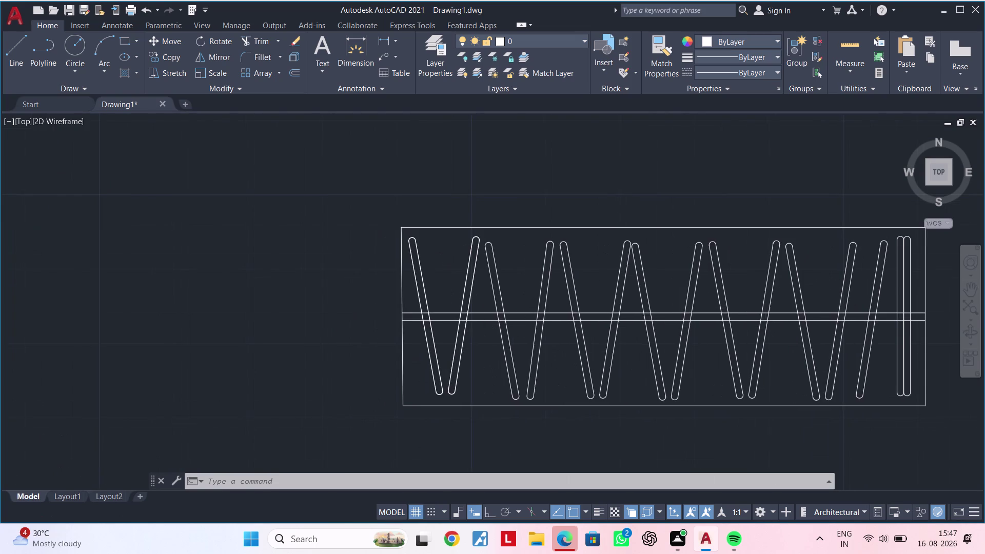
Select the second slanted slat of the zigzag panel, cancelling an accidental stretch.
scroll(up, 3)
scroll(down, 3)
middle_drag(439, 344, 433, 365)
key(Escape)
key(Escape)
click(430, 356)
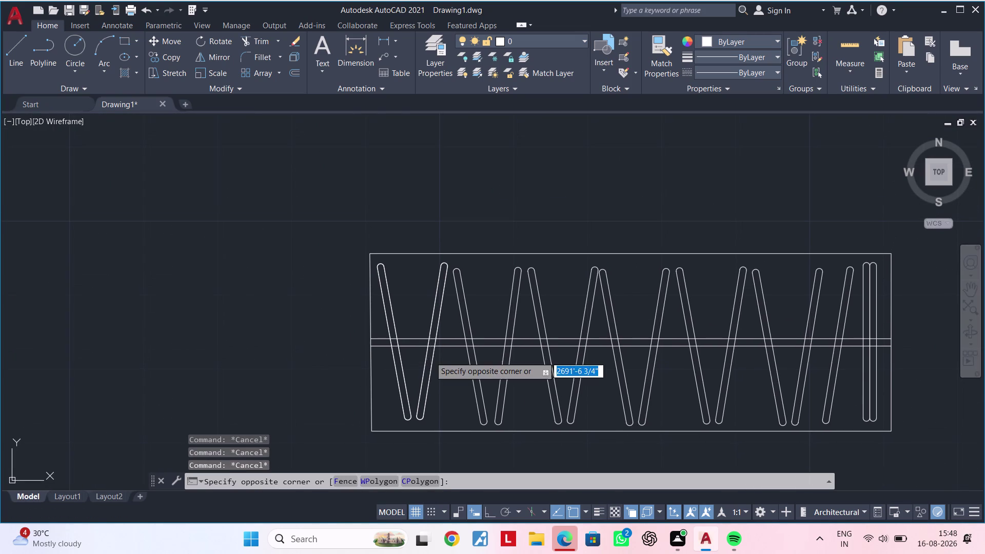
key(Escape)
click(435, 357)
click(439, 361)
drag(438, 364, 432, 365)
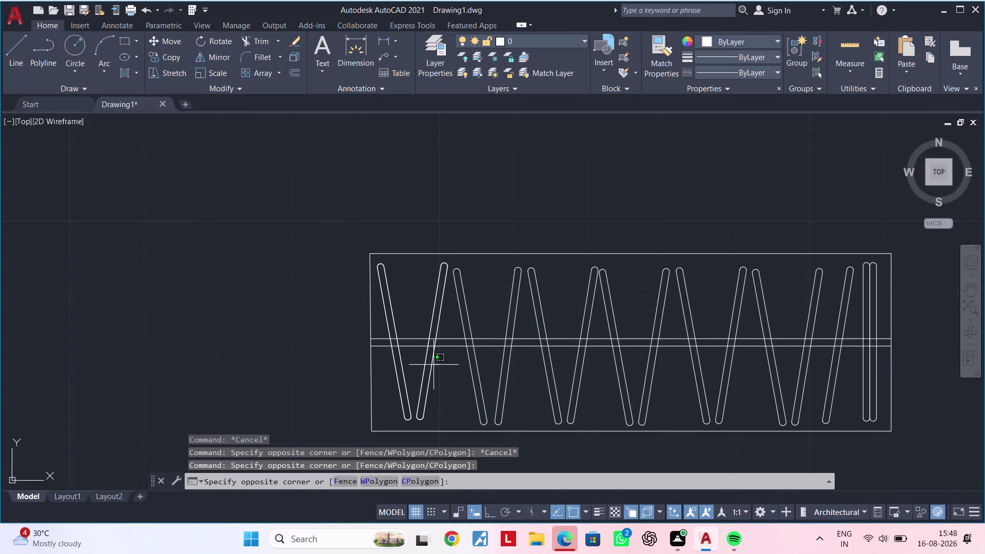
drag(432, 364, 423, 365)
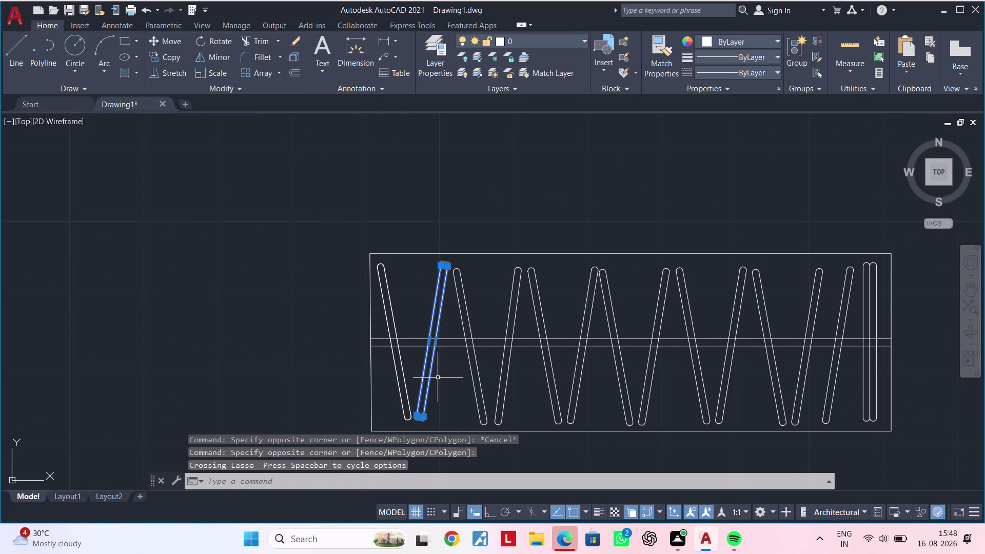
click(431, 341)
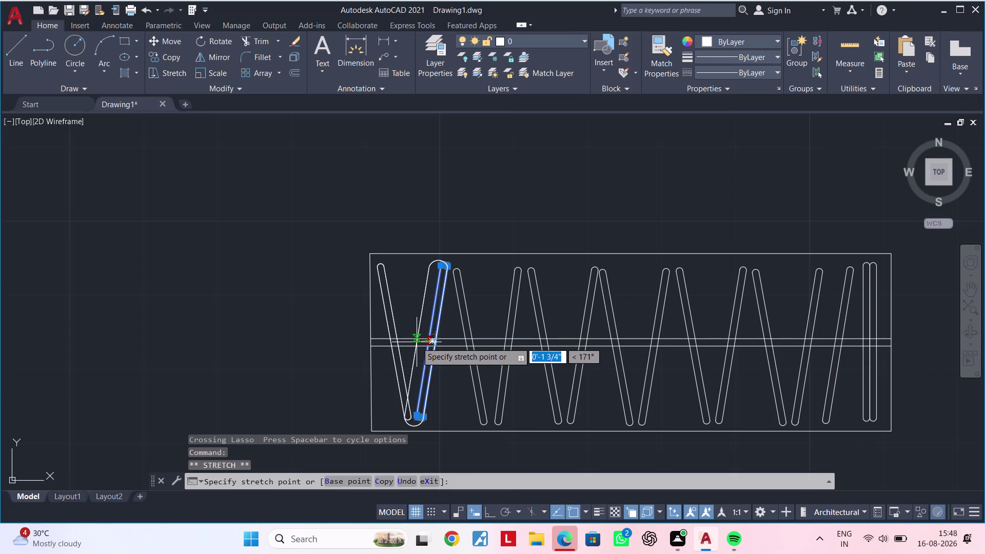
key(Escape)
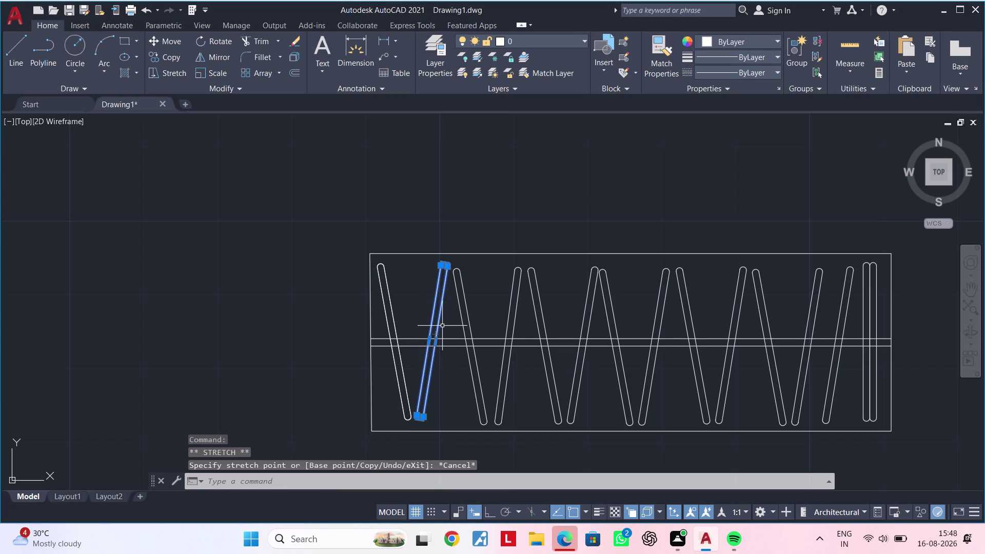
Move the slanted slat so its lower end meets the first slat, closing the V.
text(m)
key(space)
click(436, 325)
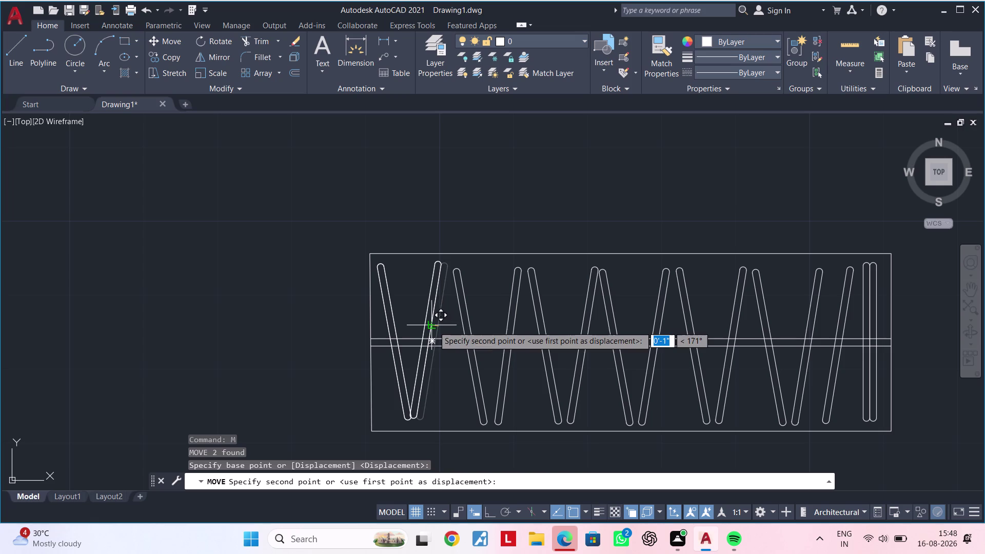
click(434, 326)
key(Escape)
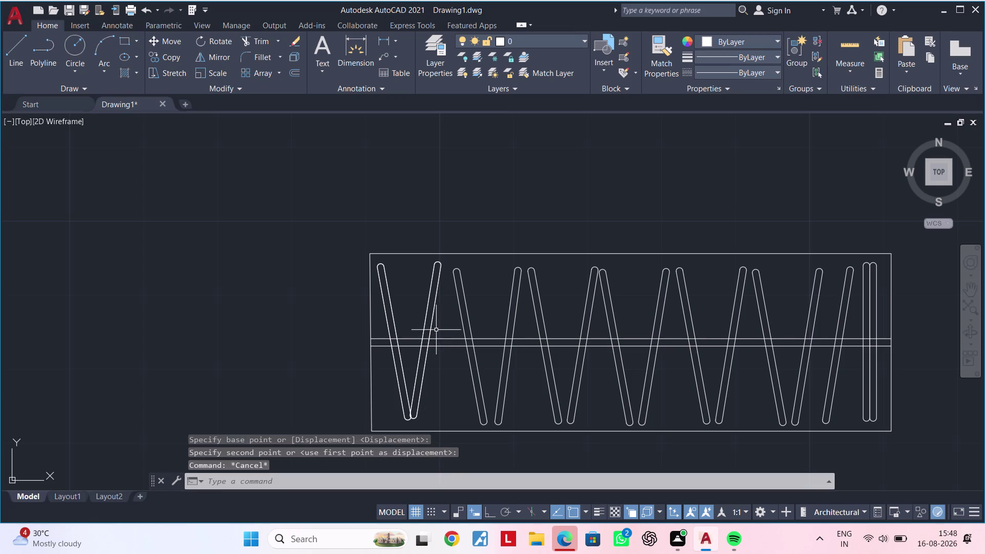
key(Escape)
Select the rightmost vertical slat, backing out of an unintended move.
middle_drag(447, 353, 426, 366)
key(Escape)
key(Escape)
key(Escape)
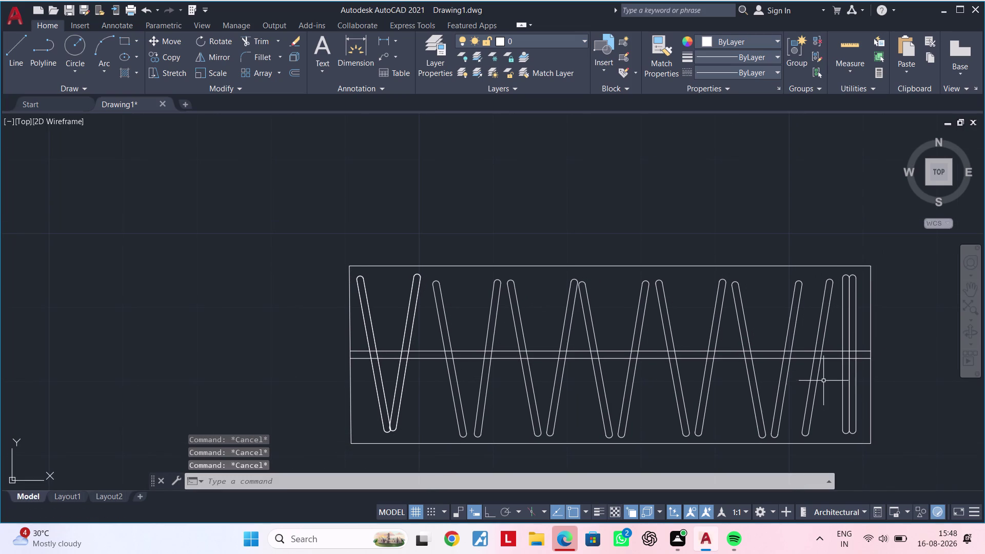
click(841, 380)
key(m)
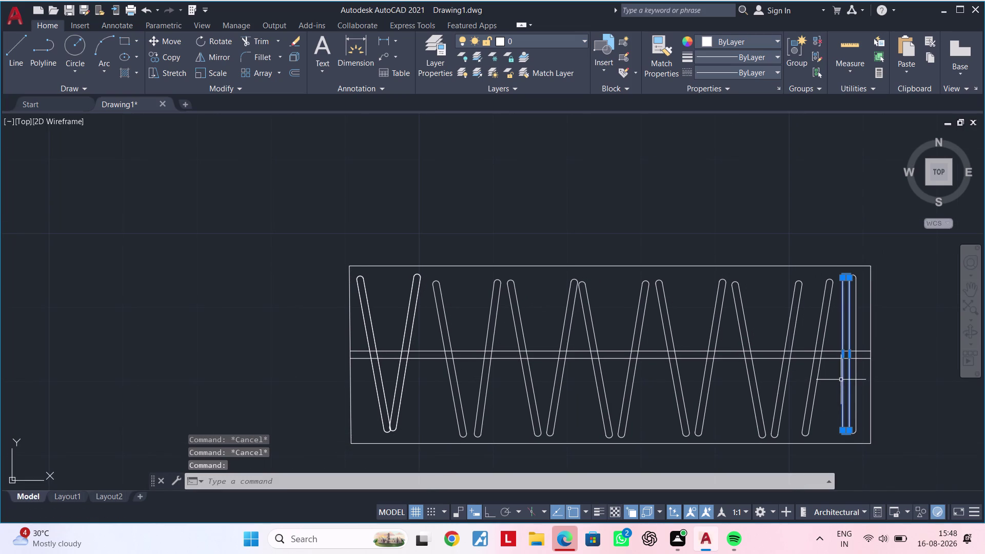
key(space)
click(844, 378)
key(Escape)
key(Escape)
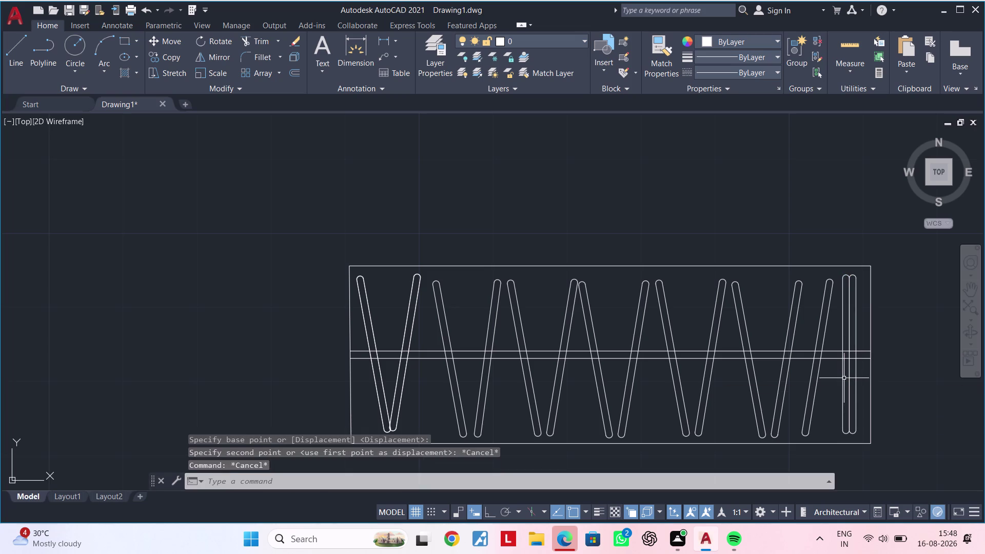
click(844, 378)
Copy the rightmost vertical slat to eight spots between the slanted slats, from the first V to the right end.
text(co)
key(space)
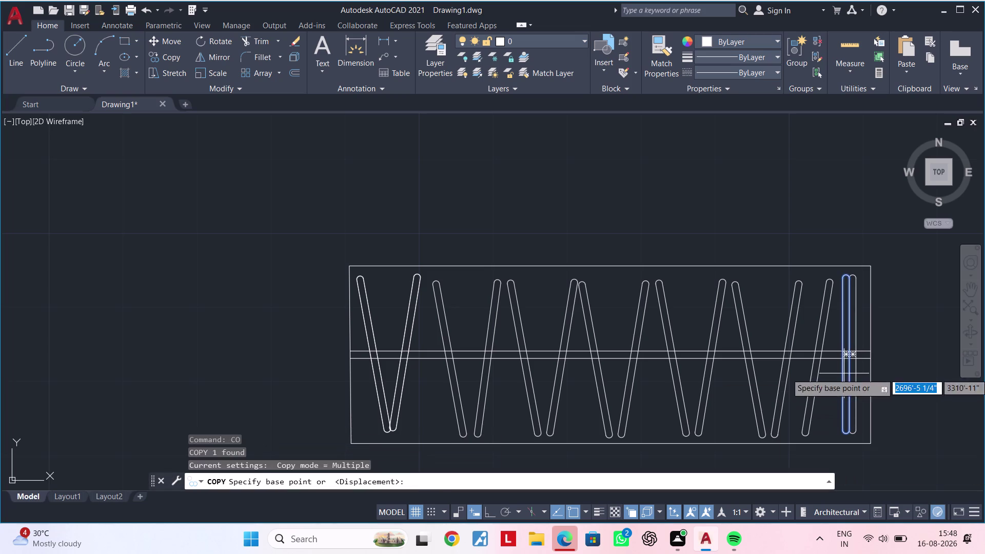
click(843, 373)
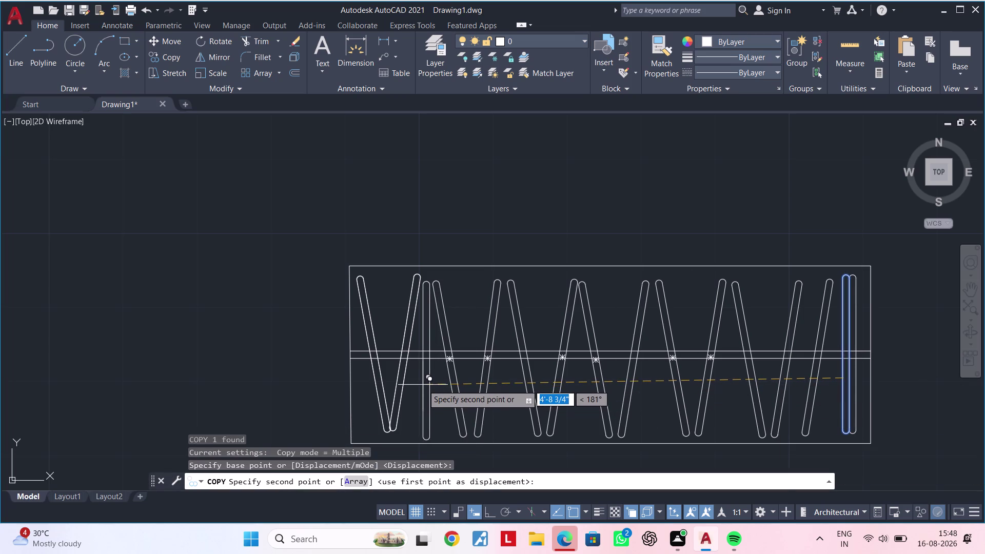
click(423, 383)
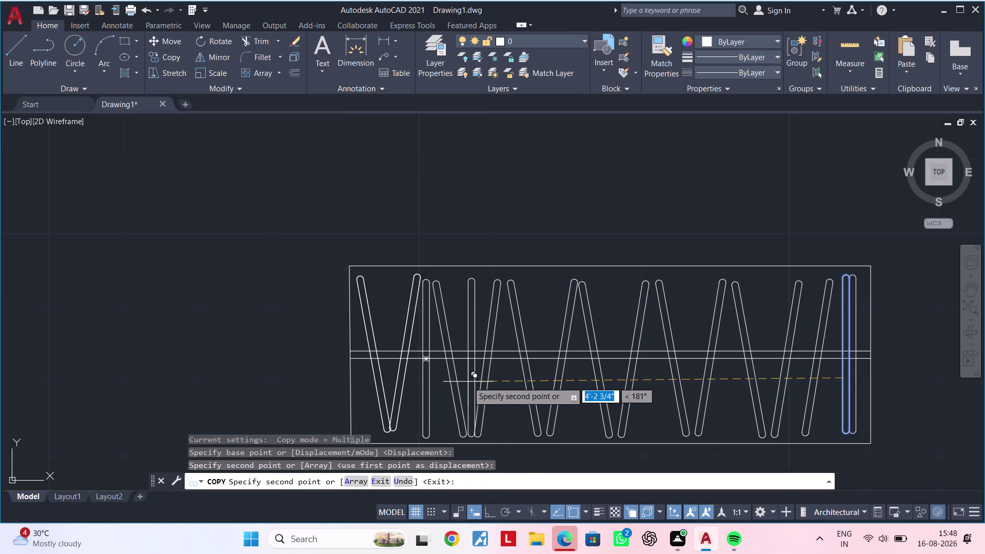
click(468, 382)
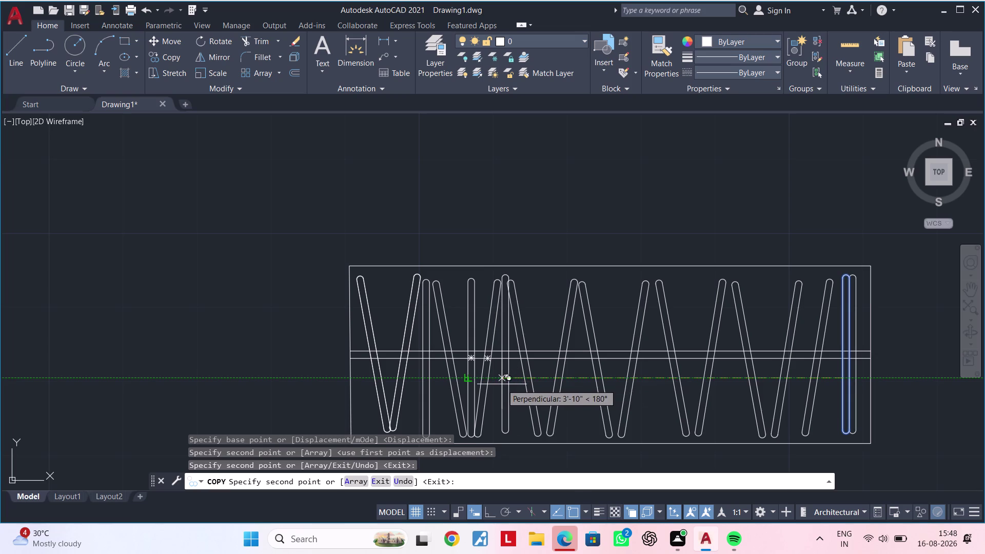
click(503, 385)
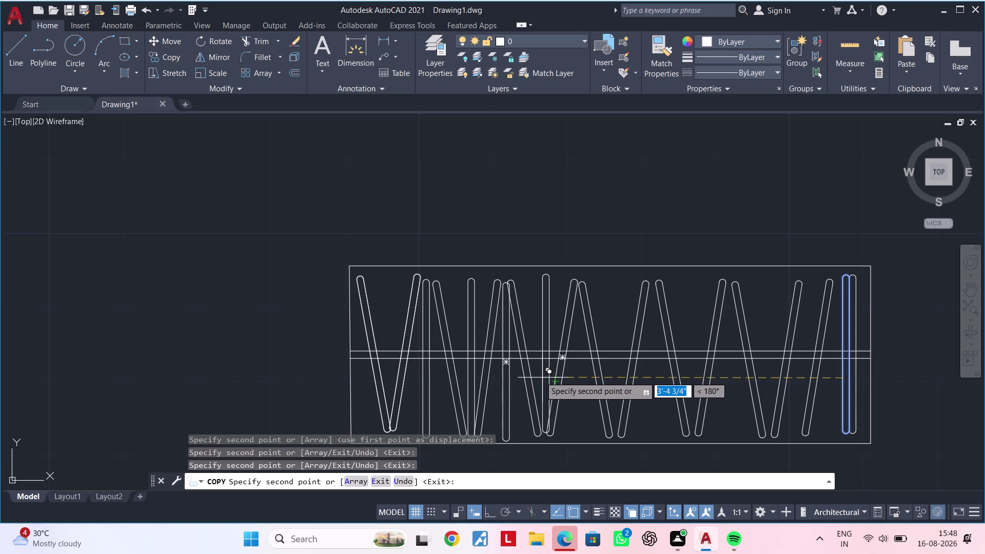
click(540, 376)
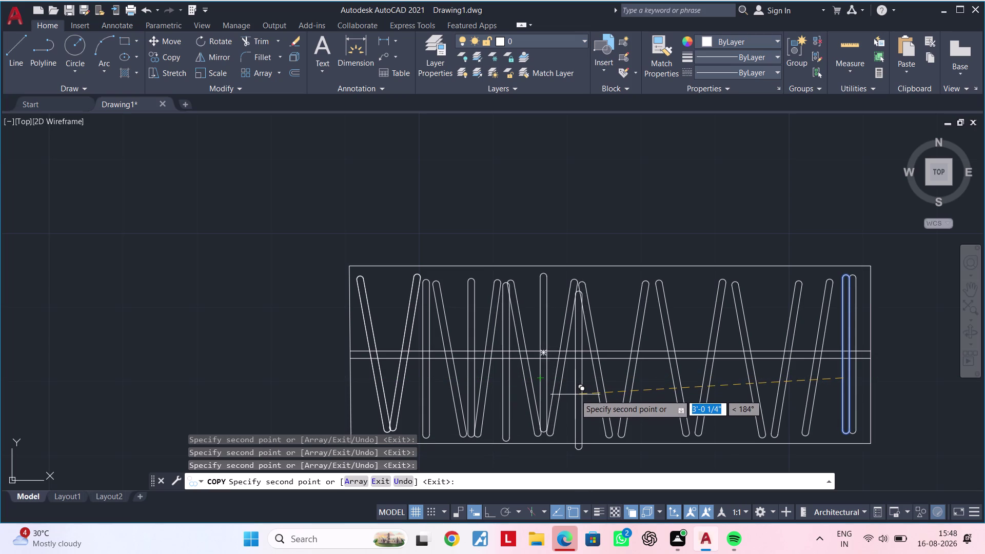
click(575, 391)
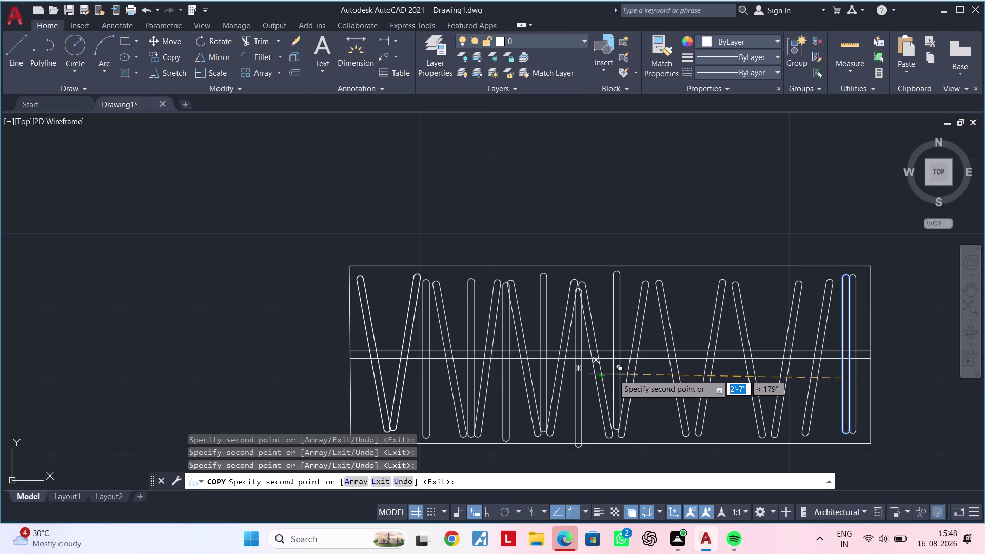
click(613, 374)
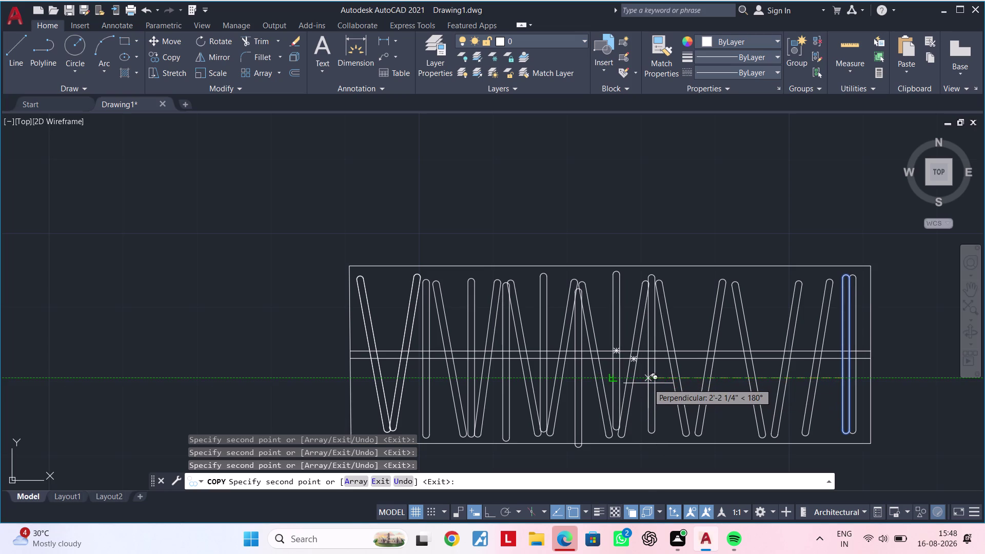
click(648, 383)
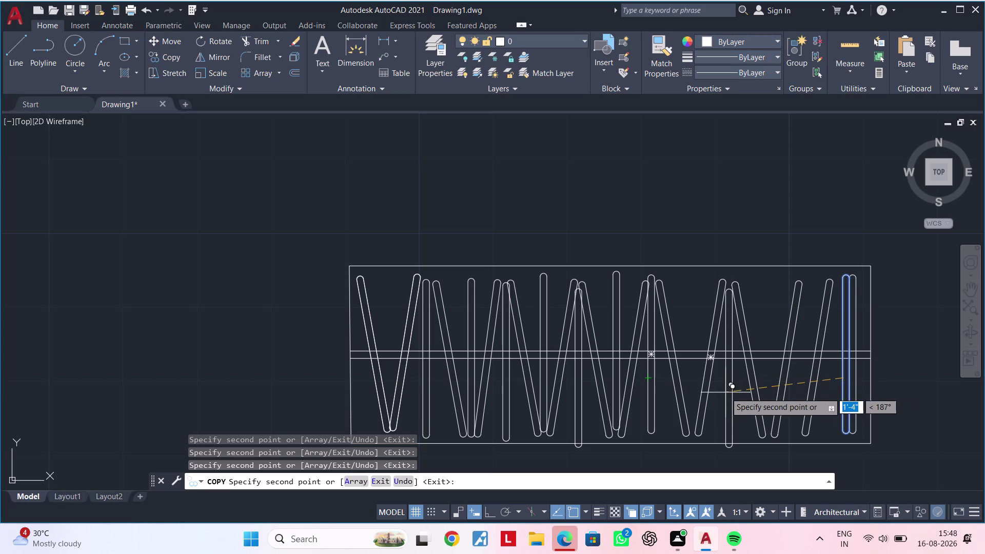
click(725, 386)
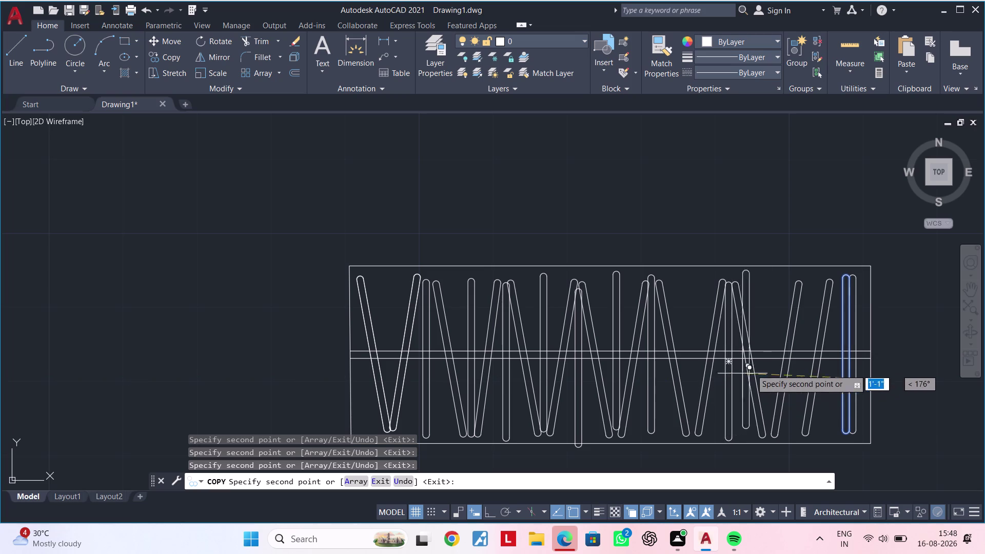
key(Escape)
scroll(down, 3)
middle_drag(660, 415, 630, 391)
scroll(up, 3)
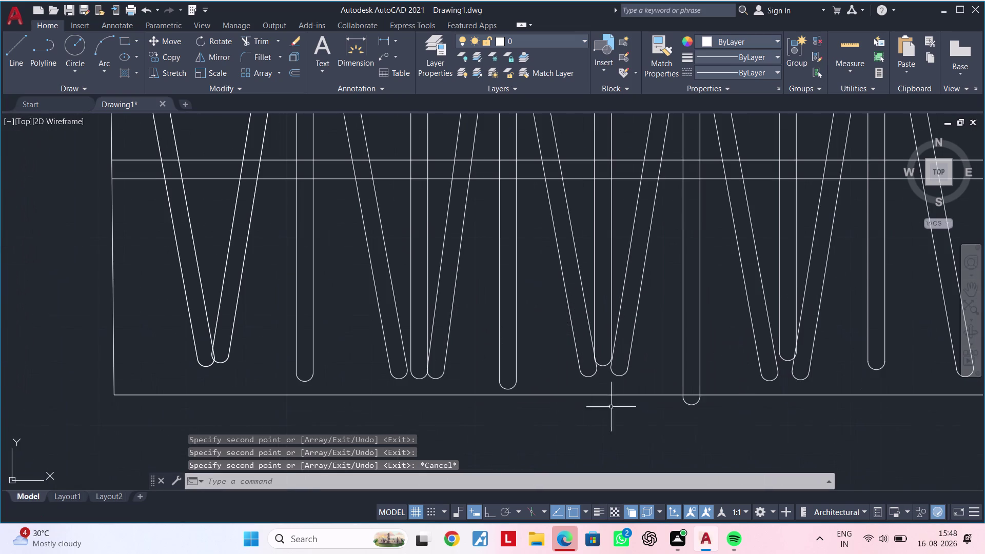
Move the slat protruding below the panel upward into line.
click(697, 380)
click(703, 380)
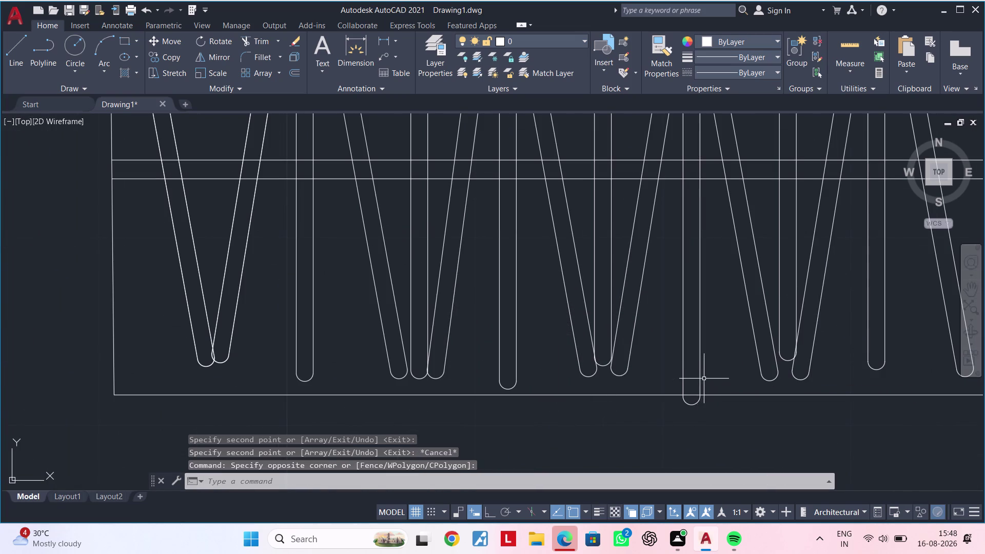
click(699, 379)
text(m)
key(space)
click(699, 378)
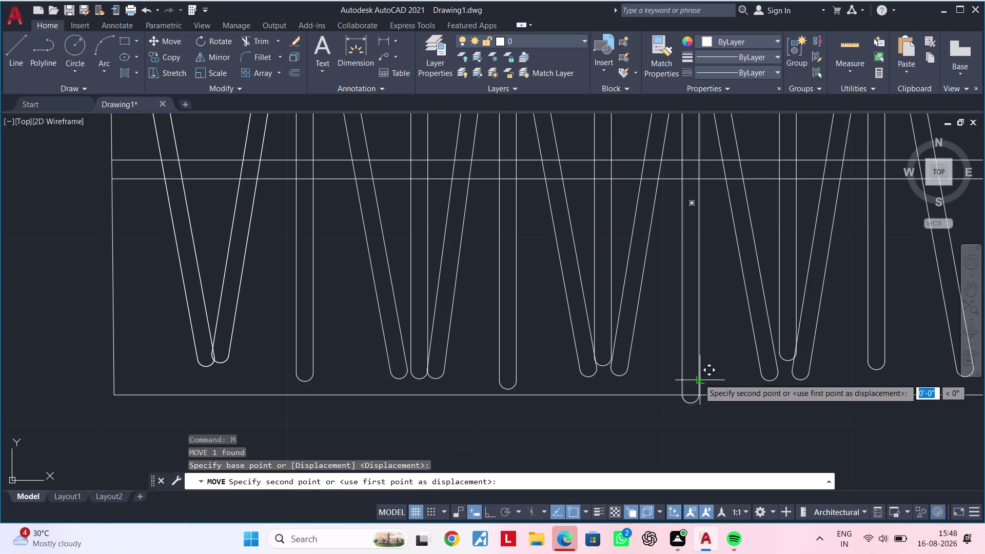
click(698, 367)
scroll(down, 3)
middle_drag(705, 378, 613, 382)
key(Escape)
key(Escape)
Recenter on the bed and panel, and select the whole zigzag panel.
scroll(down, 3)
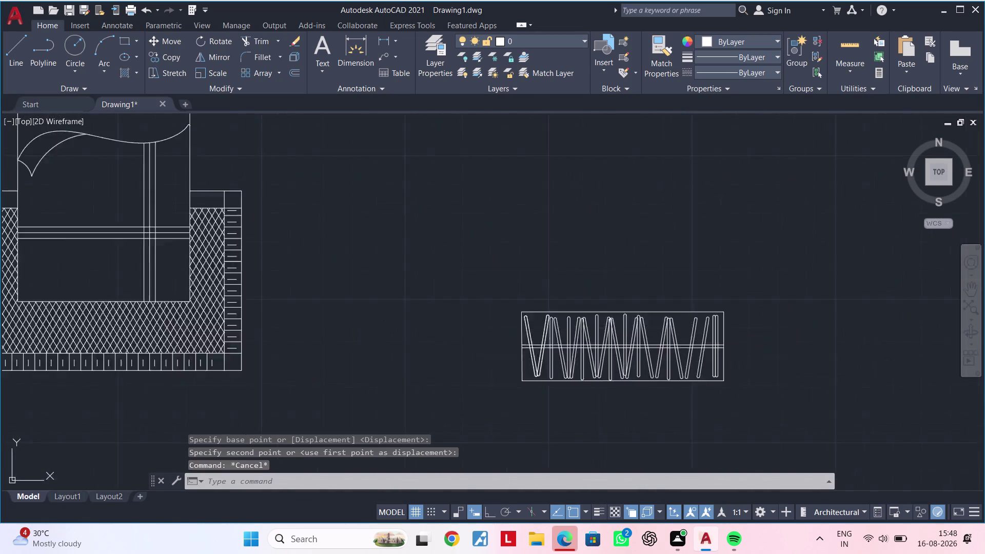
scroll(down, 3)
middle_drag(624, 396, 548, 390)
key(Escape)
key(Escape)
key(Escape)
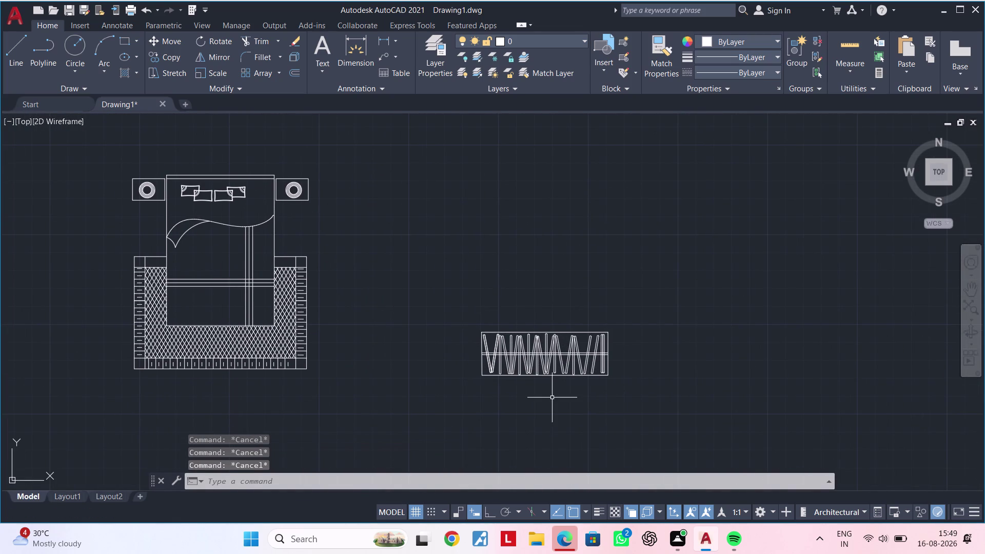
key(Escape)
key(Escape)
key(Escape)
click(648, 289)
click(467, 400)
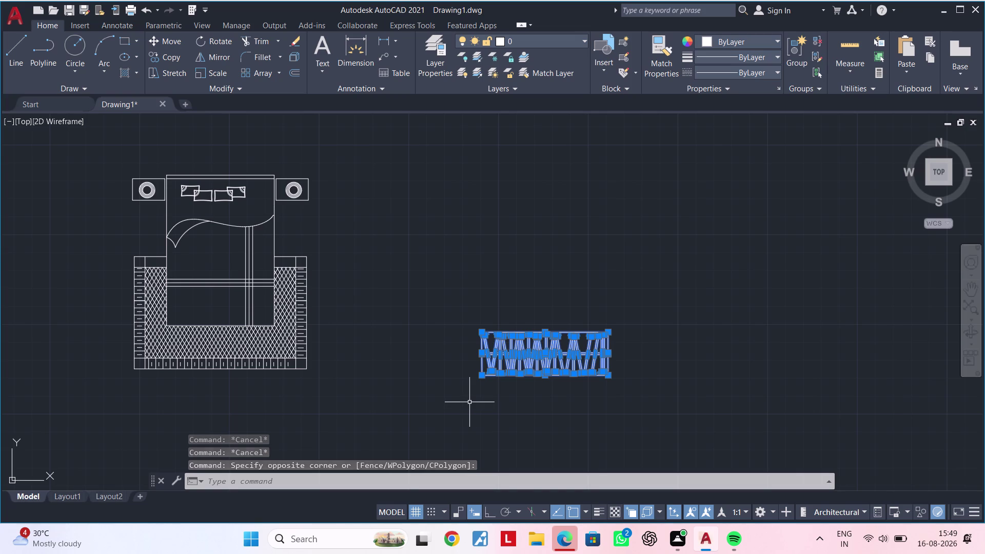
Rotate the panel toward upright, then undo that rotation.
key(r)
key(o)
key(space)
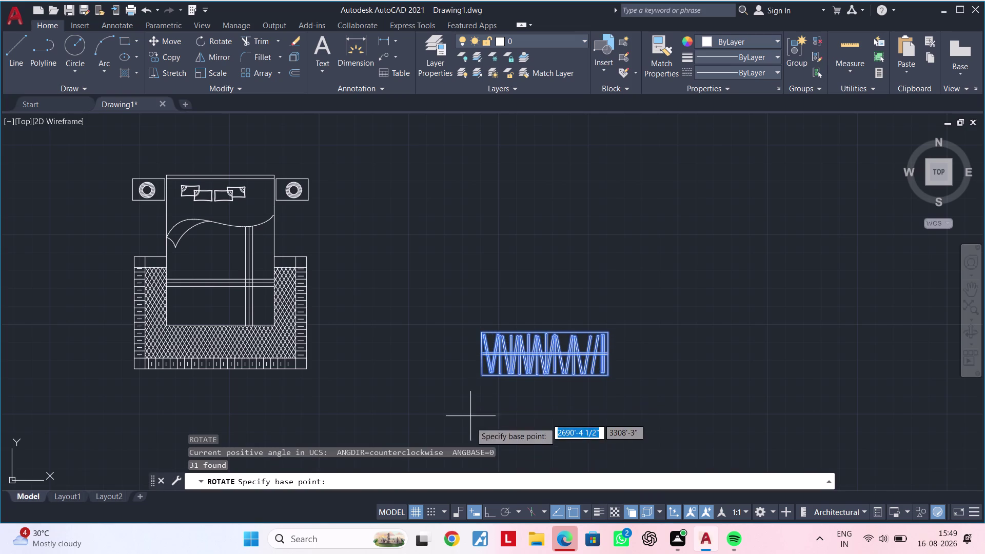
click(485, 511)
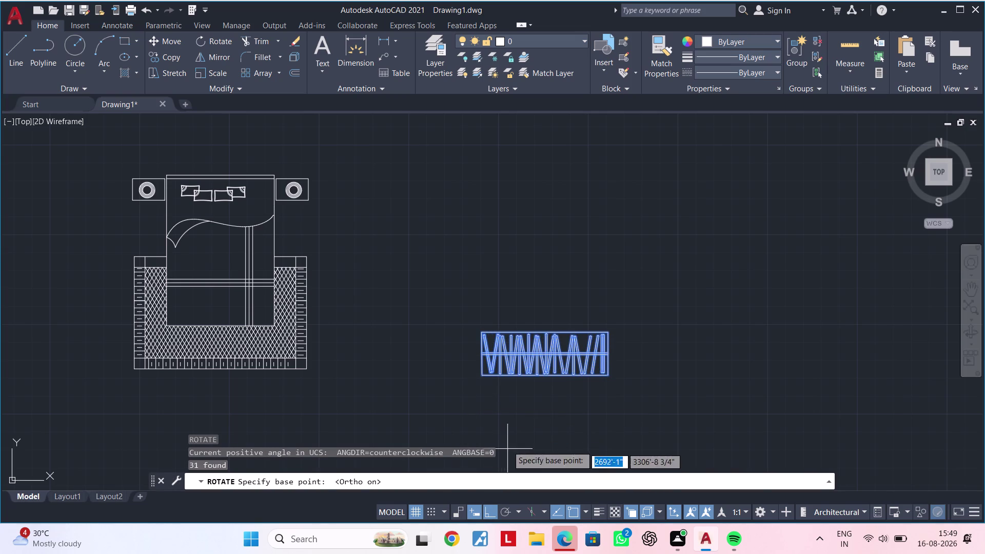
click(509, 443)
click(504, 375)
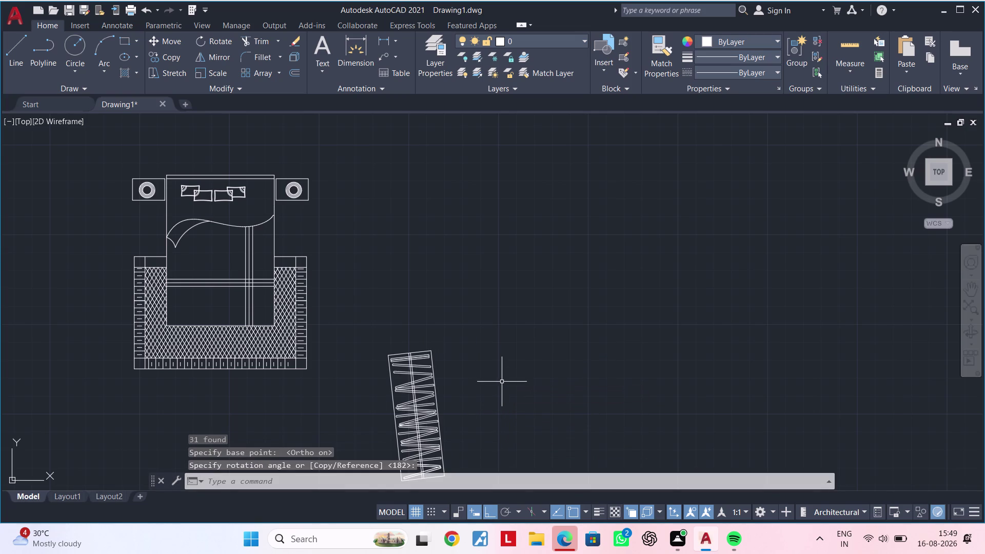
middle_drag(504, 374, 507, 216)
scroll(down, 3)
key(Escape)
key(ctrl+z)
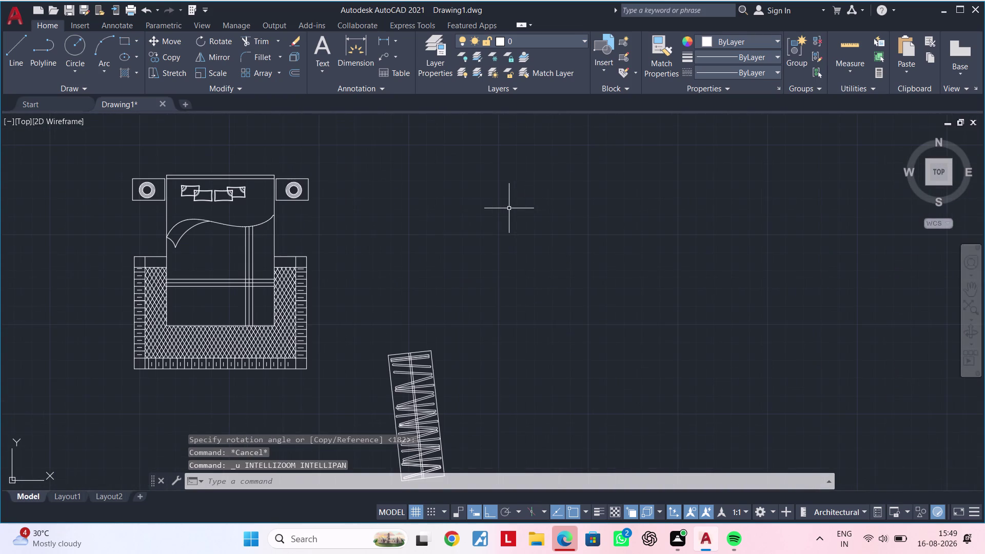
key(ctrl+z)
Rotate the wardrobe block 90° with Ortho on so it stands upright.
click(637, 255)
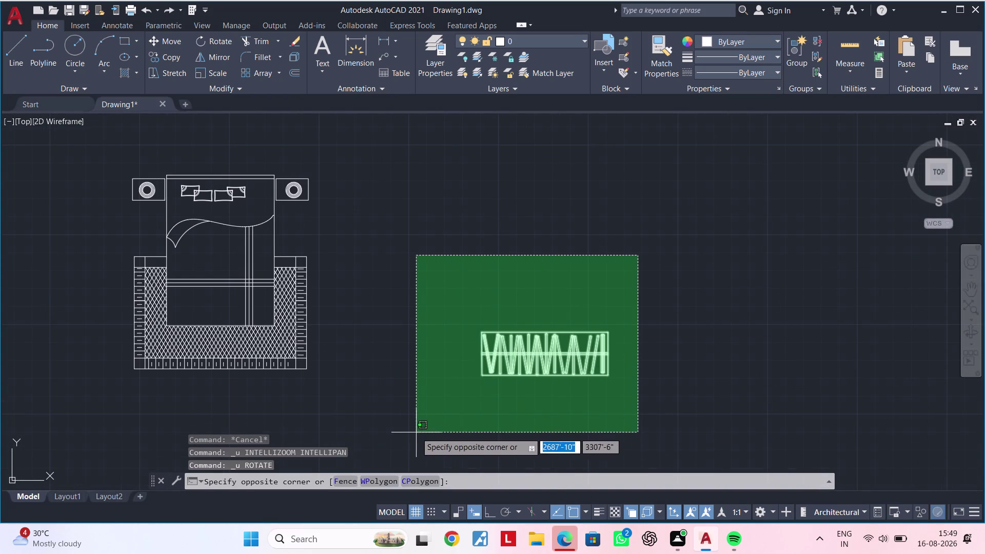
click(415, 432)
text(ro)
key(space)
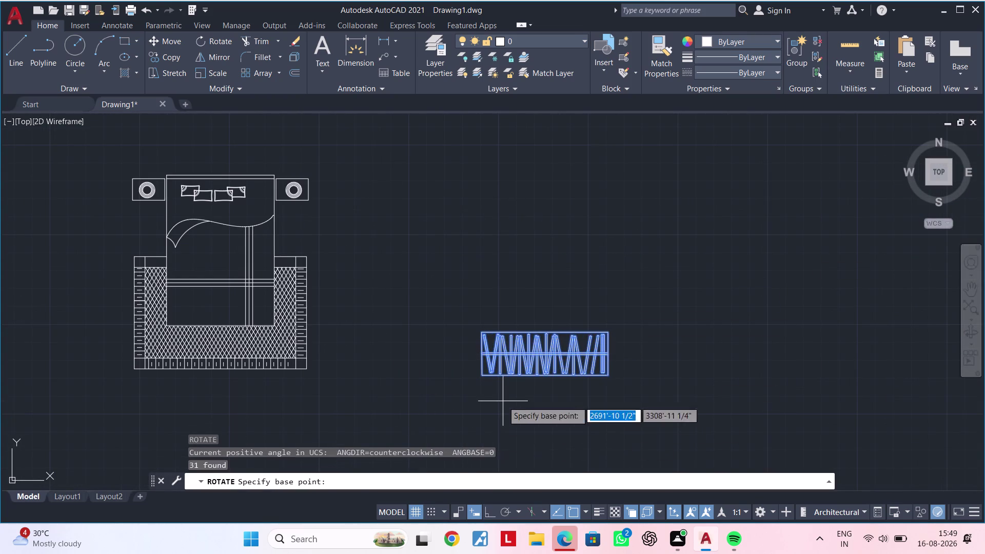
click(503, 401)
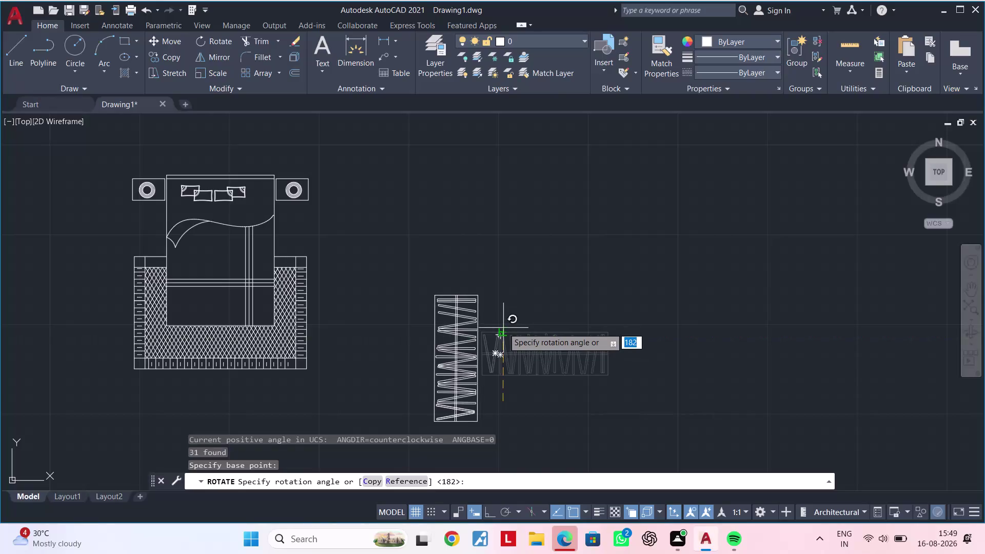
key(F8)
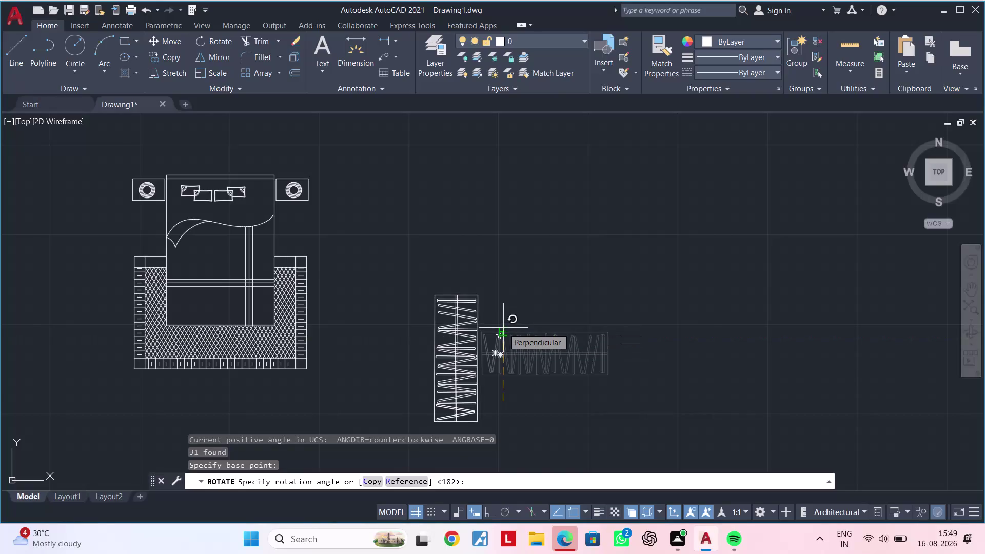
click(503, 328)
key(Escape)
scroll(down, 3)
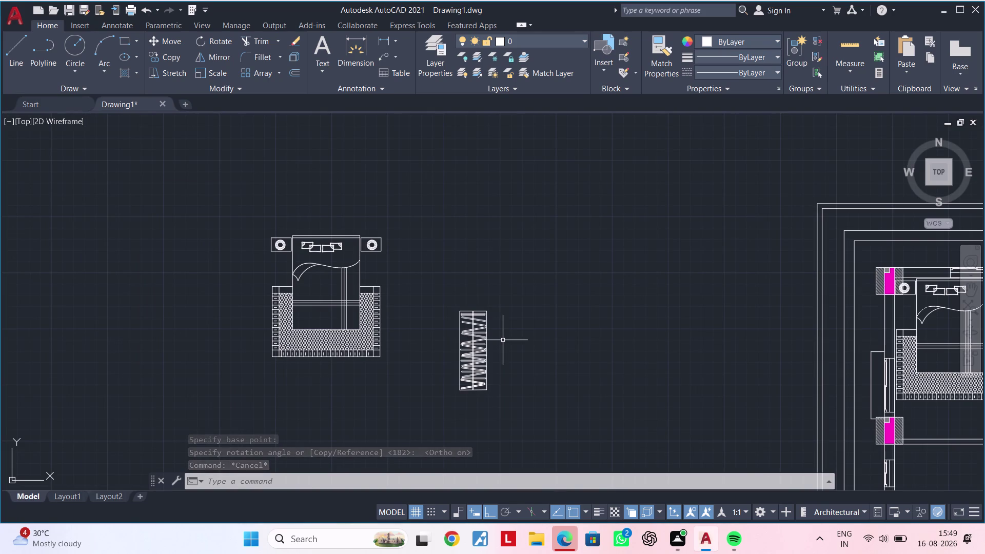
Adjust the wardrobe block's rotation again and reselect the upright block.
click(523, 288)
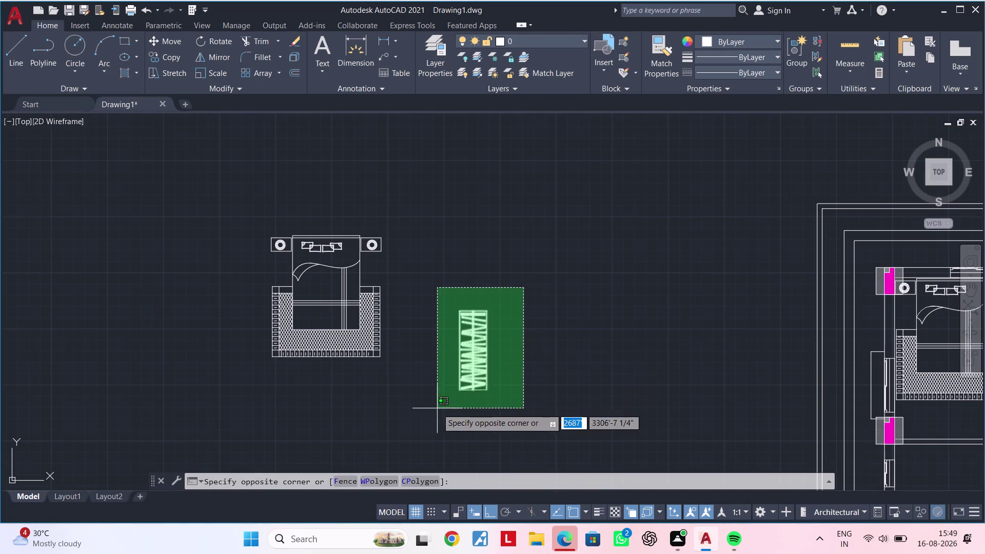
click(437, 409)
text(ro)
key(space)
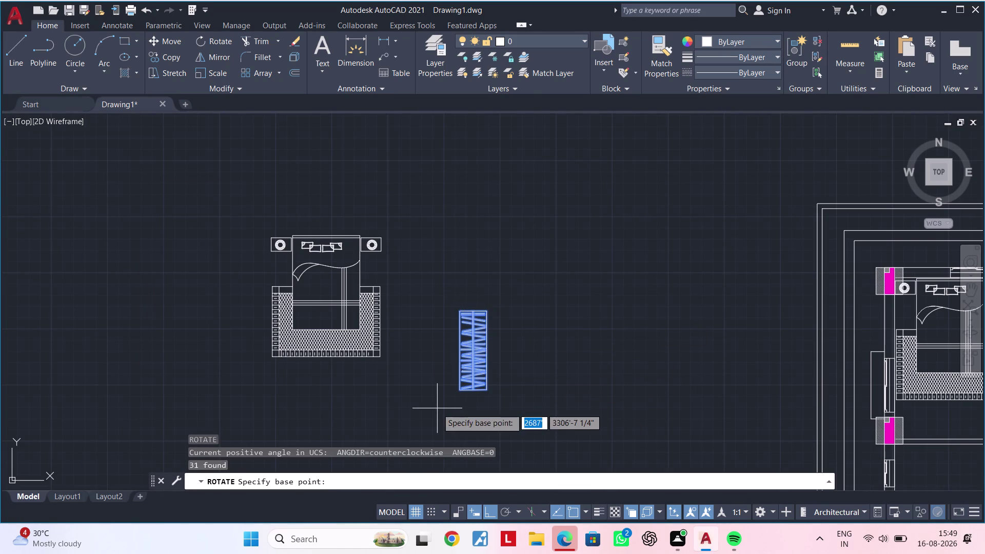
drag(437, 408, 480, 408)
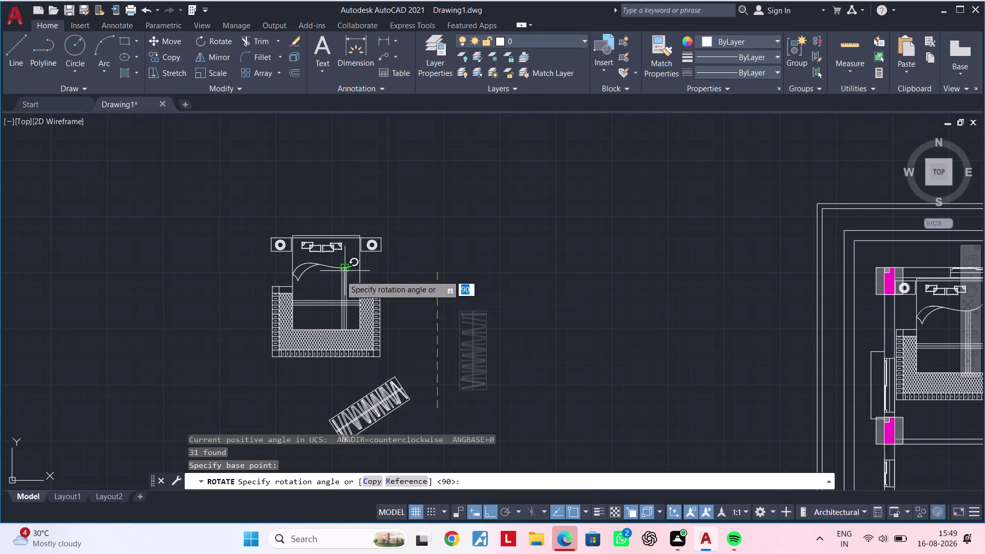
click(398, 414)
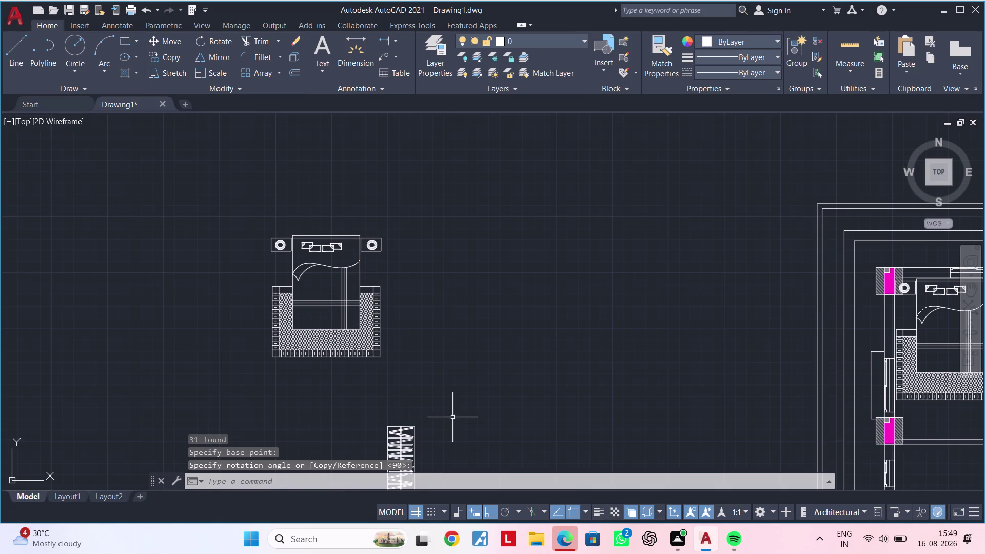
middle_drag(454, 403, 469, 297)
key(Escape)
key(Escape)
key(Escape)
click(468, 297)
click(367, 433)
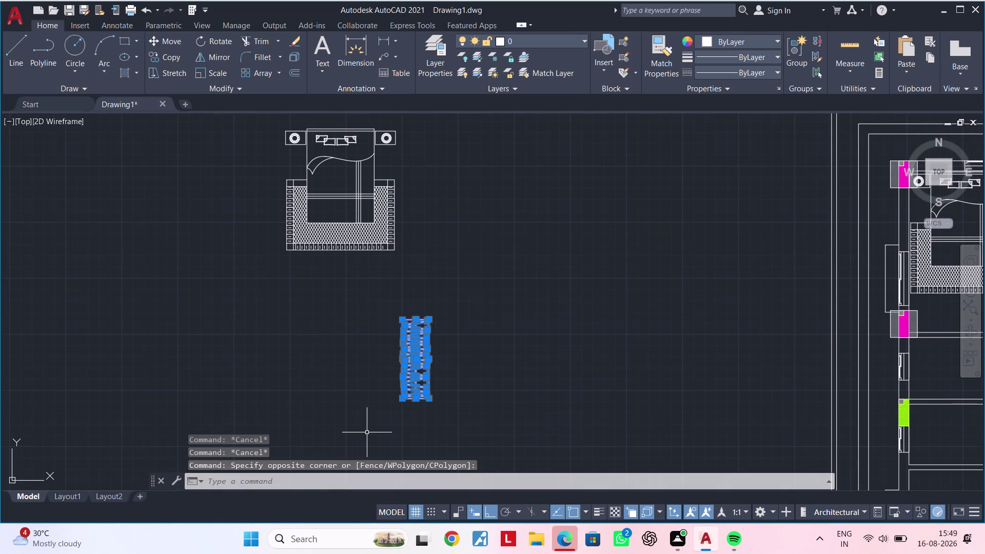
text(m)
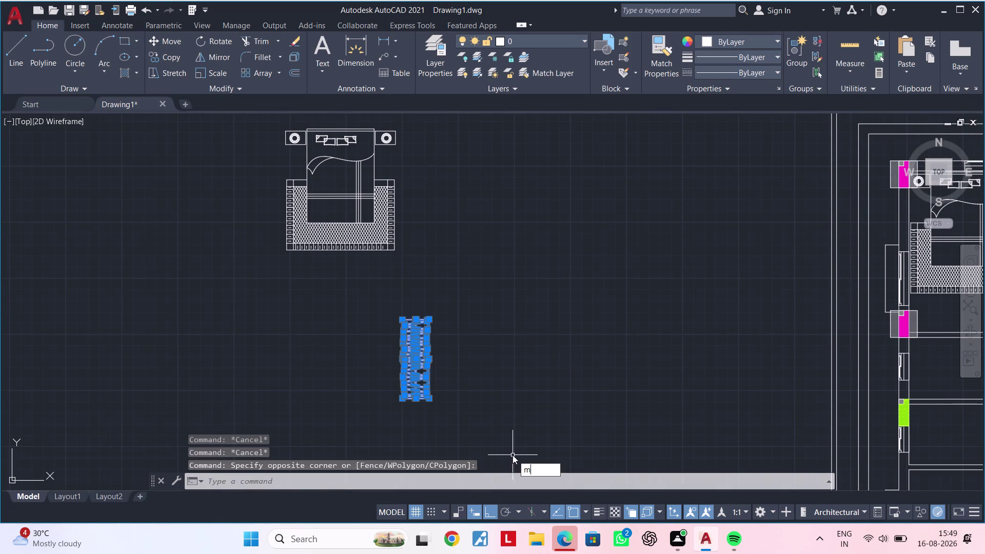
key(space)
scroll(up, 3)
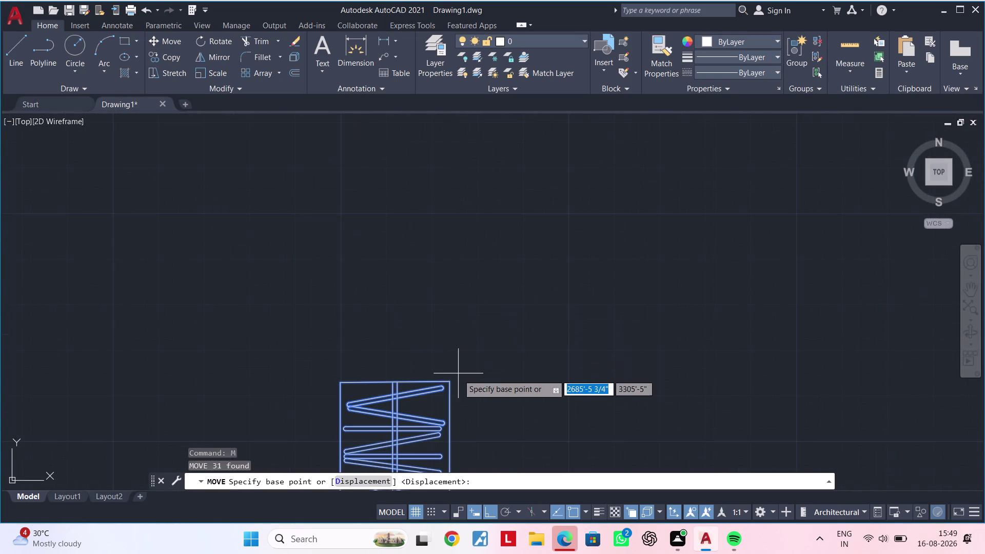
click(451, 382)
scroll(down, 3)
middle_drag(683, 359, 105, 353)
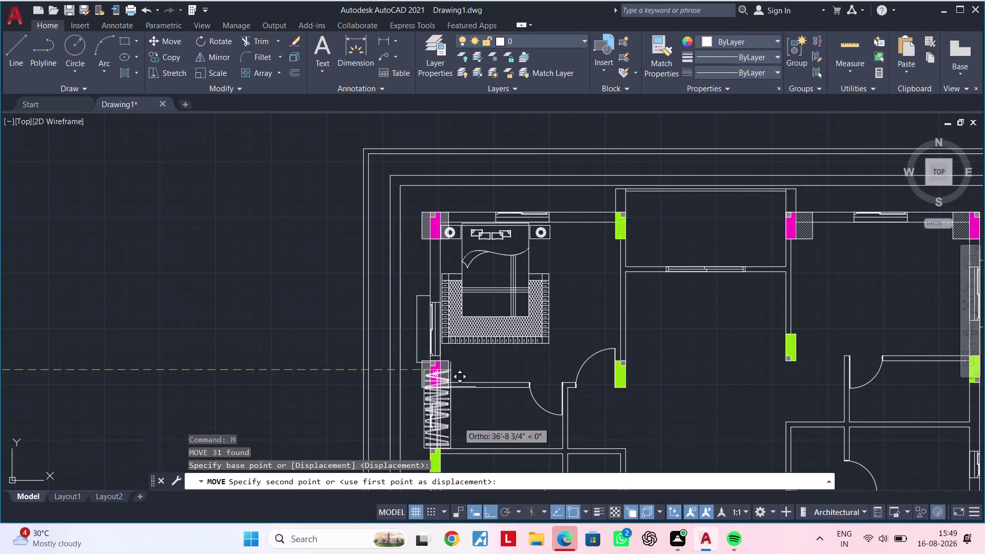
click(491, 516)
middle_drag(588, 273, 543, 365)
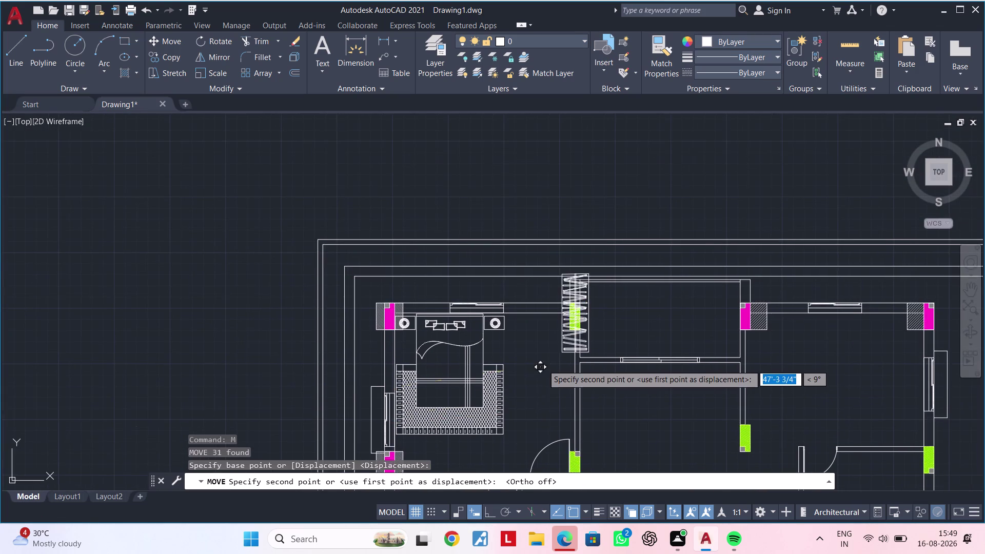
scroll(down, 3)
middle_drag(334, 384, 404, 320)
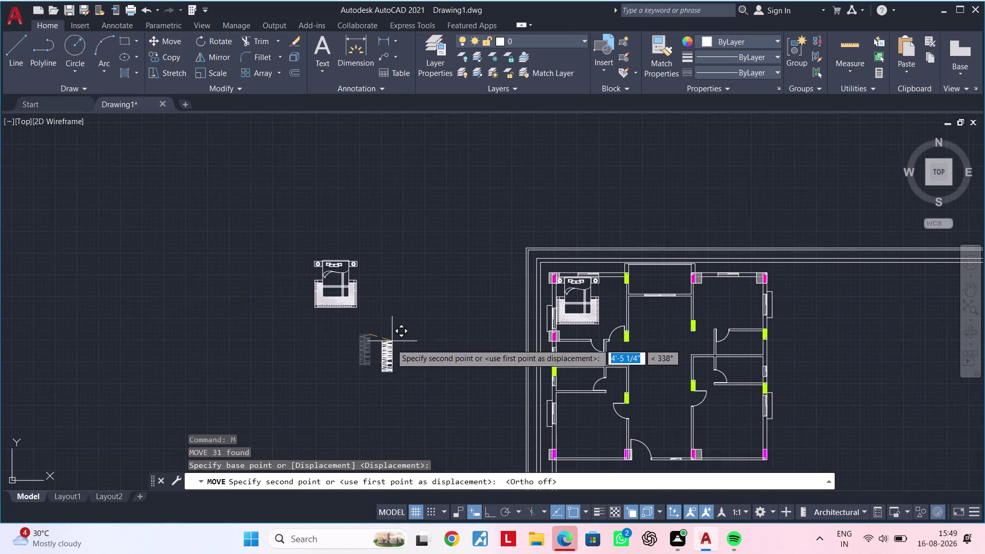
click(388, 349)
key(Escape)
click(405, 339)
click(343, 401)
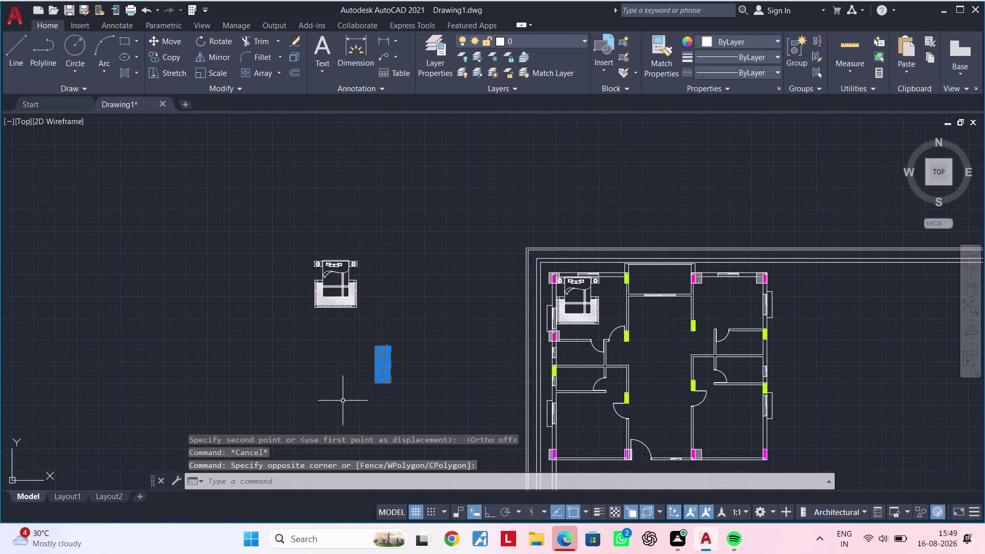
text(co)
key(space)
Place the wardrobe copy by its top corner against the green column beside the bedroom.
scroll(up, 3)
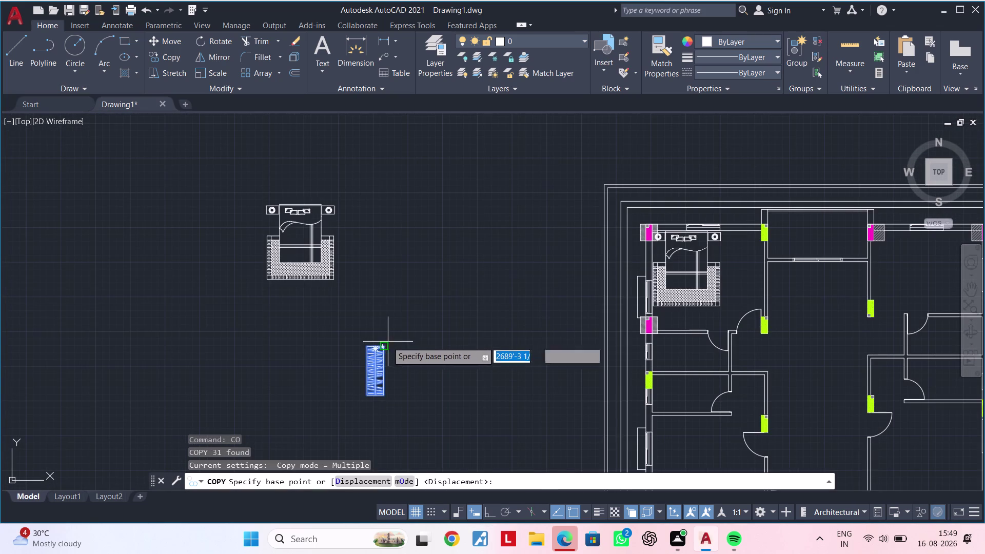
click(384, 343)
scroll(down, 3)
middle_drag(467, 329, 269, 335)
scroll(up, 3)
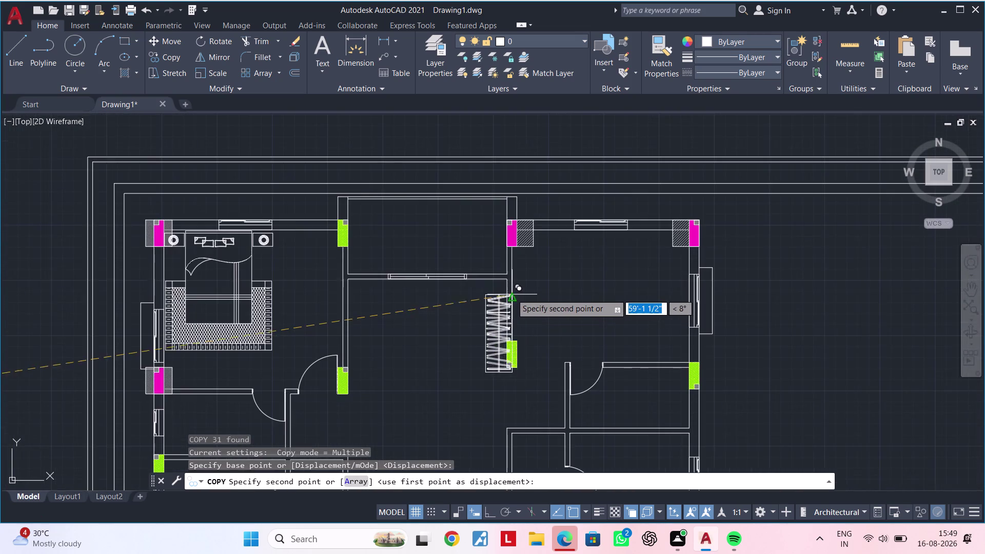
scroll(up, 3)
scroll(down, 3)
middle_drag(439, 304, 563, 377)
scroll(up, 3)
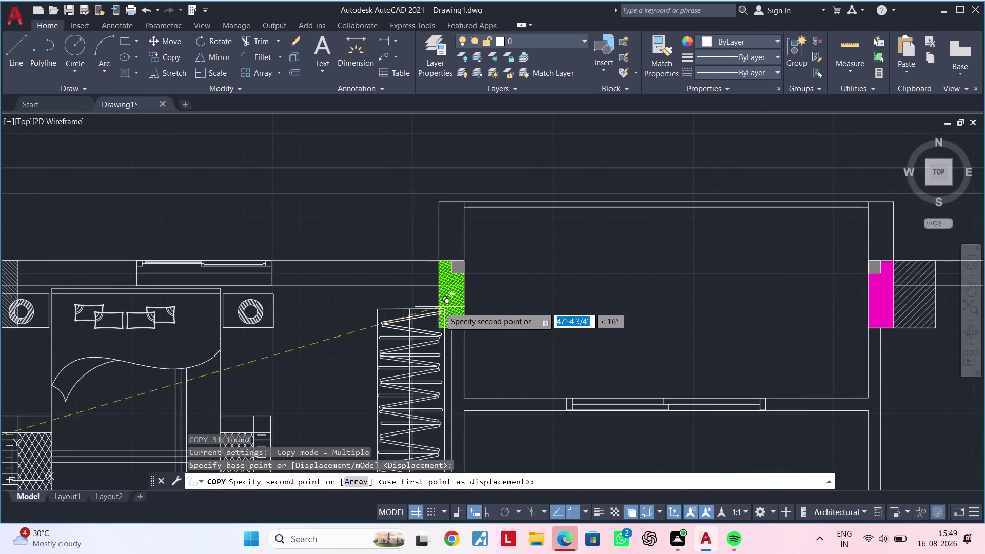
middle_drag(427, 300, 415, 344)
scroll(up, 3)
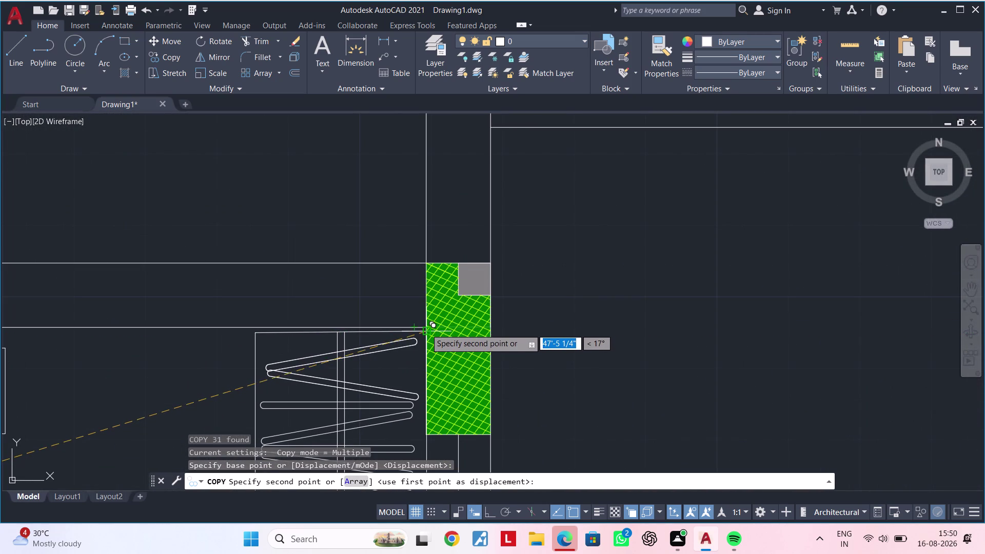
scroll(up, 3)
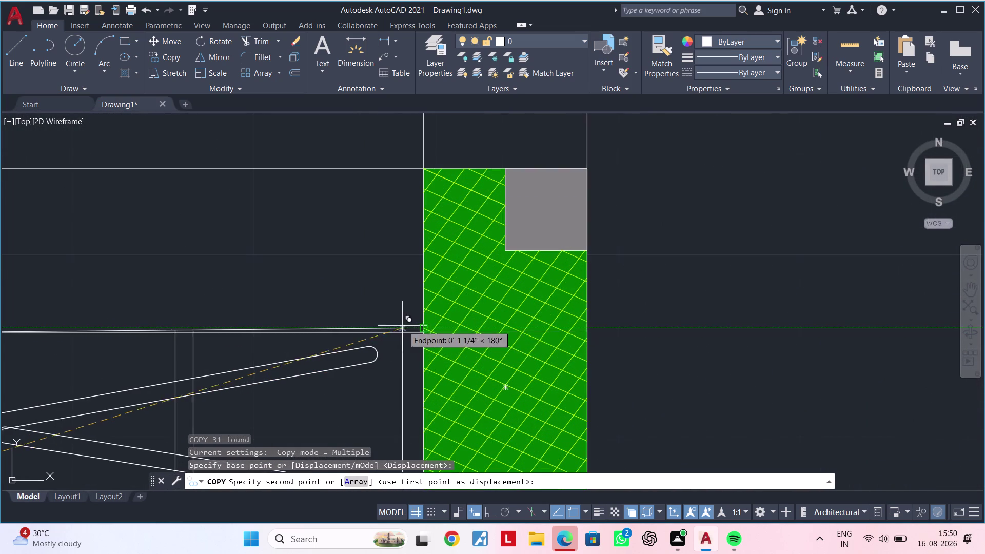
scroll(down, 3)
middle_click(422, 324)
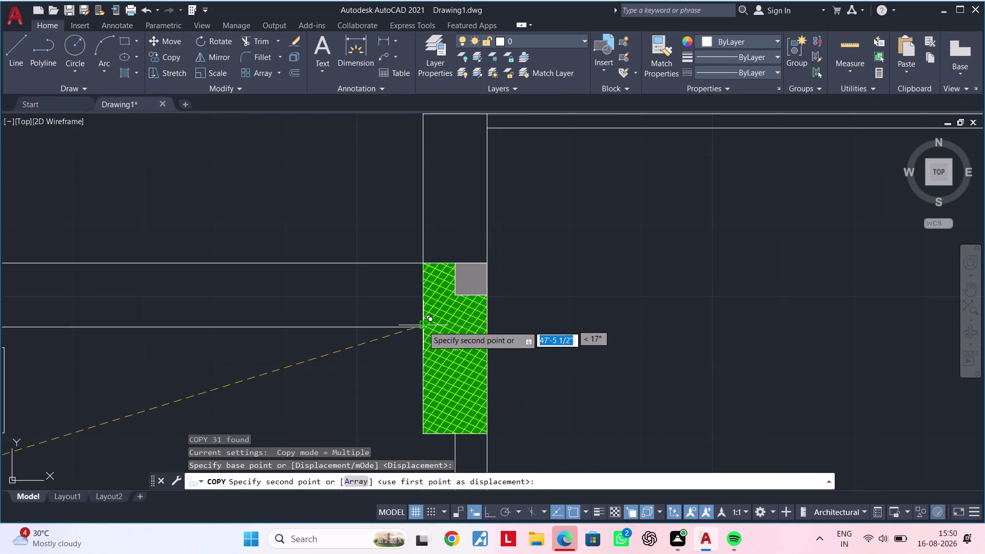
click(424, 326)
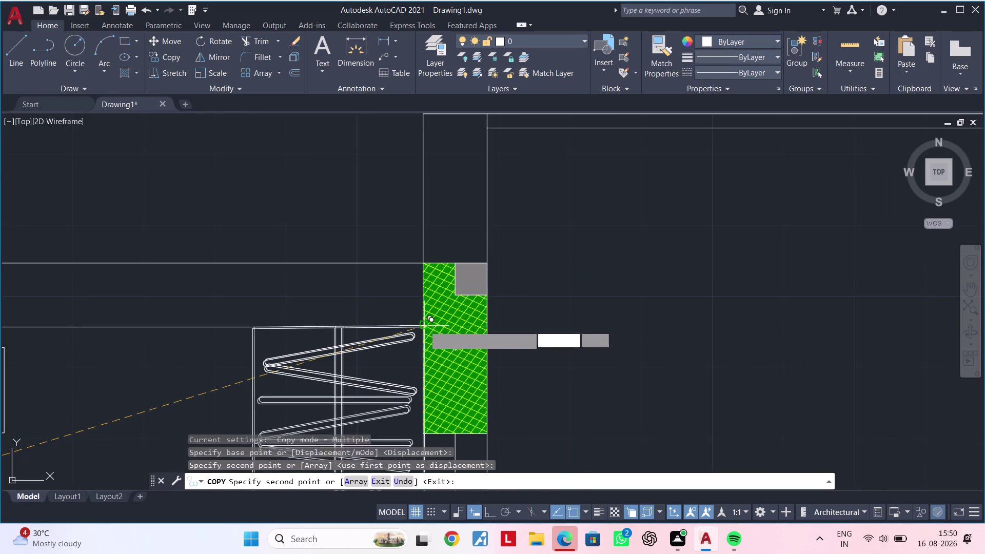
Pan across the floor plan and end copying without placing another wardrobe.
scroll(down, 3)
middle_drag(433, 351, 457, 254)
middle_drag(460, 310, 462, 236)
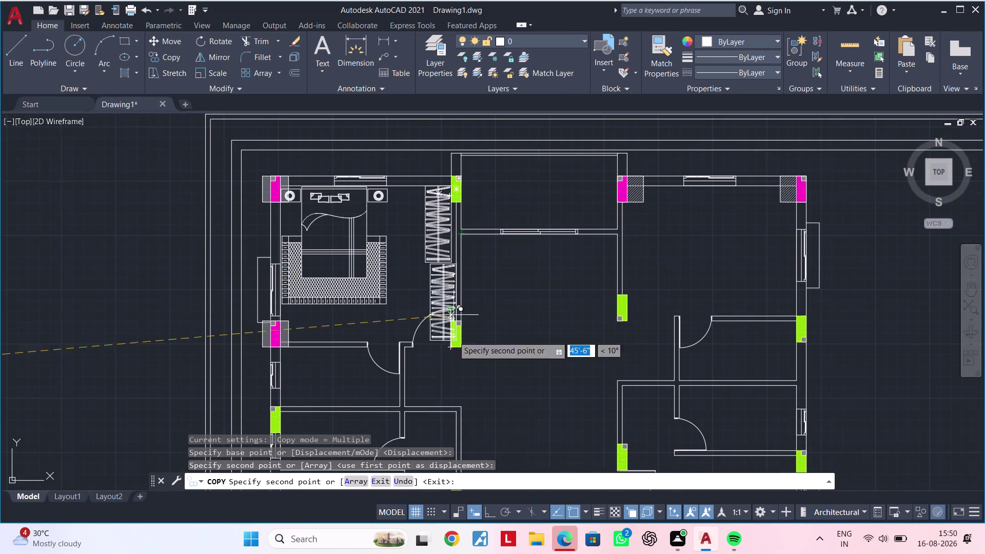
middle_drag(445, 366, 452, 237)
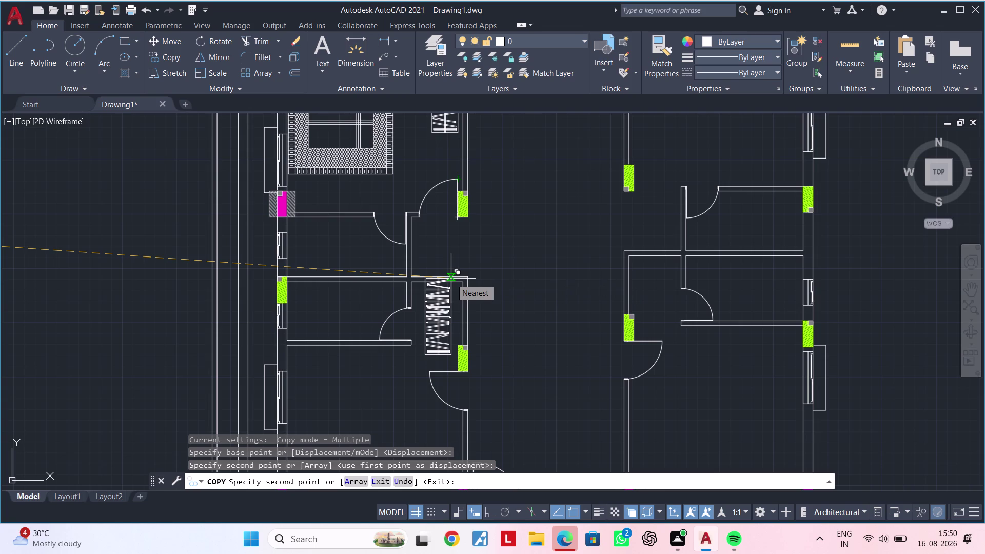
scroll(down, 3)
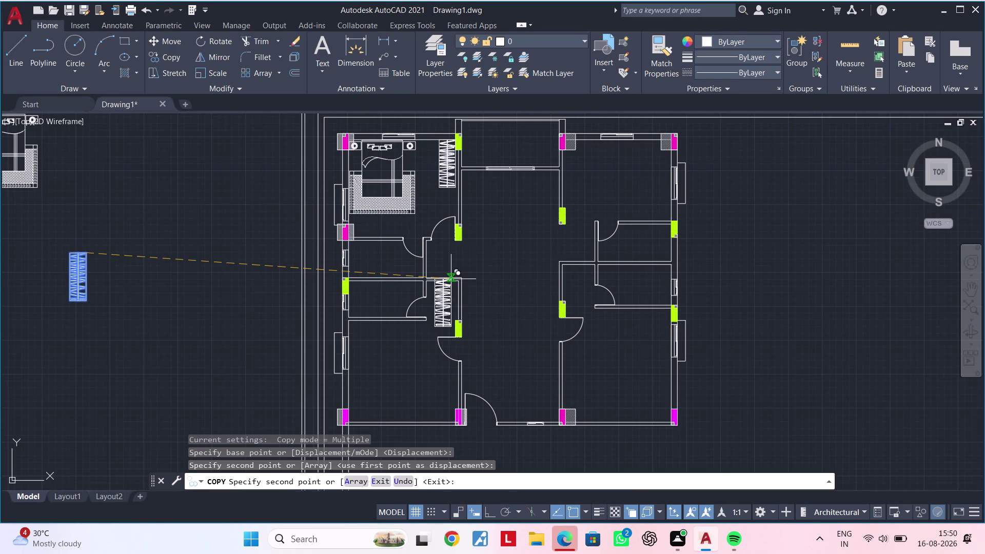
scroll(up, 3)
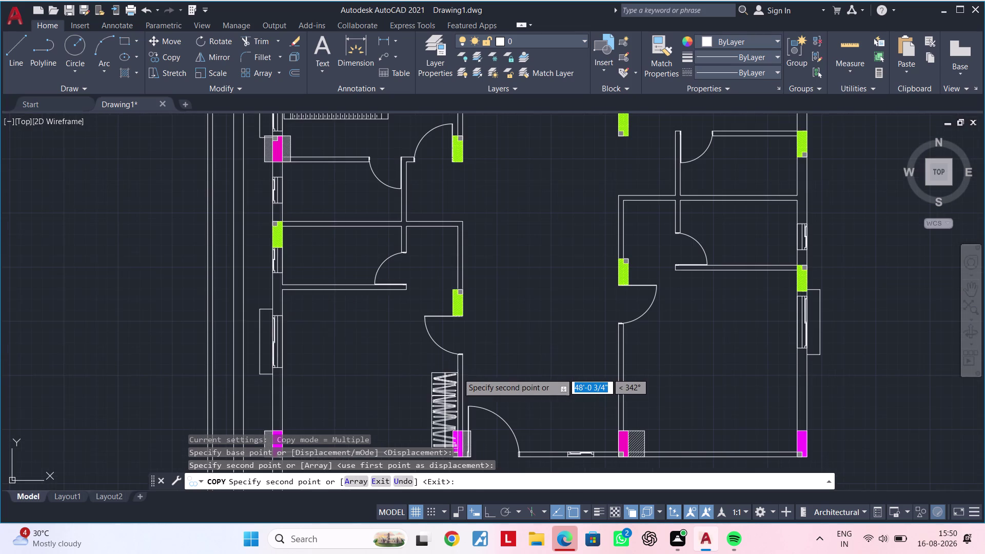
key(Escape)
key(Escape)
scroll(down, 3)
middle_drag(420, 391, 397, 419)
key(Escape)
key(Escape)
middle_drag(442, 290, 438, 310)
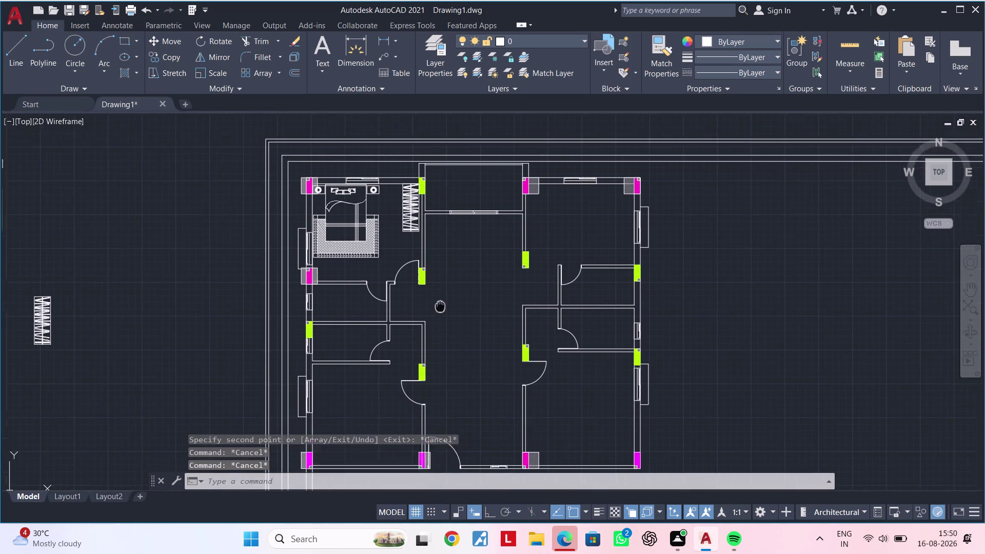
Cancel all pending commands while panning the floor plan into view.
middle_drag(437, 310, 425, 330)
key(Escape)
key(Escape)
key(Escape)
key(Escape)
key(Escape)
key(Escape)
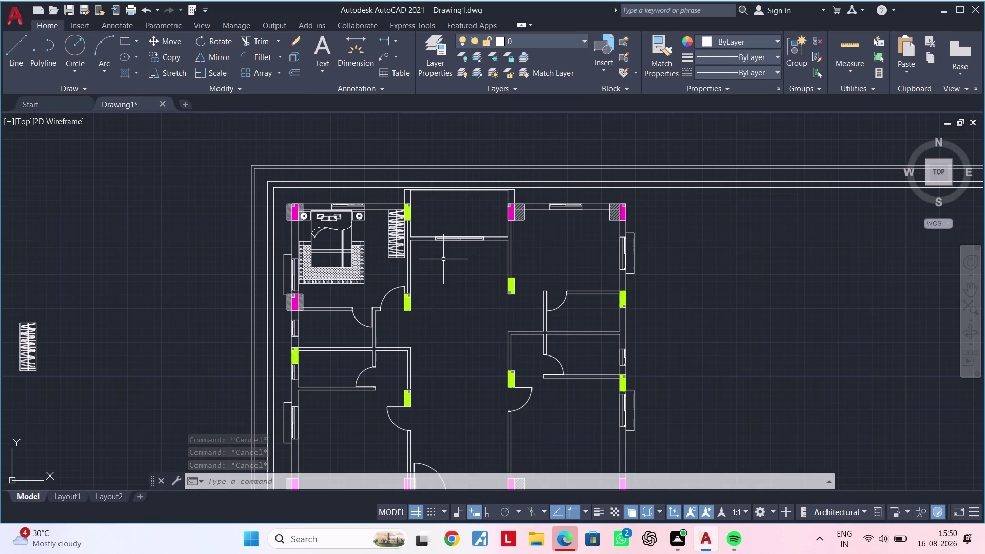
key(Escape)
key(Escape)
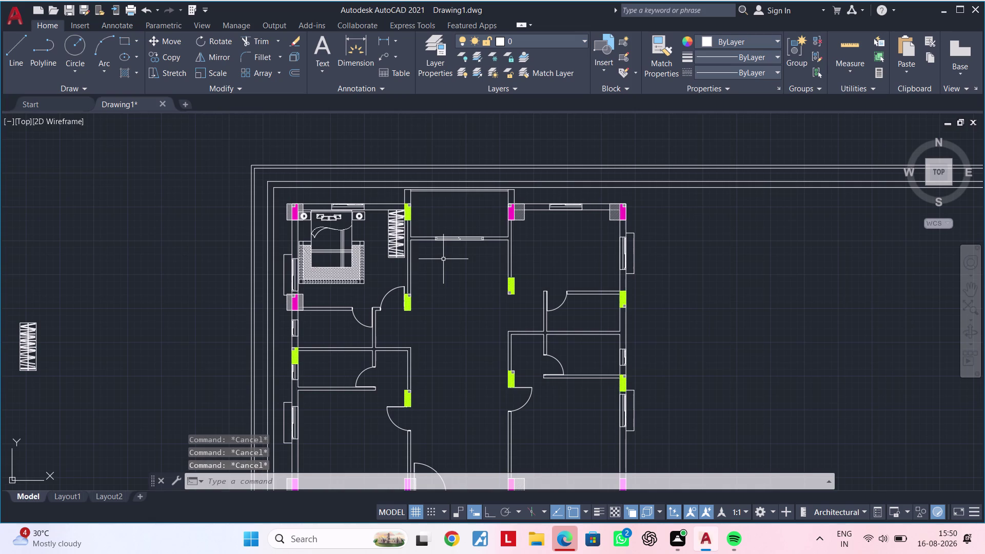
key(Escape)
key(Escape)
key(Escape)
key(Escape)
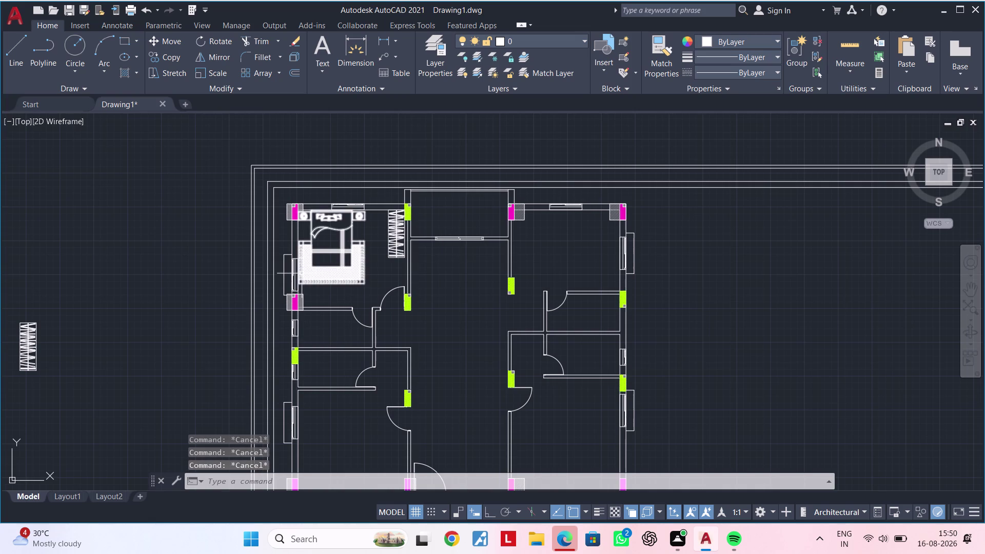
scroll(up, 3)
scroll(down, 3)
middle_drag(338, 303, 280, 307)
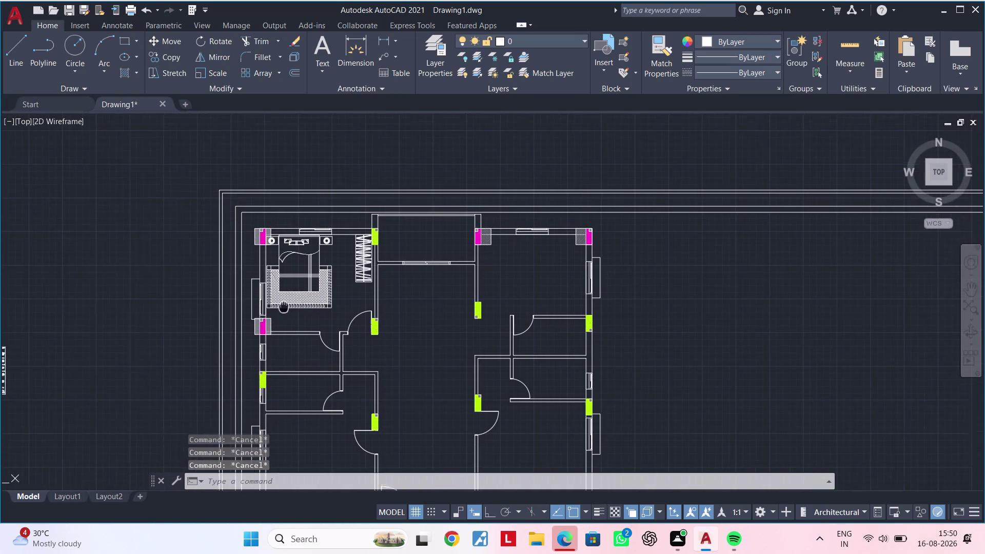
middle_drag(279, 307, 272, 309)
key(Escape)
key(Escape)
middle_drag(393, 310, 397, 276)
key(Escape)
key(Escape)
key(Escape)
key(Escape)
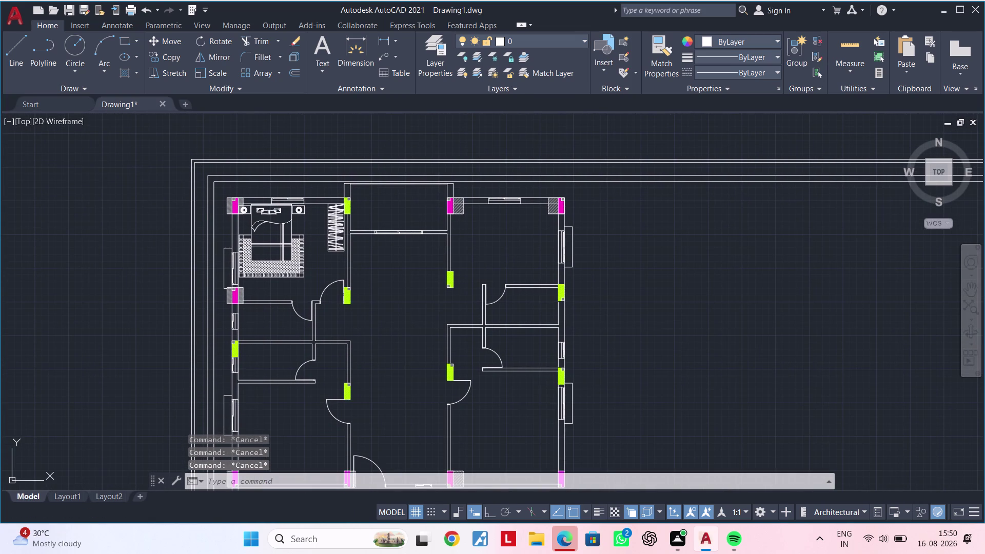
key(Escape)
middle_drag(393, 291, 393, 266)
Start the INSERT command (IN) to bring up the Blocks palette.
key(Escape)
key(Escape)
key(Escape)
key(Escape)
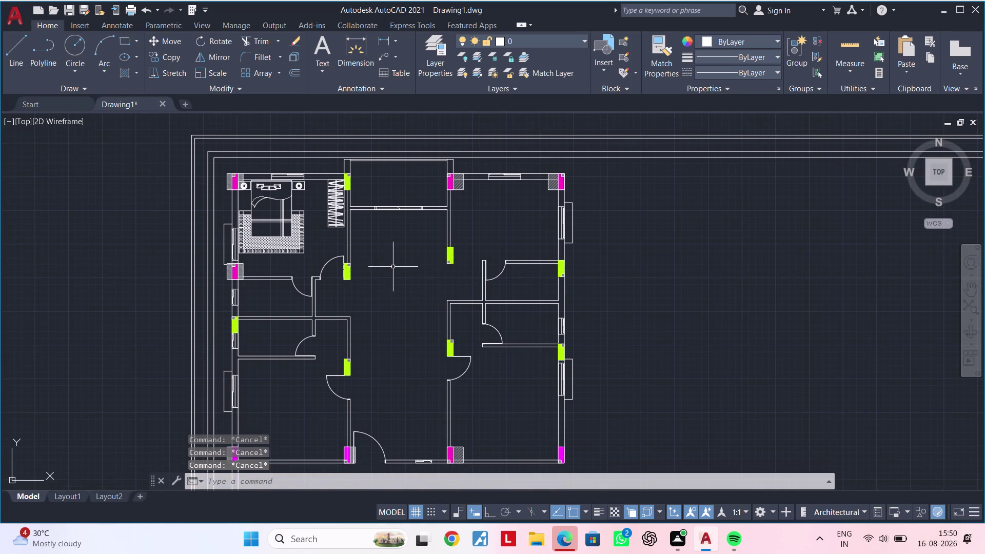
key(Escape)
text(in)
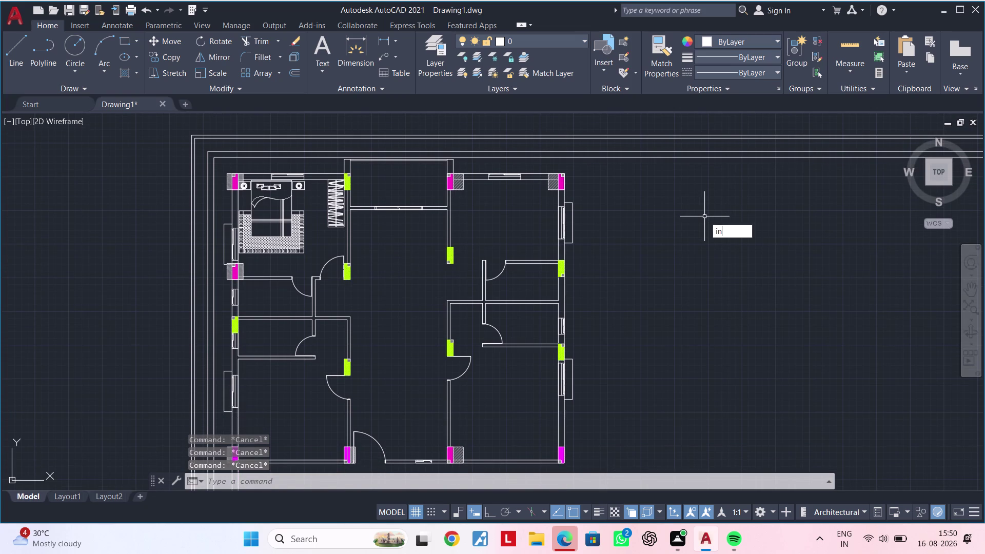
click(741, 257)
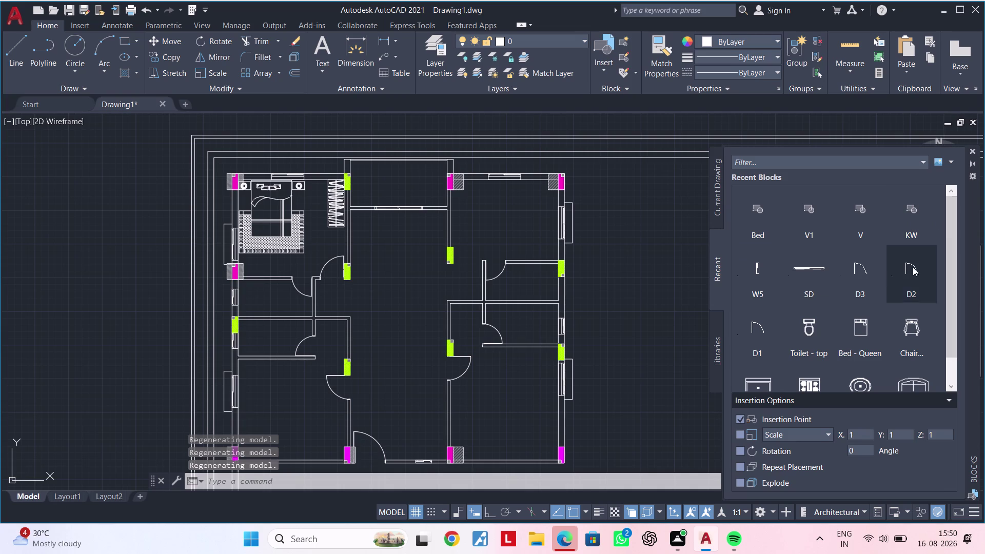
Place the Range-Oven block from the Recent blocks into the drawing beside the plan.
scroll(down, 3)
scroll(down, 3)
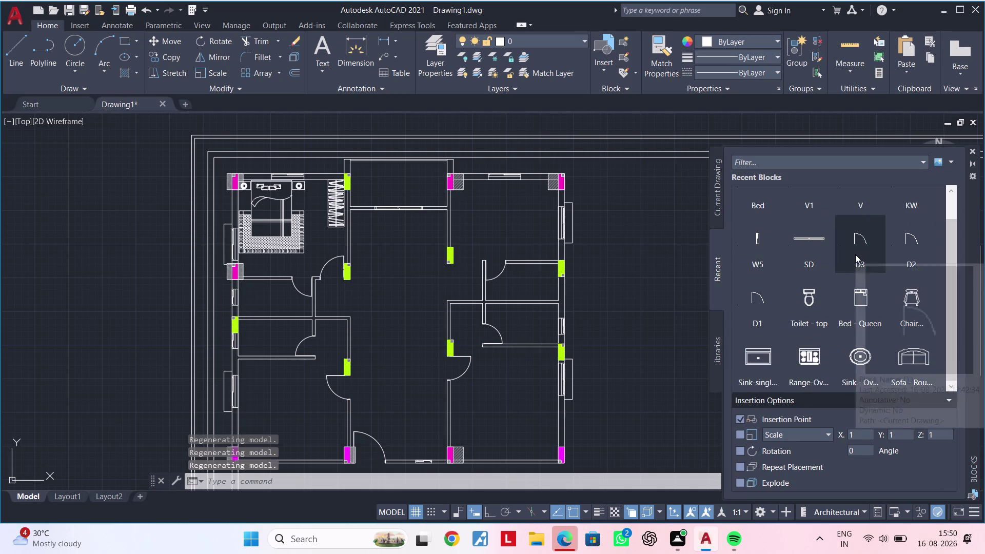
scroll(down, 3)
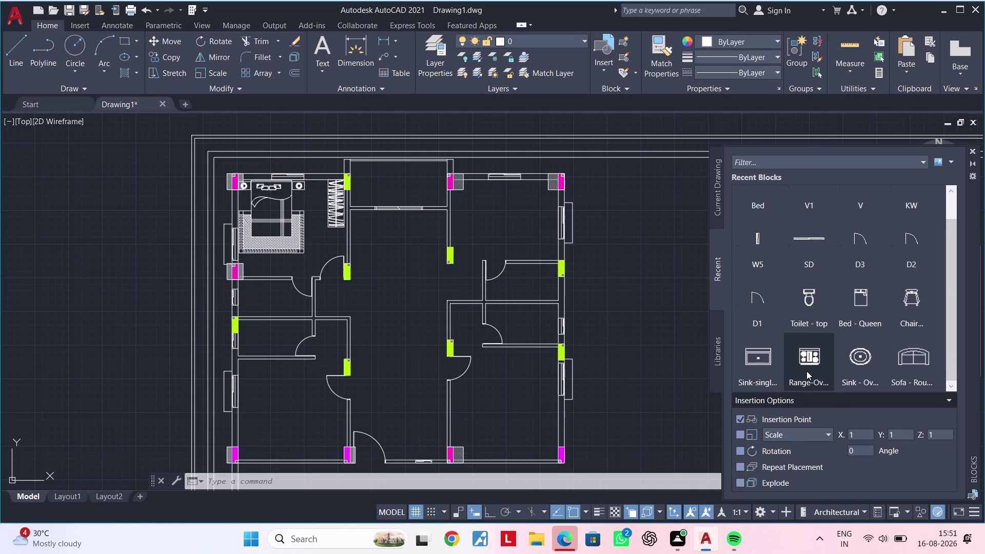
scroll(down, 3)
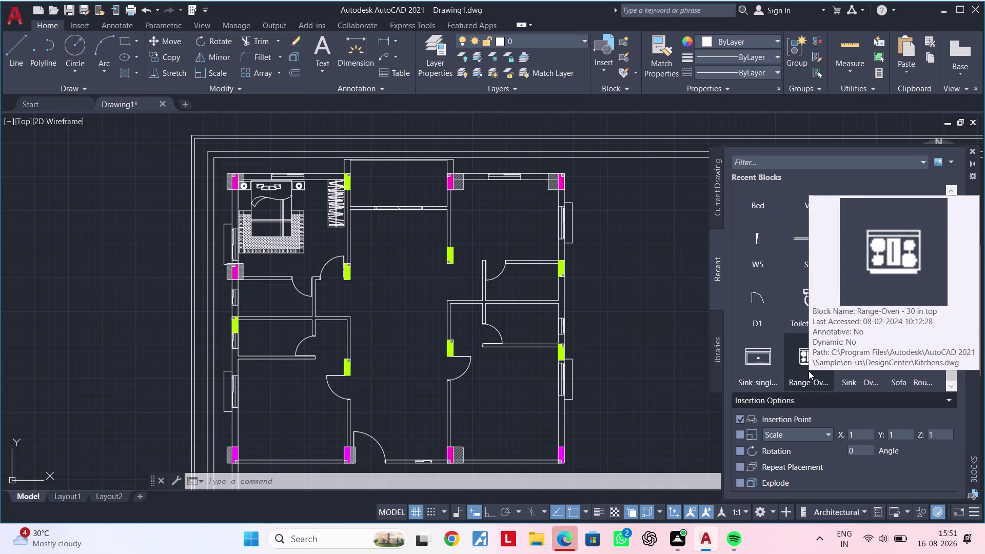
drag(808, 369, 686, 348)
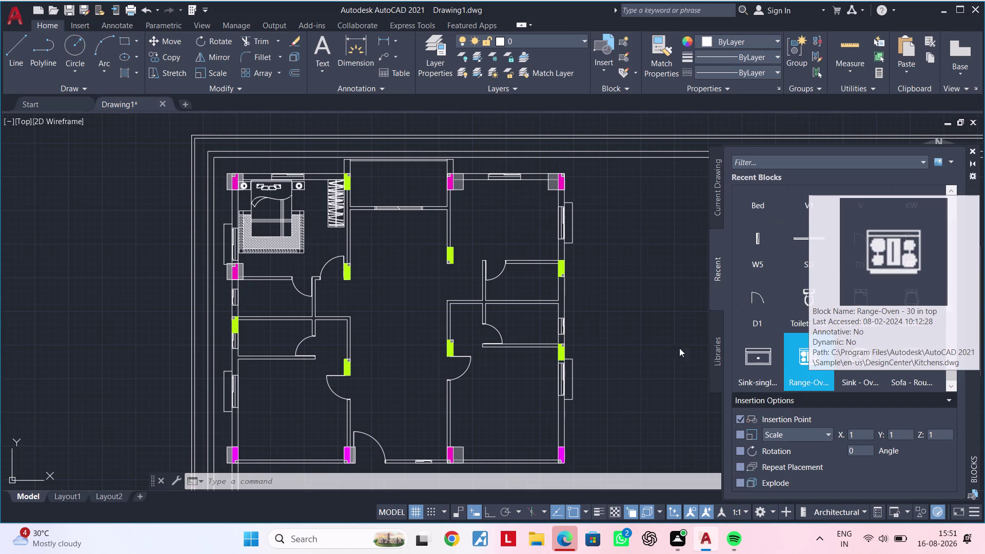
drag(686, 348, 633, 332)
drag(584, 283, 493, 202)
key(Escape)
key(Escape)
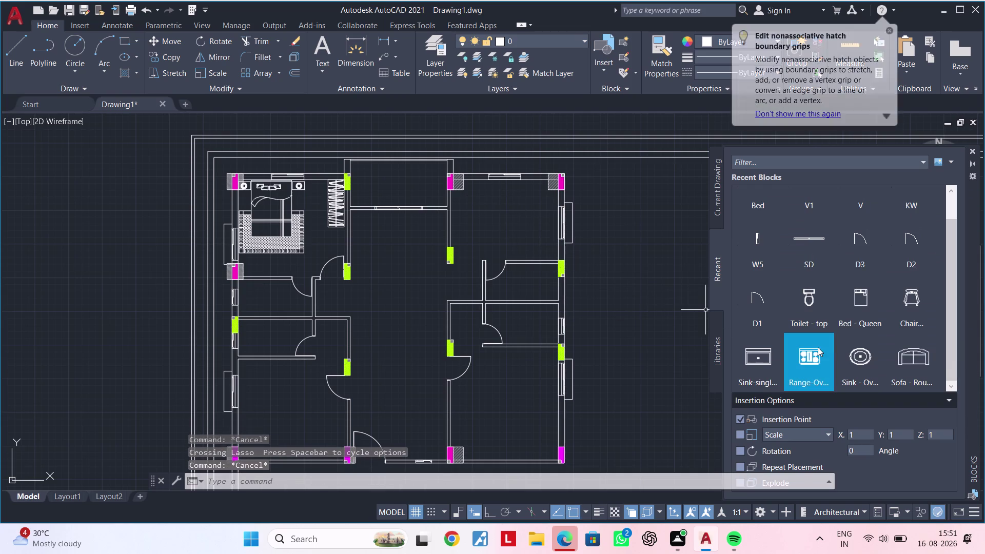
drag(813, 354, 636, 273)
drag(611, 263, 604, 261)
drag(574, 252, 540, 239)
scroll(down, 3)
middle_drag(679, 287, 661, 280)
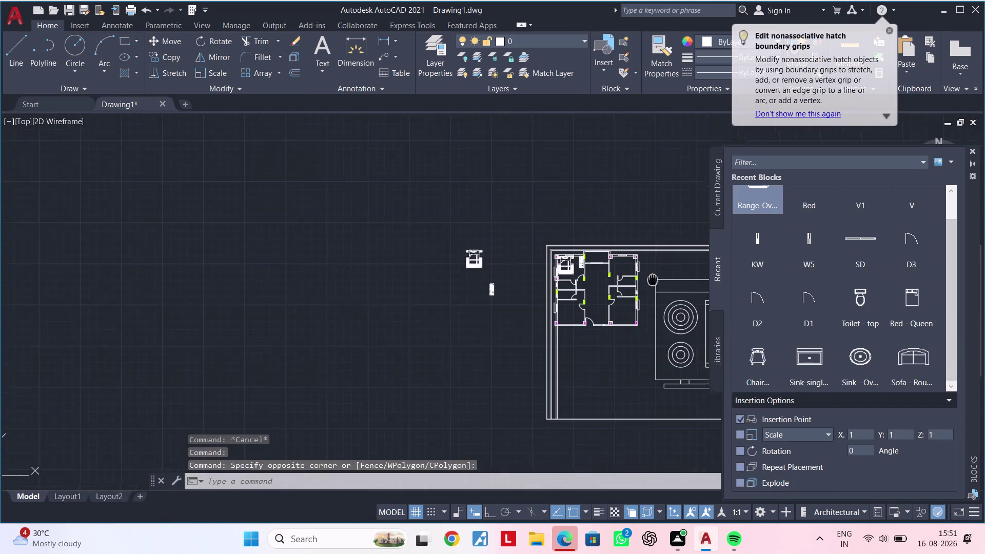
middle_drag(660, 281, 505, 261)
key(Escape)
Shrink the oversized range oven with SCALE about a base point at its bottom.
click(534, 294)
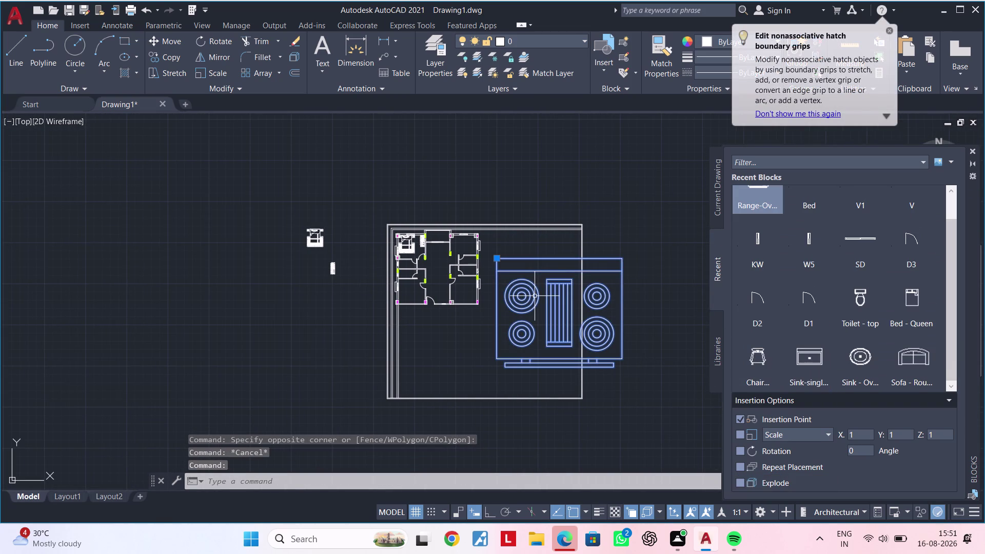
text(sc)
key(space)
click(498, 355)
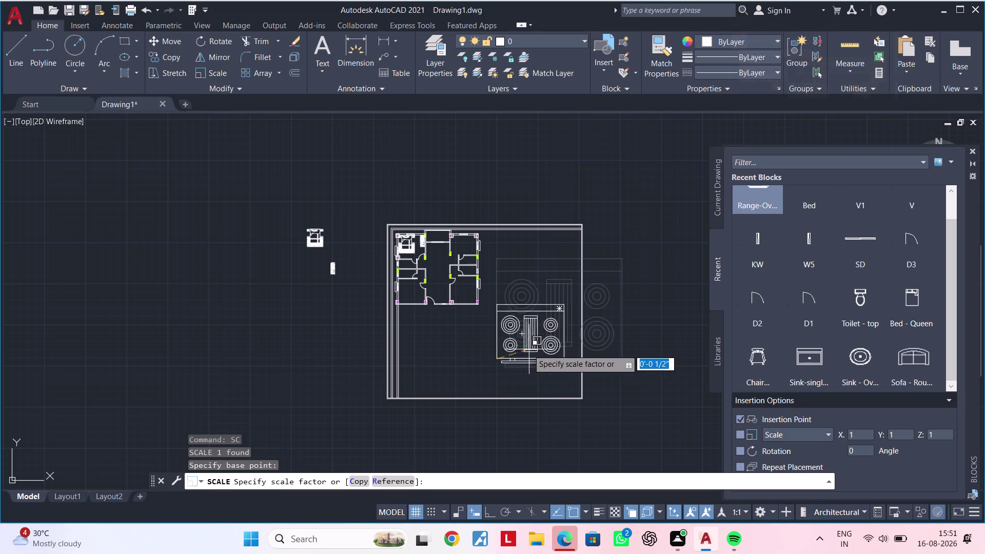
click(498, 349)
scroll(up, 3)
middle_drag(498, 358, 552, 361)
key(Escape)
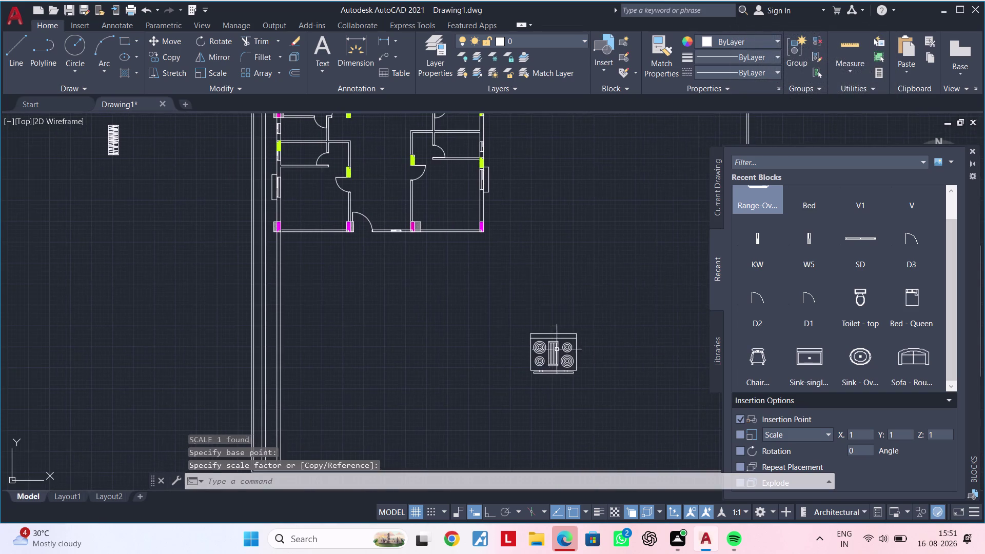
drag(596, 313, 588, 329)
click(518, 391)
key(Escape)
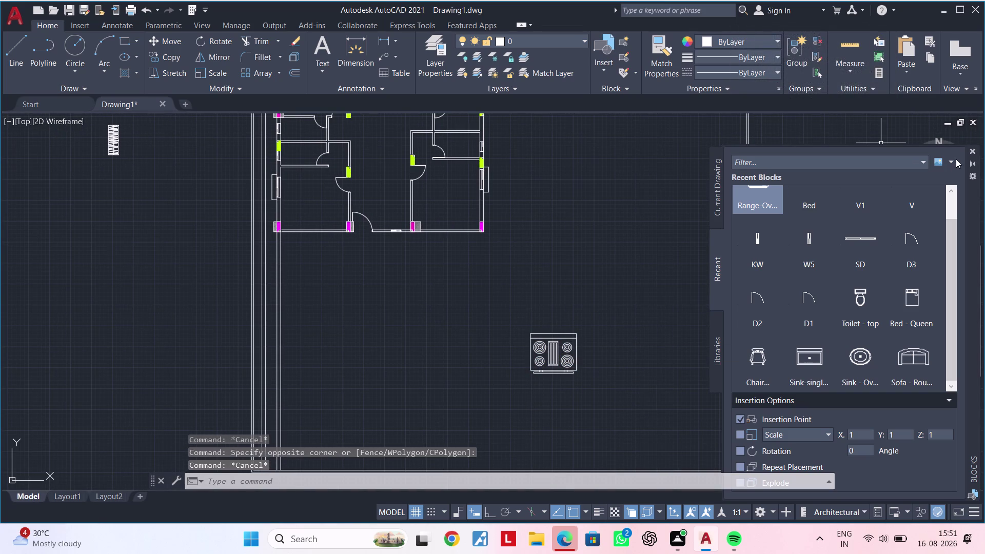
Browse the Current Drawing blocks, then return to the Recent blocks.
scroll(down, 3)
scroll(down, 3)
scroll(up, 3)
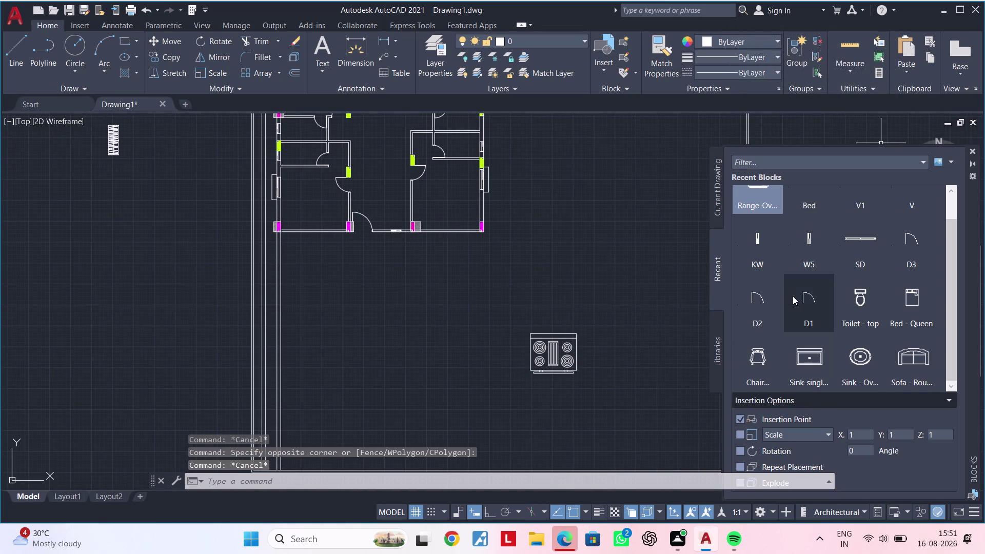
click(717, 351)
double_click(721, 205)
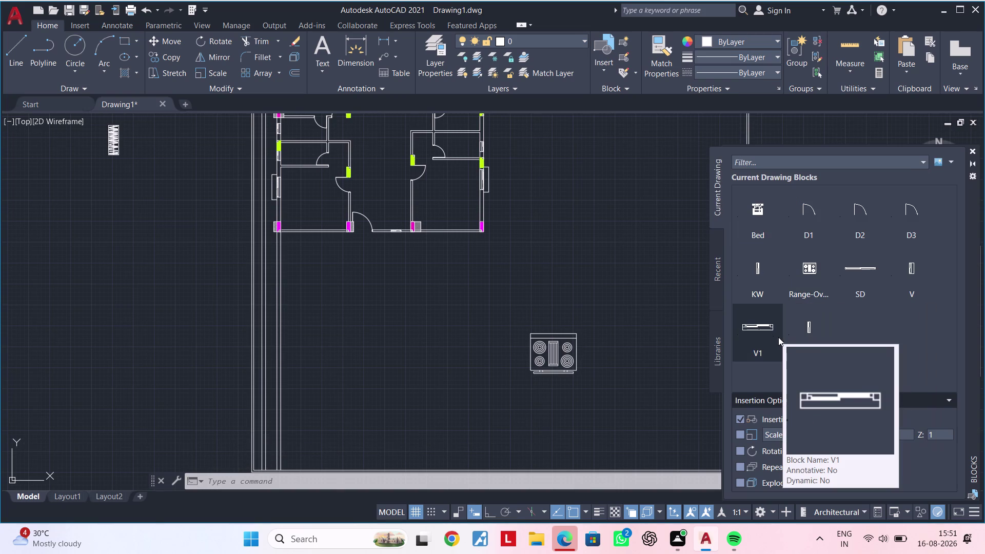
scroll(down, 3)
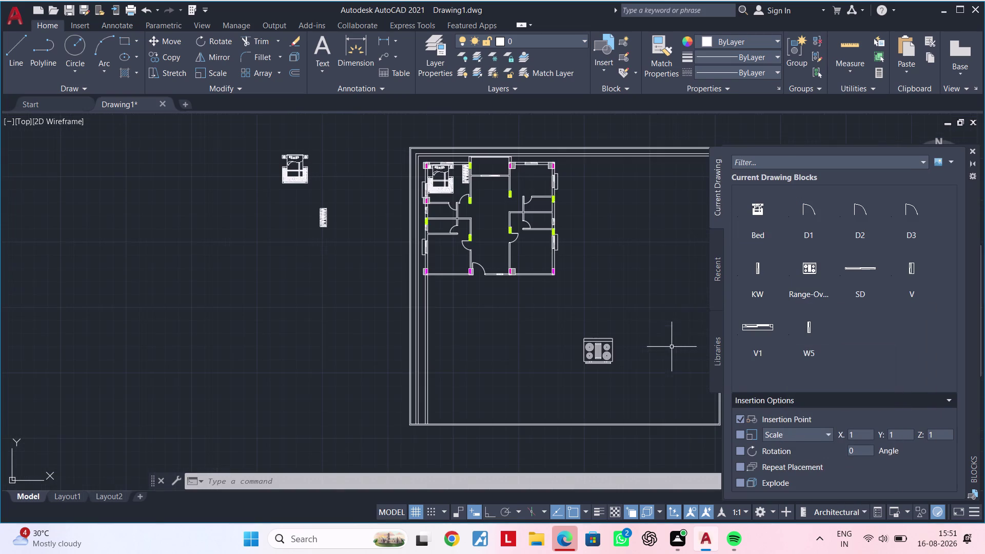
double_click(718, 284)
scroll(down, 3)
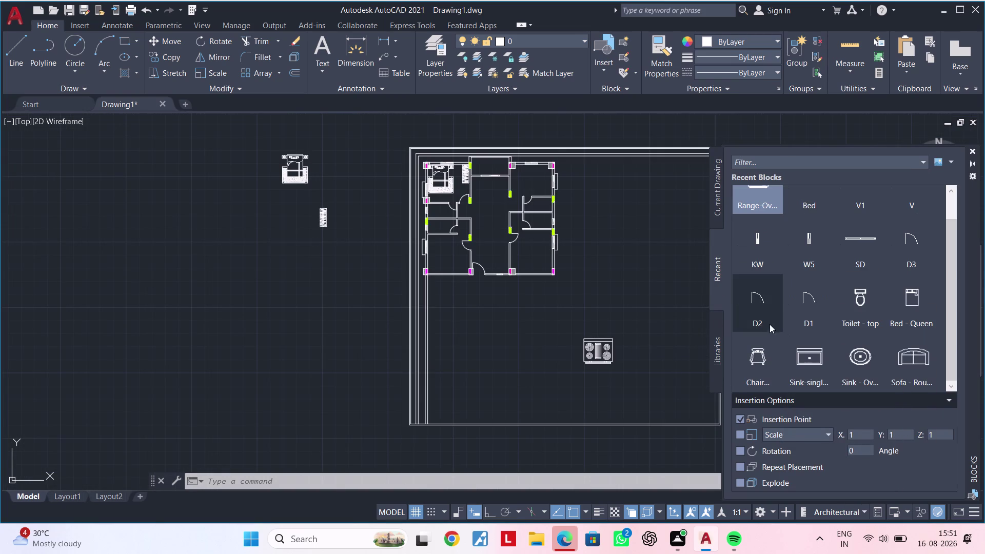
scroll(down, 3)
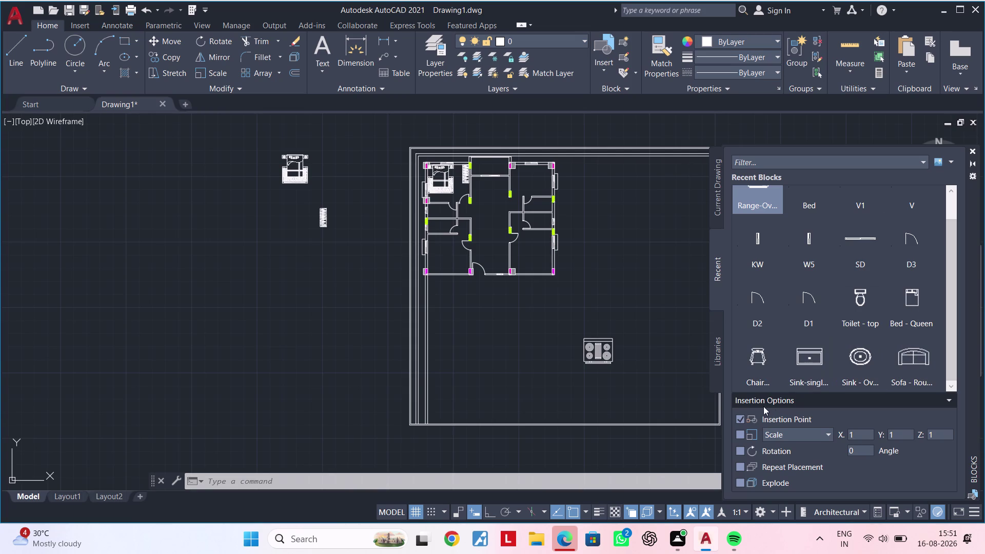
Load Drawing1_recover.dwg from the block Libraries, then close the Blocks palette.
double_click(723, 360)
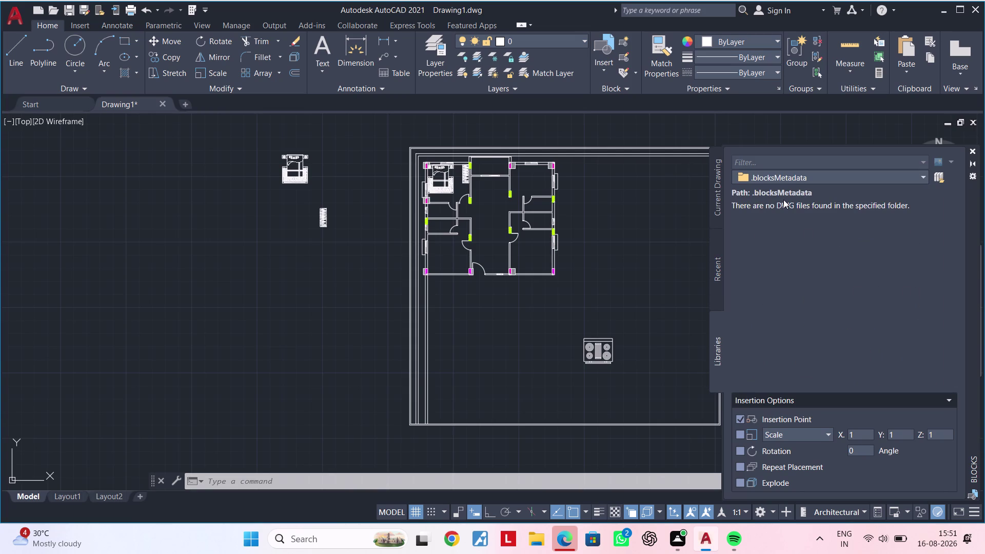
double_click(782, 204)
click(864, 176)
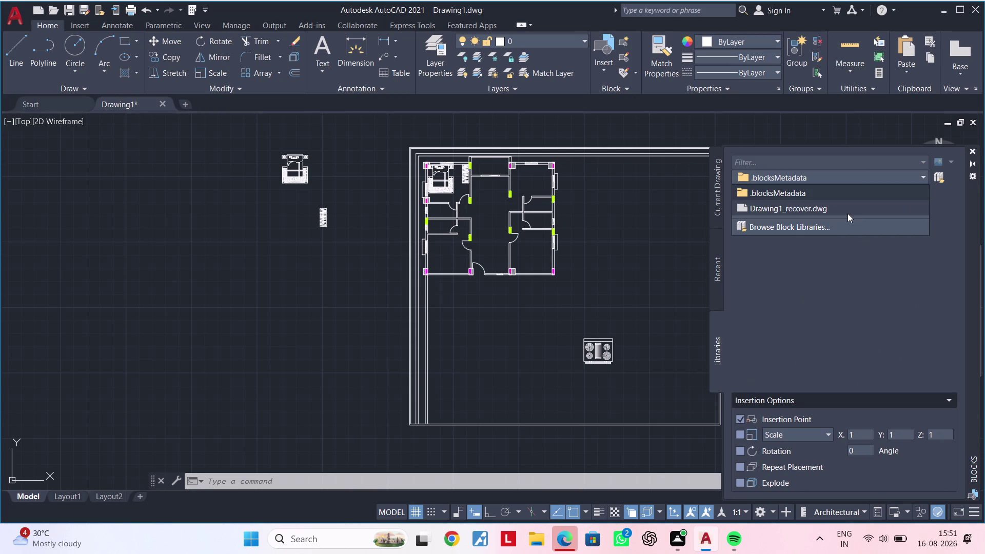
double_click(847, 214)
key(Escape)
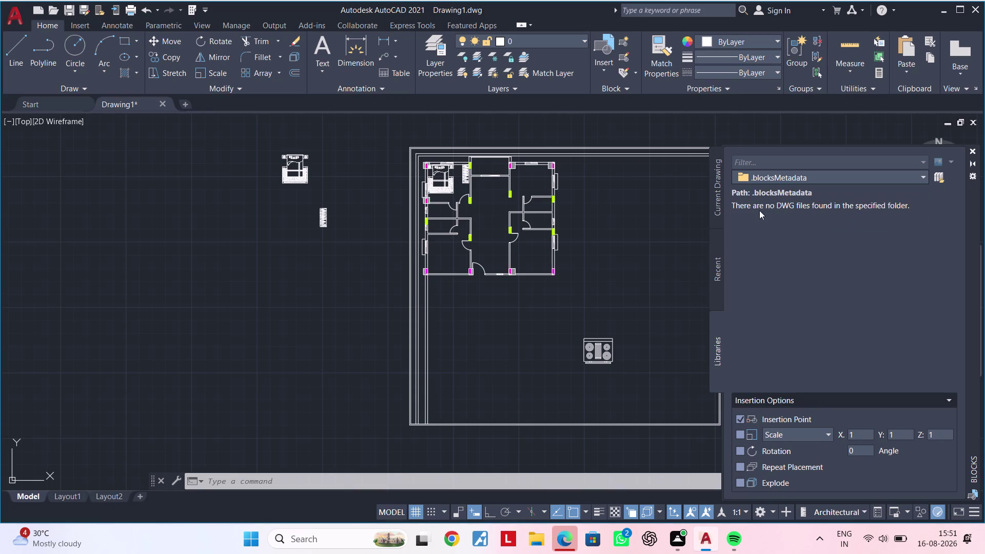
key(Escape)
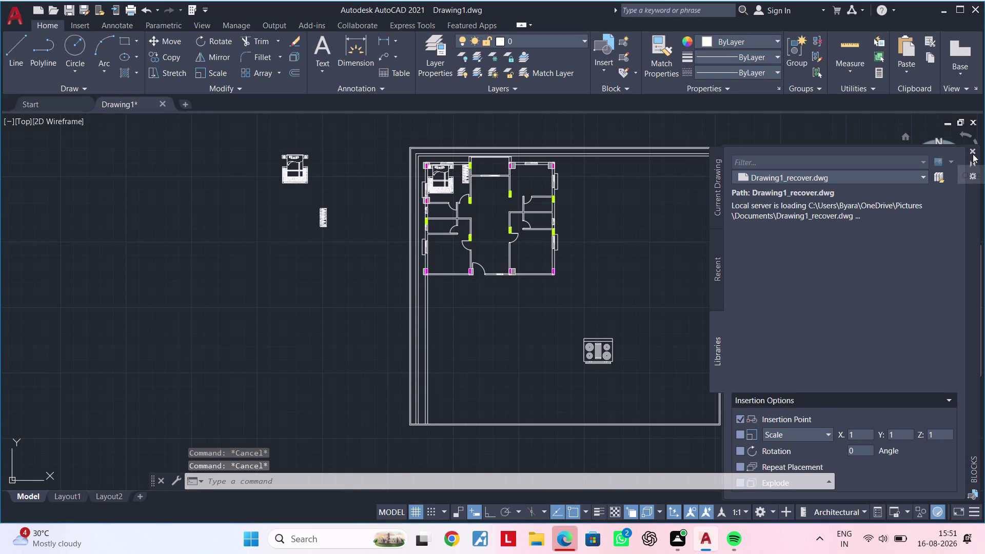
click(973, 152)
scroll(down, 3)
Offset the top-right room's top and right wall lines 2 feet inward.
middle_drag(611, 327, 658, 290)
scroll(up, 3)
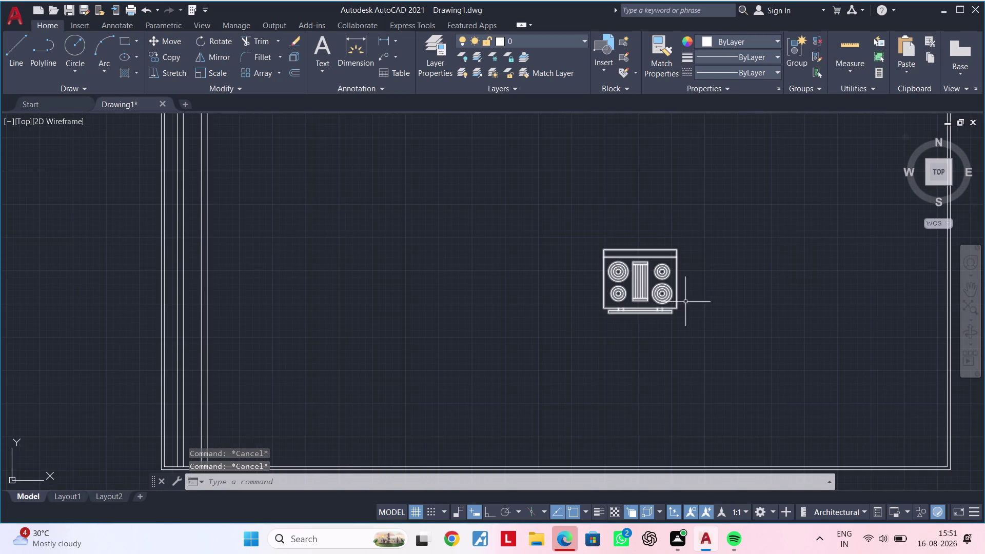
drag(717, 226, 690, 250)
click(529, 352)
key(Escape)
key(Escape)
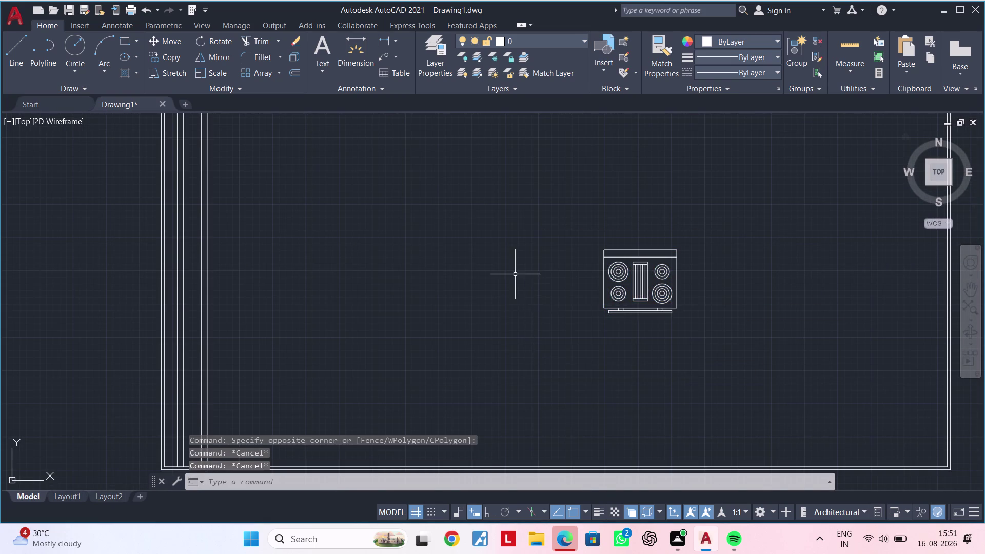
middle_drag(517, 287, 543, 465)
scroll(down, 3)
scroll(up, 3)
middle_drag(497, 248, 532, 229)
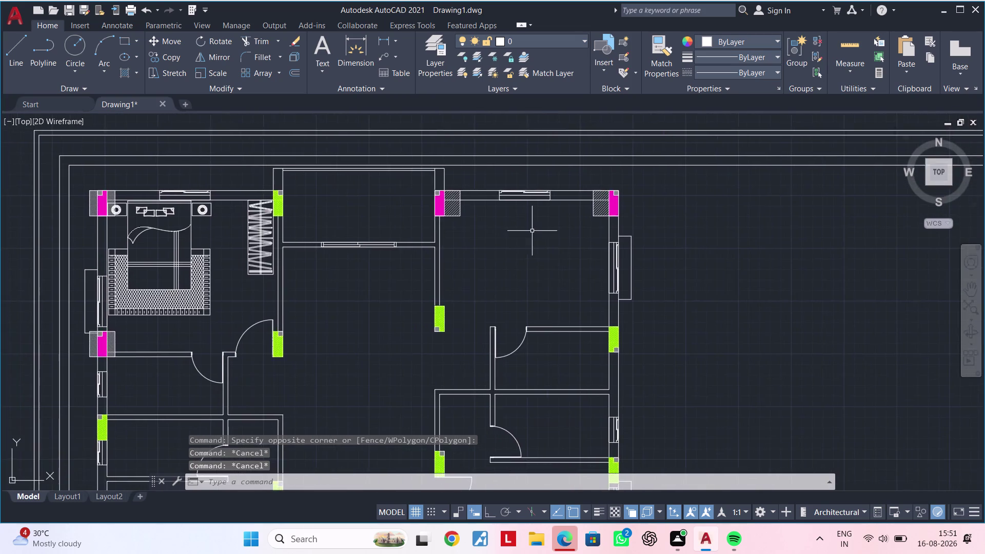
scroll(up, 3)
middle_drag(523, 253, 543, 271)
key(Escape)
key(Escape)
text(o)
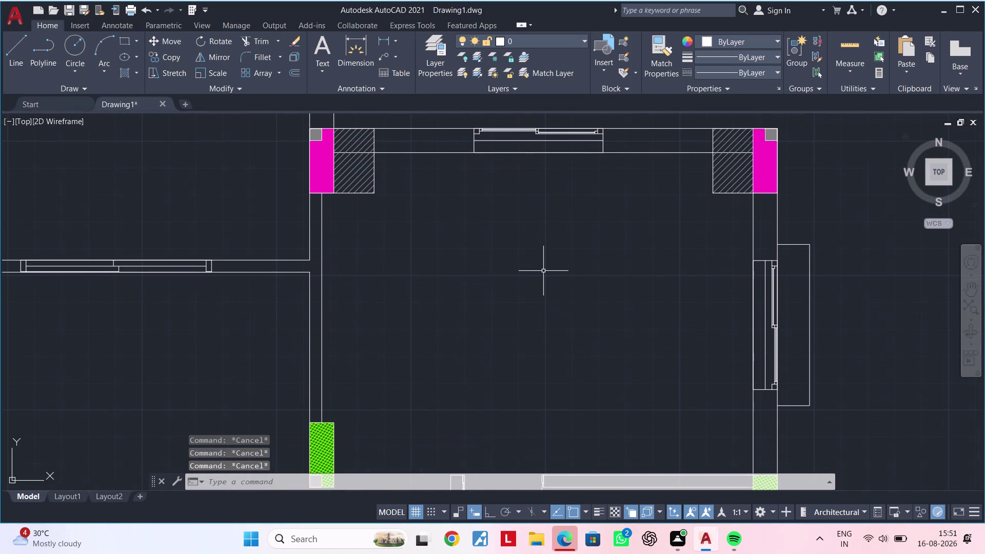
text(f)
key(space)
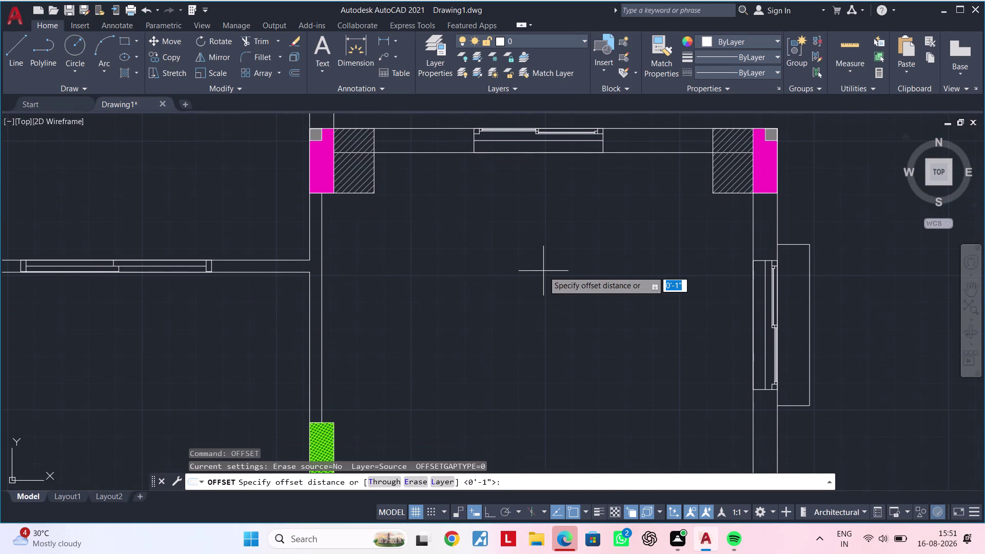
text(2)
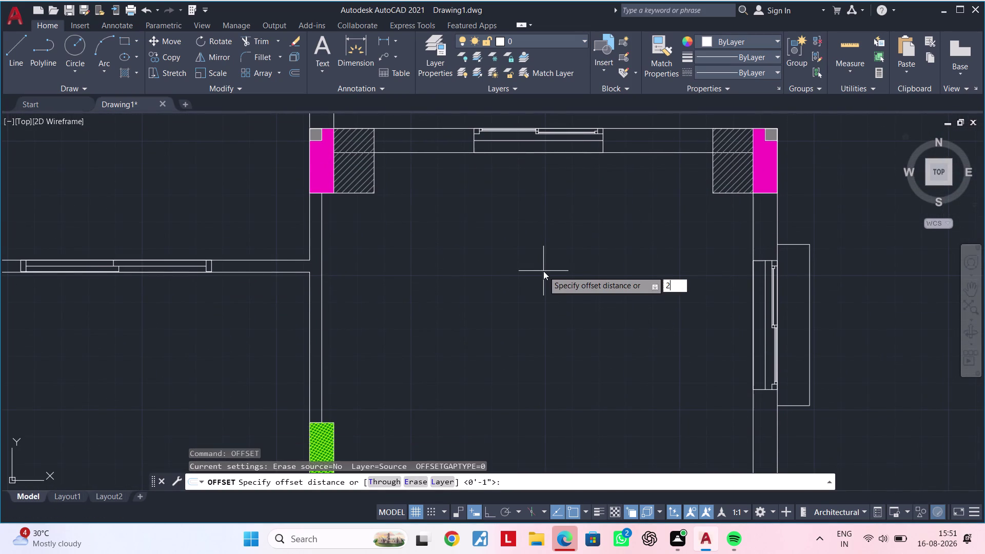
text(')
key(Return)
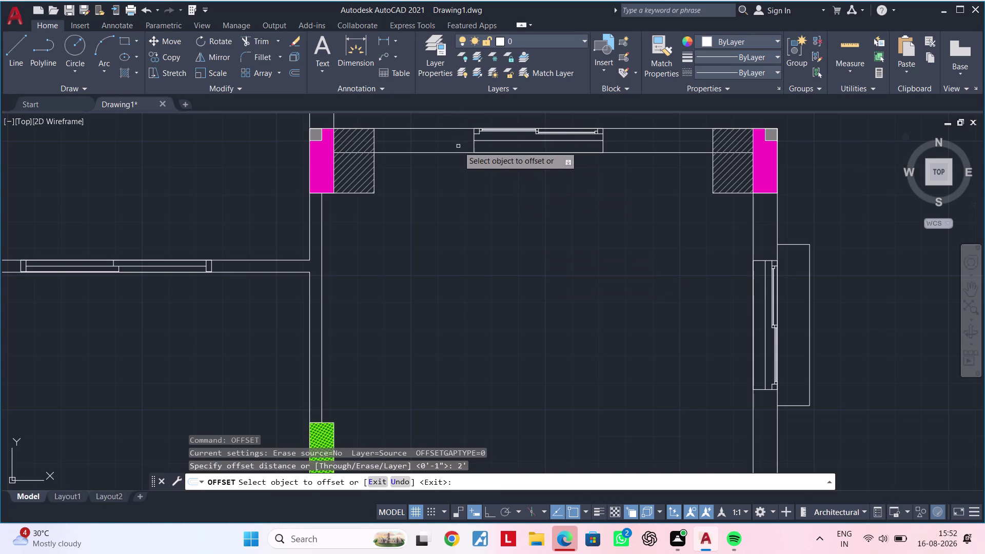
click(453, 152)
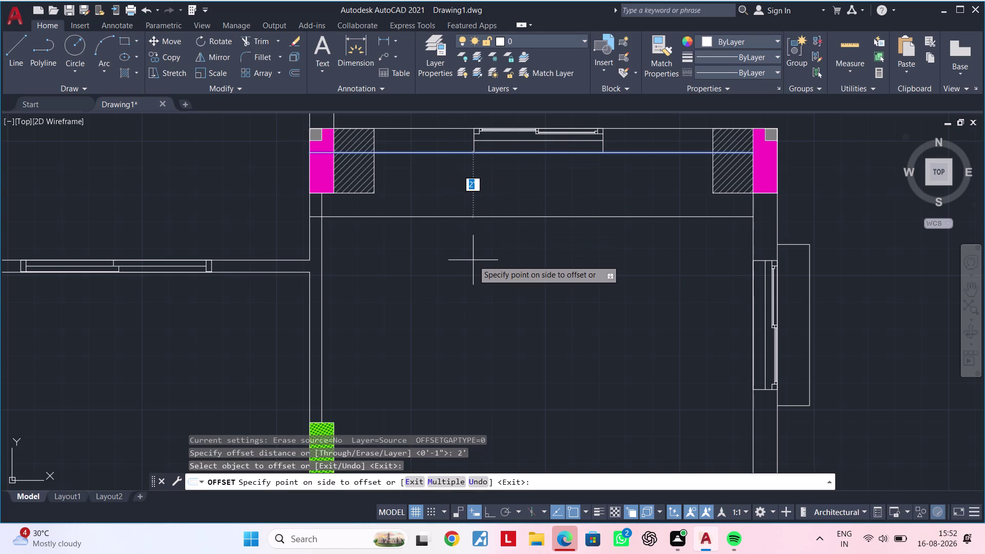
click(473, 260)
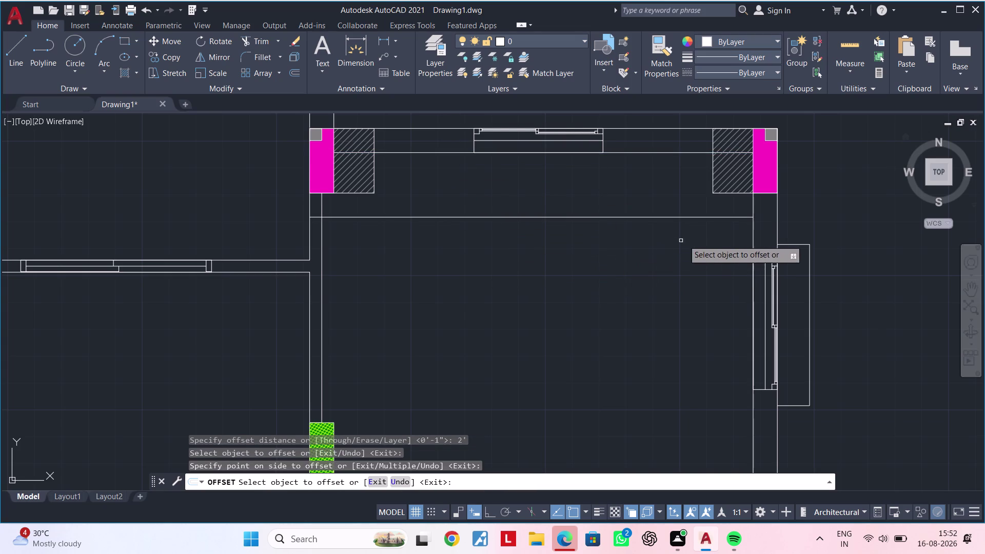
click(754, 240)
click(639, 250)
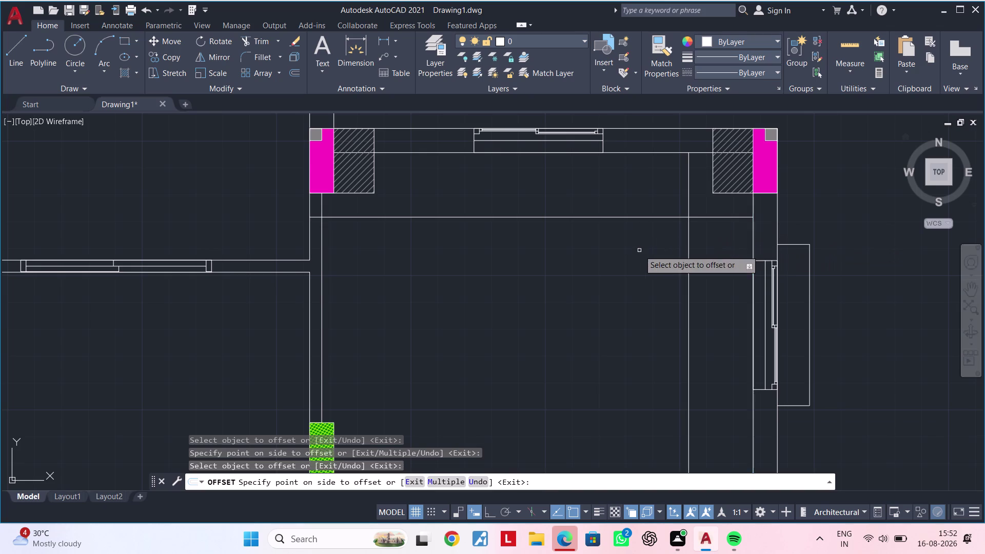
key(Escape)
key(Escape)
Trim the extra wall line segments at the room's right side.
text(tr)
key(space)
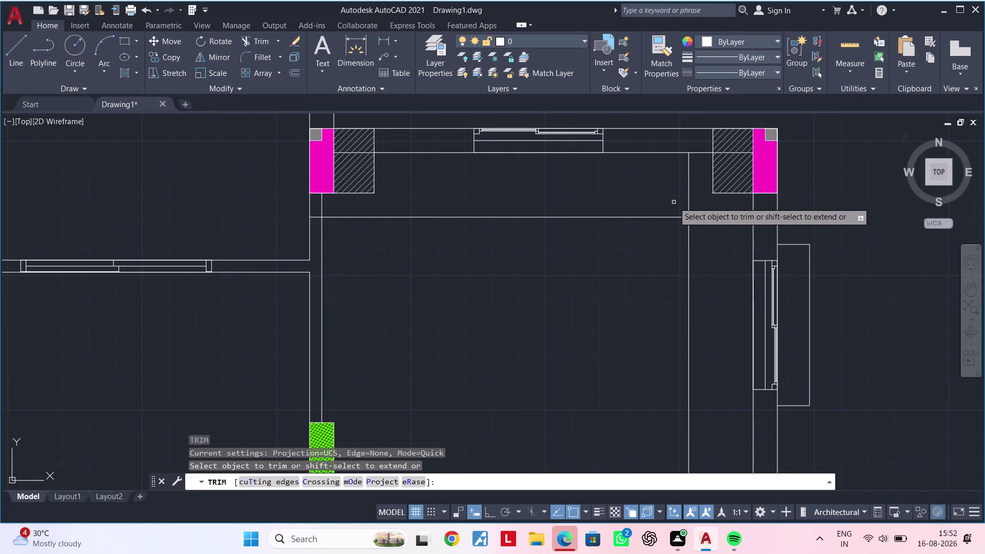
drag(674, 200, 705, 206)
click(717, 234)
click(709, 215)
click(710, 228)
key(Escape)
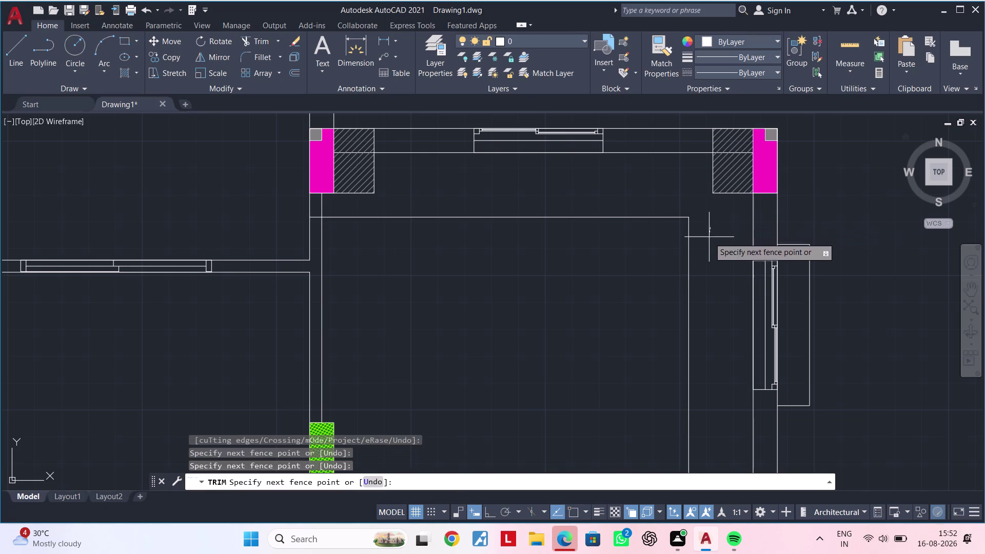
key(Escape)
middle_drag(568, 278, 624, 270)
key(Escape)
key(Escape)
key(Escape)
Begin a 1-foot offset of the top wall line, then cancel it.
text(of)
key(space)
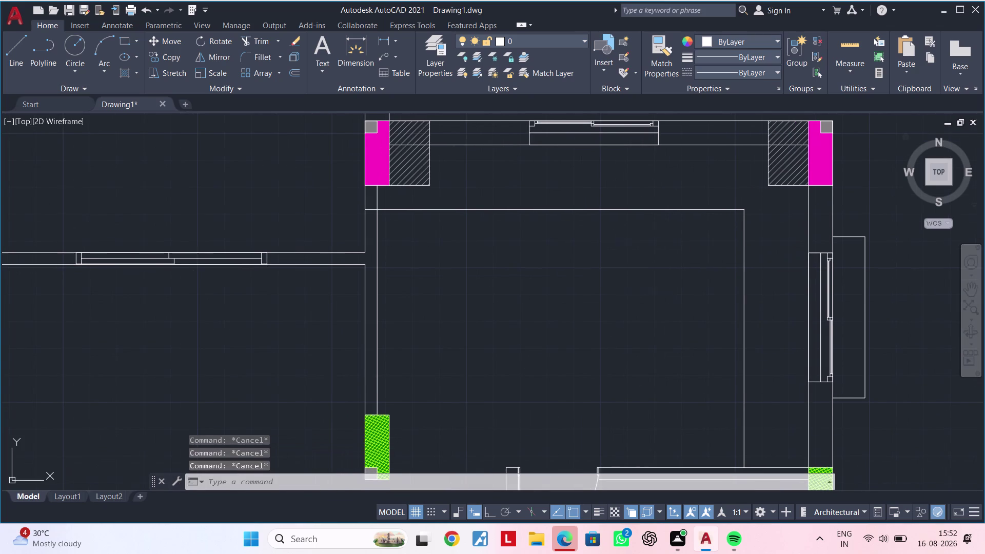
text(1')
key(Return)
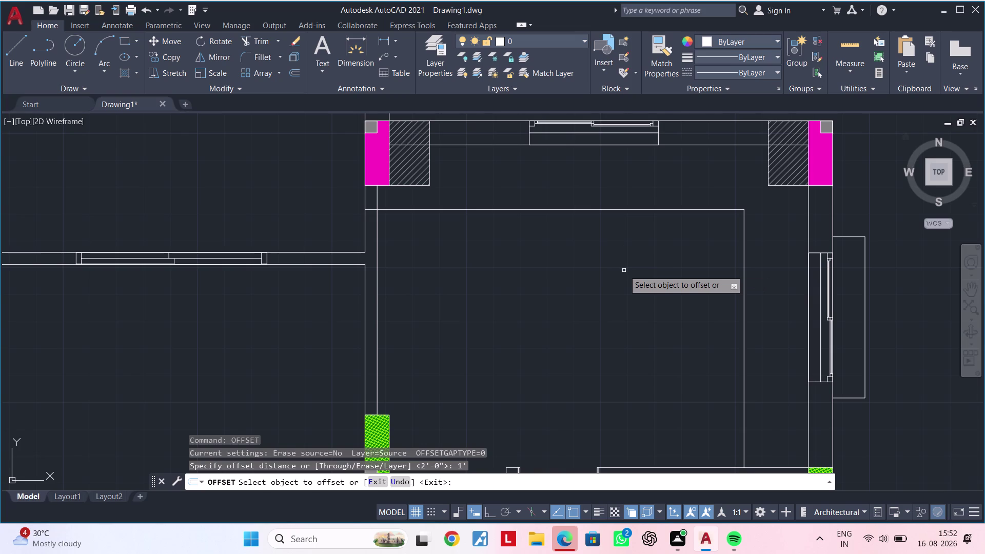
click(554, 210)
key(Escape)
key(Escape)
key(Escape)
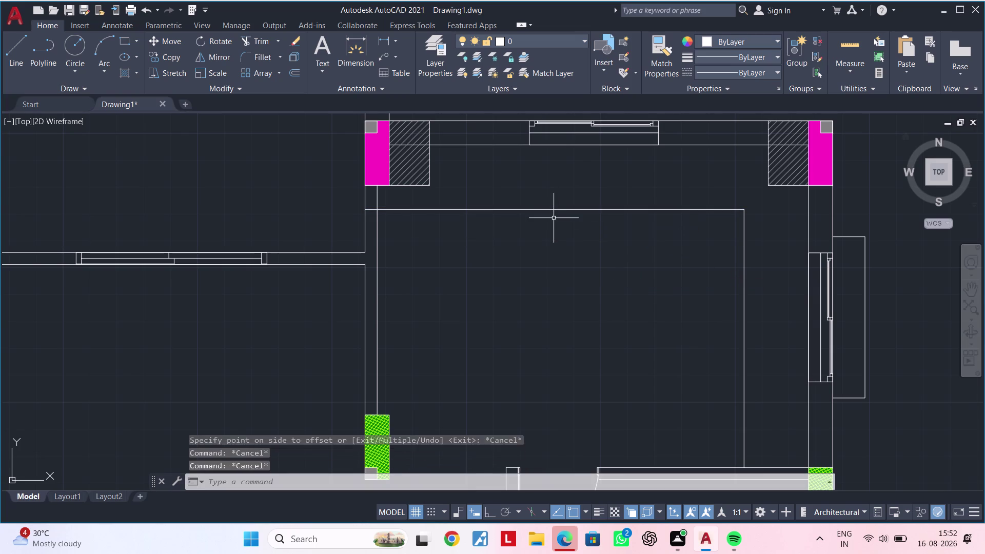
key(Escape)
Offset the room's top inner wall line 6 inches downward.
text(of 6)
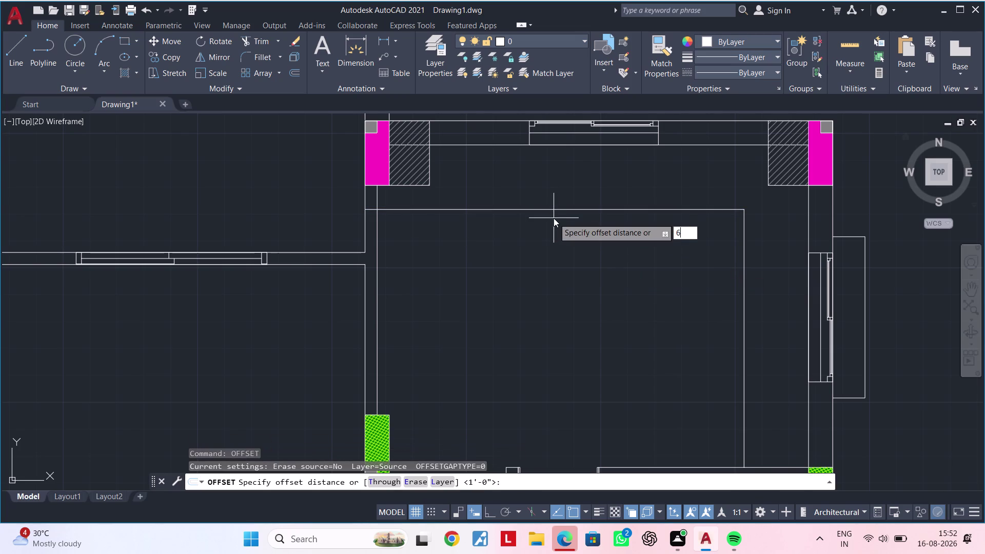
text(")
key(Return)
click(560, 206)
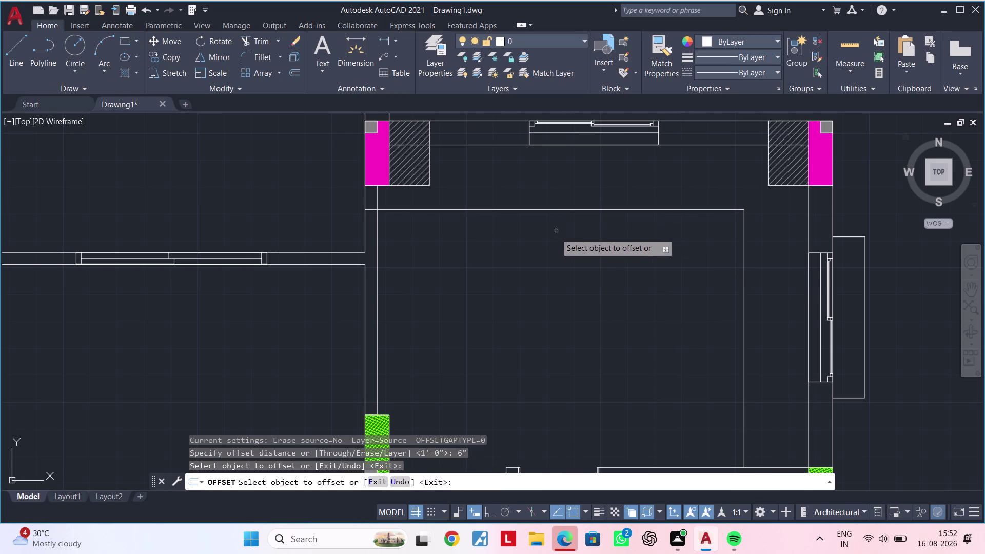
click(555, 209)
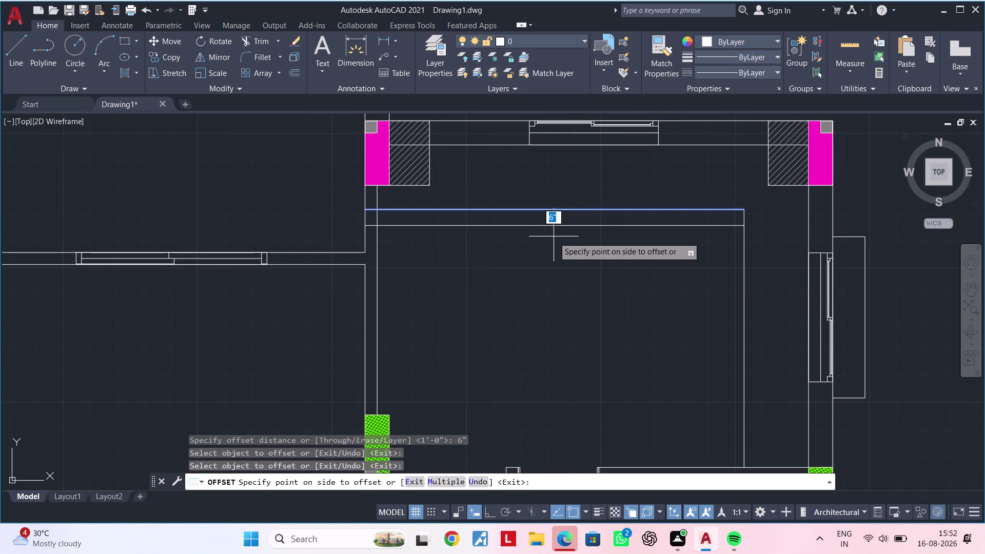
click(550, 252)
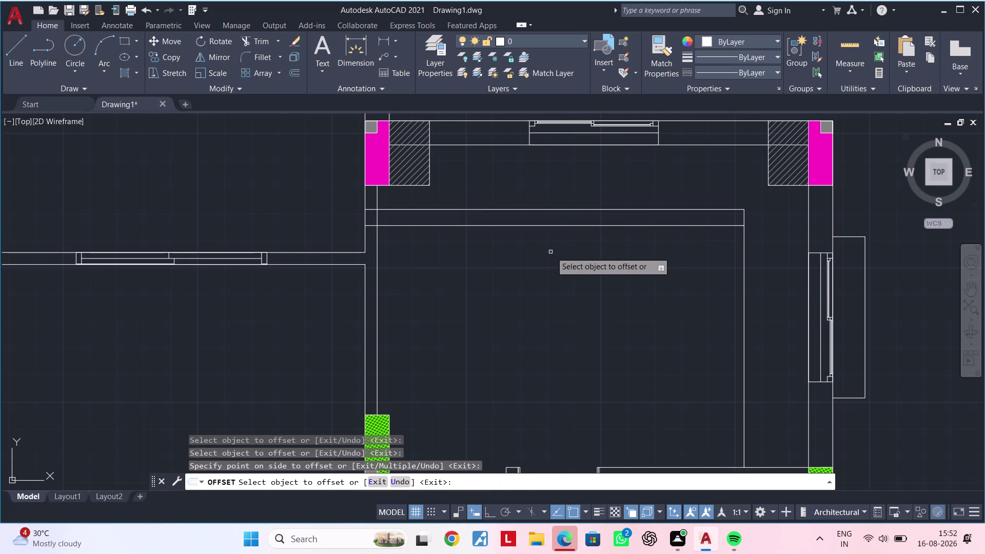
drag(745, 255, 740, 255)
click(707, 257)
key(Escape)
key(Escape)
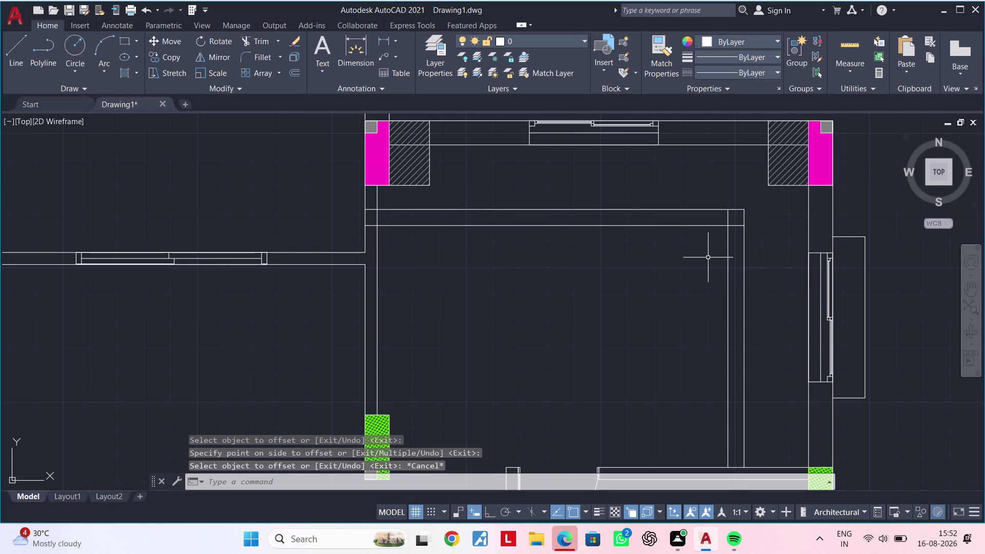
key(Escape)
Trim the overlapping lines at the room's wall corner.
text(tr)
key(space)
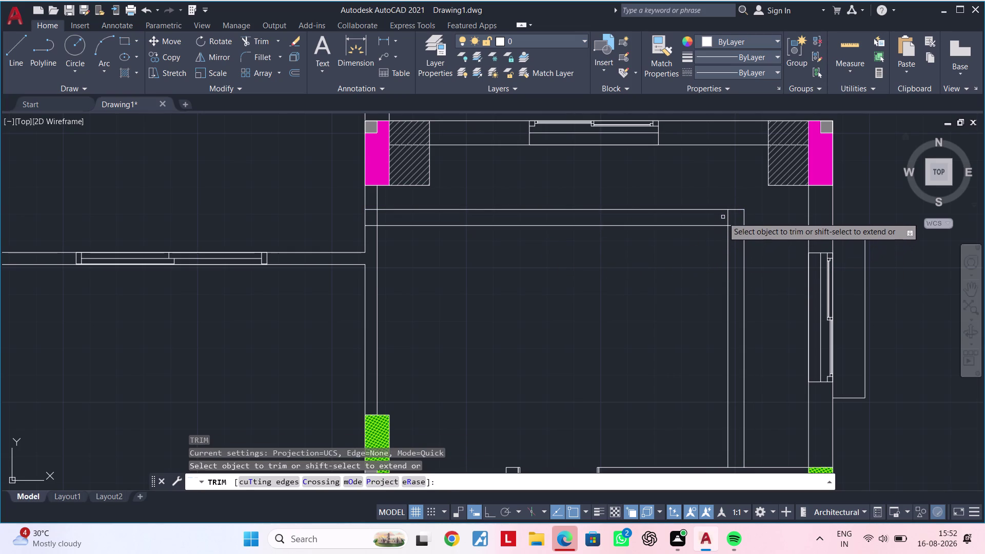
click(728, 216)
click(735, 225)
key(Escape)
Delete the leftover top wall line and the extra vertical wall line.
drag(735, 188, 732, 201)
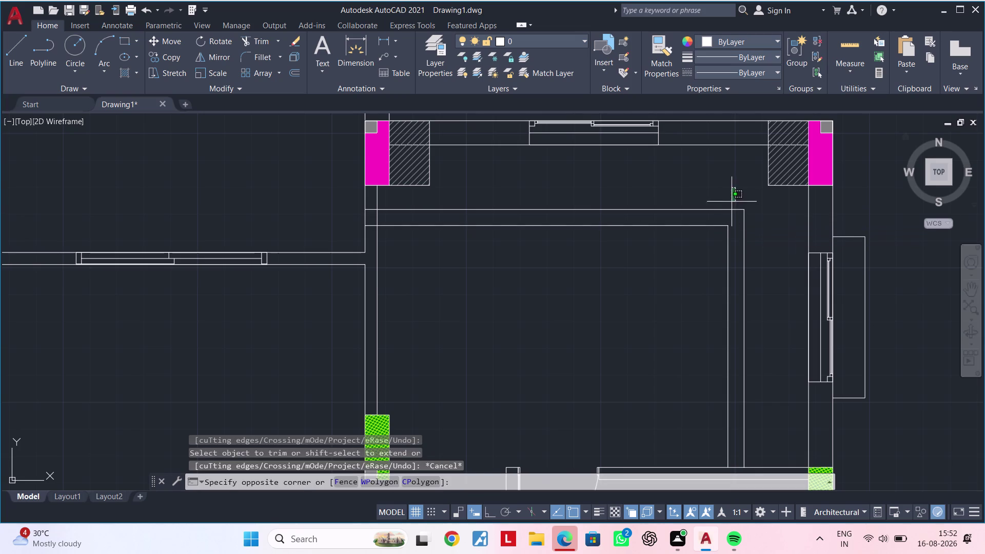
drag(732, 201, 732, 201)
click(725, 212)
key(Delete)
key(Escape)
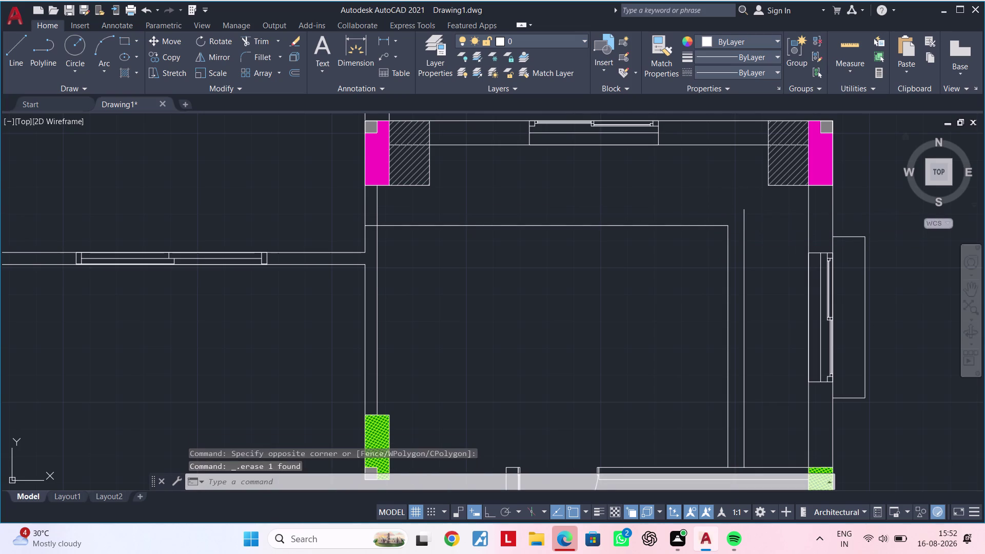
key(Escape)
drag(778, 228, 756, 229)
click(736, 216)
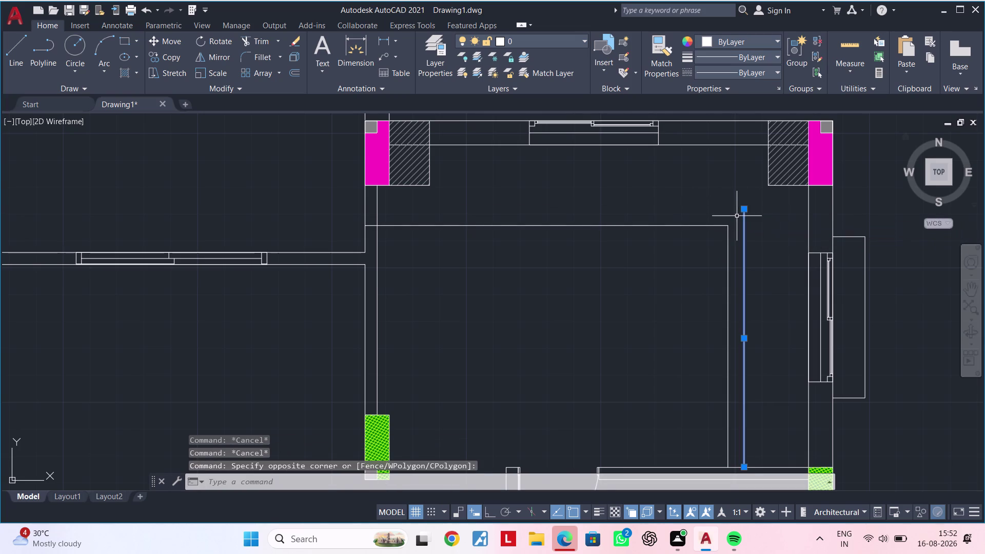
key(Delete)
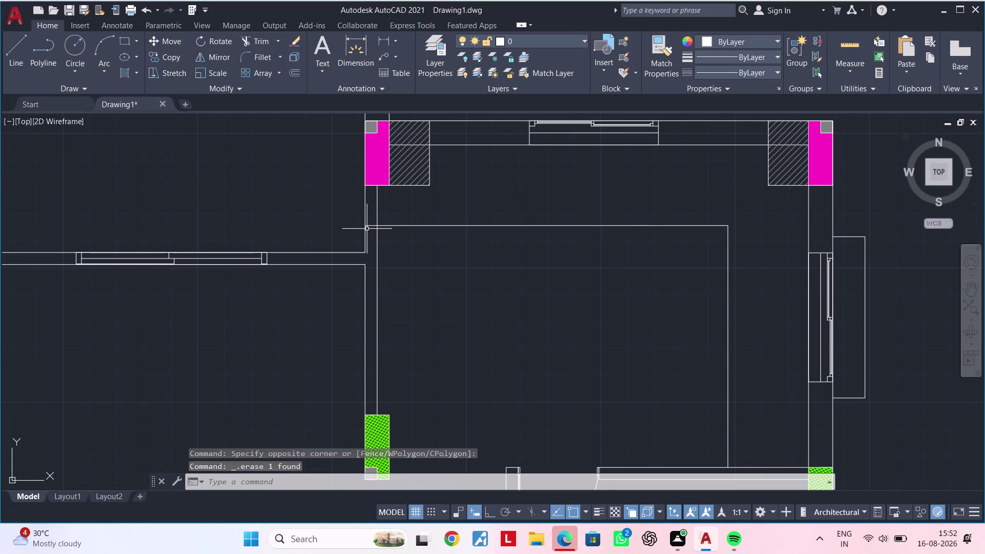
Trim the wall line ends near the left column.
text(tr)
key(space)
scroll(up, 3)
click(371, 222)
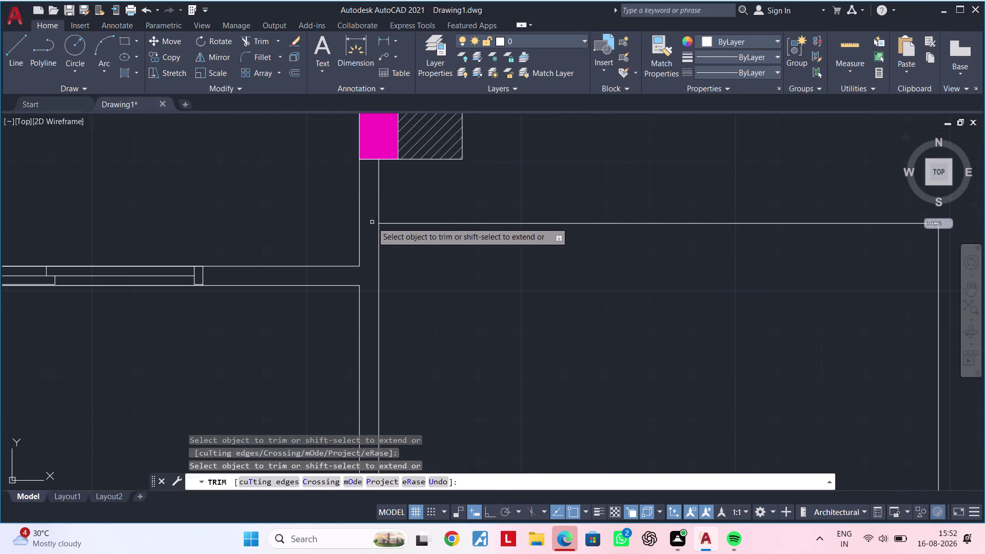
scroll(down, 3)
key(Escape)
key(Escape)
scroll(down, 3)
middle_drag(512, 272, 509, 237)
scroll(down, 3)
middle_drag(555, 395, 546, 313)
click(624, 352)
click(545, 413)
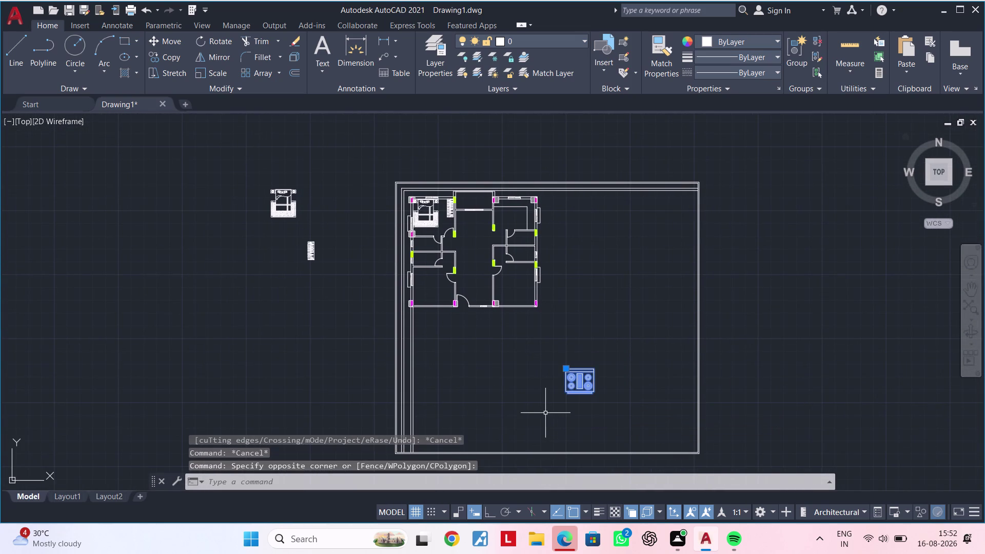
Start moving the stove block toward the house, then cancel the move.
text(m)
key(space)
click(571, 383)
middle_drag(478, 251, 479, 285)
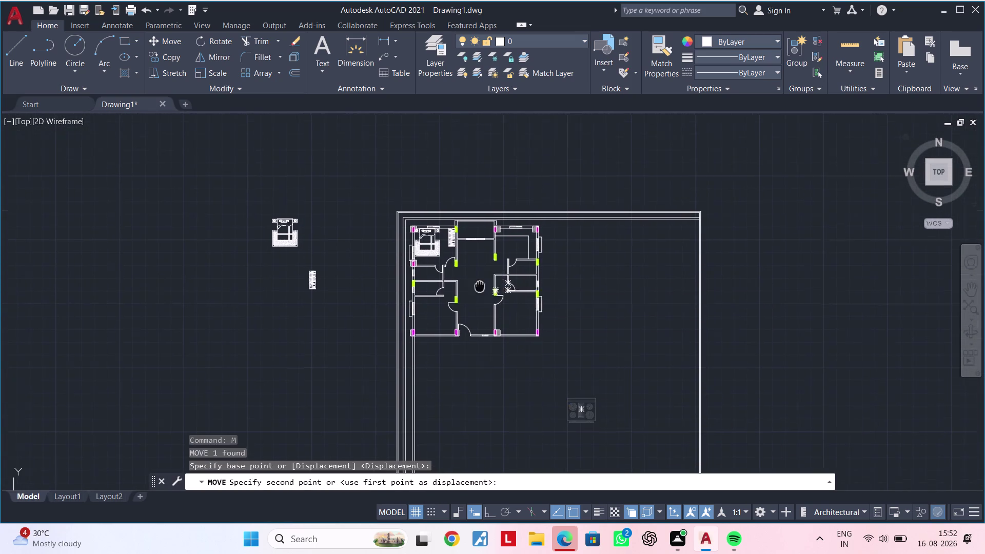
middle_drag(480, 285, 478, 362)
scroll(up, 3)
scroll(up, 3)
scroll(down, 3)
click(529, 347)
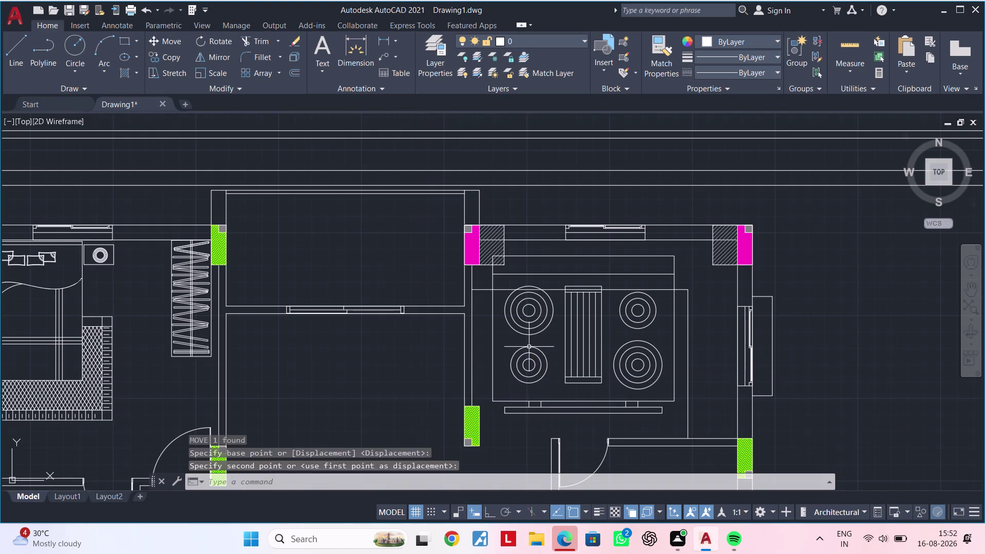
key(Escape)
Select the stove block and scale it down to a small size.
click(529, 389)
click(523, 404)
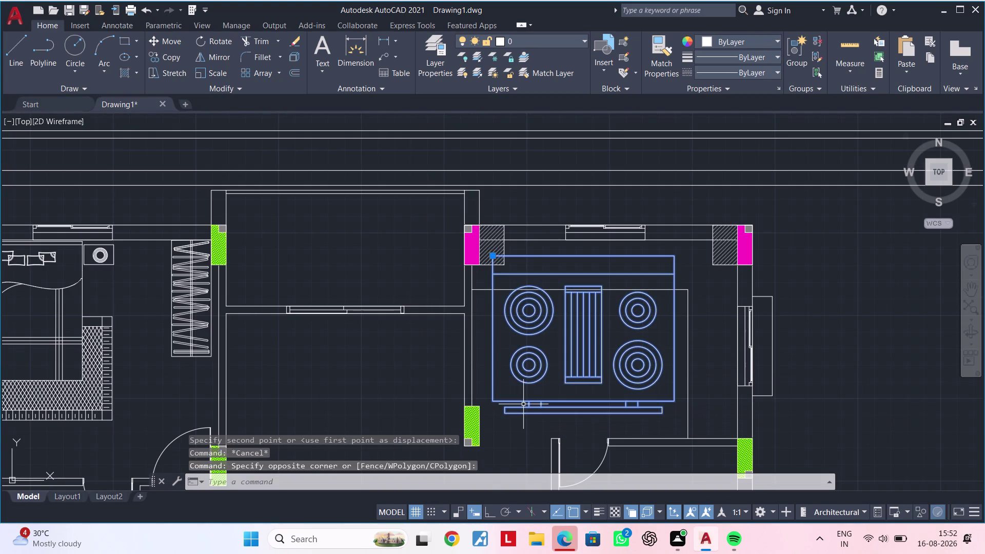
text(sc)
key(space)
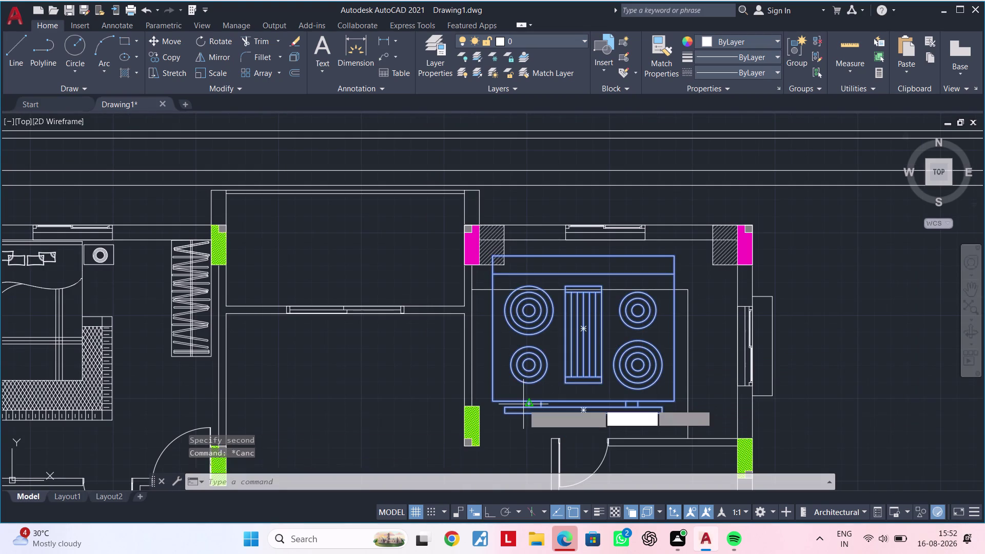
click(523, 405)
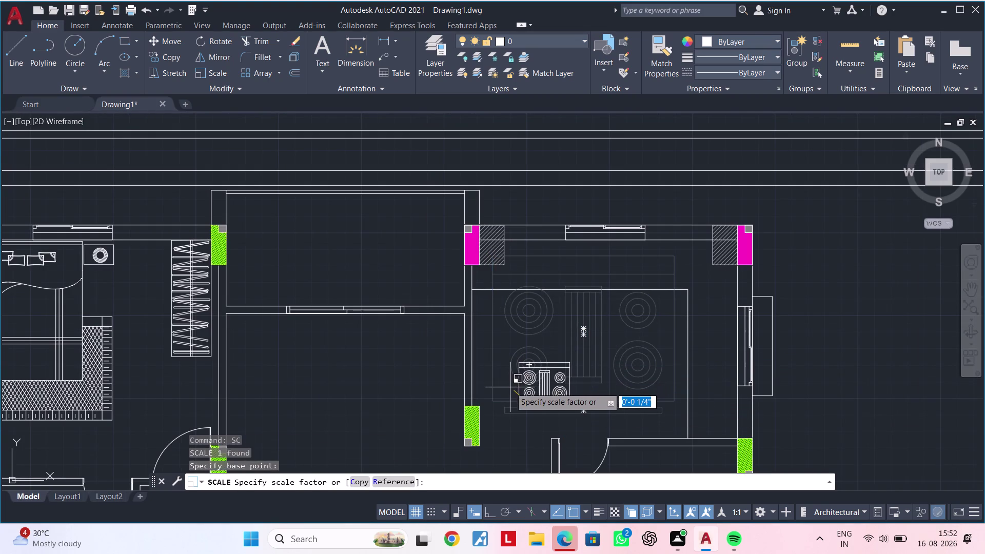
click(523, 394)
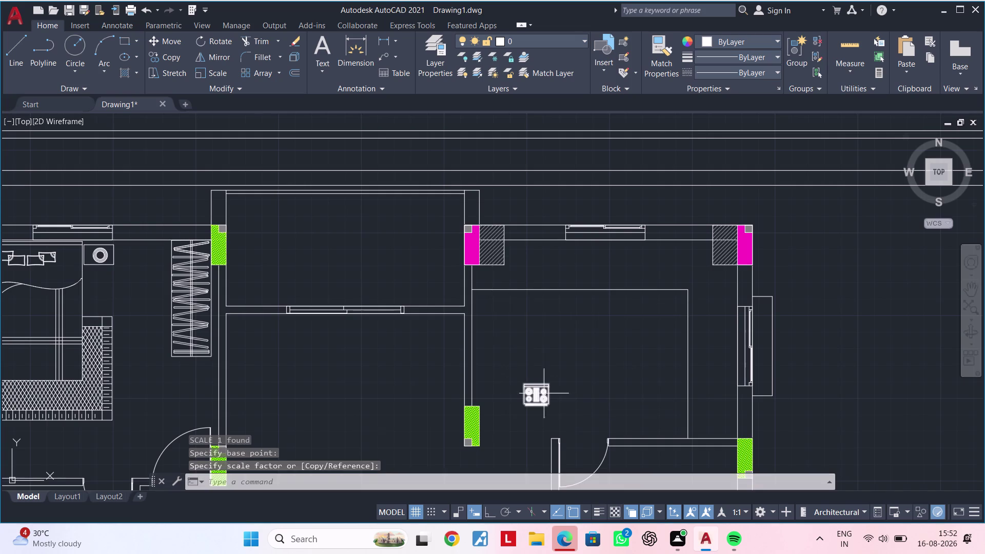
Reselect the shrunken stove, then abort a second scale attempt.
scroll(up, 3)
click(568, 352)
click(501, 420)
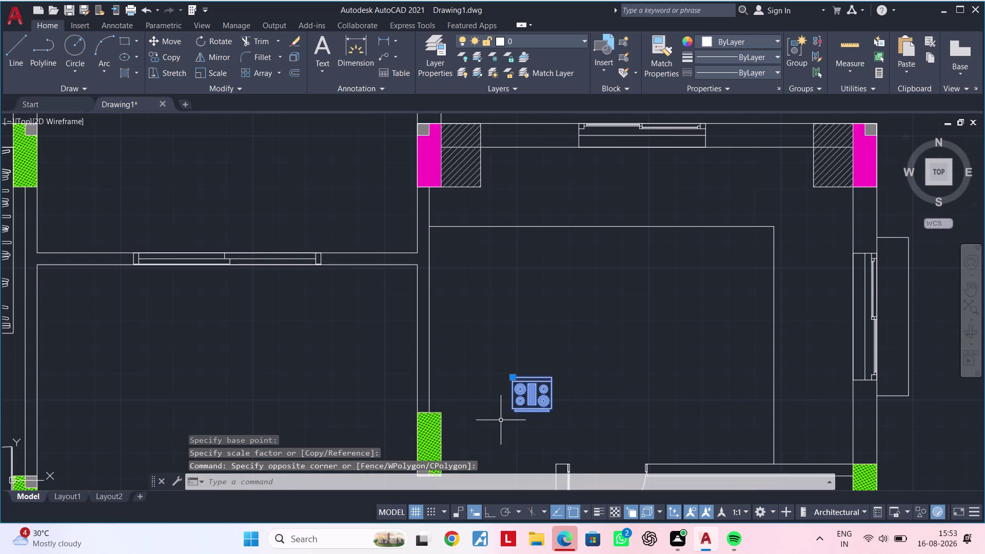
text(sc)
key(space)
key(Escape)
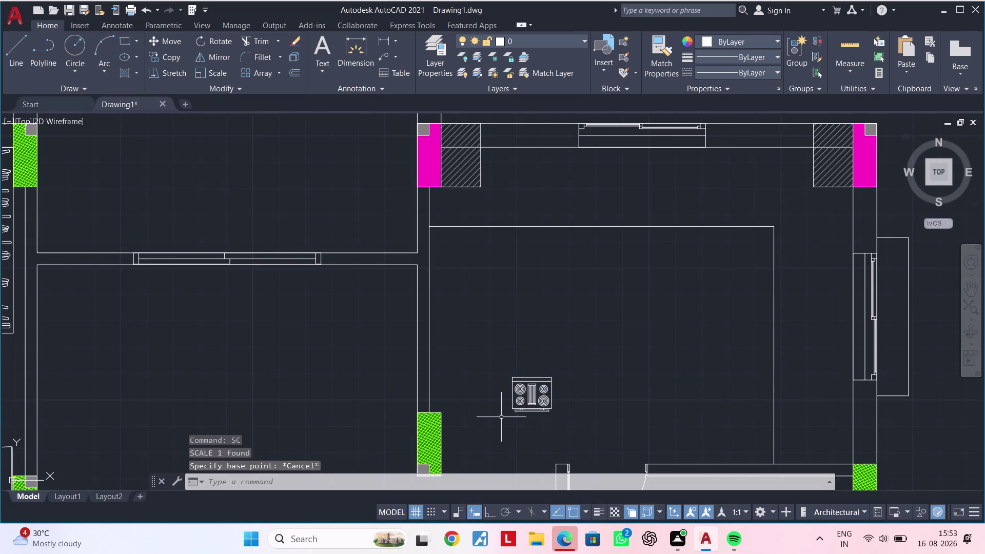
key(Escape)
Move the stove up beside the kitchen's top wall.
click(540, 394)
text(m)
key(space)
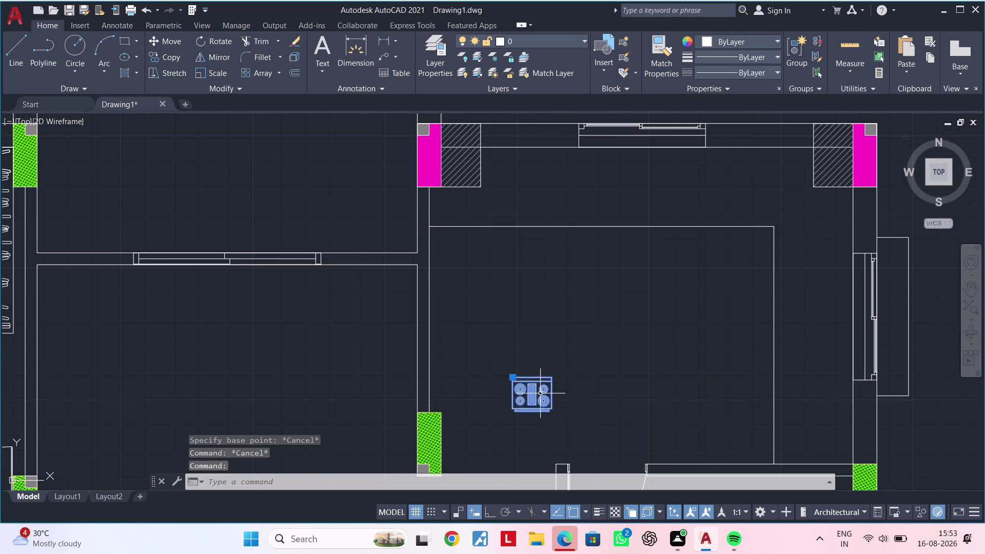
click(541, 394)
middle_drag(564, 195, 524, 264)
scroll(up, 3)
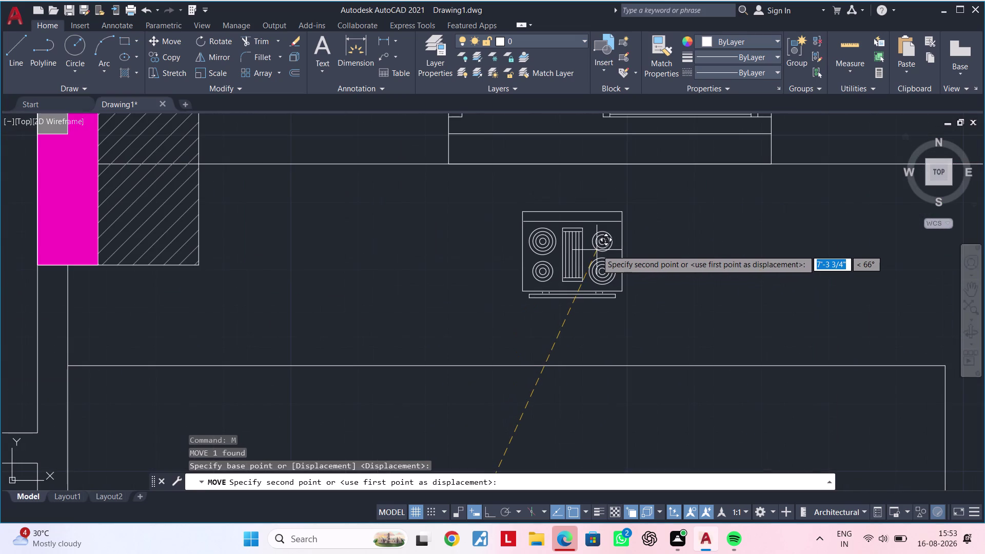
click(613, 250)
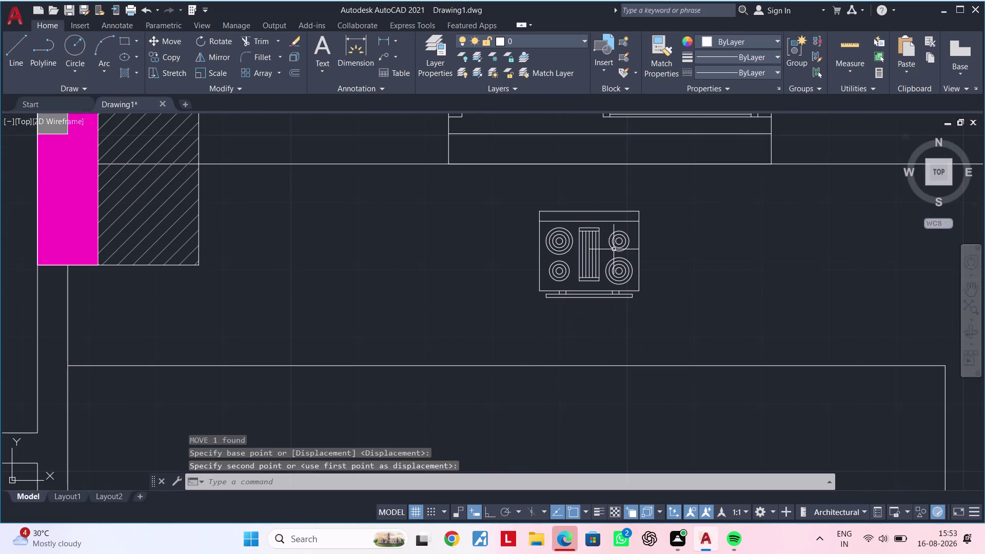
key(Escape)
key(Escape)
Scale the stove up to suit the kitchen.
click(661, 203)
click(513, 323)
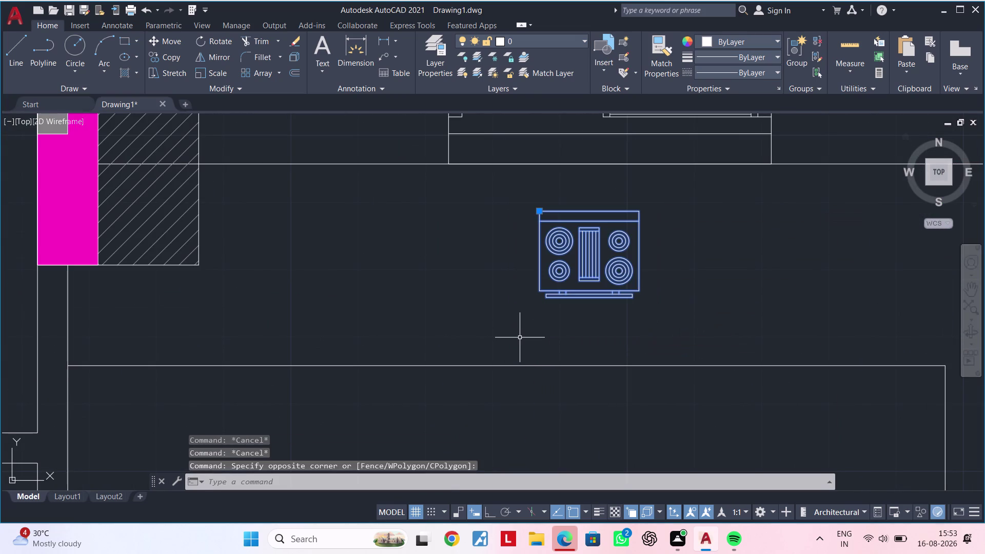
text(sc)
key(space)
click(542, 293)
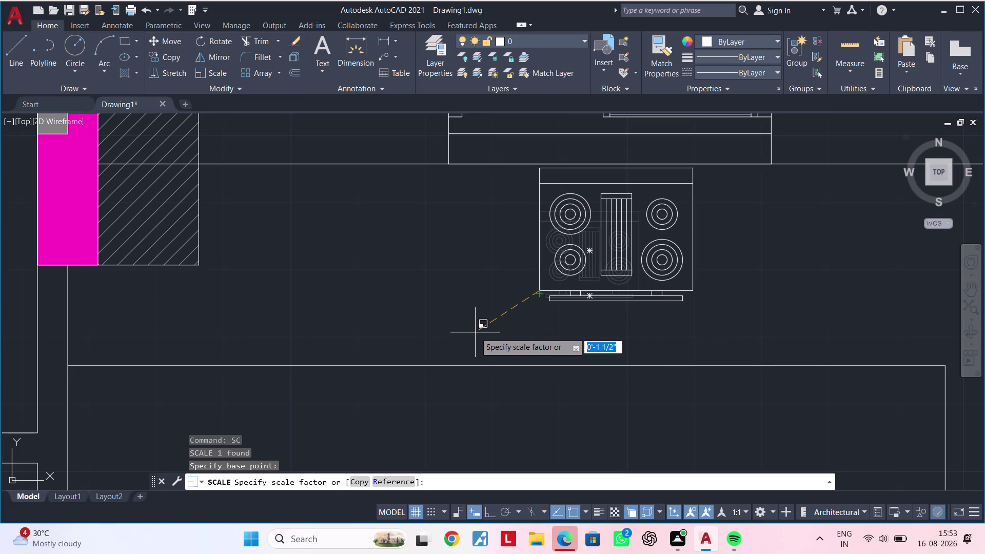
click(456, 336)
Move the enlarged stove to its final spot in the kitchen.
middle_drag(522, 311, 468, 381)
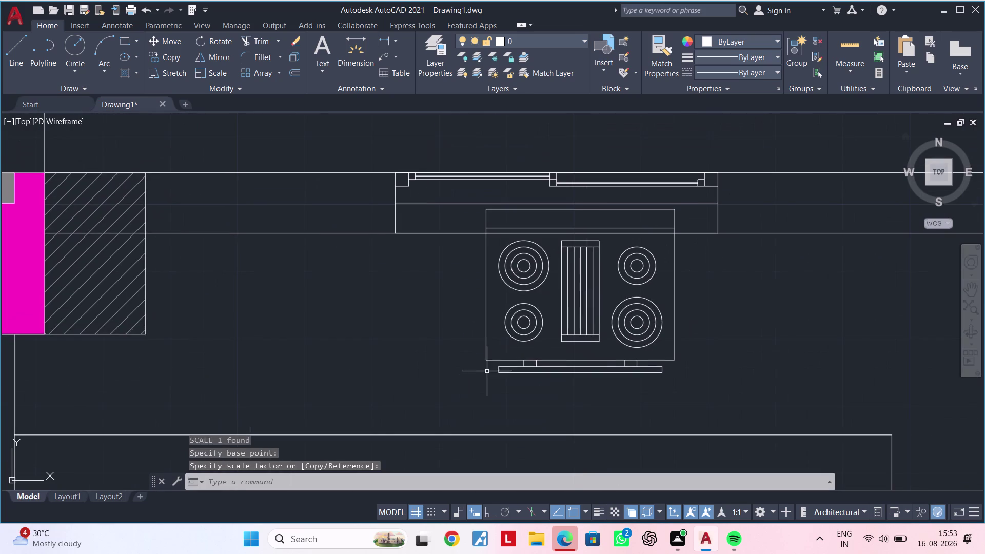
click(492, 360)
text(m)
key(space)
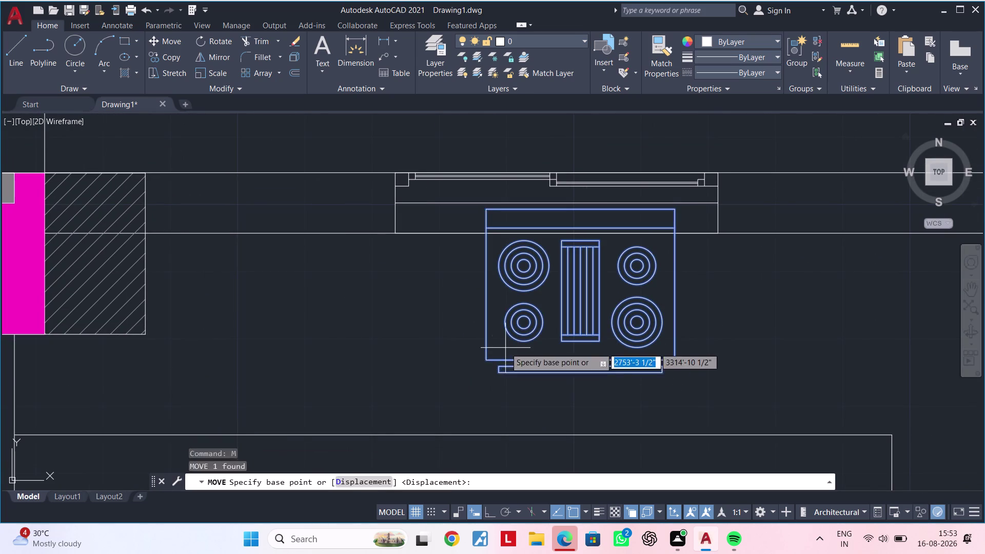
click(505, 348)
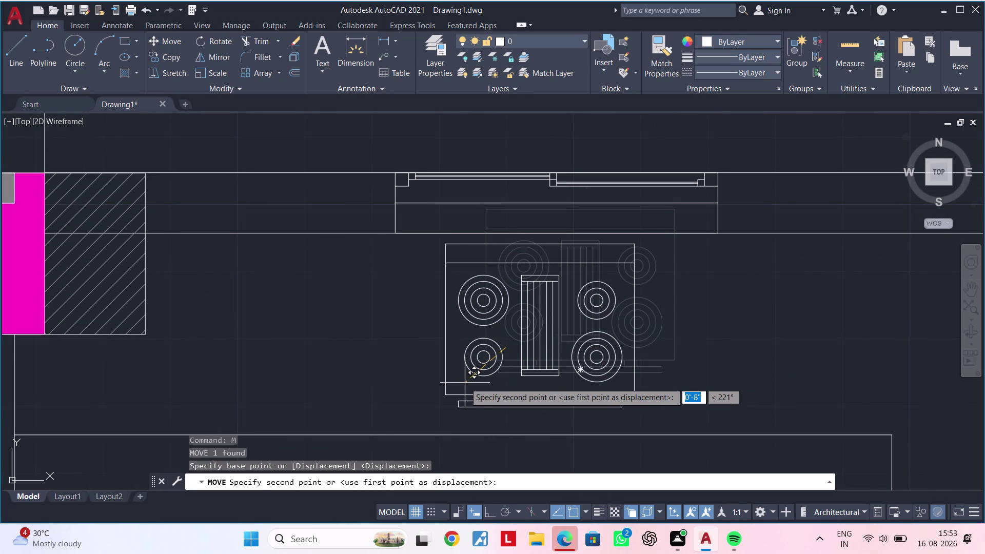
click(464, 382)
Pan across the floor plan and clear any pending commands.
scroll(down, 3)
middle_drag(479, 392, 487, 341)
scroll(down, 3)
middle_drag(472, 384, 548, 339)
key(Escape)
key(Escape)
middle_drag(551, 341, 574, 325)
key(Escape)
key(Escape)
key(Escape)
key(Escape)
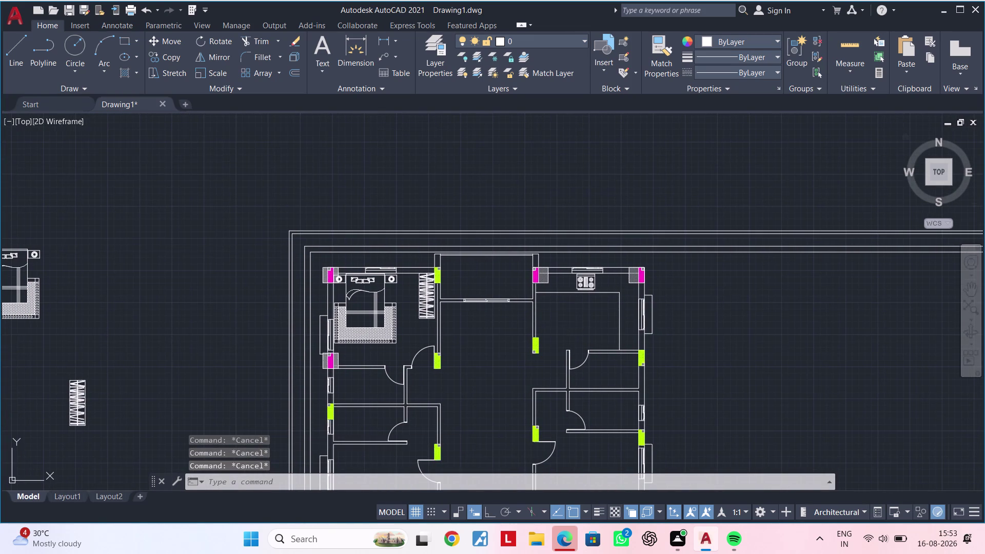
key(Escape)
Pan to the whole floor plan and bring up DesignCenter with DC.
middle_drag(554, 336, 562, 331)
key(Escape)
key(Escape)
key(Escape)
text(a)
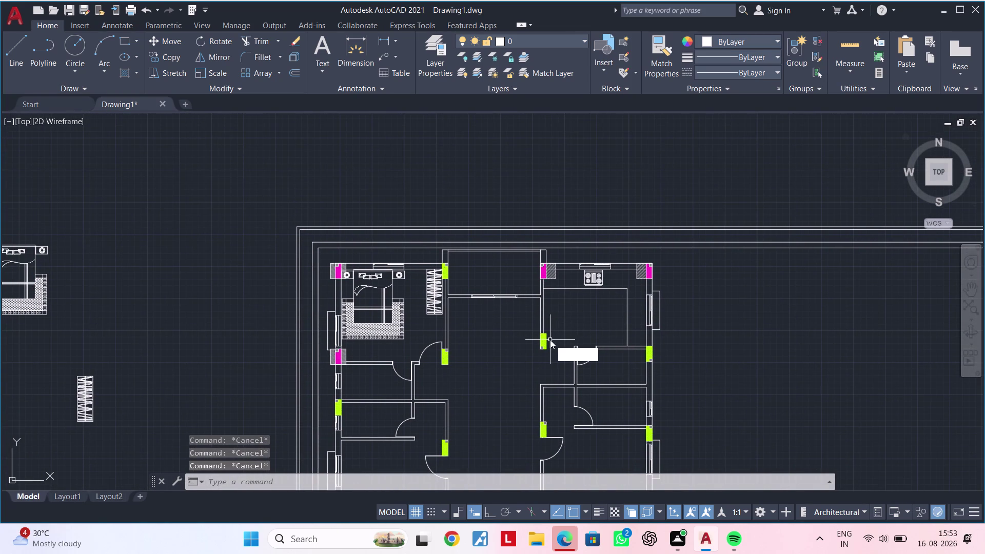
text(dc)
key(space)
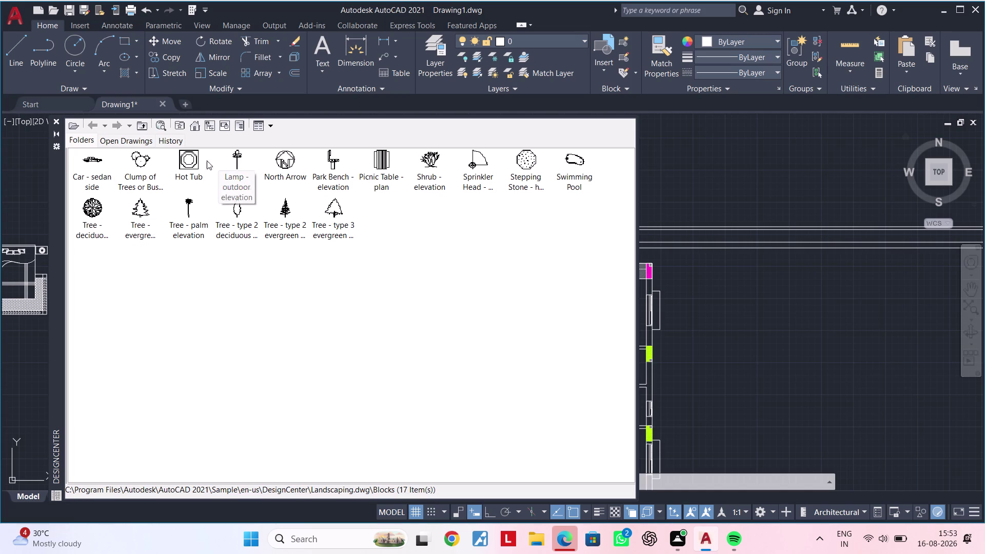
Drag Dining Set - 36 x 72 in. from Home - Space Planner.dwg's Blocks into the drawing.
click(100, 123)
click(99, 124)
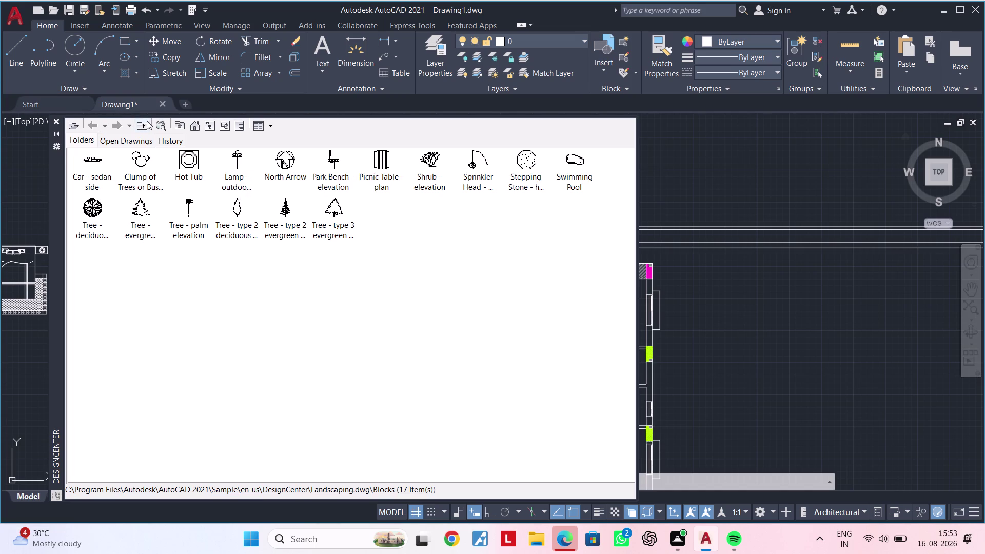
click(145, 120)
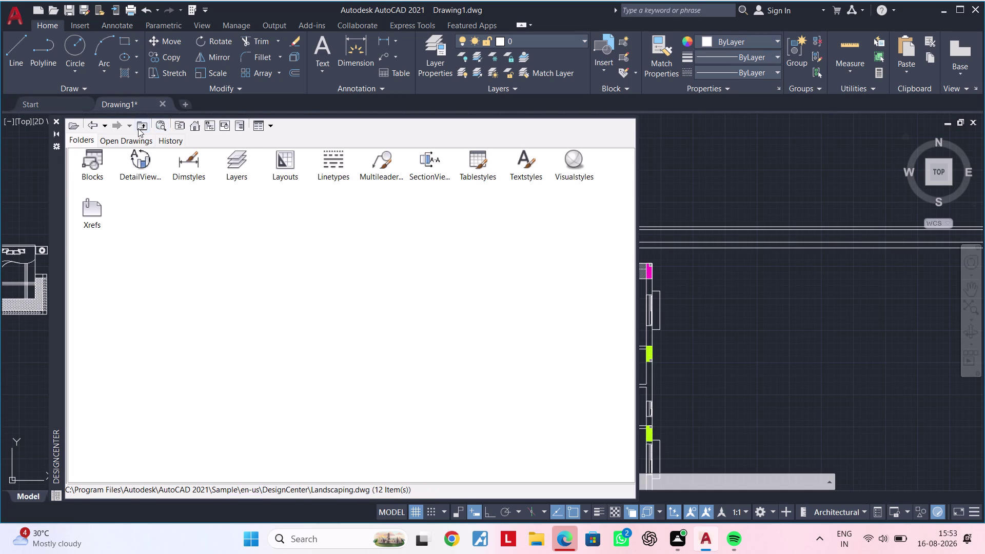
click(143, 128)
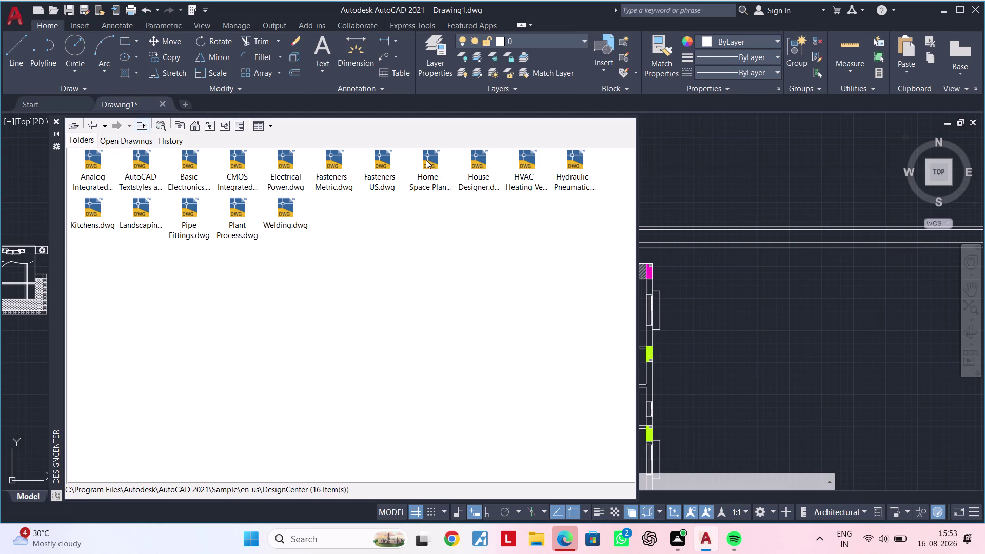
double_click(422, 173)
double_click(432, 161)
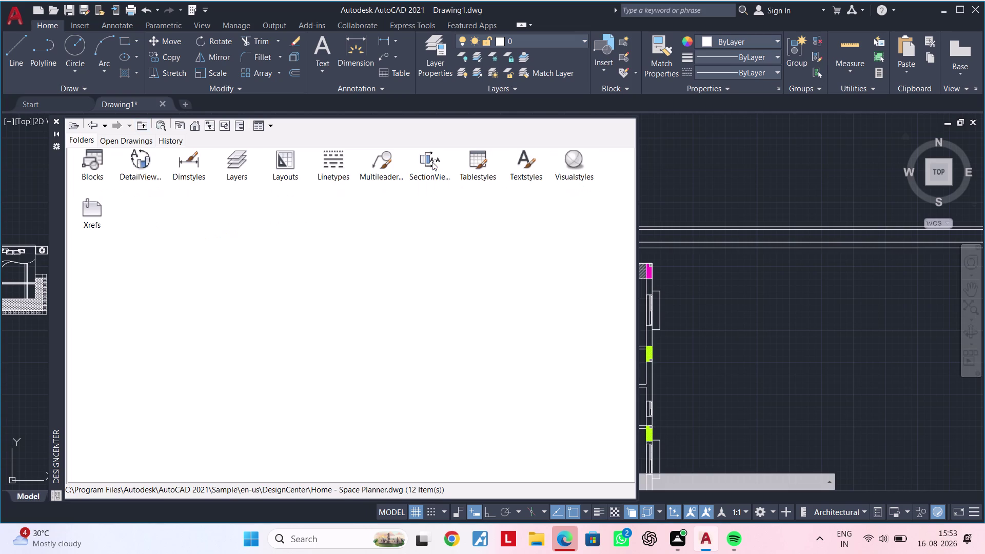
double_click(86, 166)
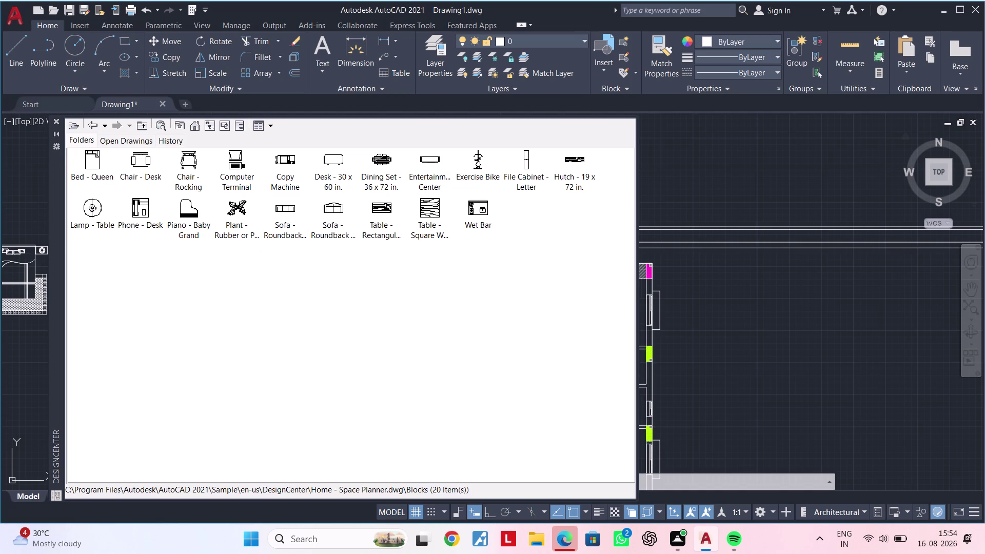
drag(381, 163, 539, 218)
drag(539, 218, 736, 294)
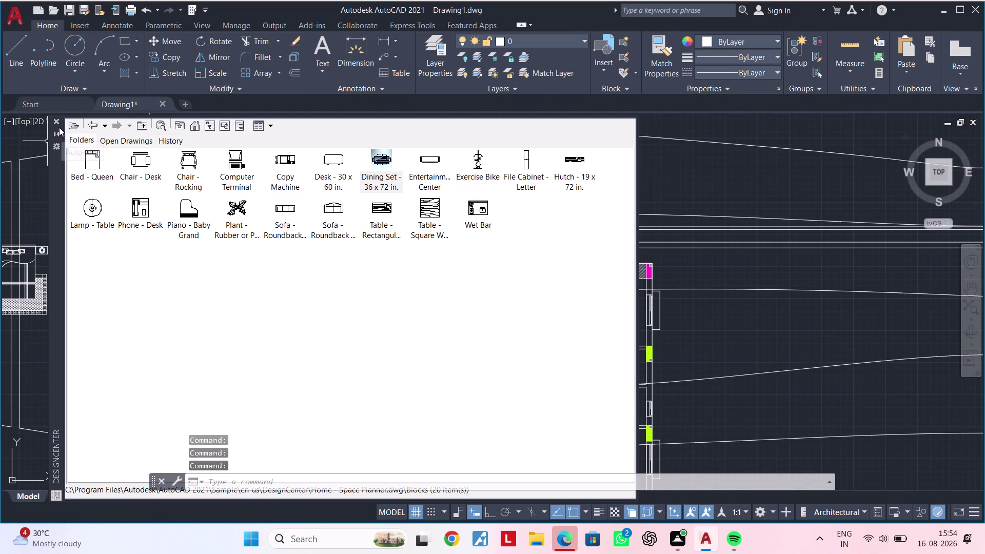
Close DesignCenter, select the oversized dining set, and zoom out to it.
click(58, 124)
scroll(down, 3)
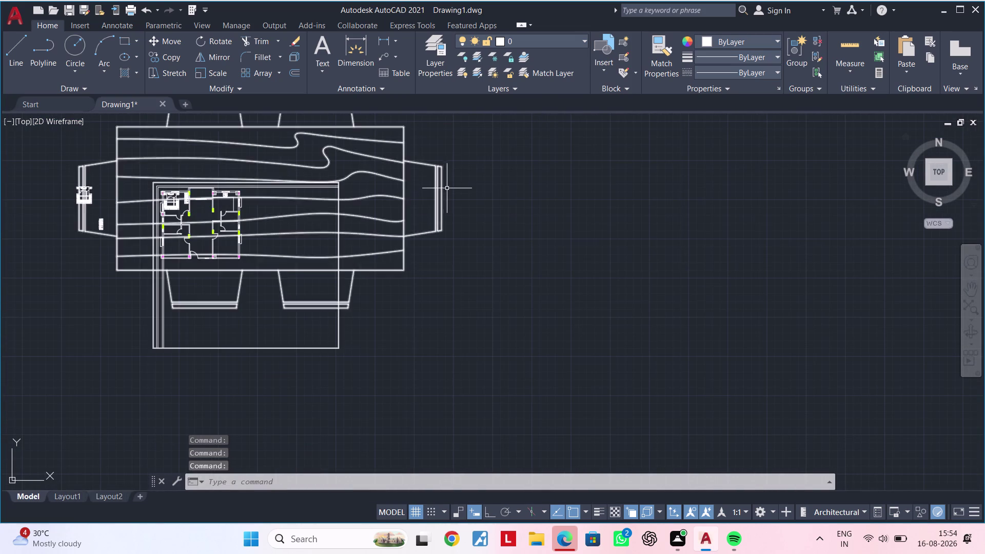
click(442, 194)
scroll(down, 3)
middle_drag(451, 210, 435, 253)
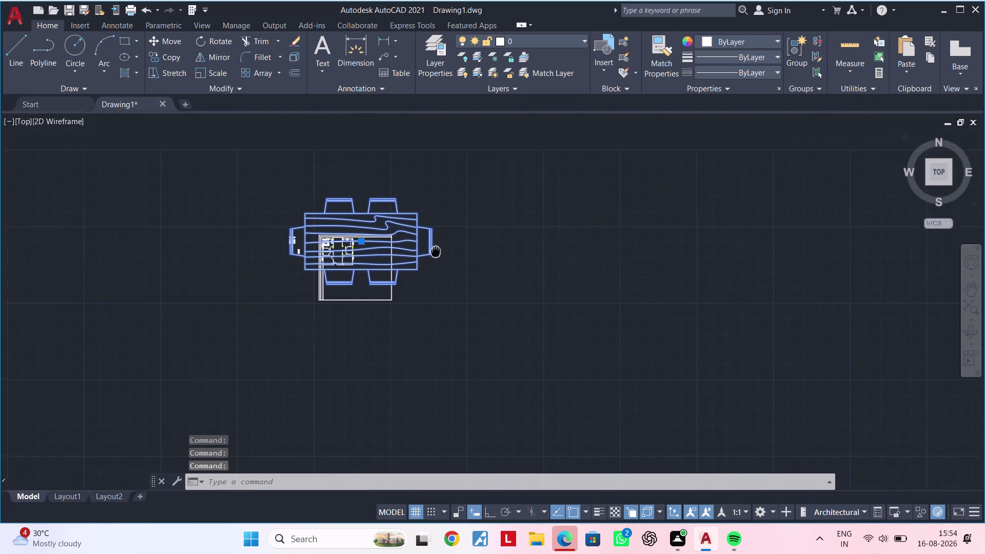
middle_drag(435, 252, 435, 256)
Scale the dining set down to a fraction of its size.
text(sc)
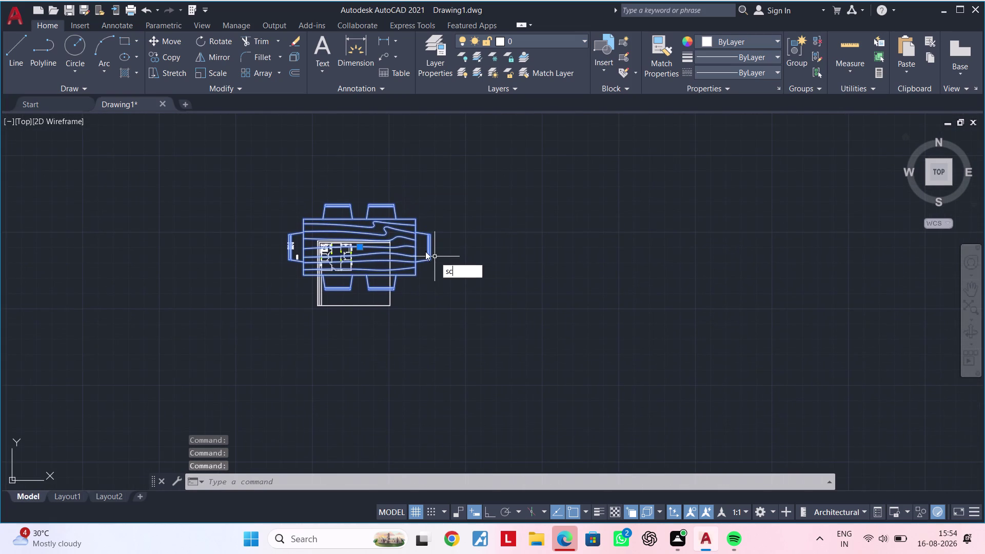
key(space)
click(424, 252)
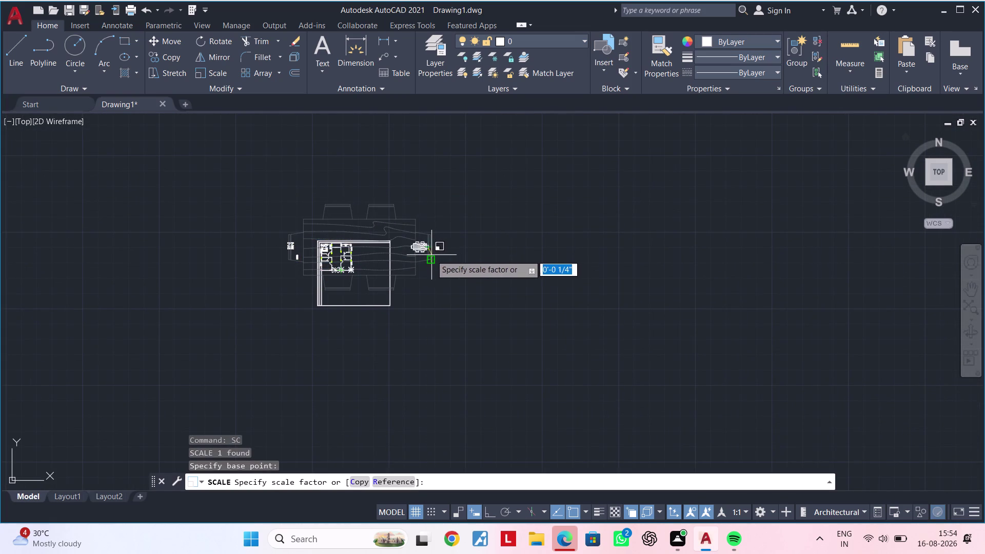
click(430, 255)
key(Escape)
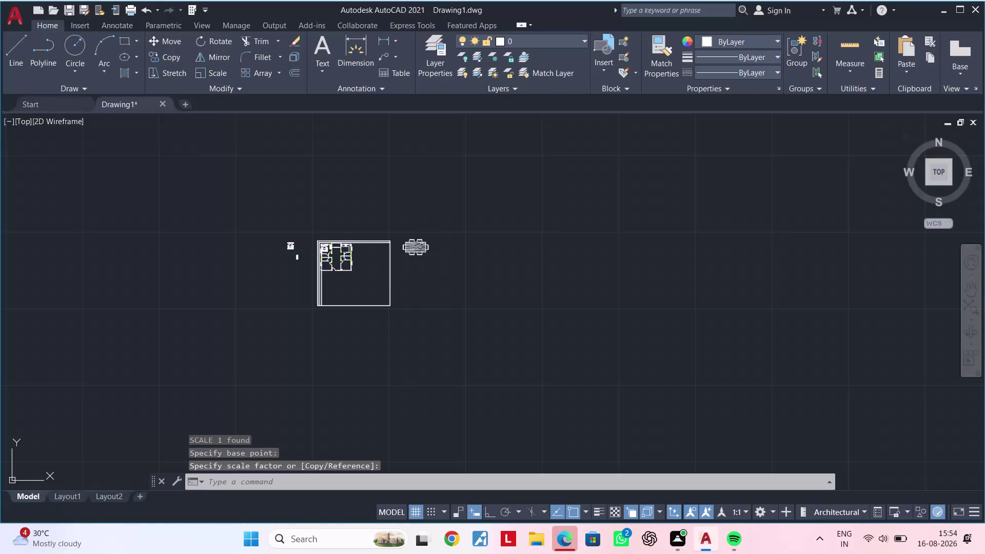
key(Escape)
key(Escape)
key(Escape)
key(Escape)
key(Escape)
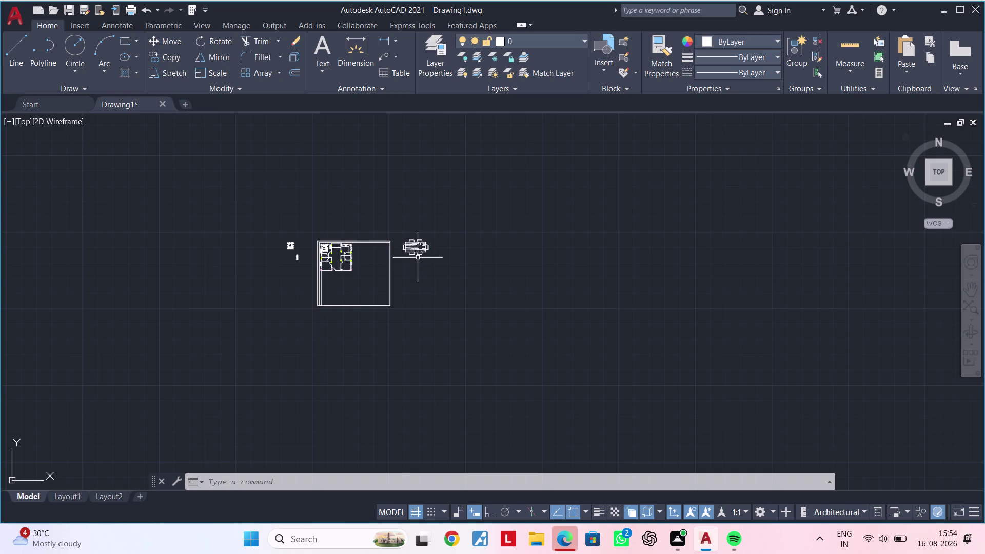
Reselect the dining set and scale it down further.
scroll(up, 3)
middle_drag(408, 257, 467, 336)
scroll(up, 3)
middle_drag(458, 336, 461, 357)
key(Escape)
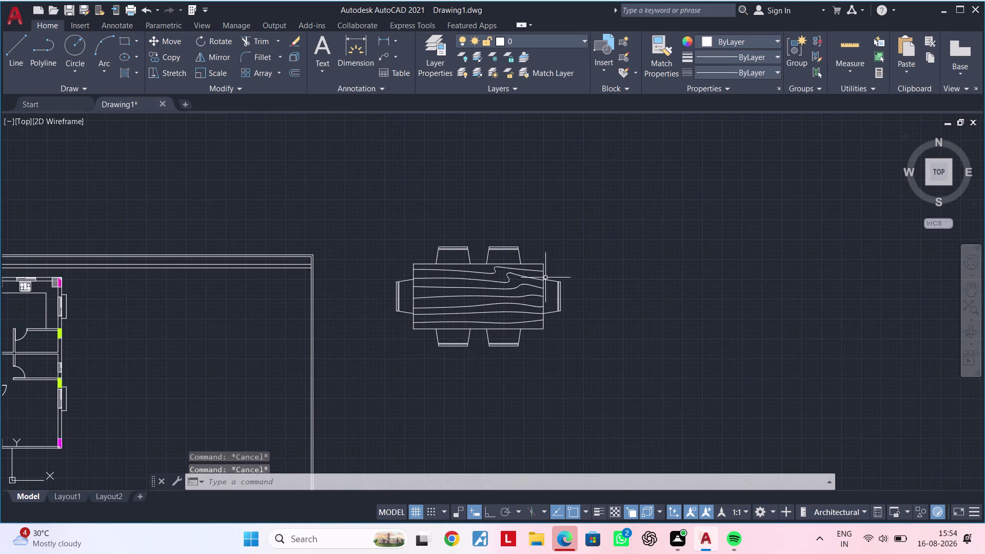
click(579, 225)
click(396, 357)
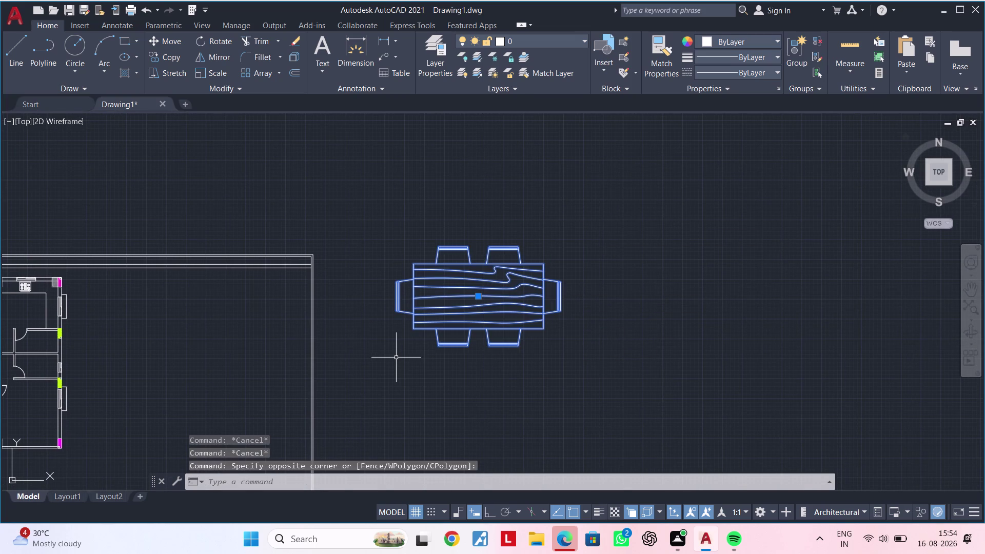
text(sc)
key(space)
click(396, 357)
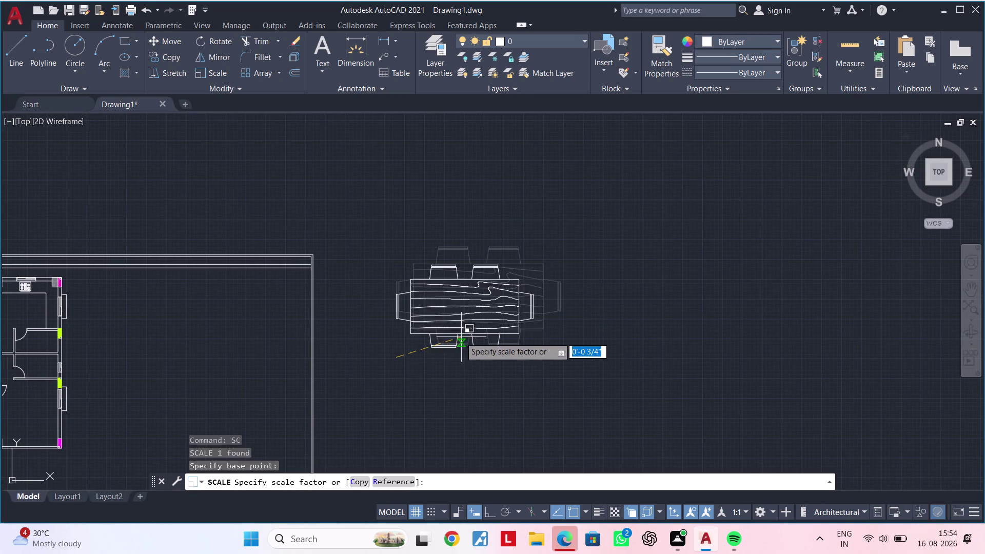
click(409, 346)
Reselect the resized dining set and show it beside the plan.
middle_drag(403, 359, 470, 345)
key(Escape)
drag(553, 272, 552, 275)
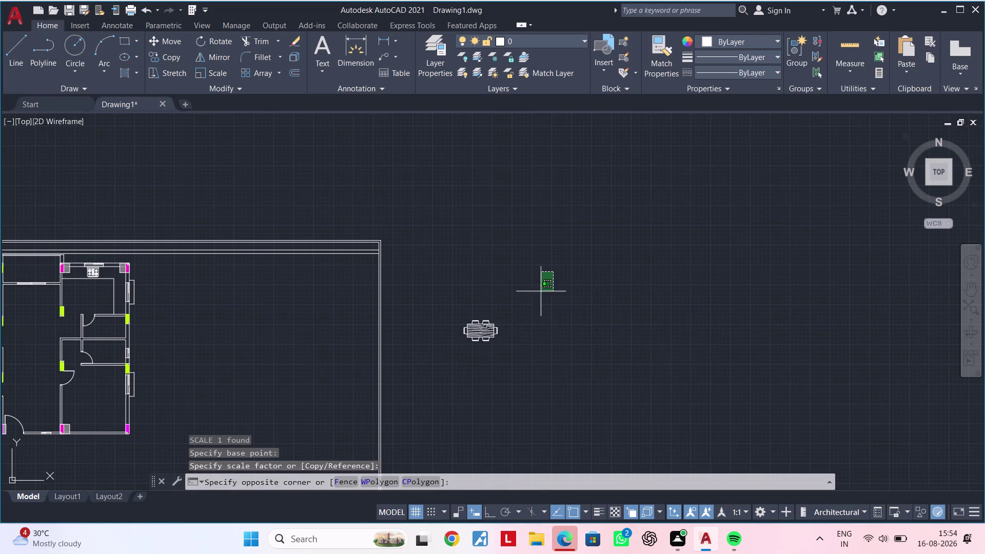
drag(552, 275, 535, 297)
click(429, 369)
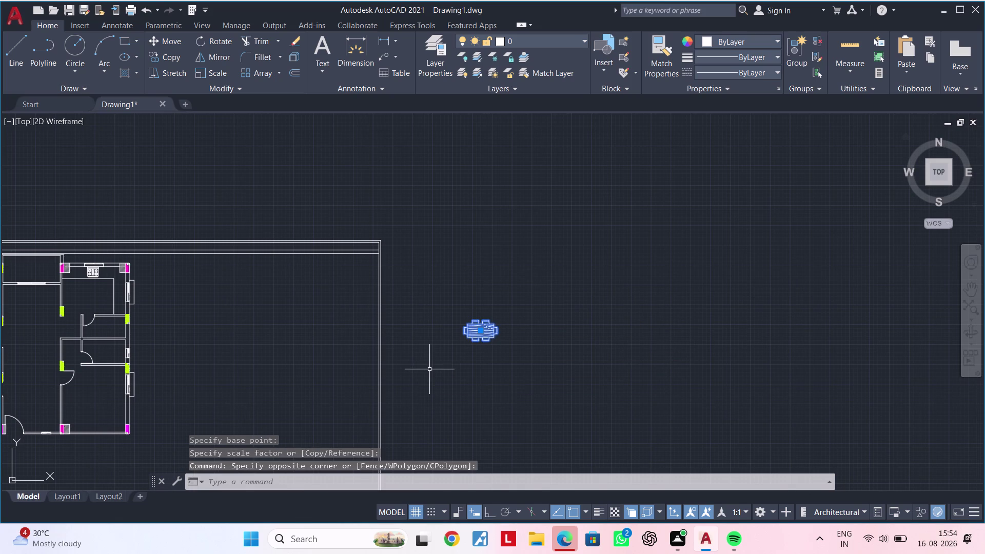
middle_drag(430, 368, 484, 328)
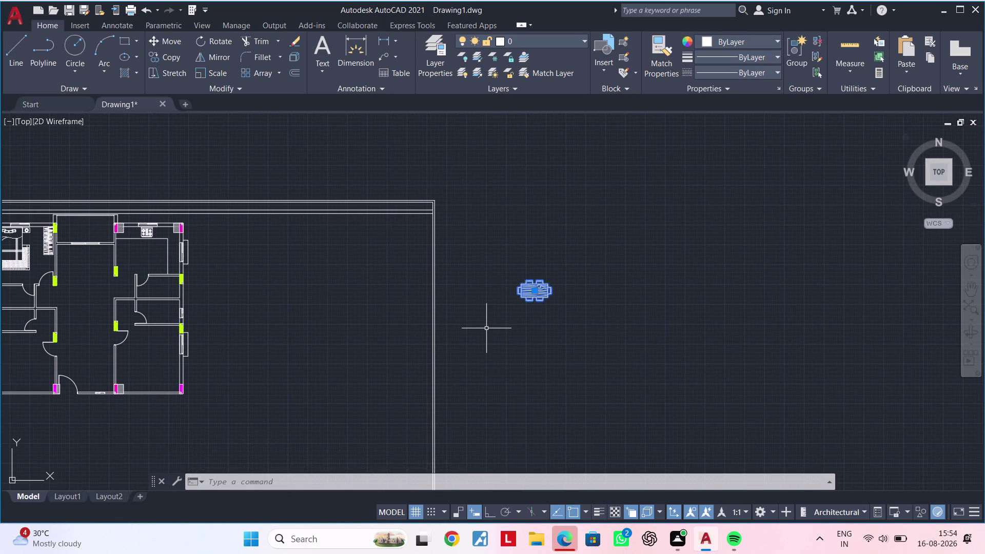
Move the dining set into the open central hall between the rooms.
text(m)
key(space)
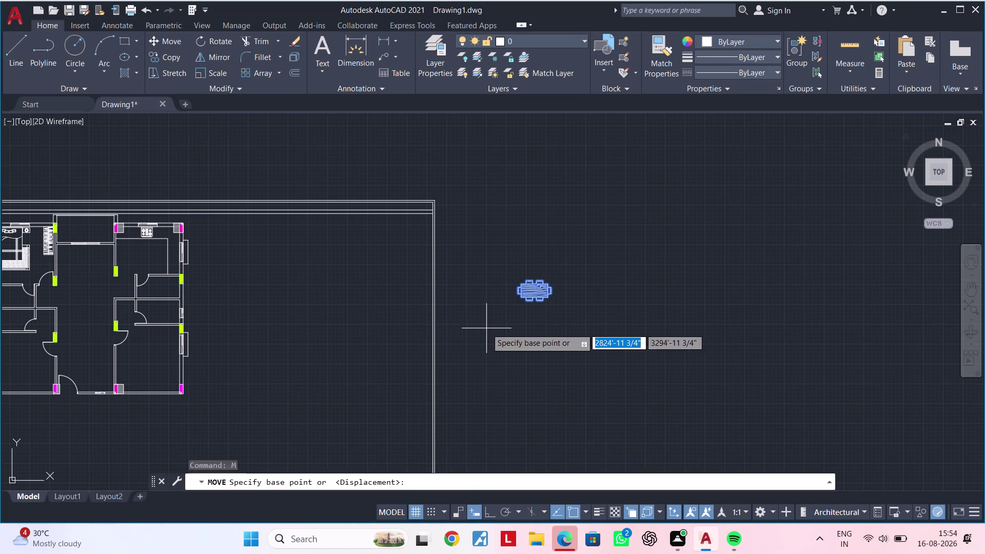
click(506, 290)
middle_drag(194, 350, 426, 314)
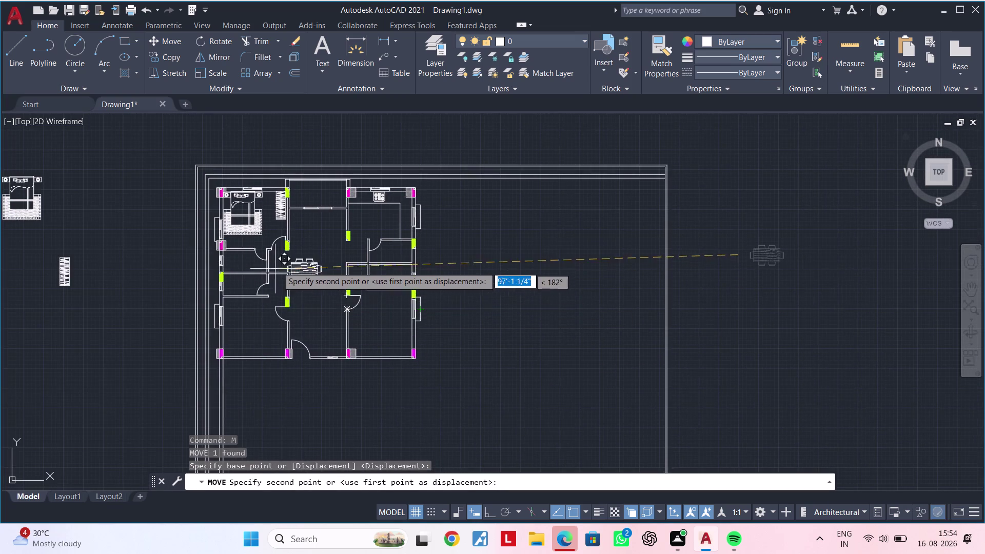
scroll(up, 3)
scroll(down, 3)
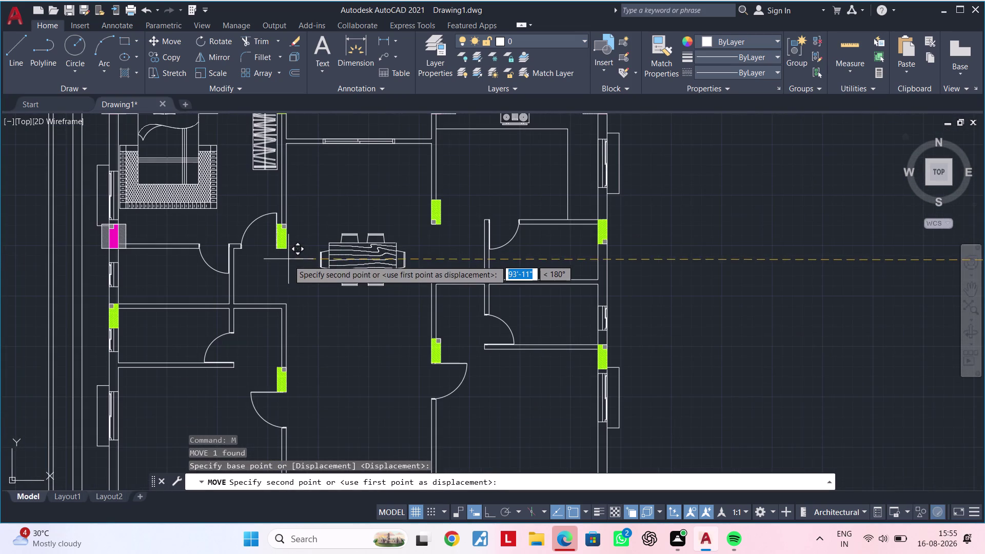
click(280, 280)
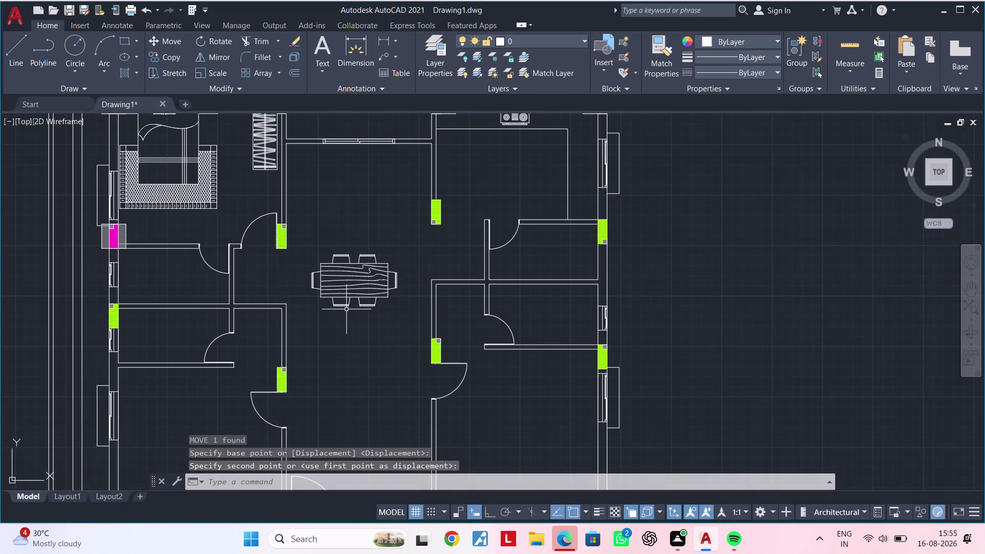
scroll(up, 3)
middle_drag(346, 310, 365, 345)
key(Escape)
key(Escape)
key(Escape)
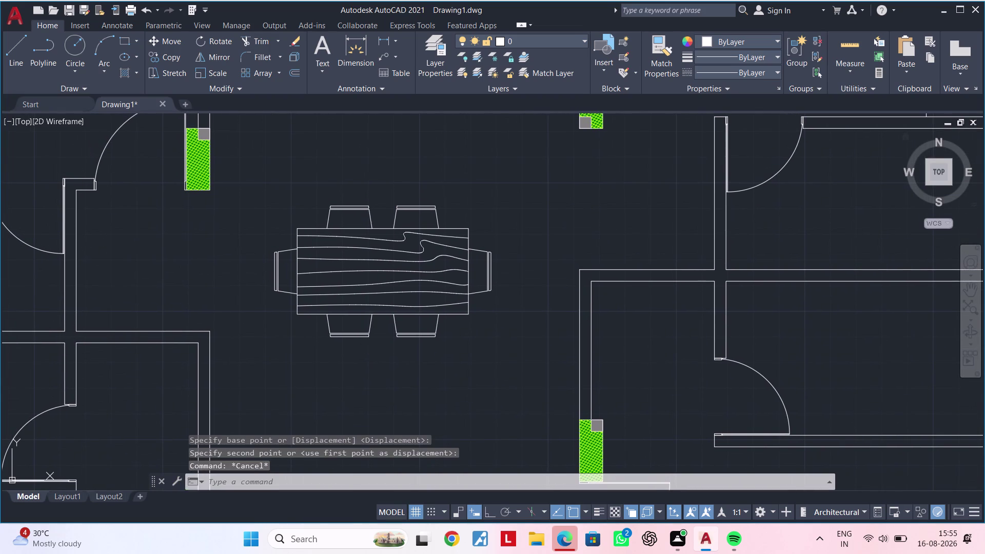
Select the dining table and start scaling it from its centre base point.
middle_drag(373, 348, 365, 299)
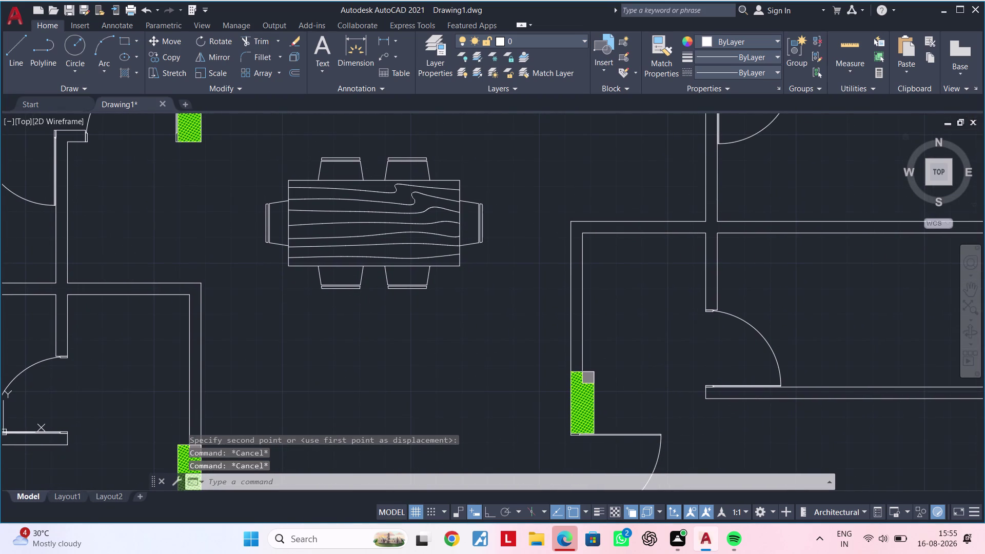
scroll(down, 3)
middle_drag(362, 291, 377, 285)
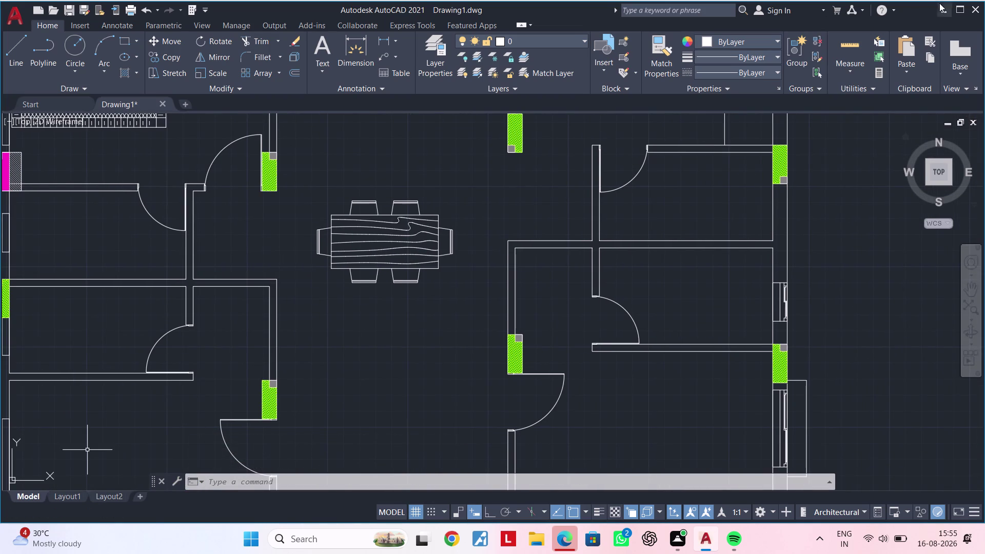
middle_drag(475, 202, 476, 272)
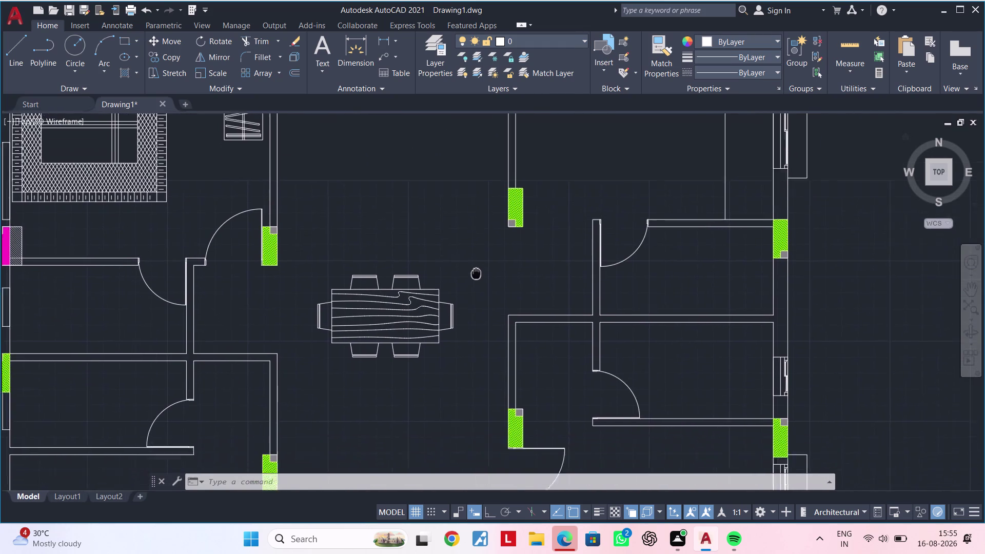
middle_drag(476, 273, 492, 180)
middle_drag(478, 200, 468, 238)
click(473, 198)
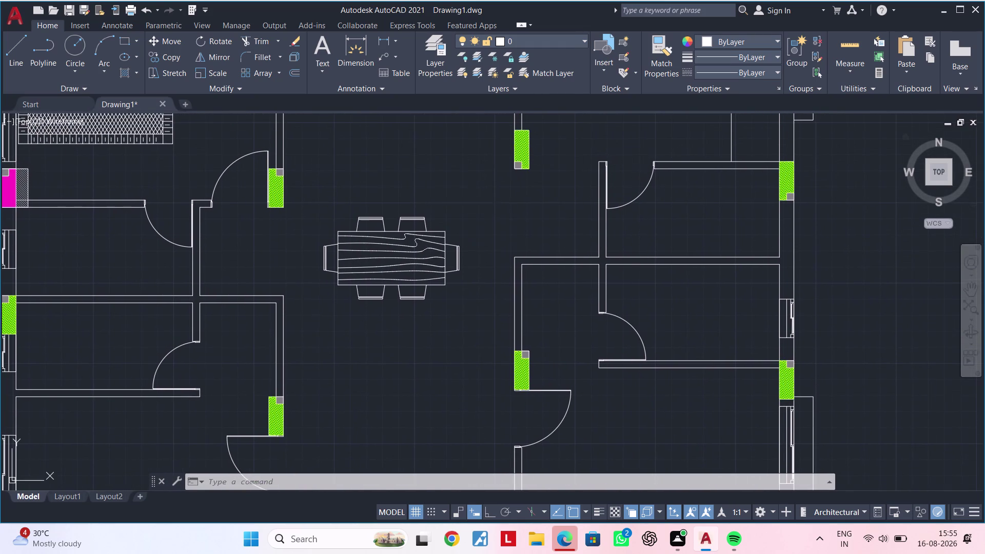
click(296, 318)
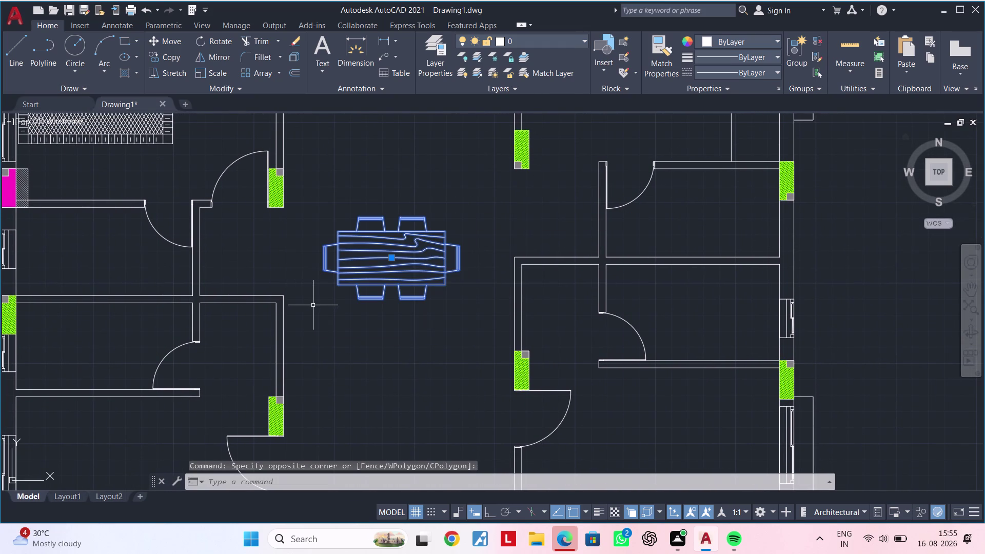
key(s)
key(c)
key(space)
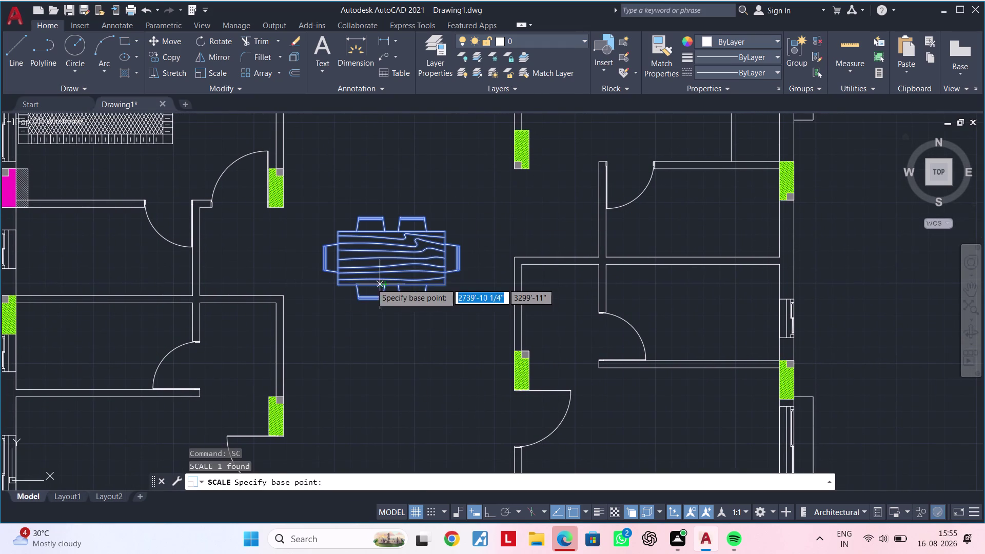
click(340, 283)
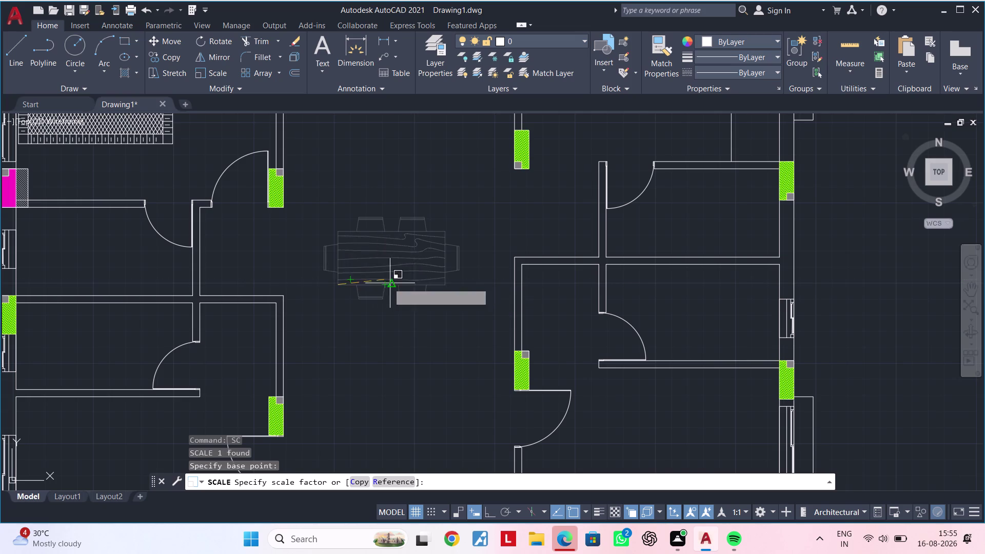
click(395, 283)
scroll(down, 3)
Cancel the table scaling and pan down to the bottom wall with the door.
middle_drag(412, 302, 436, 254)
key(Escape)
key(Escape)
middle_drag(427, 284, 434, 256)
key(Escape)
scroll(up, 3)
key(Escape)
middle_drag(447, 284, 438, 235)
key(Escape)
key(Escape)
middle_drag(444, 297, 425, 248)
key(Escape)
scroll(up, 3)
key(Escape)
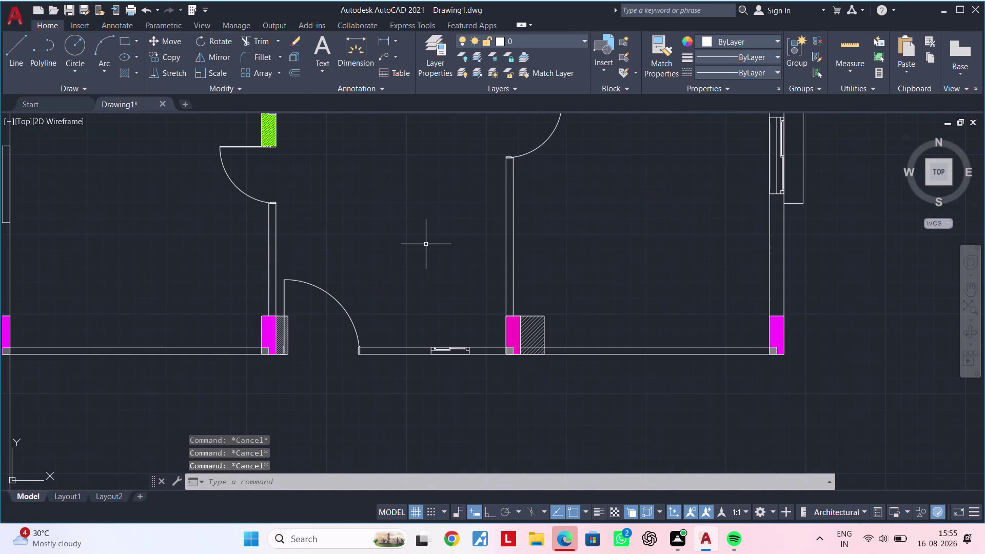
Clear pending commands and pan to show more of the walls above.
key(Escape)
key(Escape)
key(Escape)
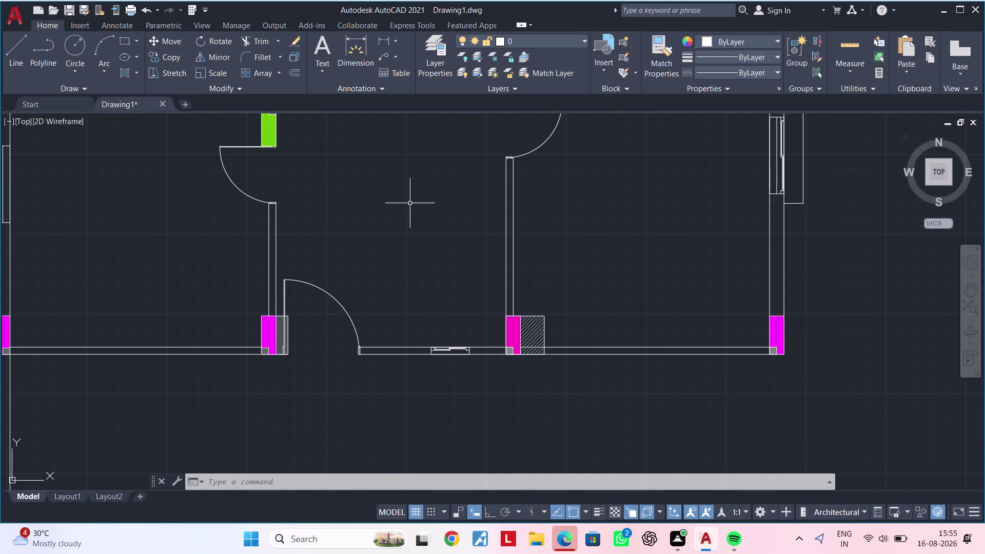
middle_drag(410, 203, 394, 290)
key(Escape)
key(Escape)
key(Escape)
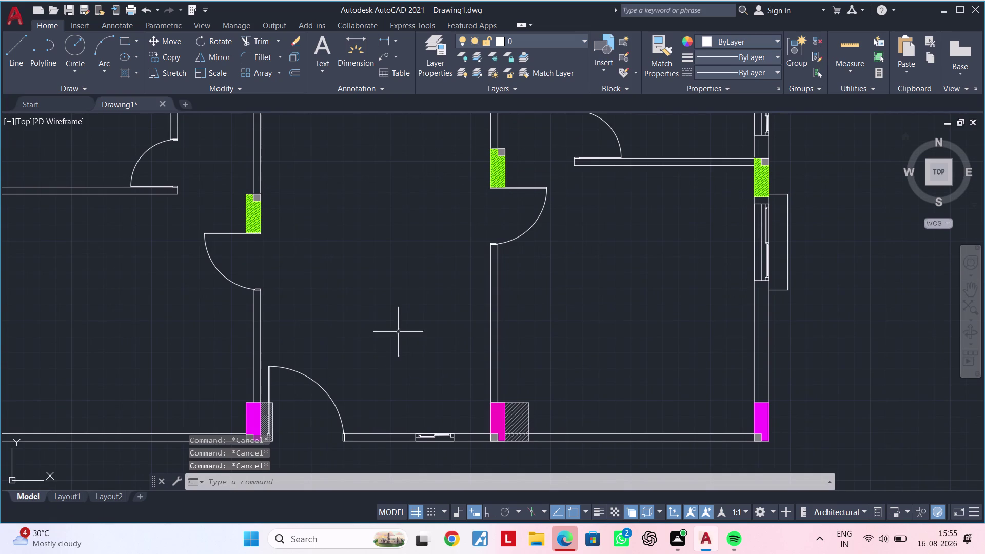
Zoom onto the wall between the door and hatched column and start LINE.
middle_drag(400, 360, 401, 270)
scroll(up, 3)
middle_drag(387, 300, 355, 262)
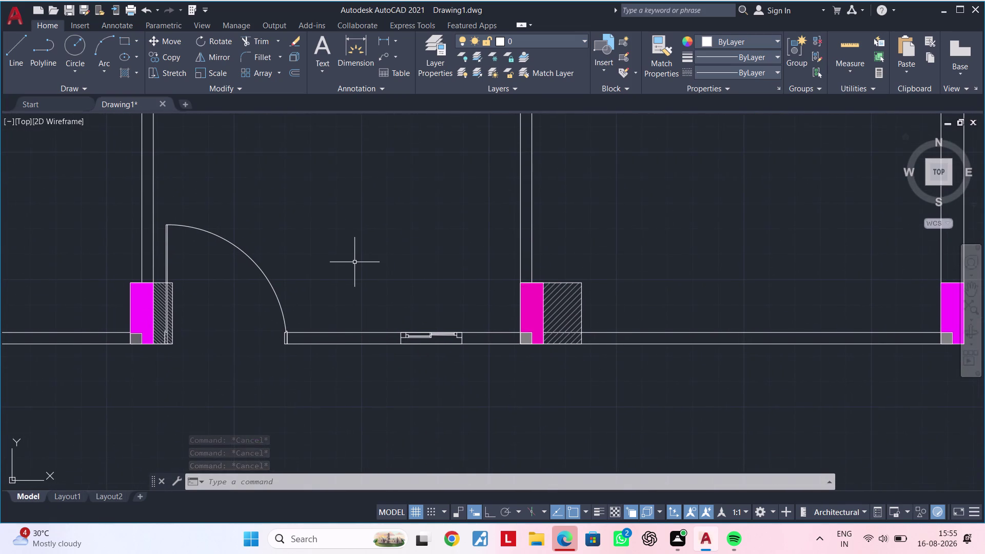
text(l)
key(space)
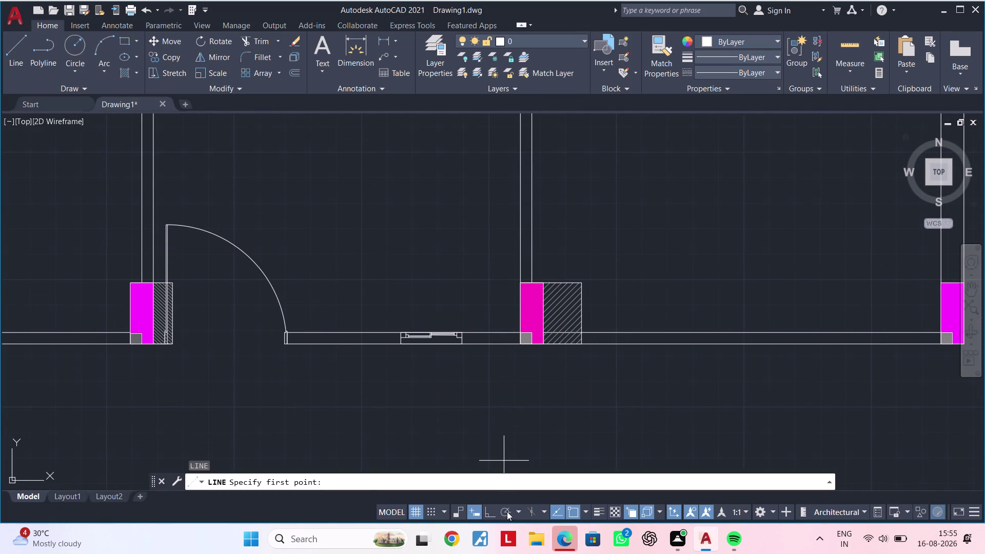
With Ortho on, draw a 4' base line and a 2' right side, undoing a 1' segment.
click(486, 512)
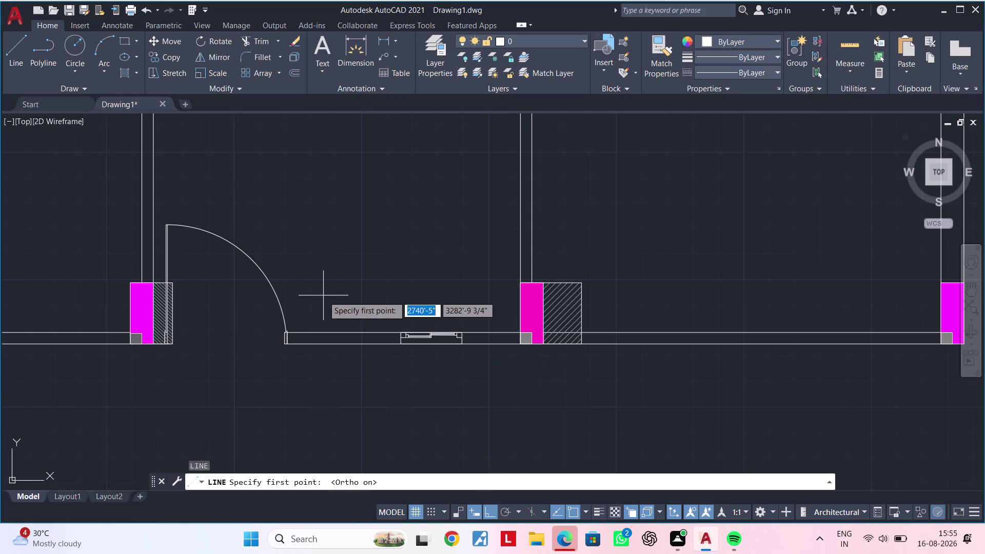
click(312, 311)
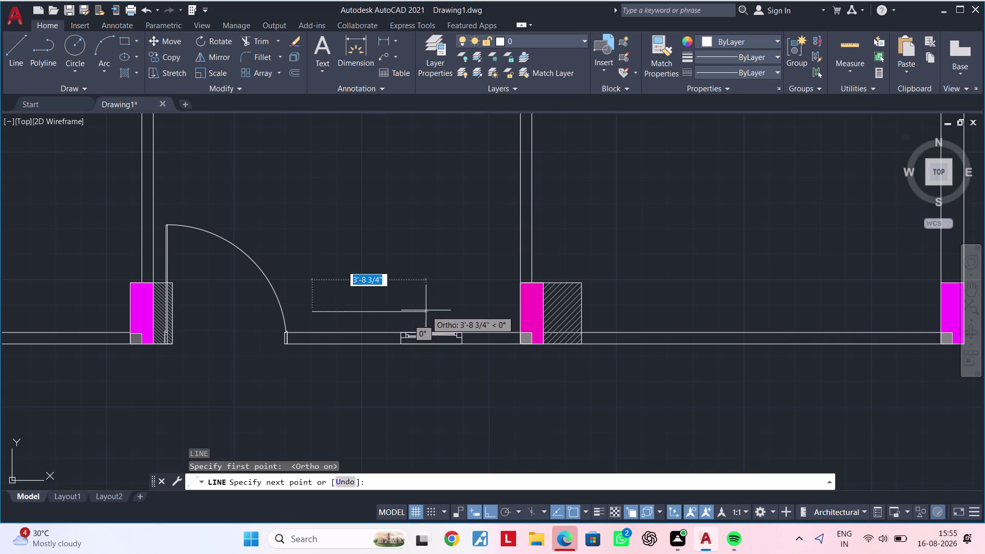
text(4')
key(Return)
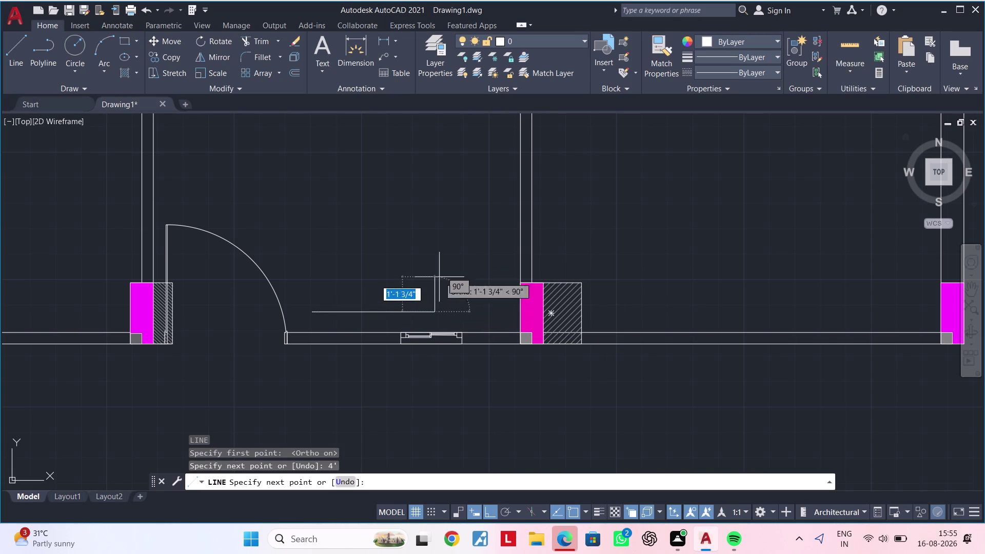
text(1')
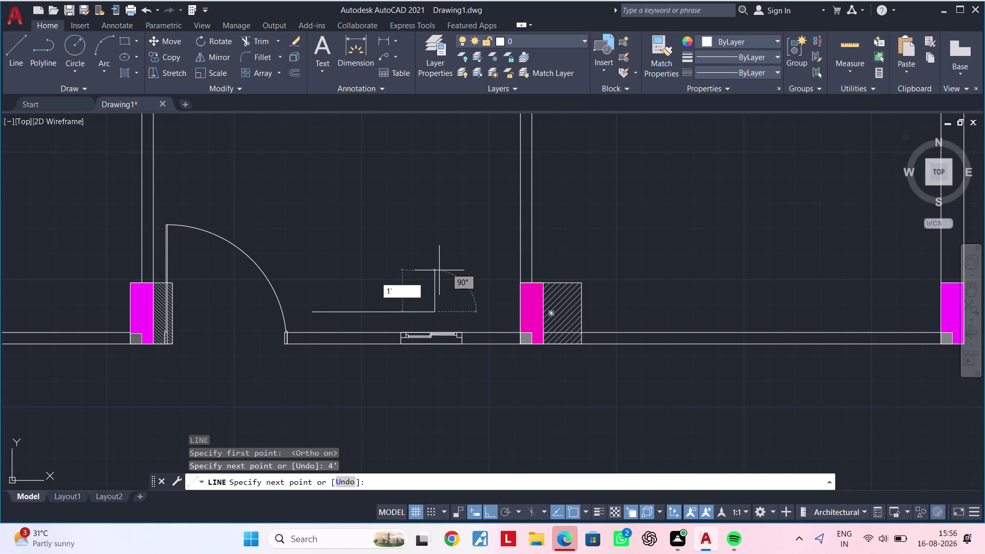
key(Return)
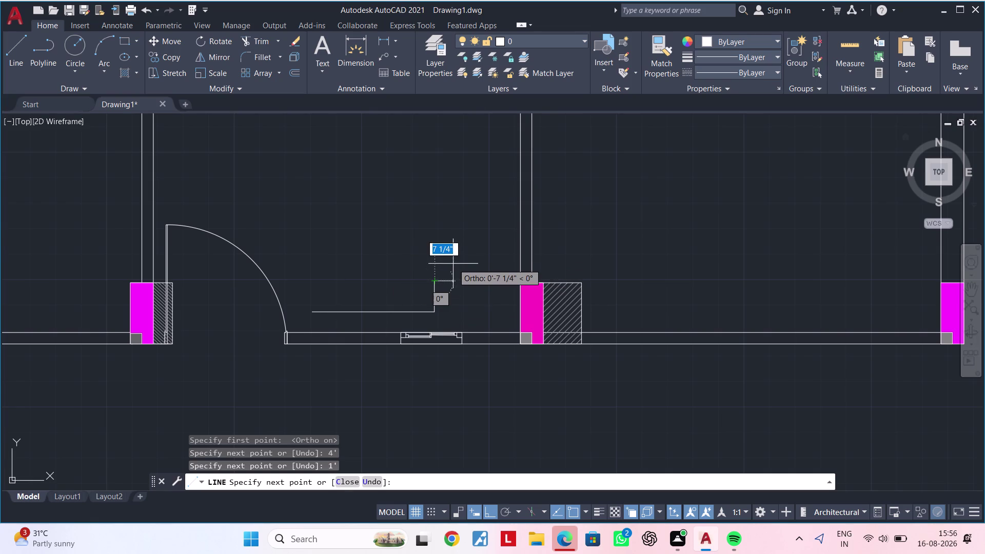
key(ctrl+z)
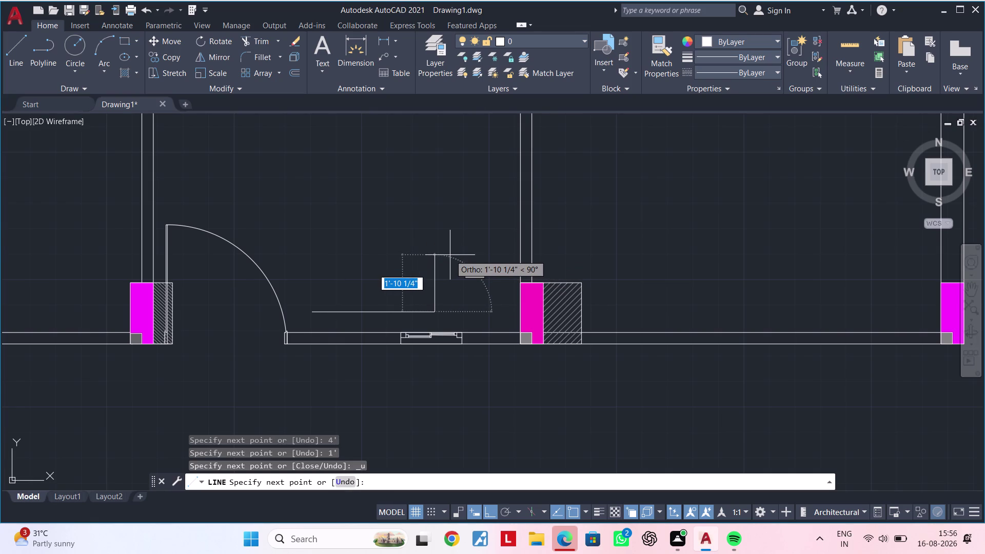
text(2')
key(Return)
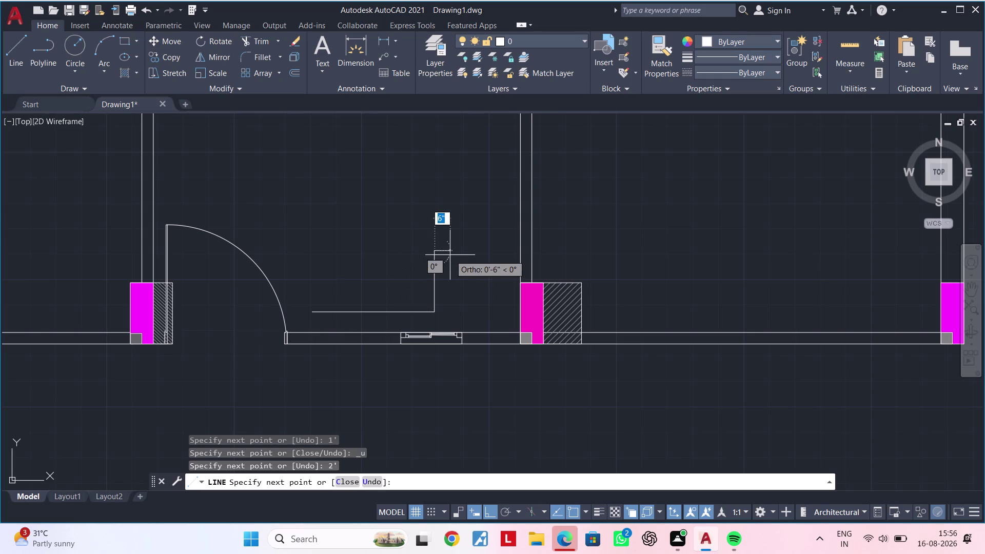
key(Escape)
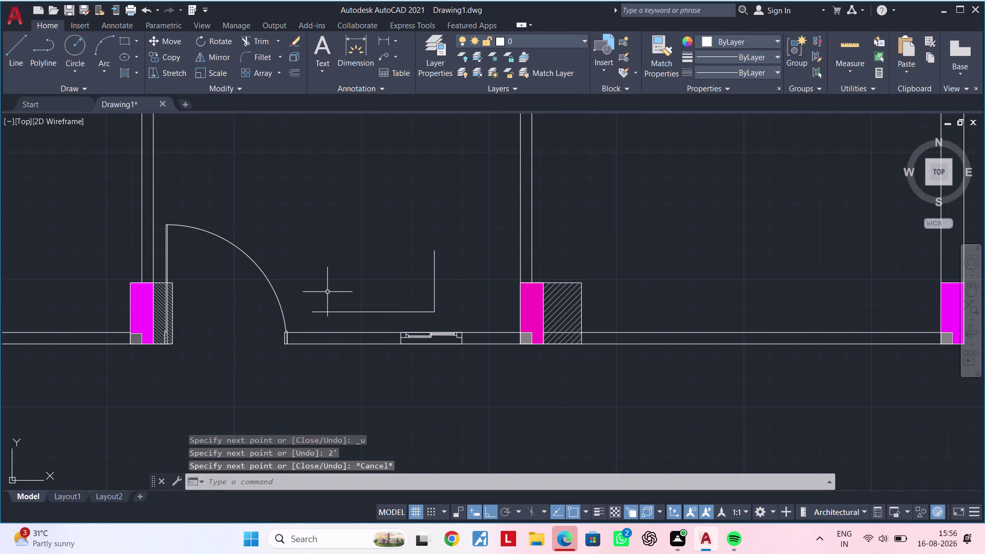
Draw the 2' left side up from the base's left end.
key(space)
click(311, 309)
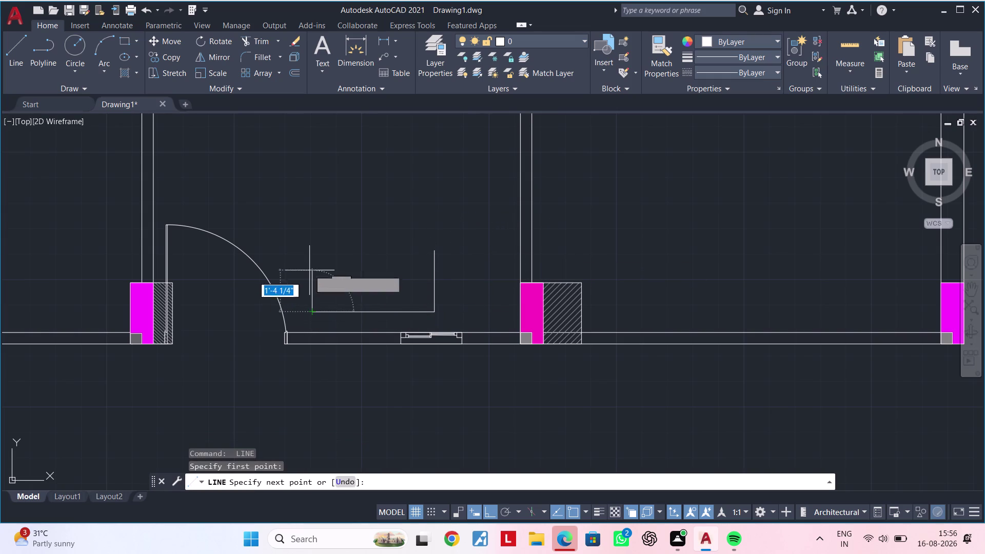
text(2')
key(Return)
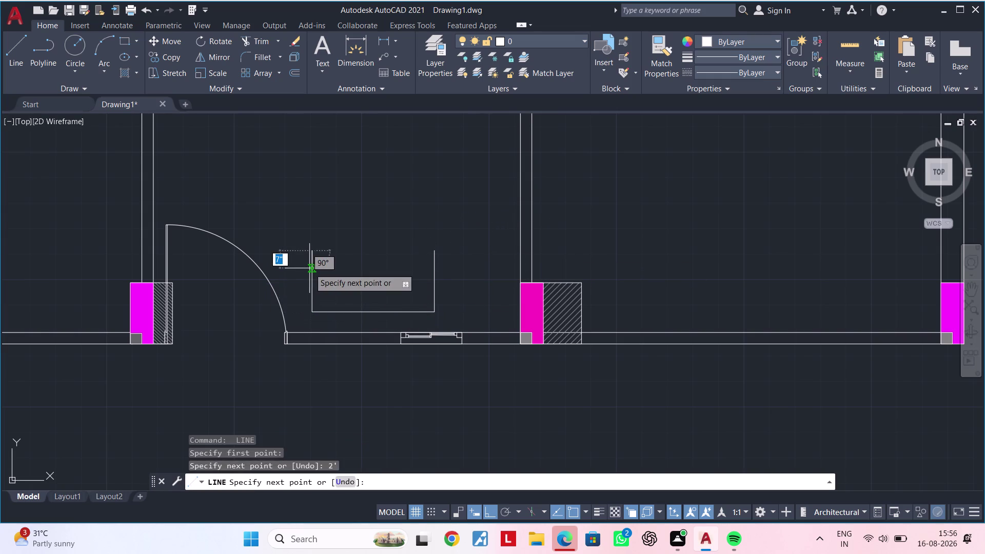
key(Escape)
key(Escape)
key(Escape)
key(Escape)
key(Escape)
key(Escape)
key(Escape)
middle_drag(343, 266, 368, 263)
key(Escape)
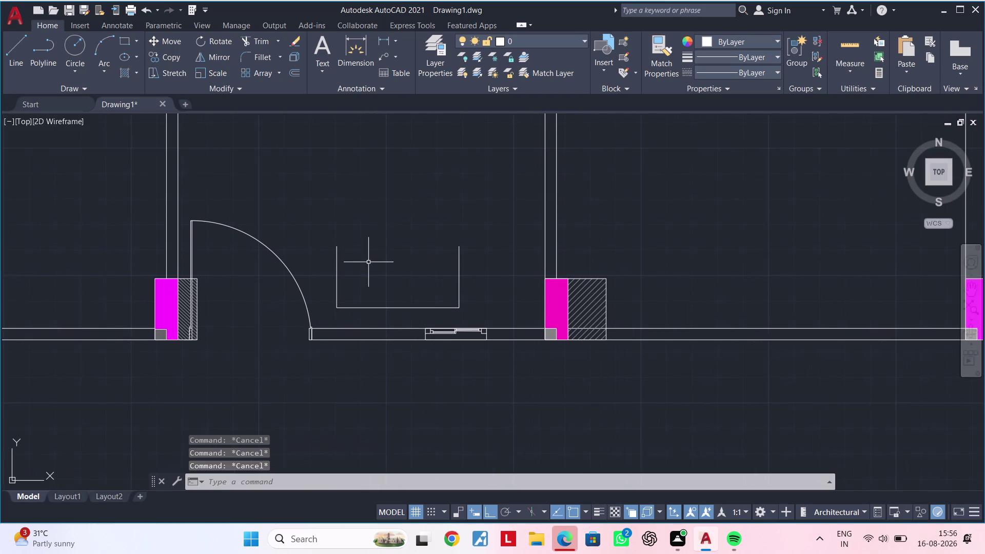
key(Escape)
key(Escape)
key(Escape)
key(Escape)
Set the OFFSET distance to 4" after cancelling a mistaken 1 entry.
text(of)
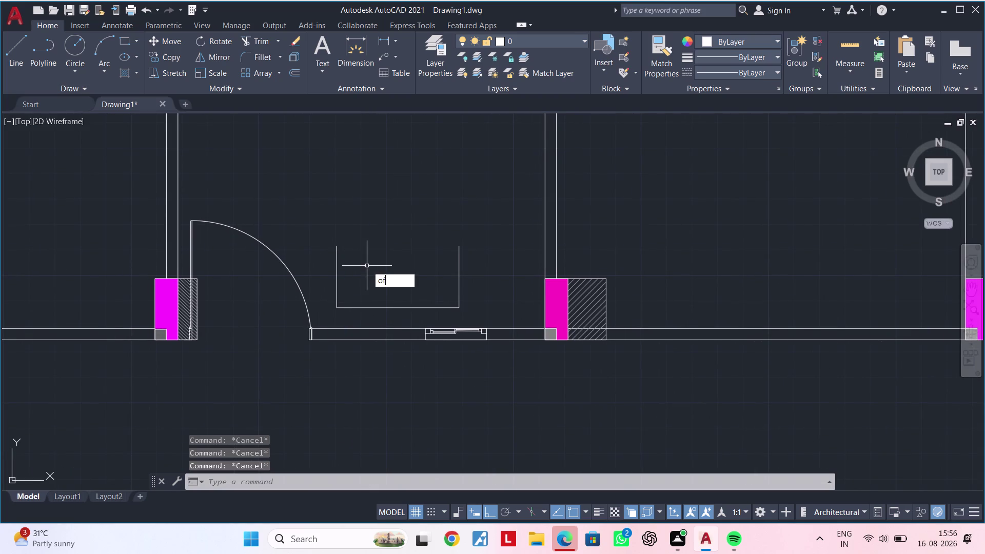
key(space)
text(1)
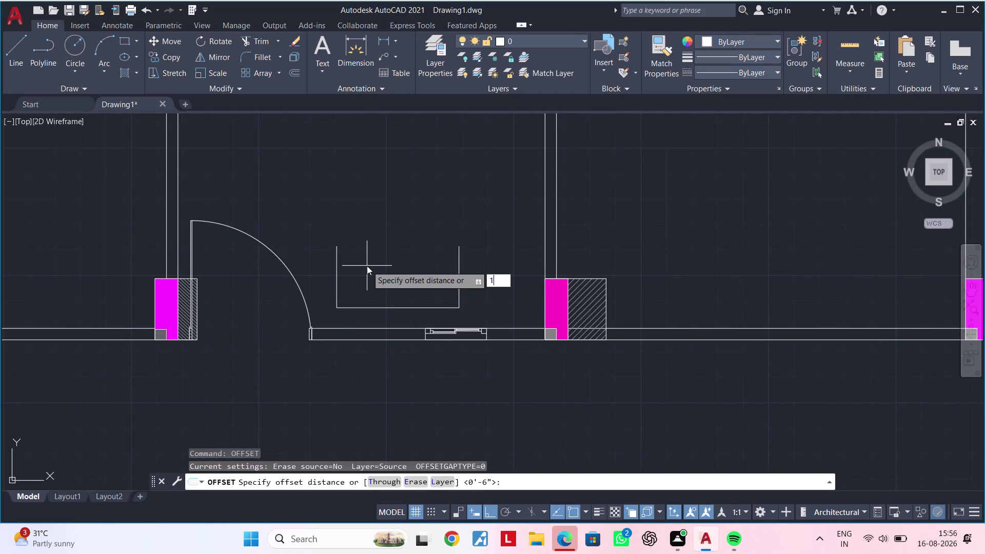
key(Escape)
key(Escape)
text(of)
key(space)
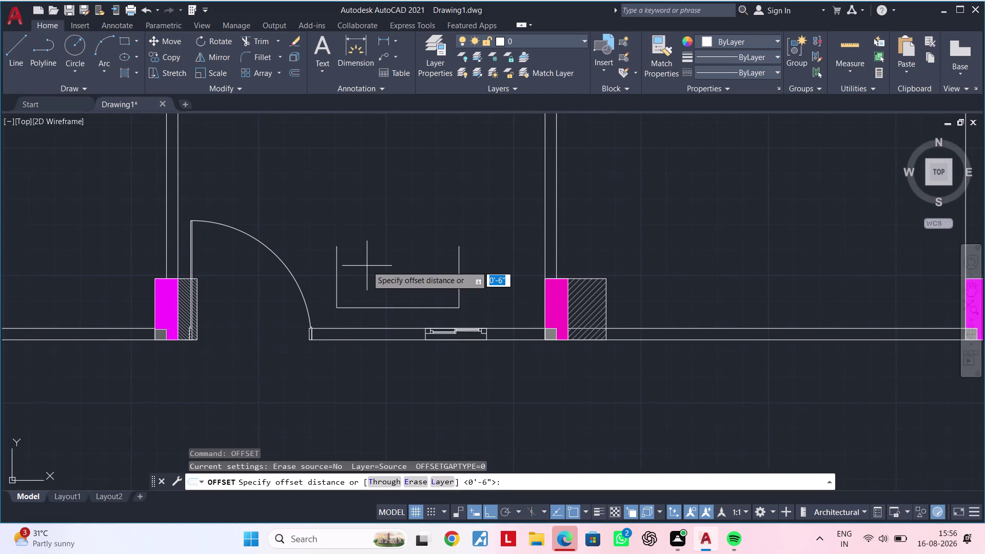
text(4")
key(Return)
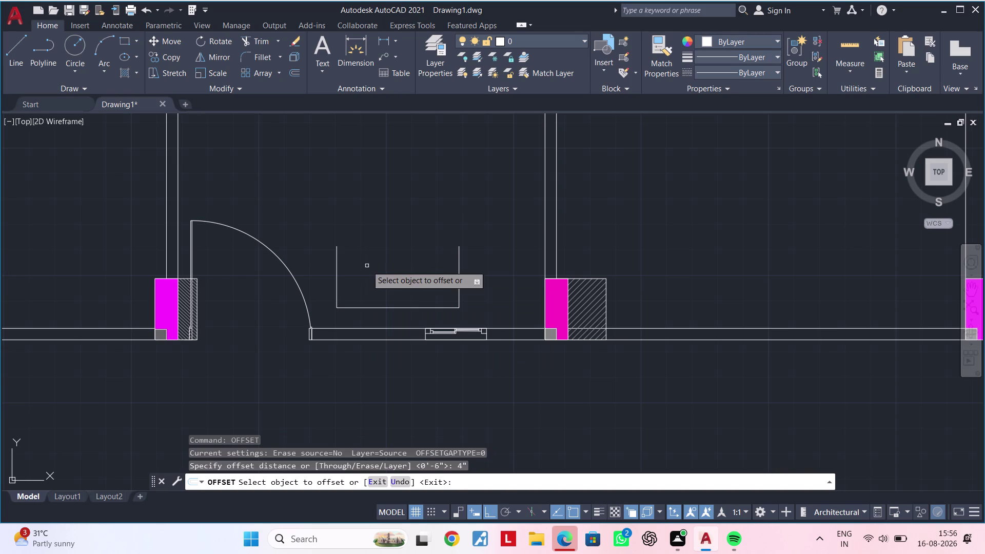
Offset the U's left and right sides 4" outward.
click(335, 281)
click(324, 282)
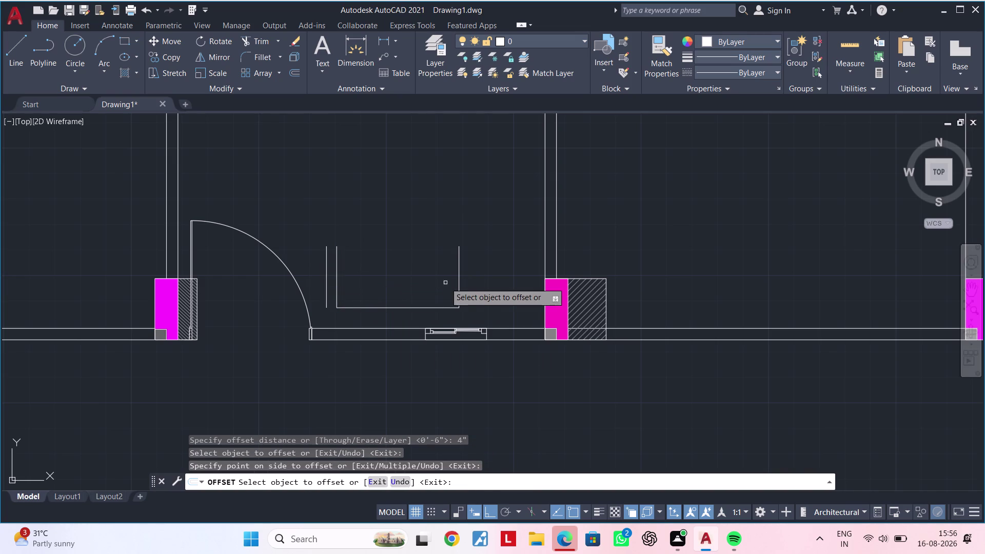
click(461, 283)
click(485, 283)
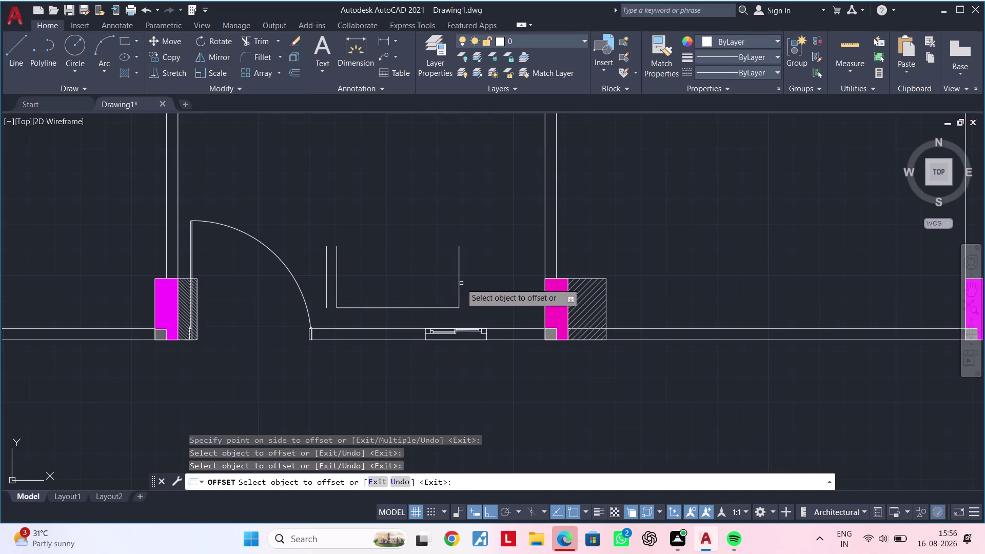
click(458, 283)
click(501, 282)
key(Escape)
key(Escape)
key(Escape)
key(Escape)
key(Escape)
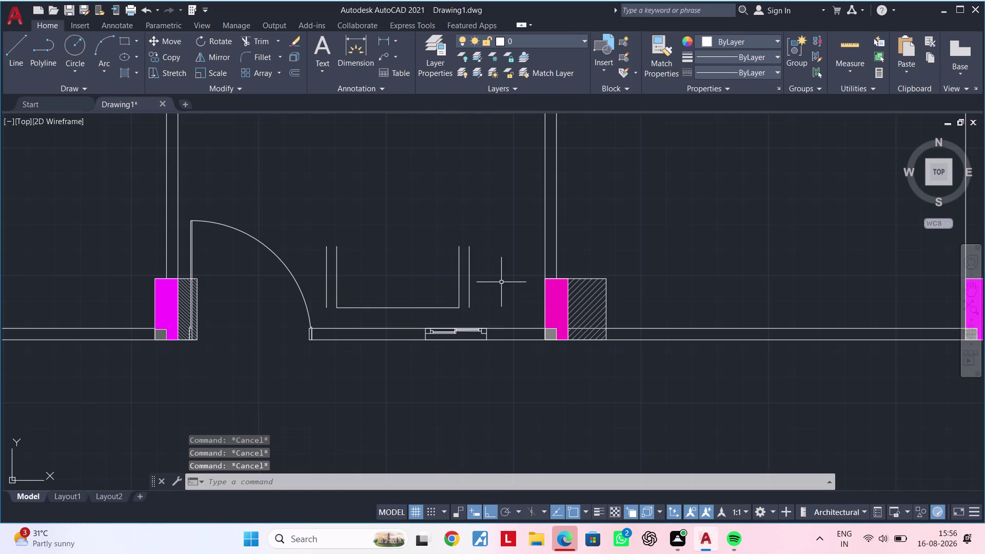
key(Escape)
key(Escape)
key(Escape)
Extend both ends of the base line to the new outer side lines.
text(ex)
key(space)
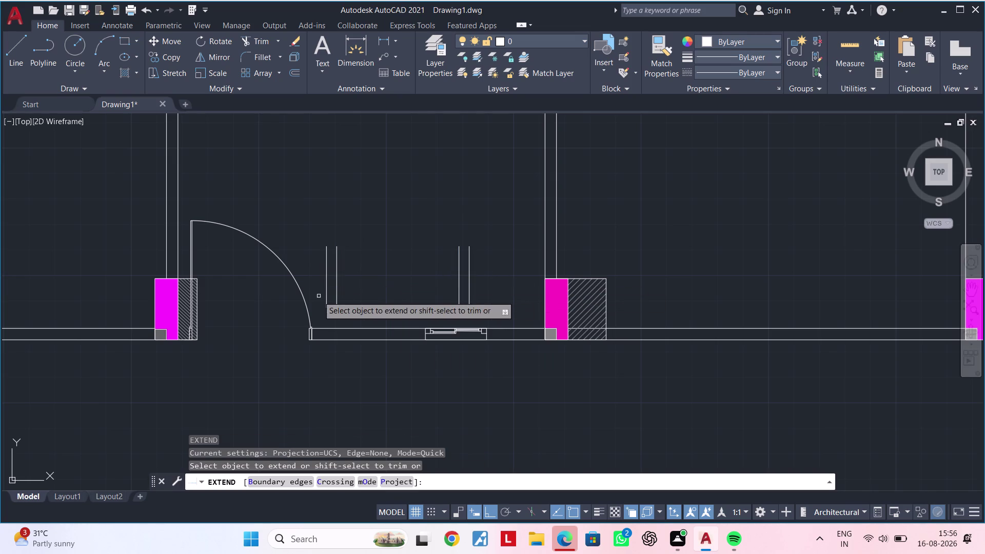
key(Escape)
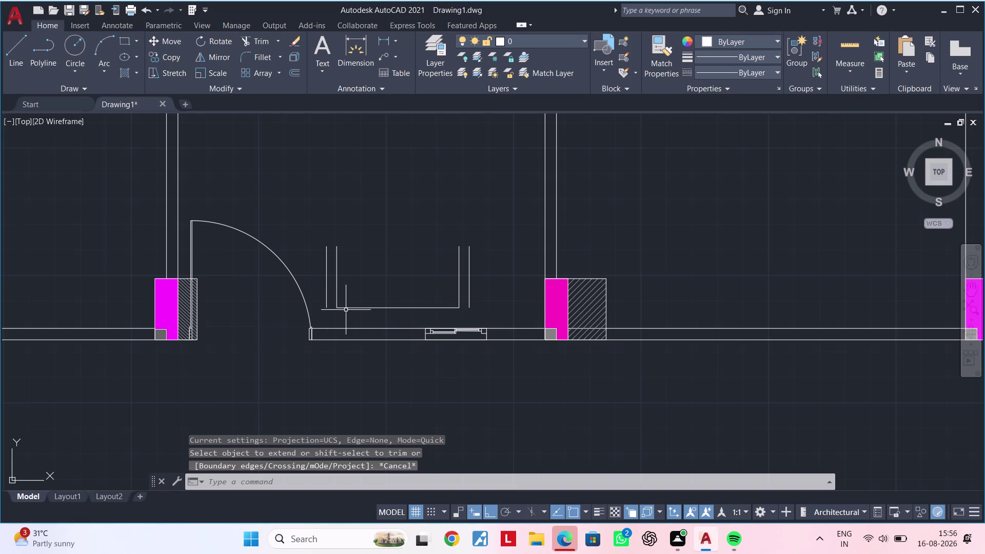
key(space)
click(344, 308)
click(409, 307)
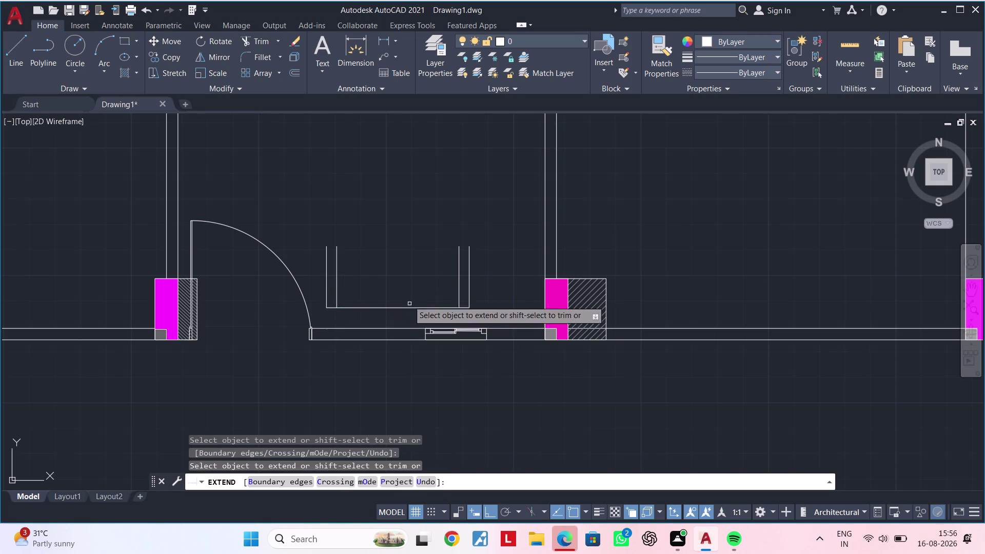
key(Escape)
key(Escape)
key(Escape)
Draw a short cap line across the top of the left sofa arm.
middle_drag(387, 278, 394, 310)
key(Escape)
scroll(up, 3)
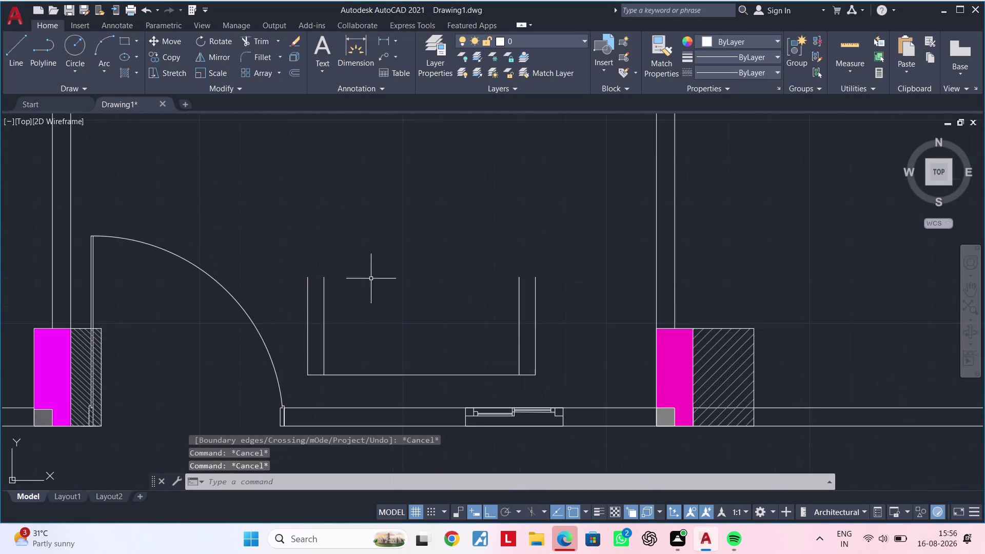
middle_drag(362, 283, 372, 286)
key(Escape)
scroll(up, 3)
key(Escape)
text(l)
key(space)
scroll(down, 3)
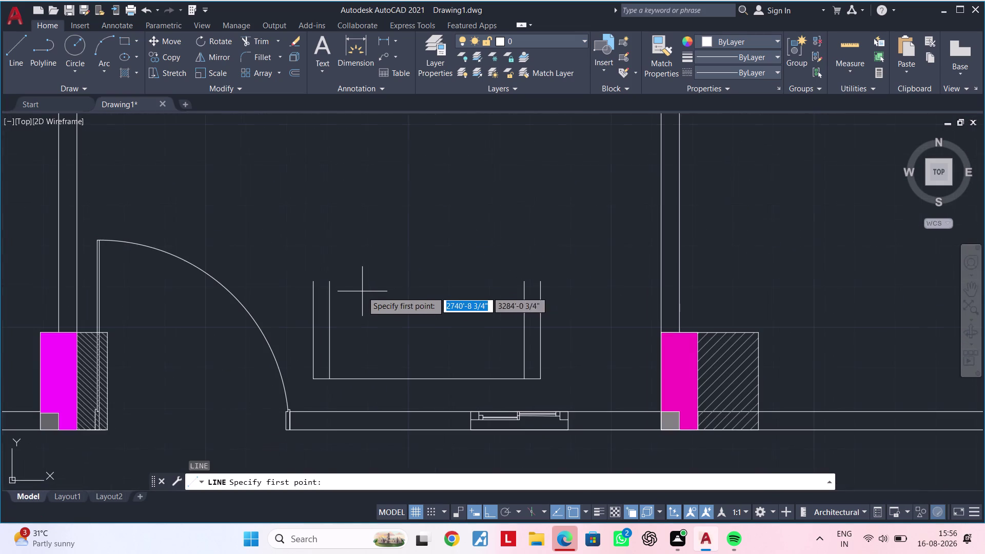
click(330, 285)
click(311, 285)
key(Escape)
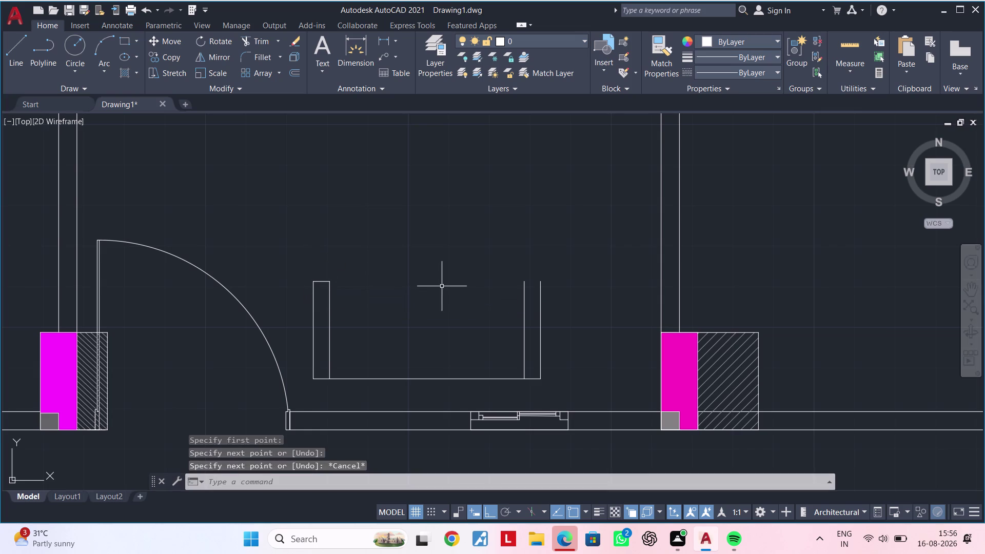
Draw a matching cap line across the top of the right sofa arm.
key(space)
click(520, 285)
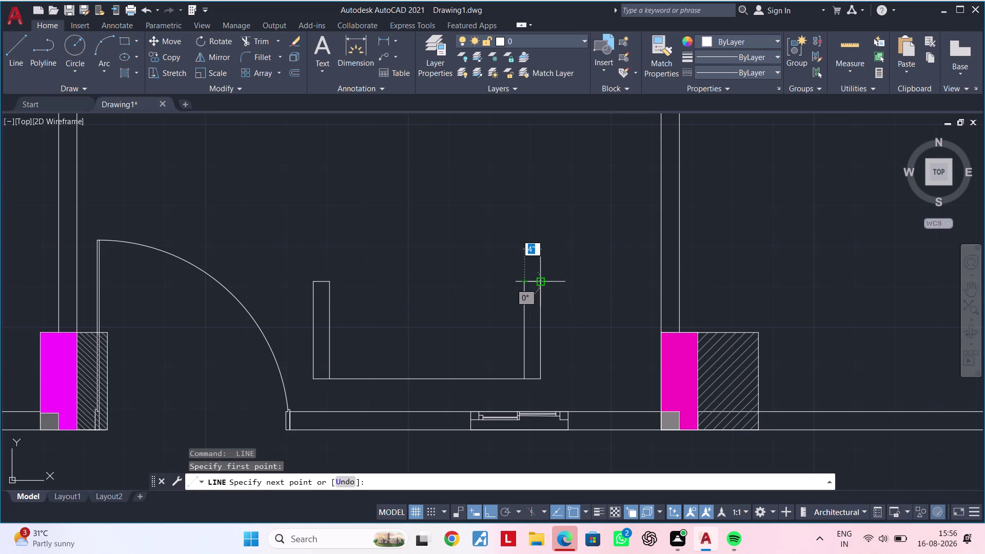
click(541, 286)
key(Escape)
Draw a 4-inch line from the right arm's top corner.
key(Escape)
key(space)
click(543, 282)
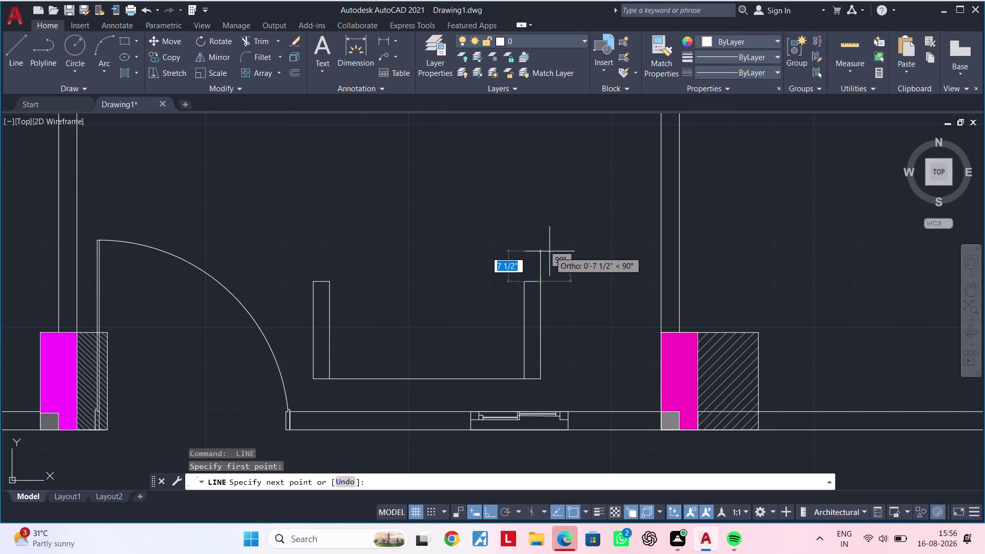
text(4")
key(Return)
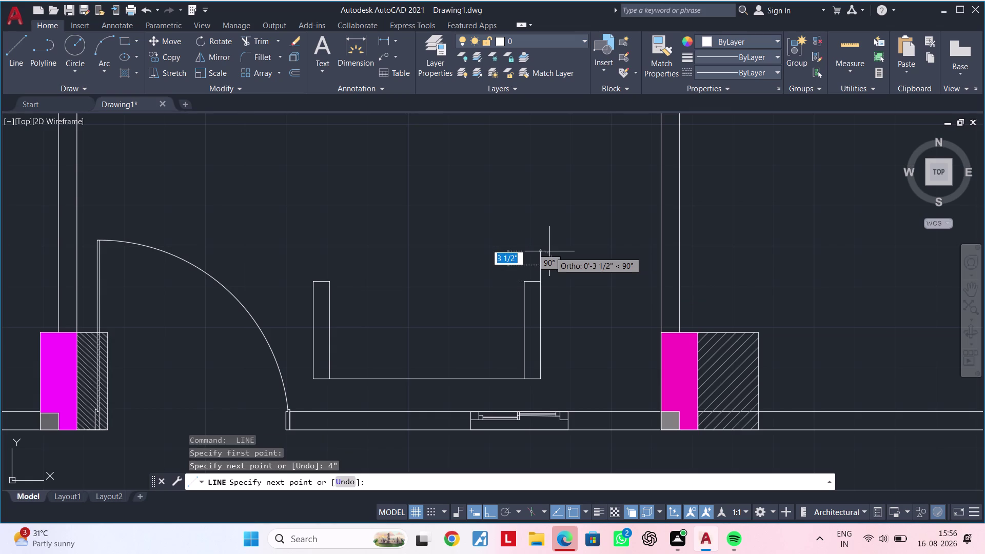
middle_drag(366, 259, 464, 256)
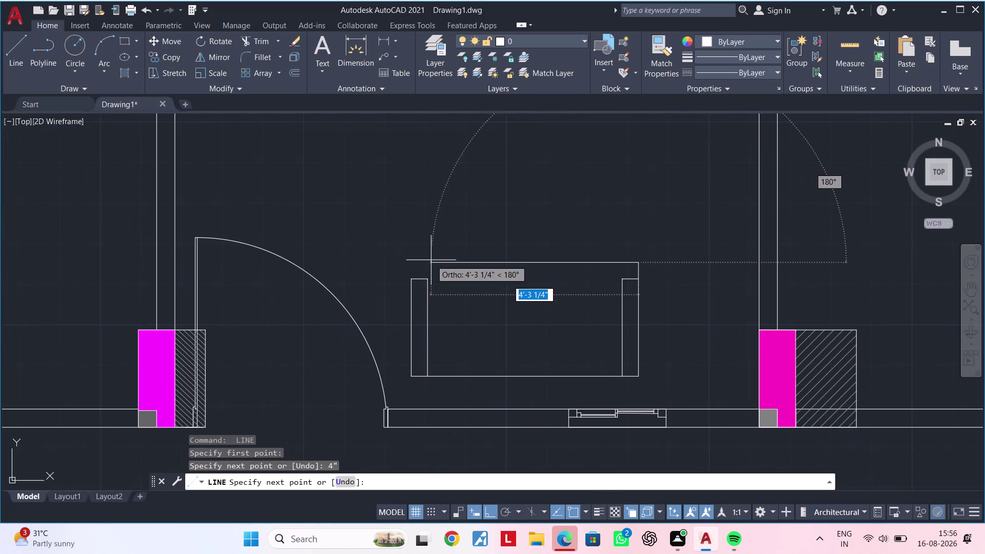
key(Escape)
Draw the backrest's 4-inch left edge and its long top line toward the right.
key(space)
click(409, 277)
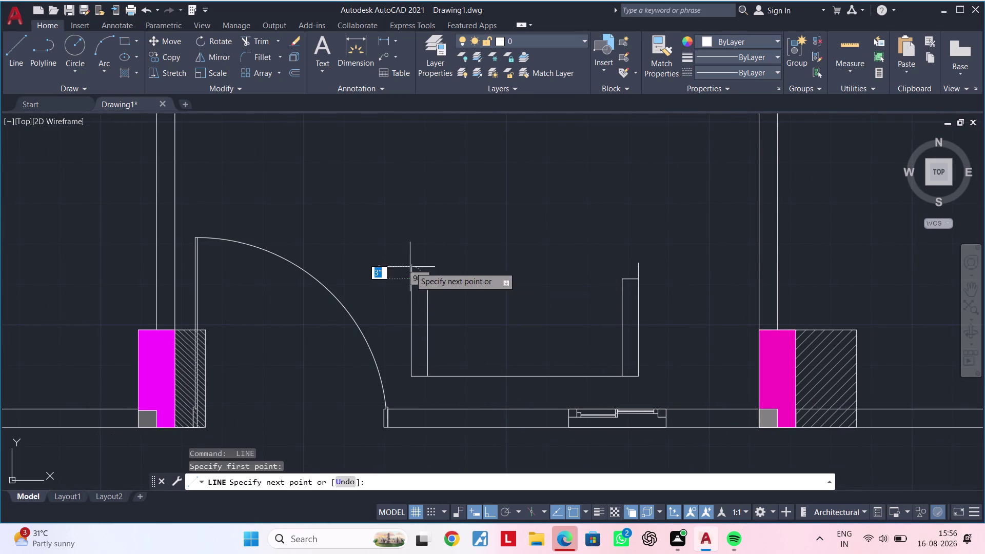
text(4")
key(Return)
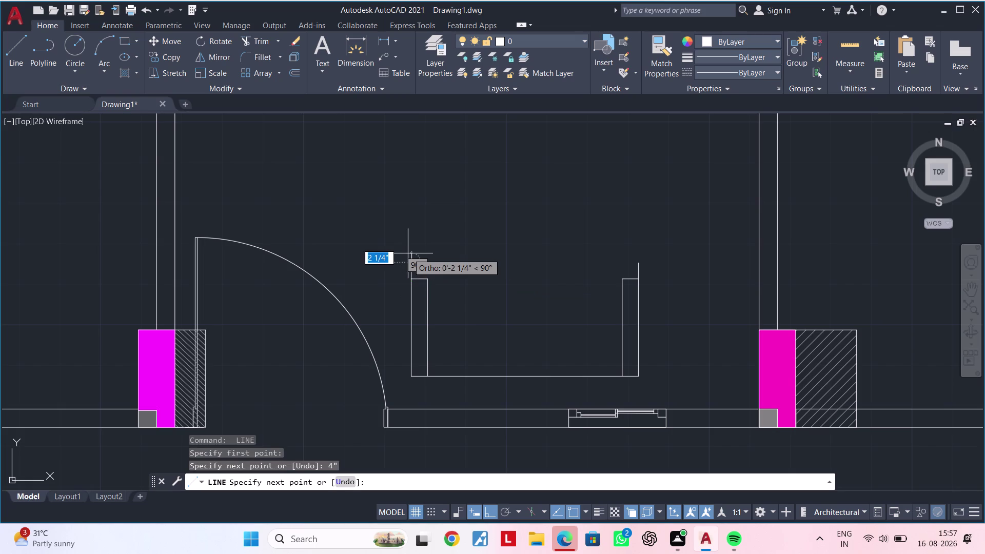
click(637, 261)
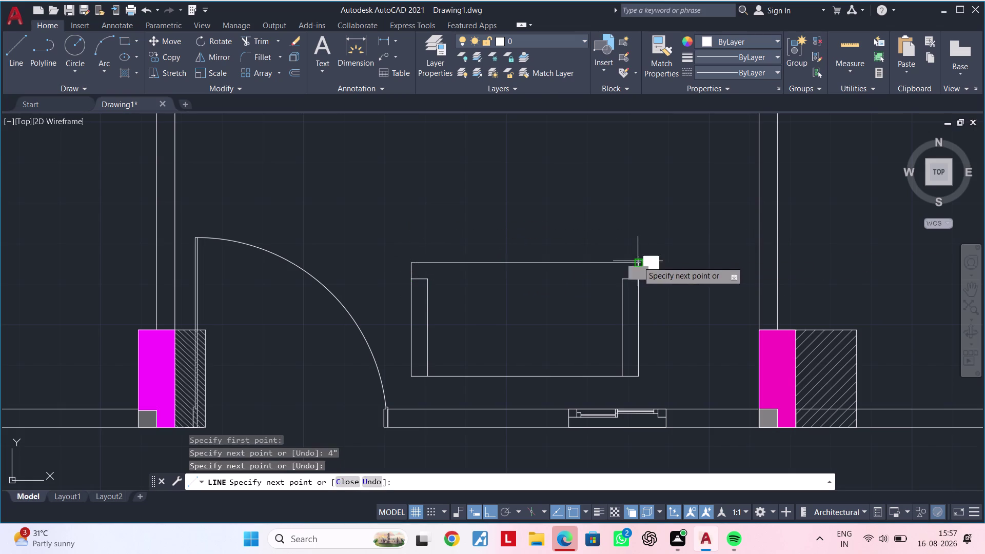
key(Escape)
key(Escape)
middle_drag(597, 292, 527, 303)
key(Escape)
key(Escape)
scroll(down, 3)
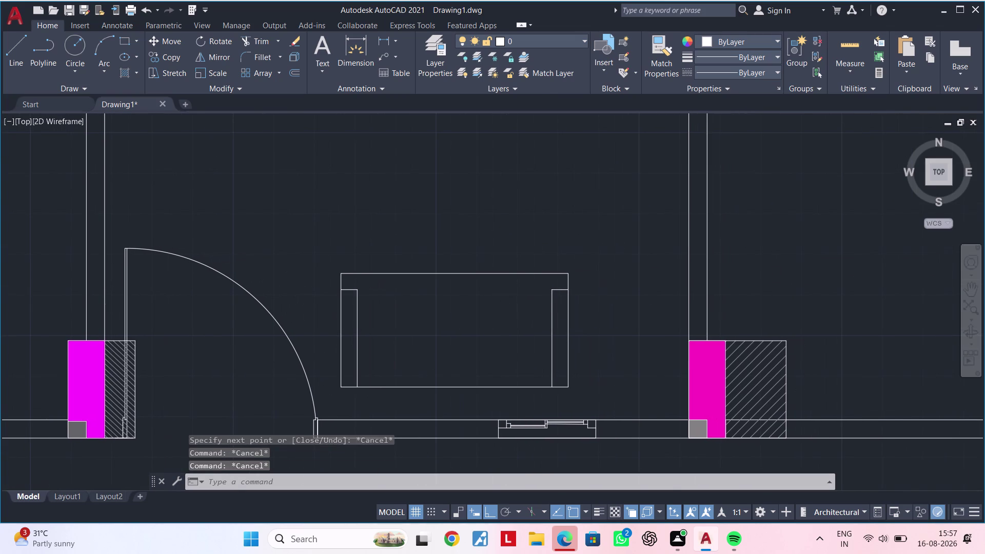
middle_drag(535, 305, 504, 305)
key(Escape)
key(Escape)
middle_drag(501, 307, 501, 294)
key(Escape)
Draw a seat line across the sofa from the left arm to the right arm.
key(Escape)
middle_drag(493, 296, 494, 291)
key(Escape)
key(Escape)
key(space)
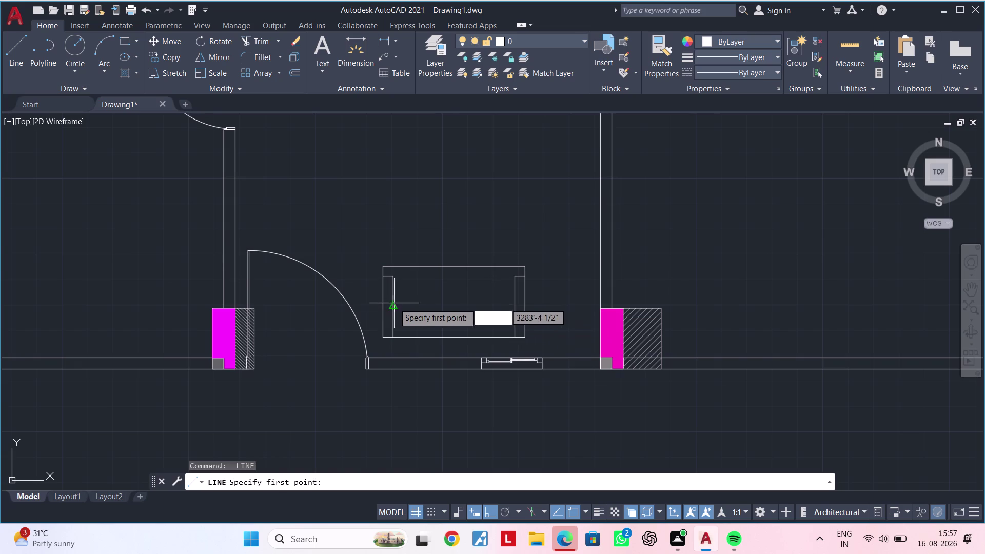
click(392, 303)
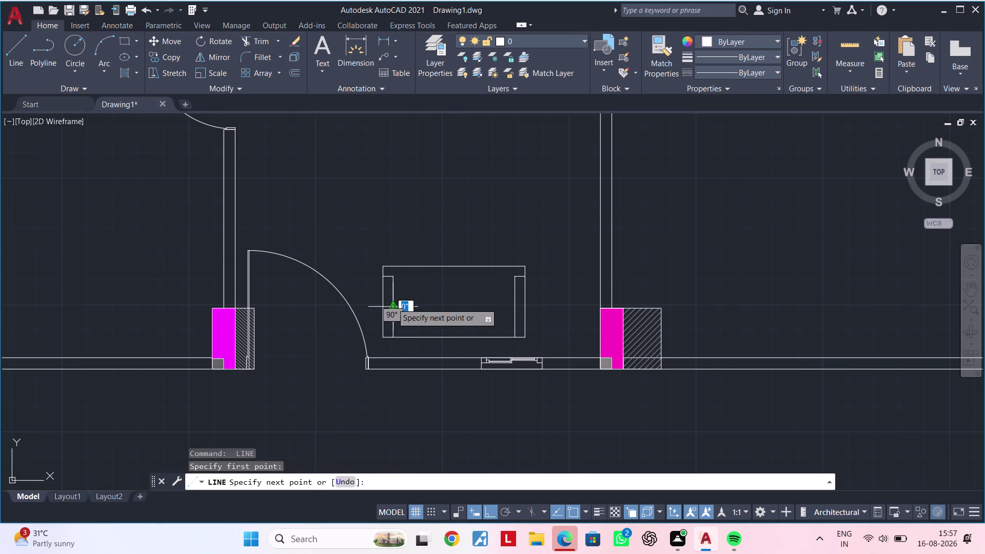
click(513, 307)
key(Escape)
key(Escape)
Draw a short seat-front line from the left arm partway across the seat.
middle_drag(484, 322, 488, 318)
key(Escape)
key(Escape)
key(Escape)
key(Escape)
key(Escape)
key(Escape)
key(Escape)
key(Escape)
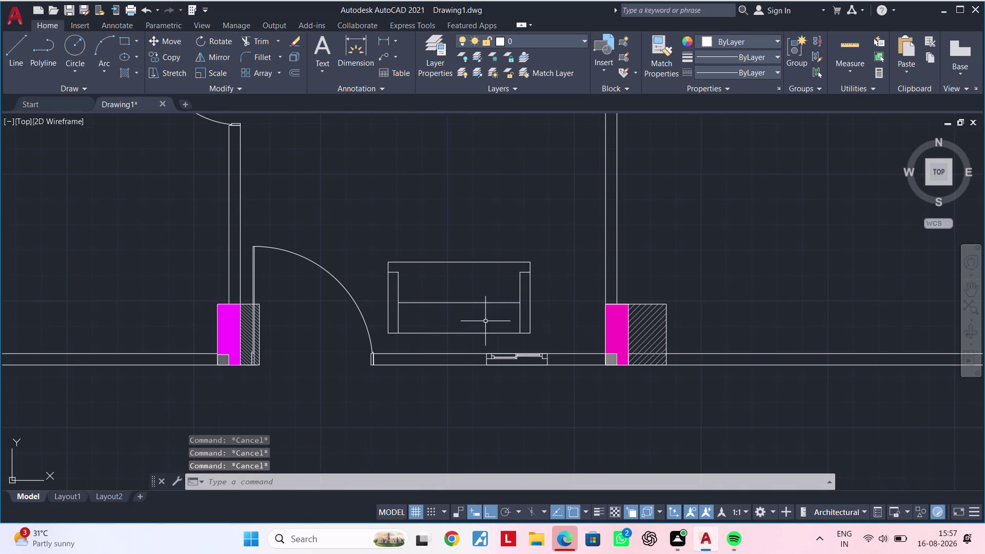
key(space)
scroll(up, 3)
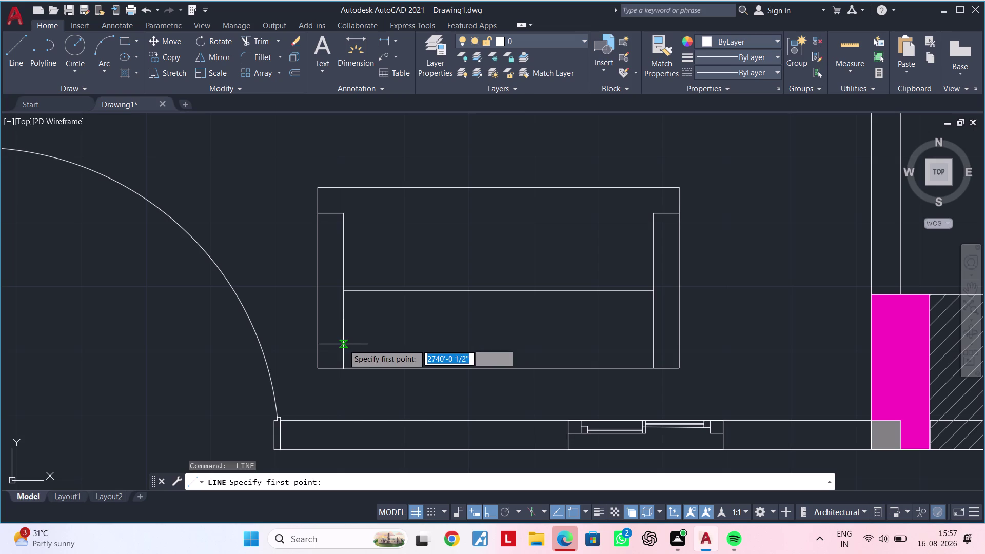
click(343, 345)
click(418, 344)
key(space)
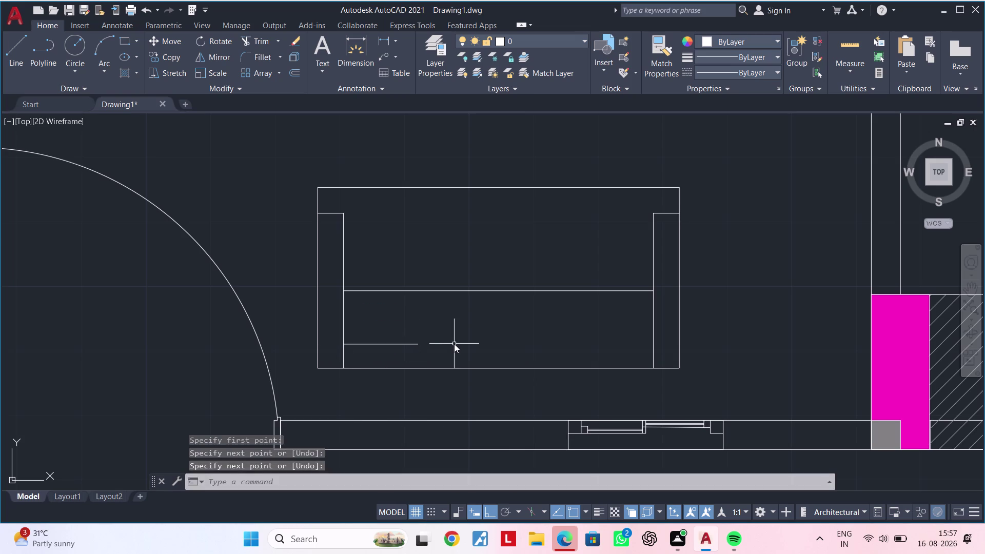
Stretch the short seat line's right end out to the right arm.
key(space)
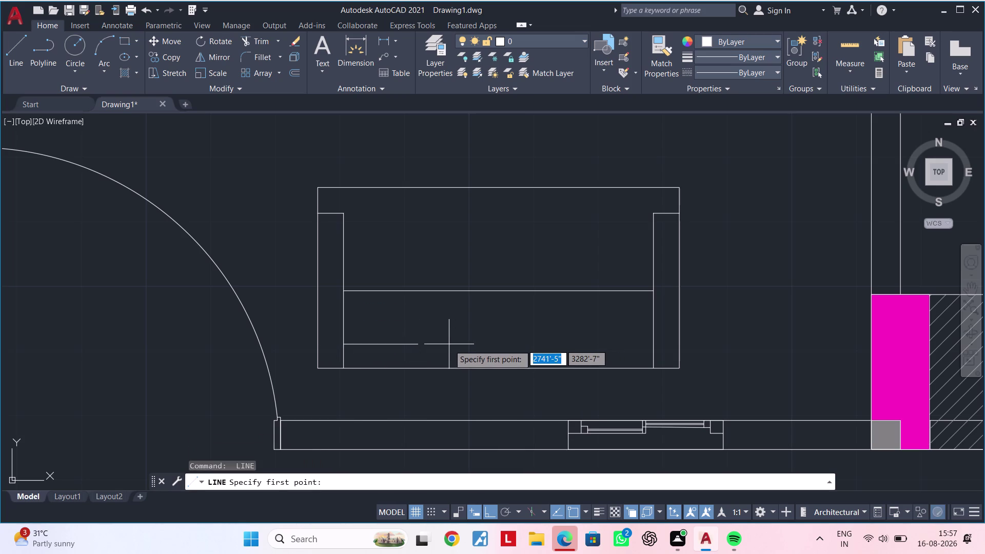
key(Escape)
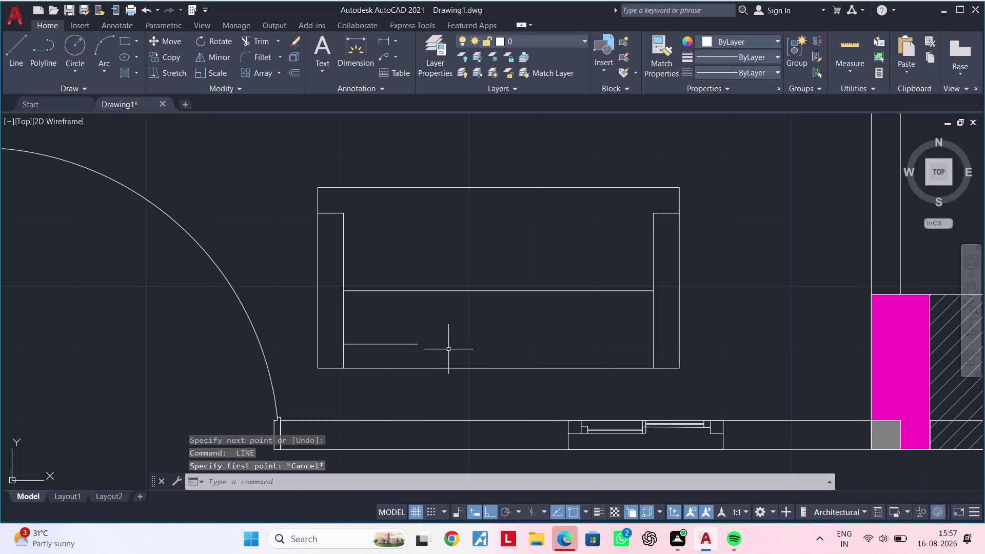
click(417, 344)
click(418, 343)
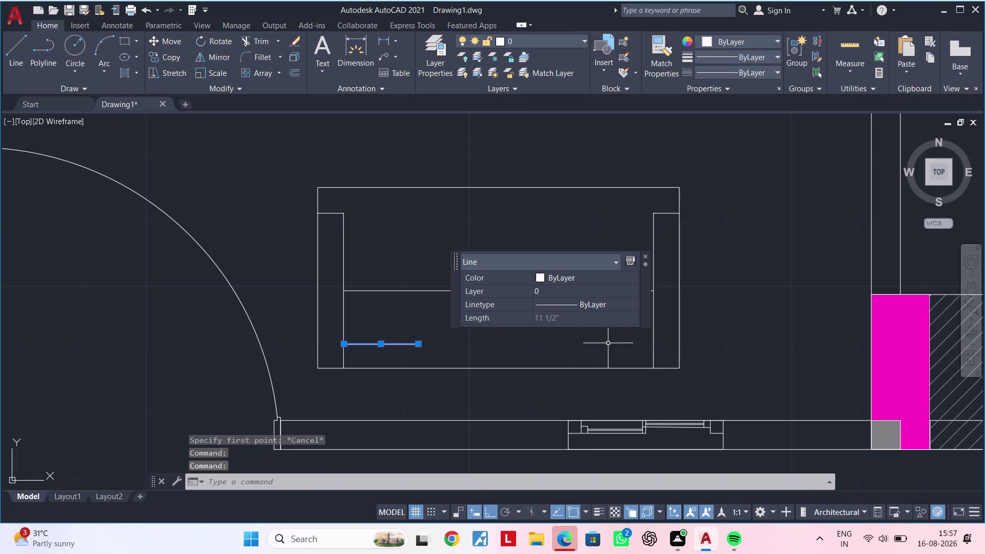
click(417, 346)
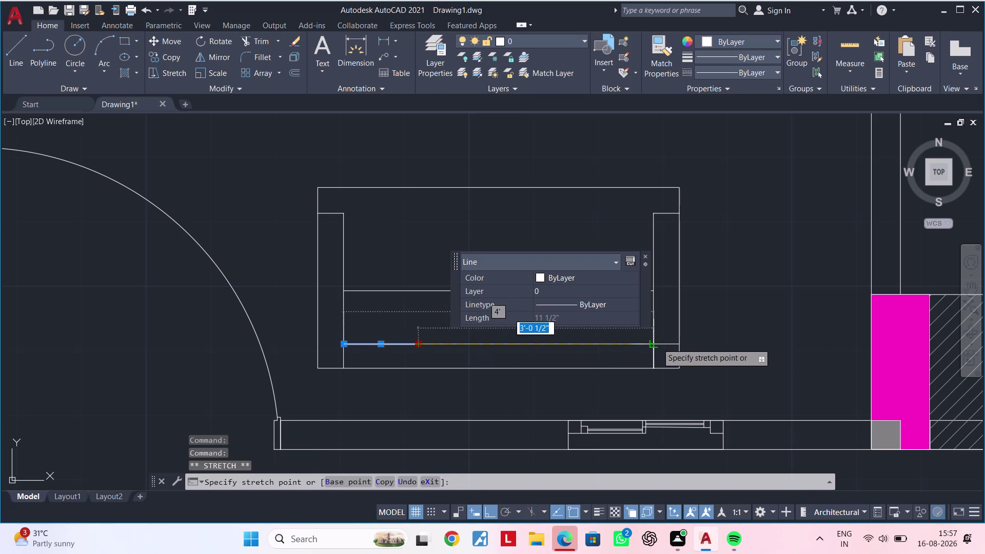
click(658, 343)
key(Escape)
key(Escape)
key(Escape)
middle_drag(553, 349, 587, 344)
key(Escape)
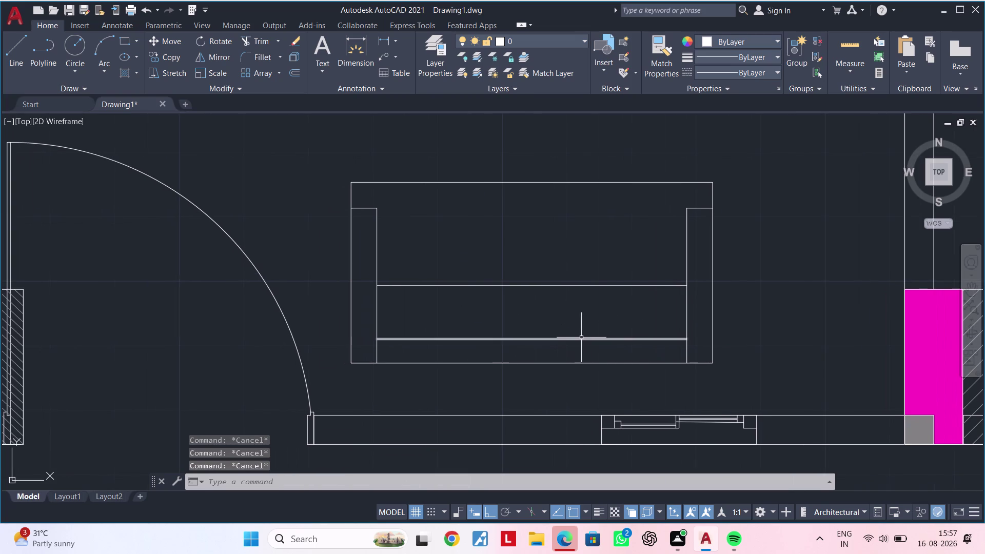
Draw two vertical cushion divider ticks across the seat line.
text(l)
key(space)
click(450, 329)
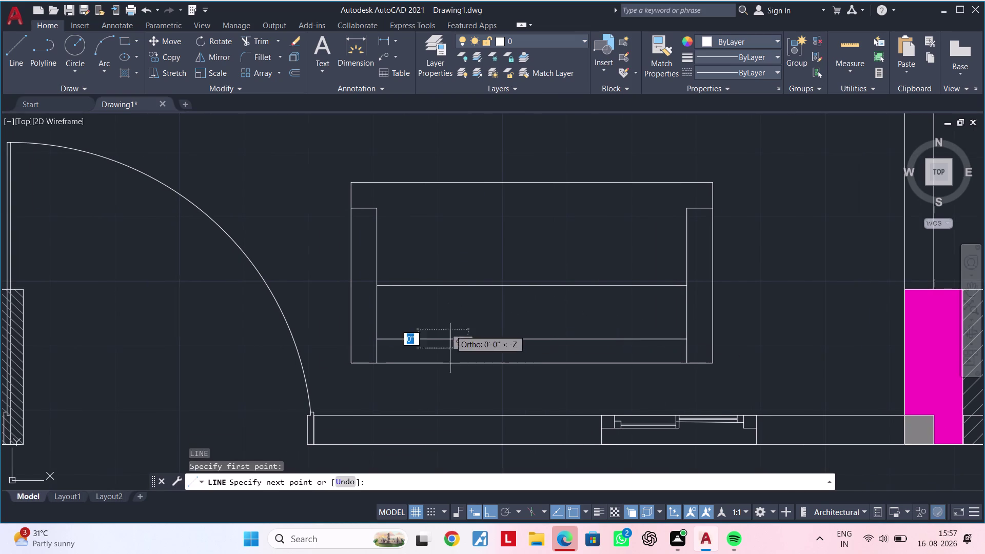
click(448, 356)
key(space)
key(space)
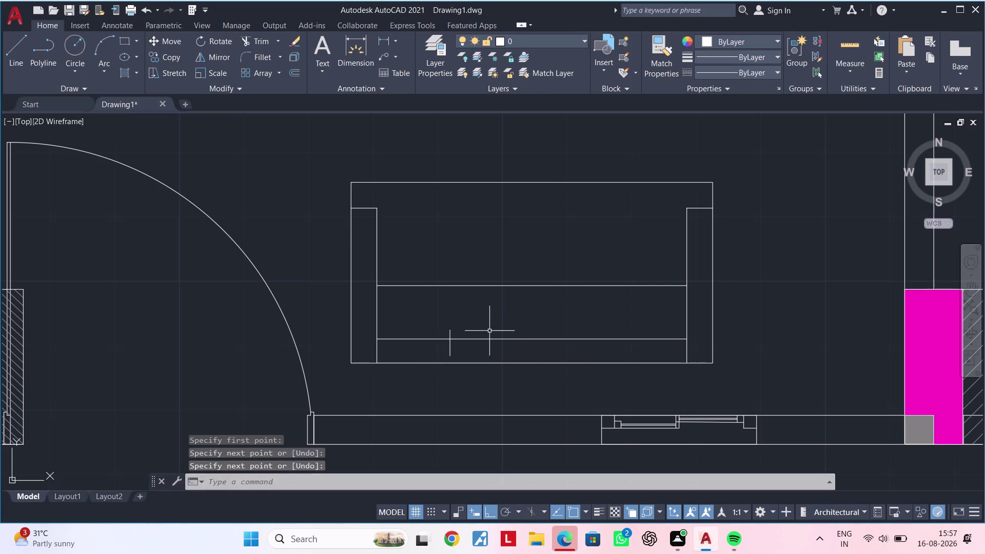
click(490, 324)
click(486, 354)
key(space)
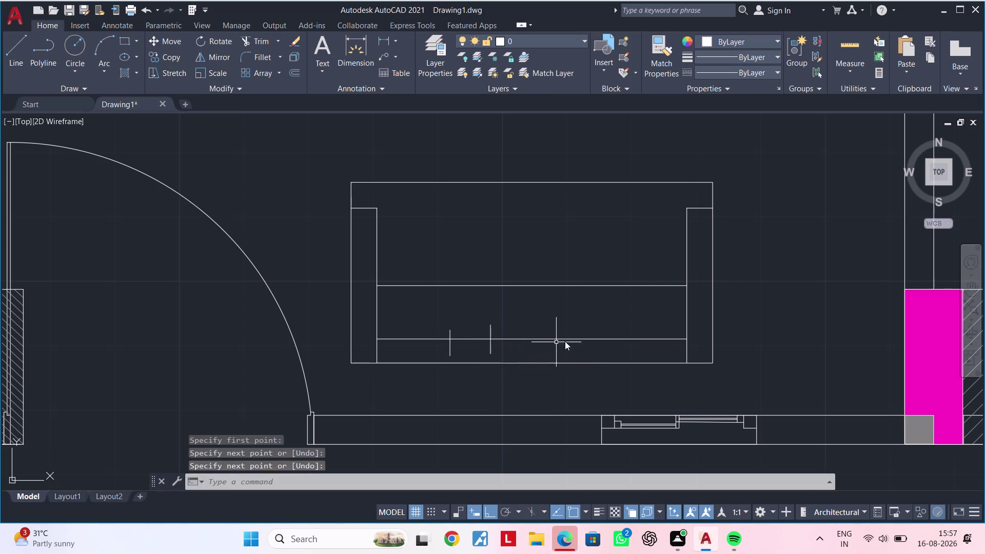
Draw a third divider tick near the right end of the seat line.
key(space)
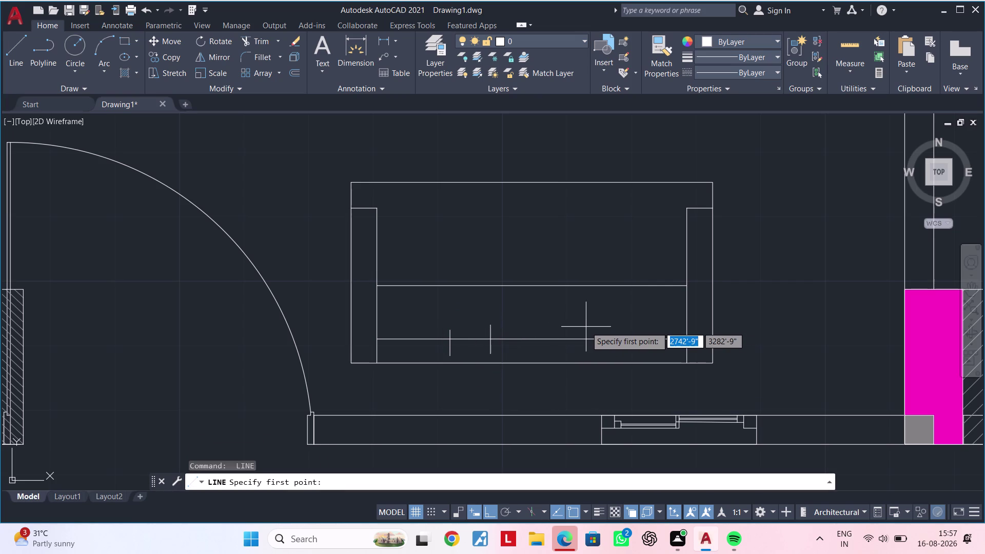
key(space)
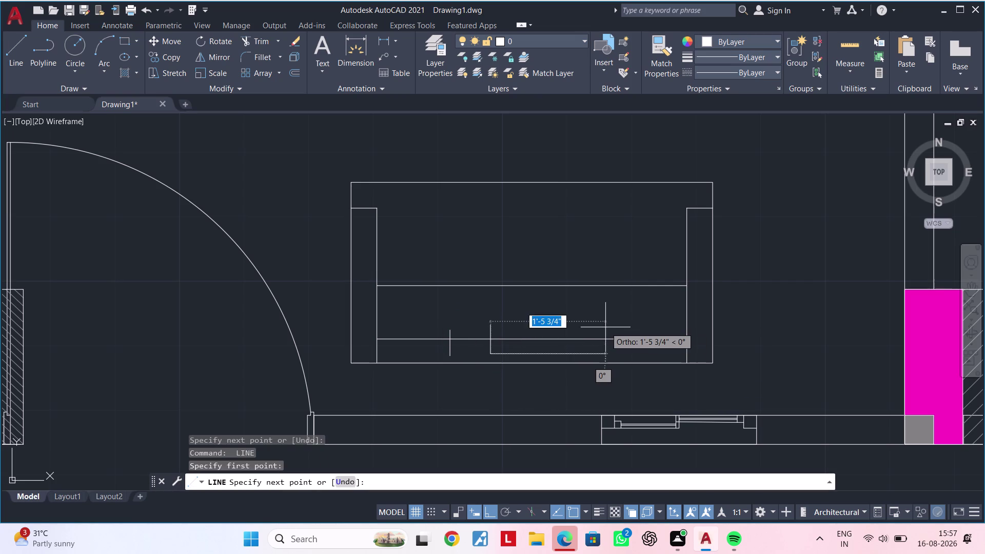
key(Escape)
key(space)
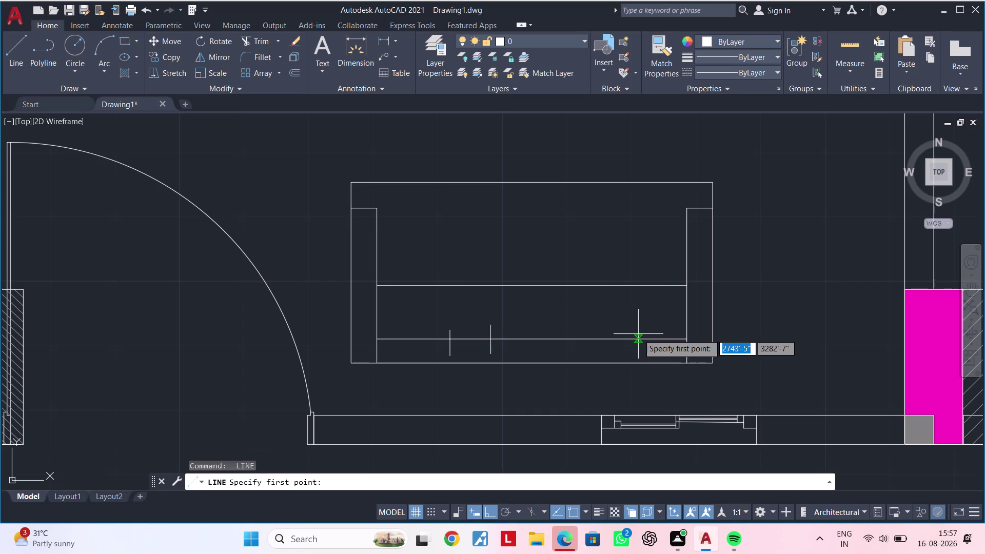
click(631, 328)
click(636, 355)
key(Escape)
key(Escape)
key(Escape)
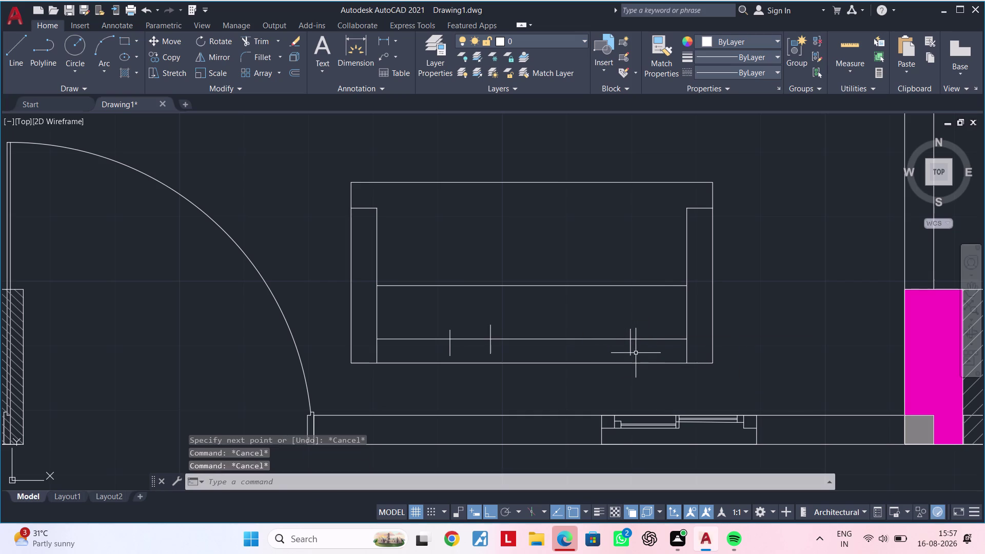
Trim the seat line between the first two divider ticks.
text(tr)
key(space)
click(462, 338)
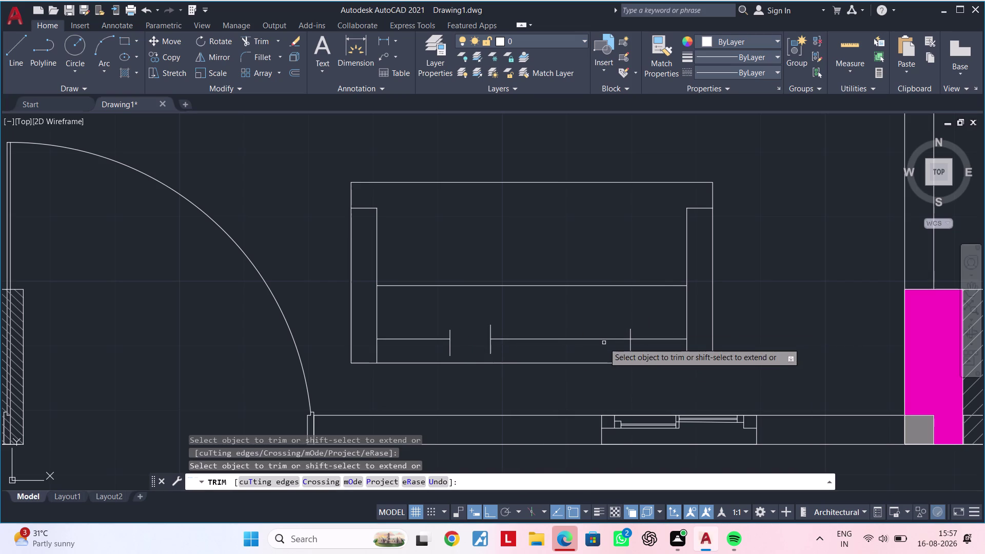
key(Escape)
key(Escape)
key(space)
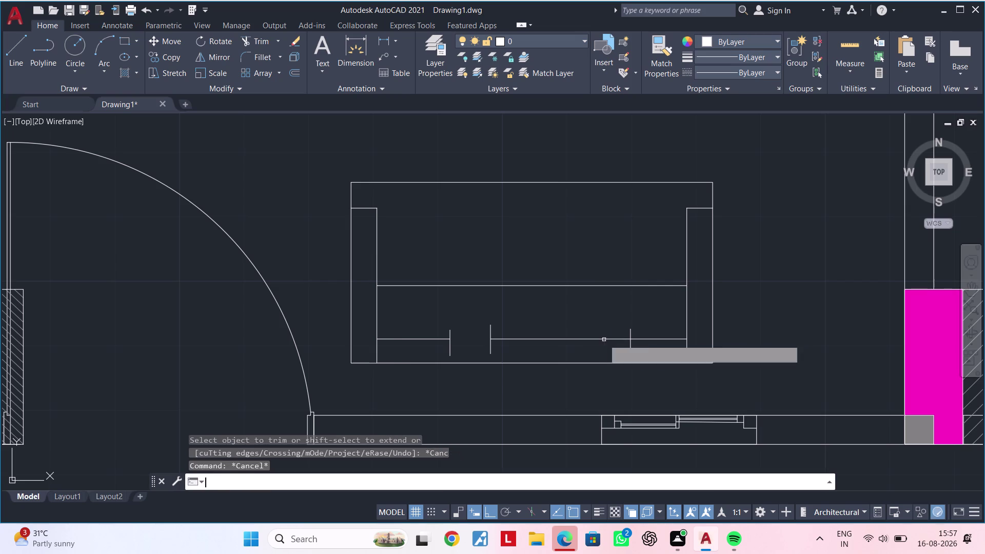
key(Escape)
key(Escape)
key(Escape)
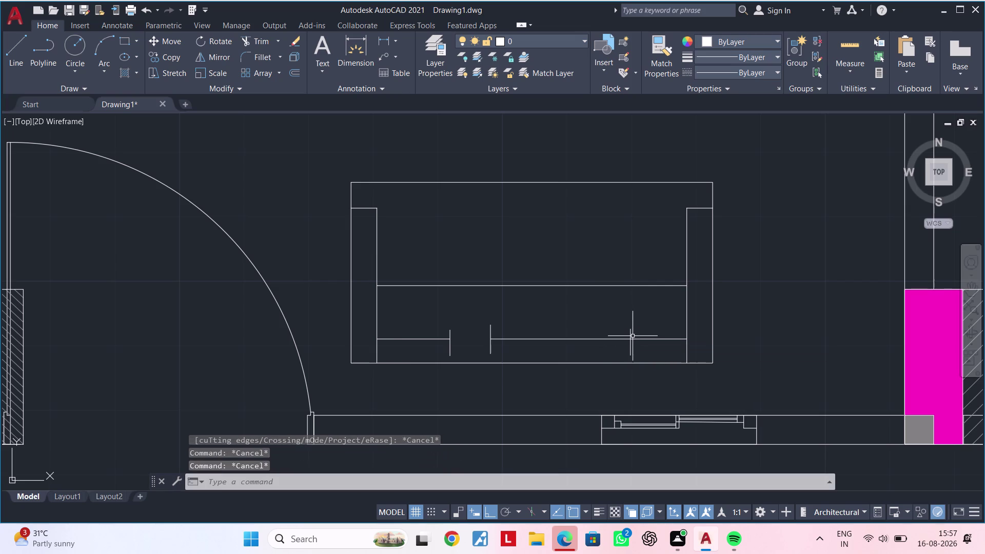
Add a fourth divider tick and trim the seat line between the last two ticks.
text(l)
key(space)
click(600, 331)
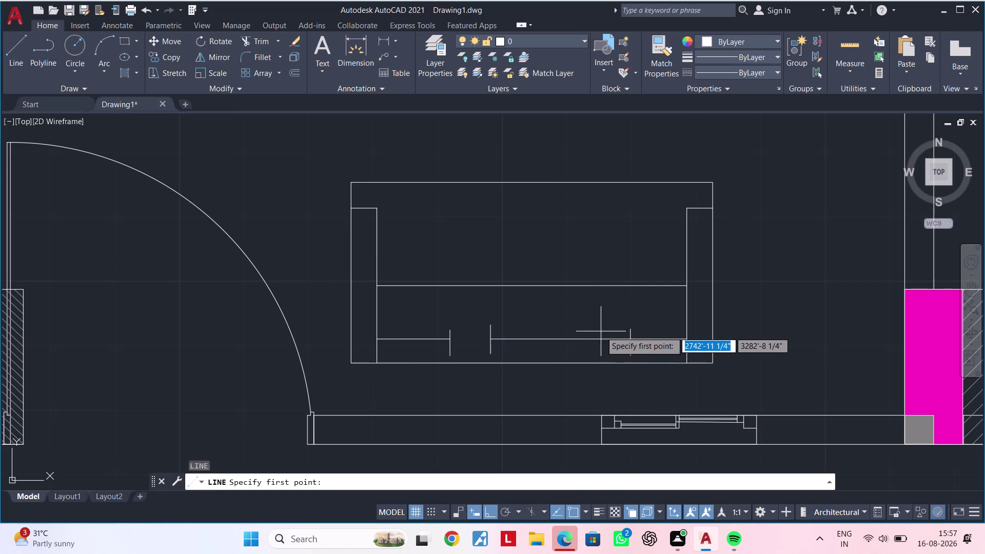
click(603, 350)
key(Escape)
key(Escape)
key(Escape)
text(tr)
key(space)
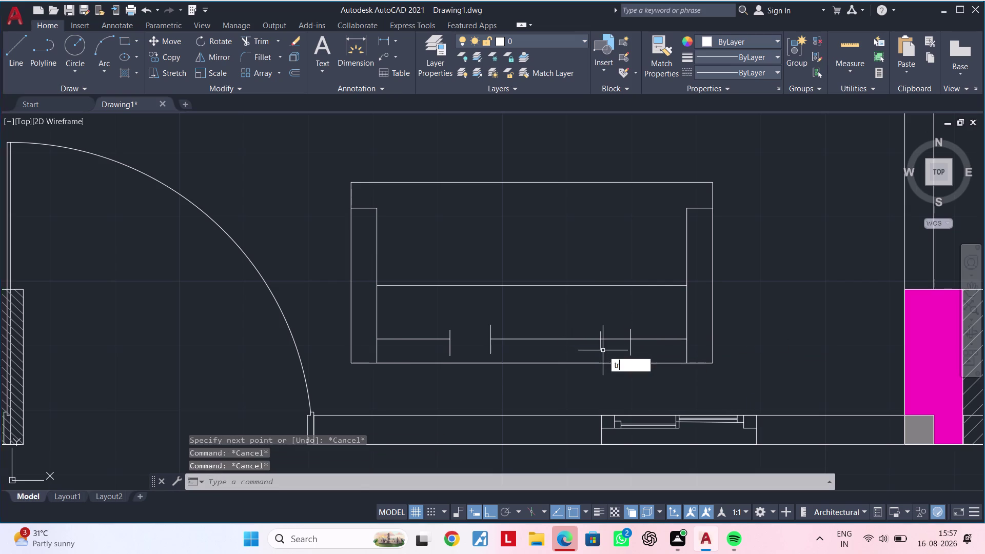
click(615, 339)
key(Escape)
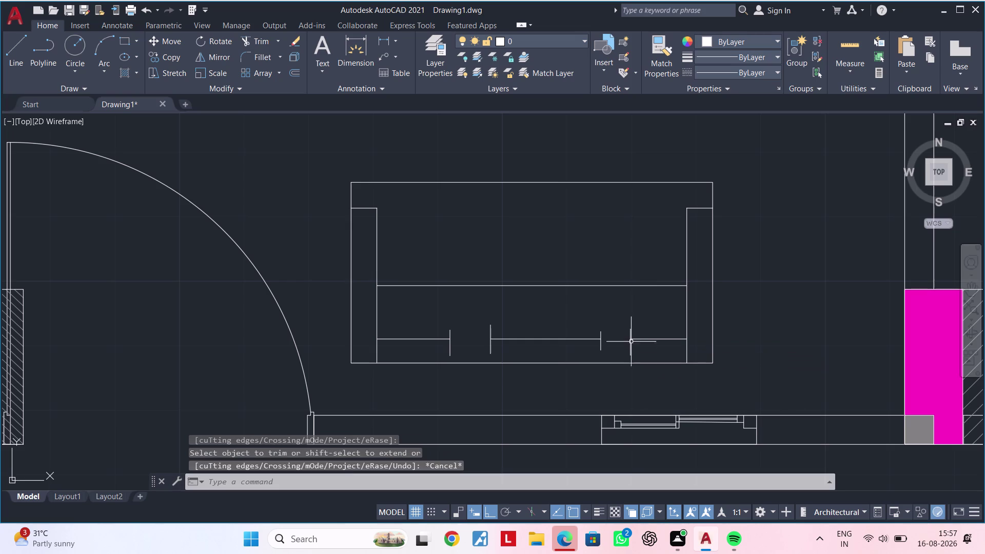
Delete the leftover divider ticks and the stray line inside the sofa.
click(629, 334)
key(Delete)
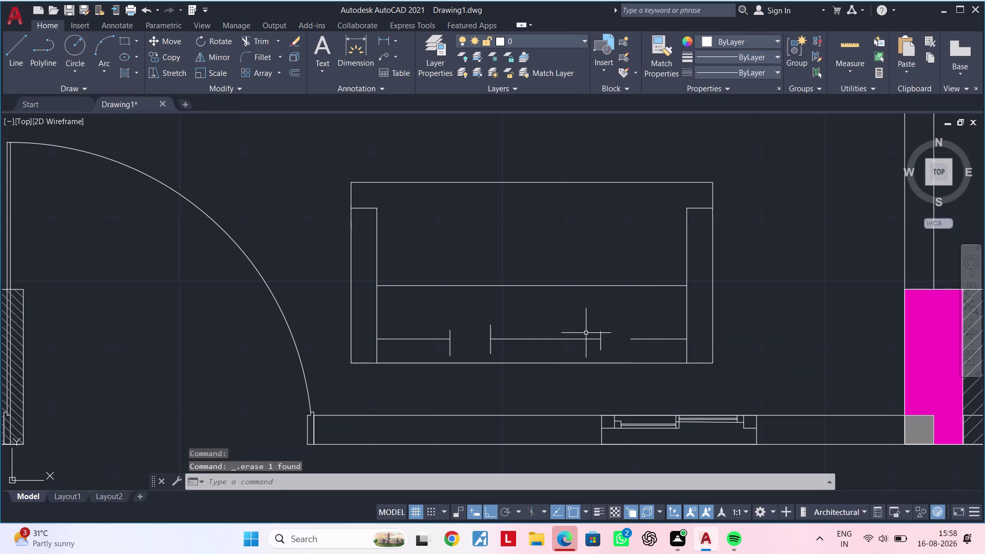
click(600, 334)
key(Delete)
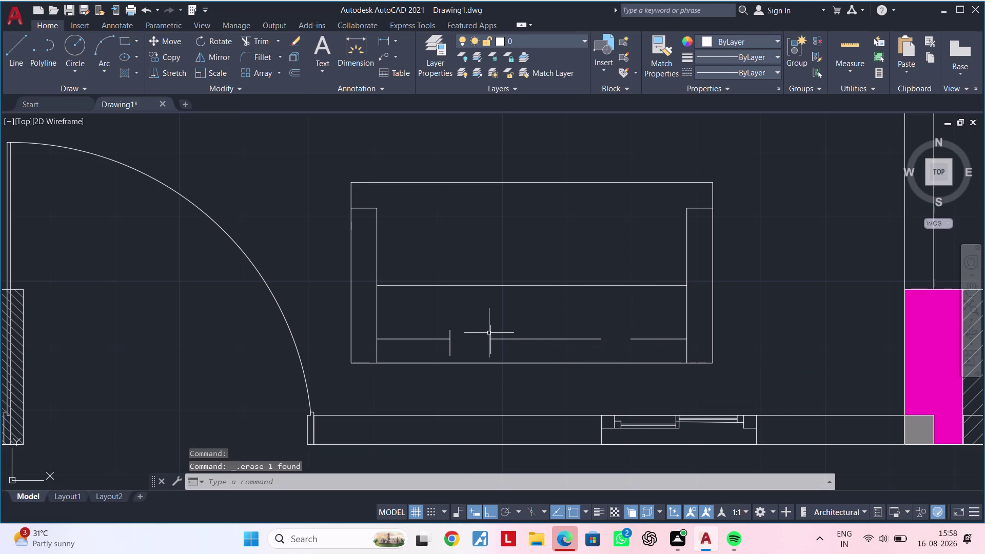
key(Delete)
click(491, 332)
key(Delete)
click(448, 332)
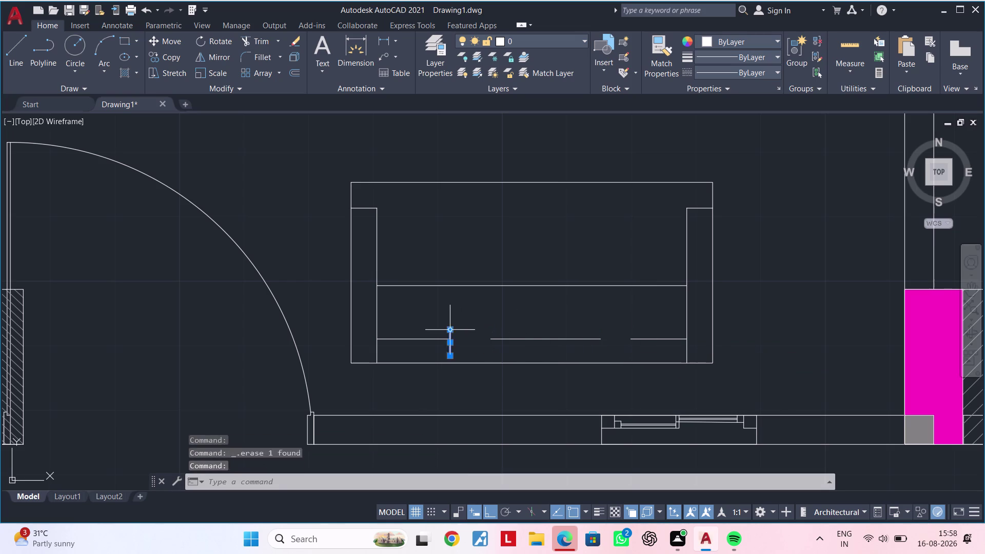
key(Delete)
scroll(down, 3)
middle_drag(500, 323, 477, 349)
middle_drag(494, 315, 466, 337)
key(Escape)
scroll(up, 3)
key(Escape)
key(Escape)
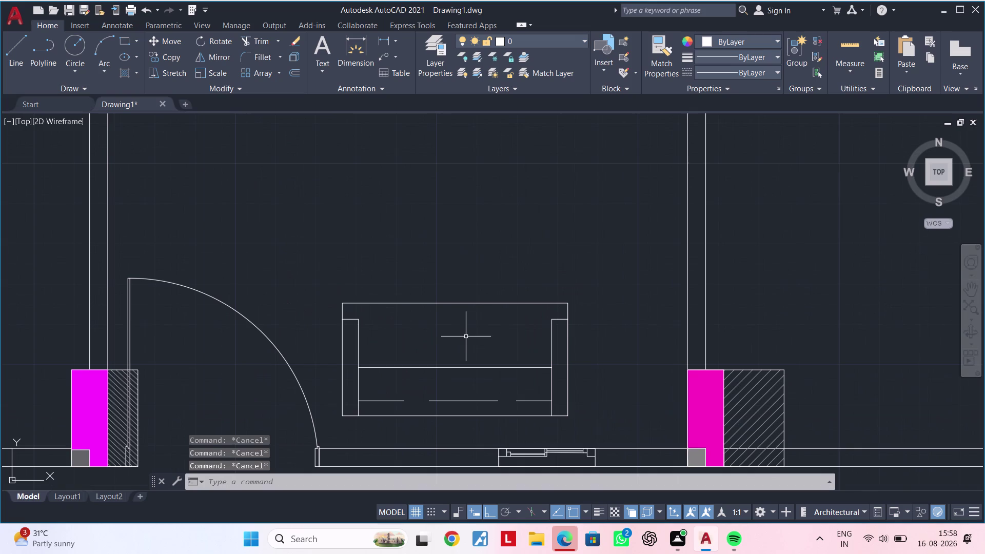
key(Escape)
middle_drag(467, 336, 443, 336)
key(Escape)
key(Escape)
Window-select all the sofa lines and JOIN them into polylines.
middle_drag(444, 335, 462, 357)
key(Escape)
key(Escape)
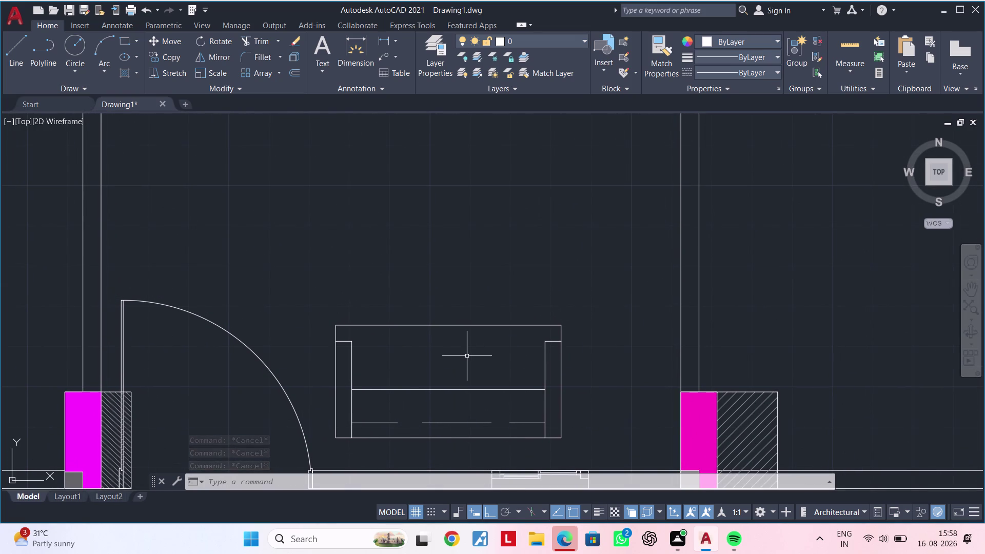
middle_drag(466, 356, 480, 346)
middle_click(471, 349)
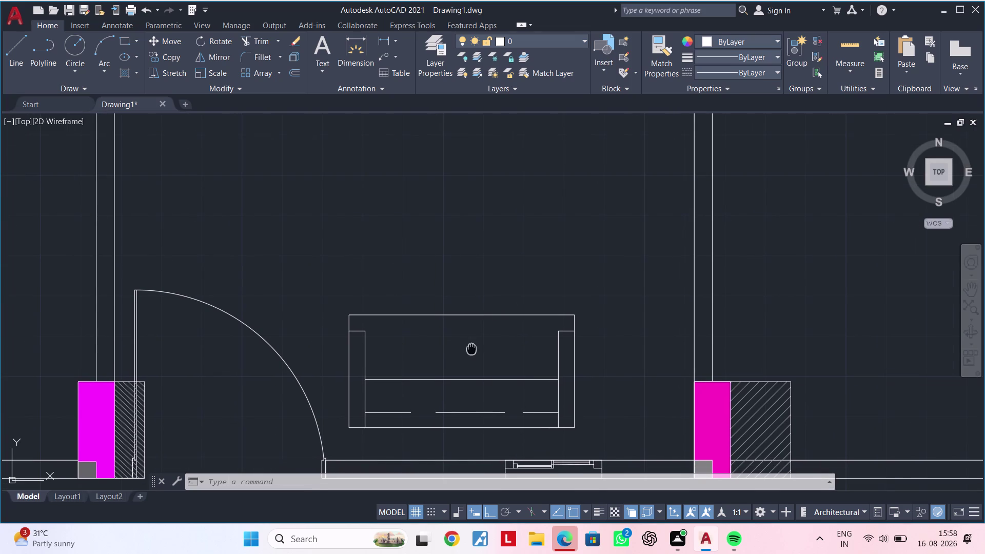
click(332, 298)
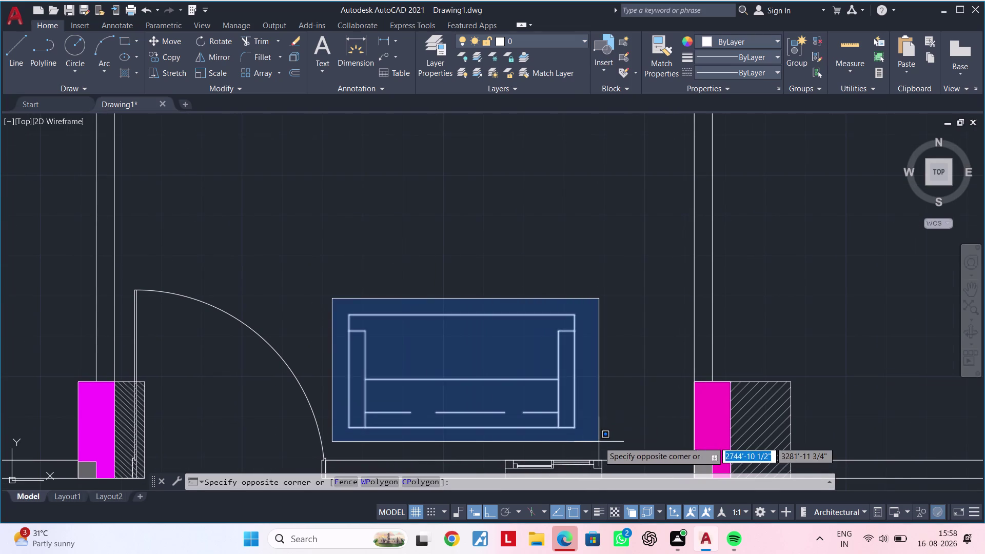
click(598, 441)
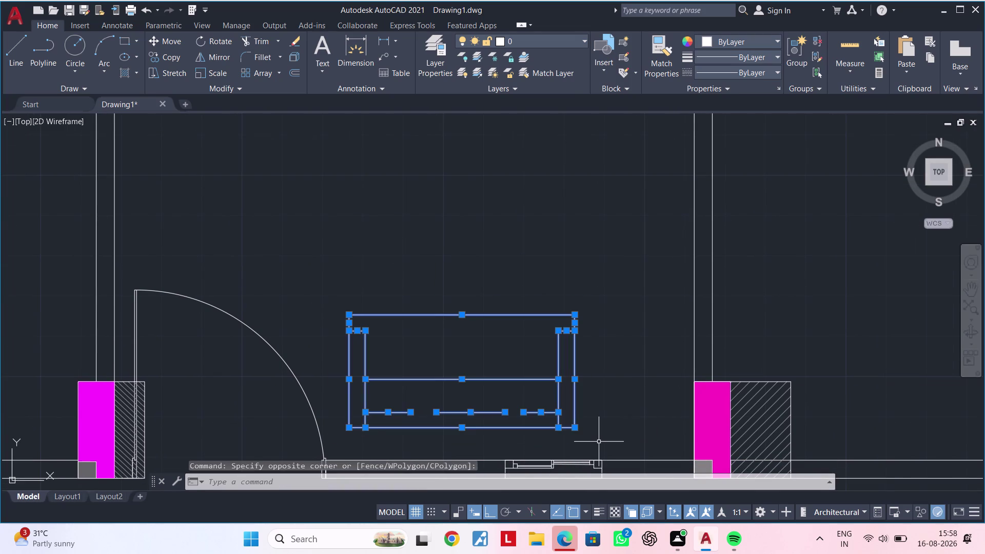
text(j)
key(space)
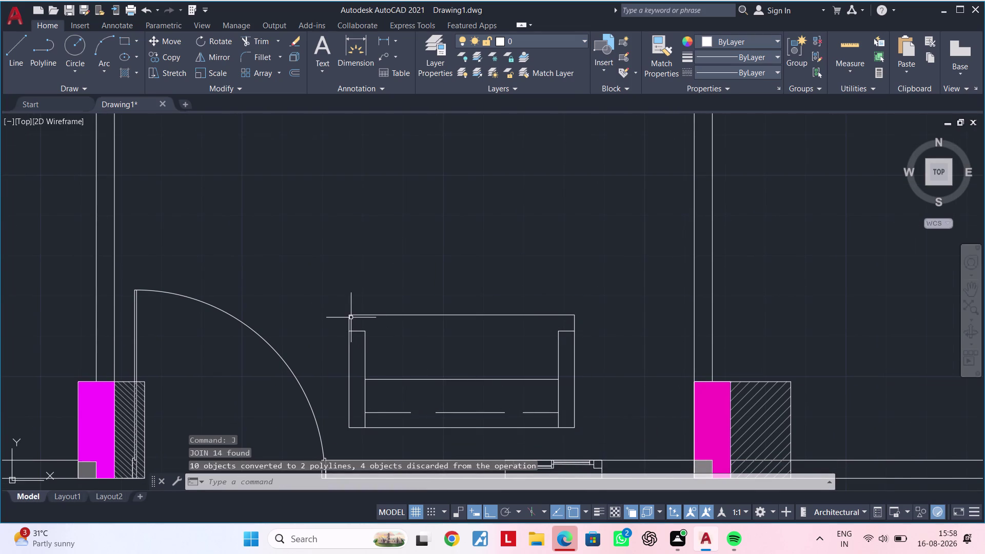
Copy the whole sofa from its corner into the neighbouring room.
click(309, 290)
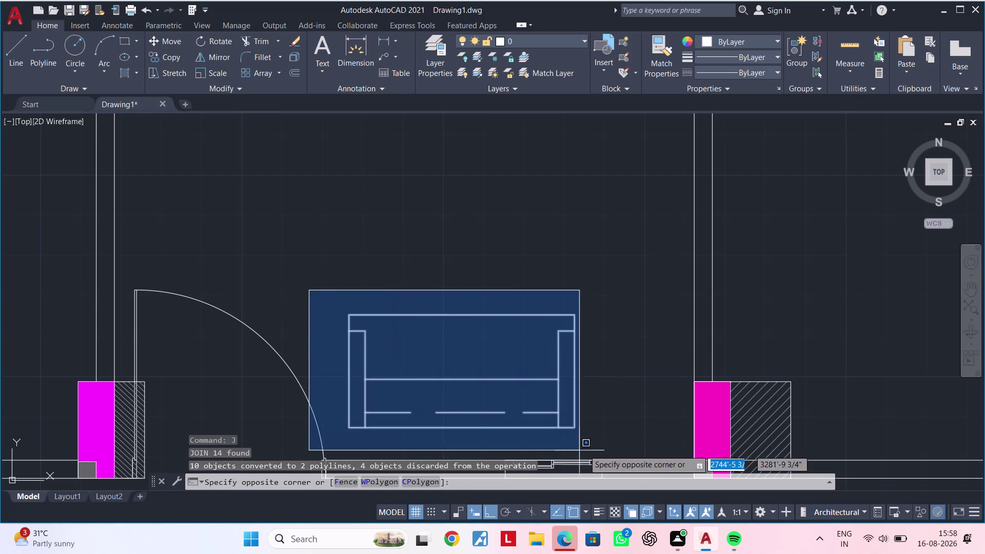
click(611, 434)
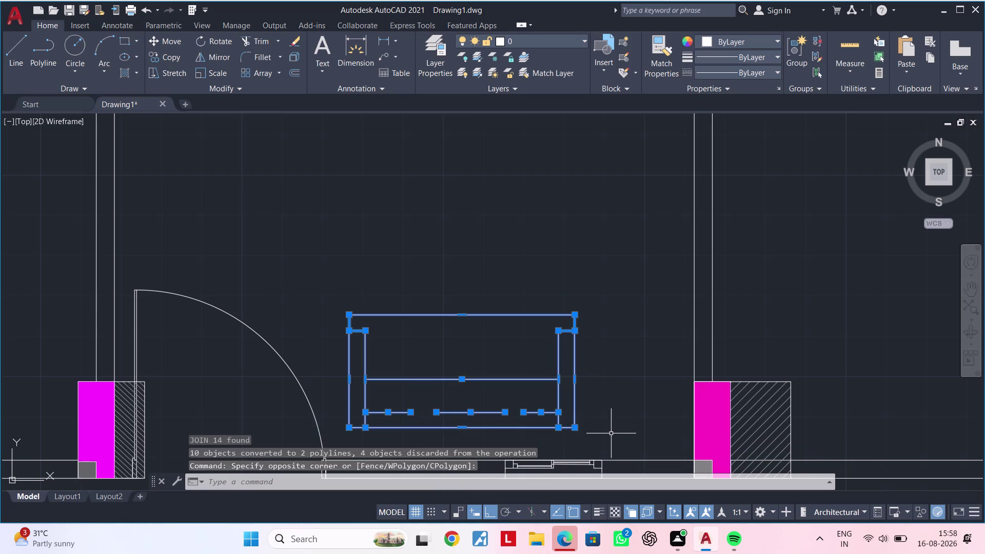
text(co)
key(space)
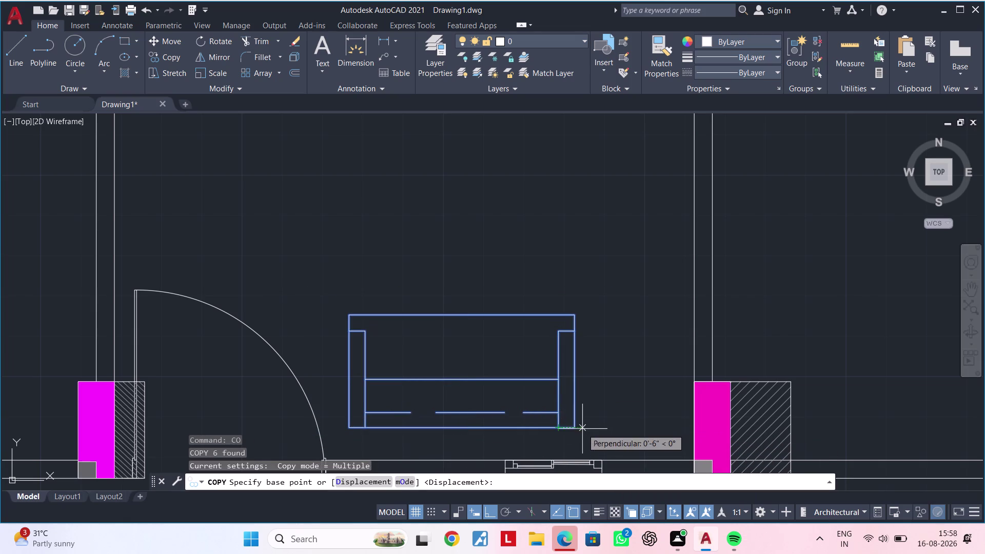
click(576, 429)
scroll(down, 3)
middle_drag(661, 416, 459, 423)
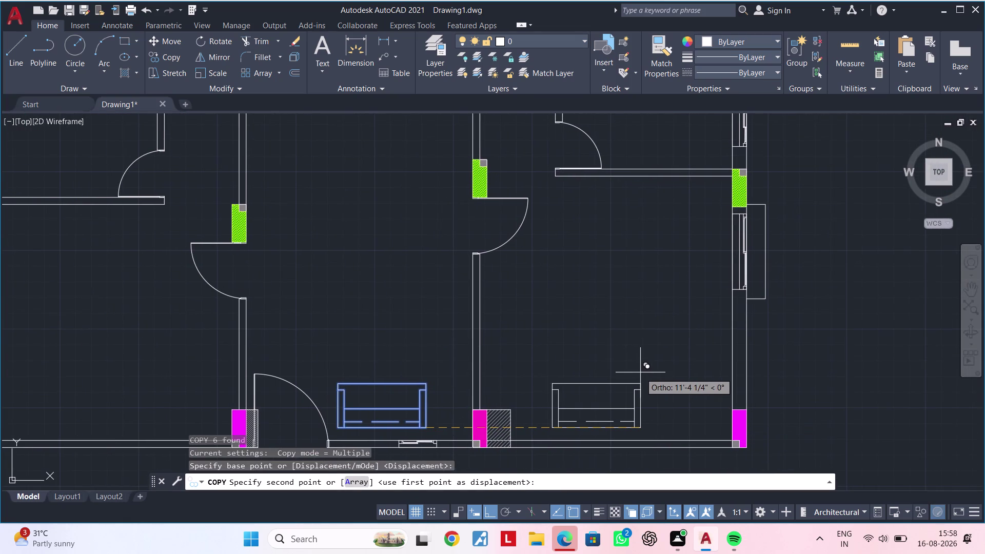
click(643, 372)
Copy the placed sofa from its lower-right corner to sit right beside it.
key(Escape)
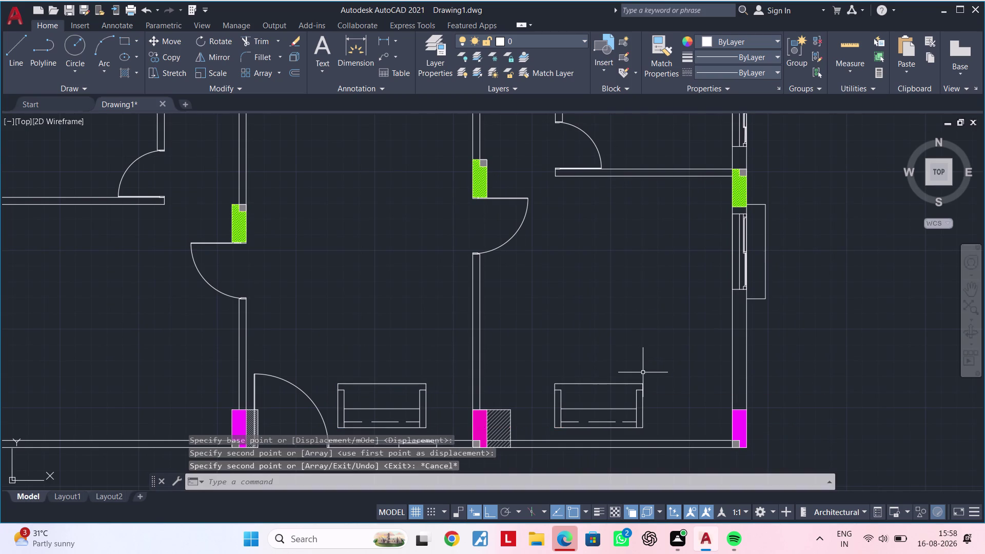
middle_drag(664, 377, 587, 305)
scroll(up, 3)
click(404, 286)
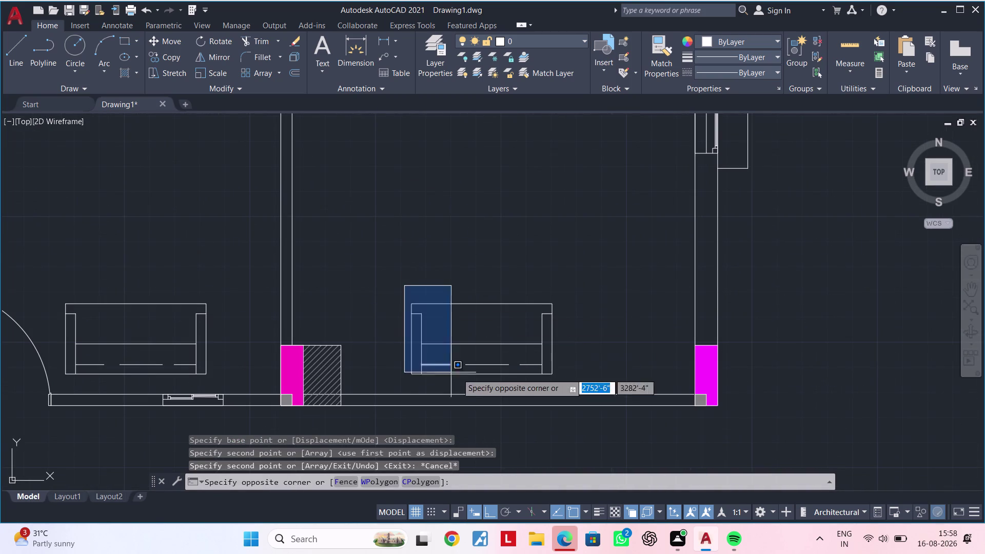
click(590, 379)
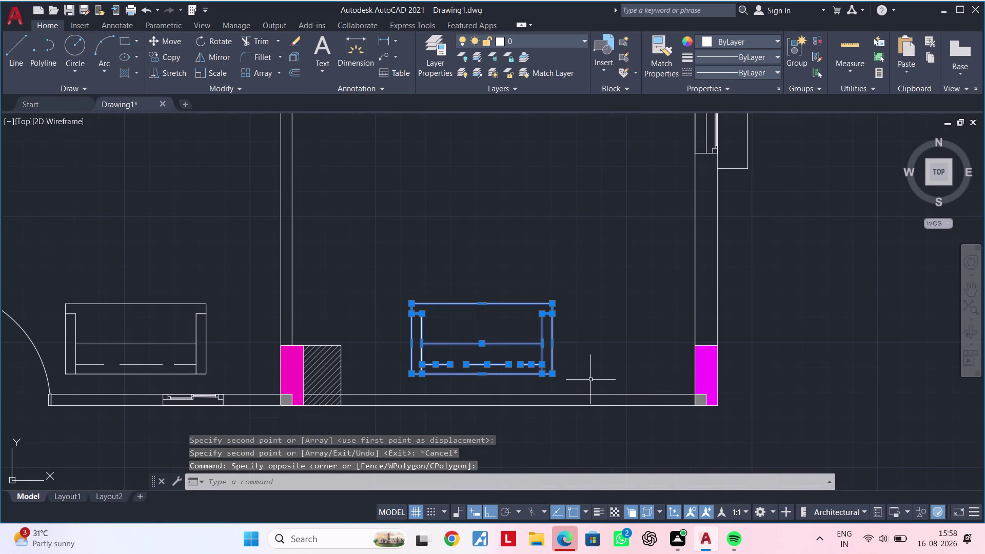
text(c)
text(o)
key(space)
click(411, 375)
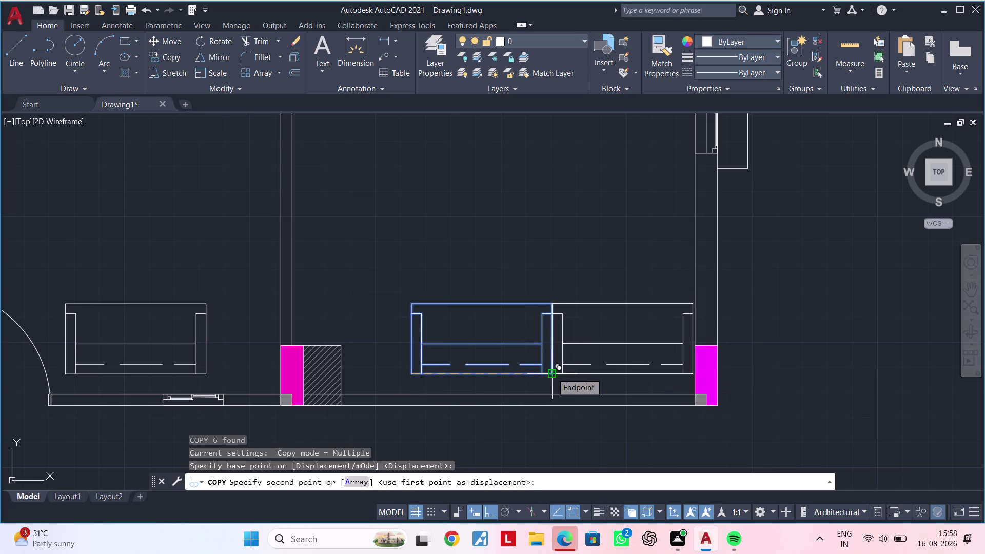
scroll(up, 3)
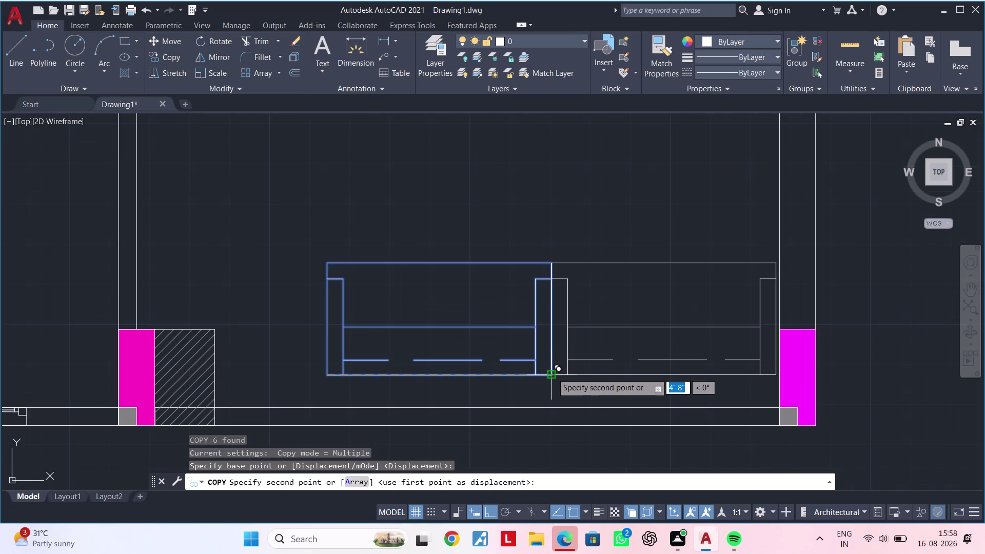
middle_drag(552, 373, 479, 364)
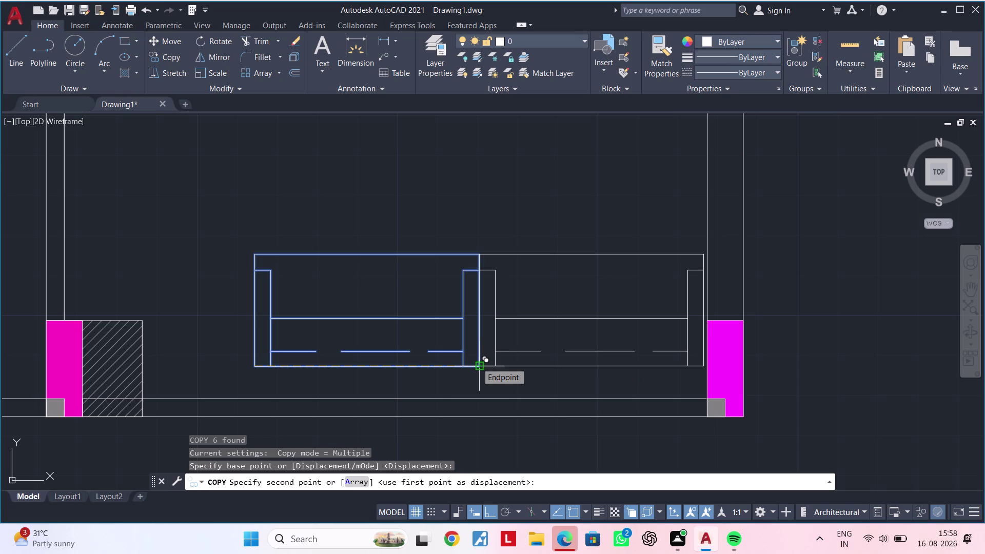
middle_drag(474, 363, 415, 348)
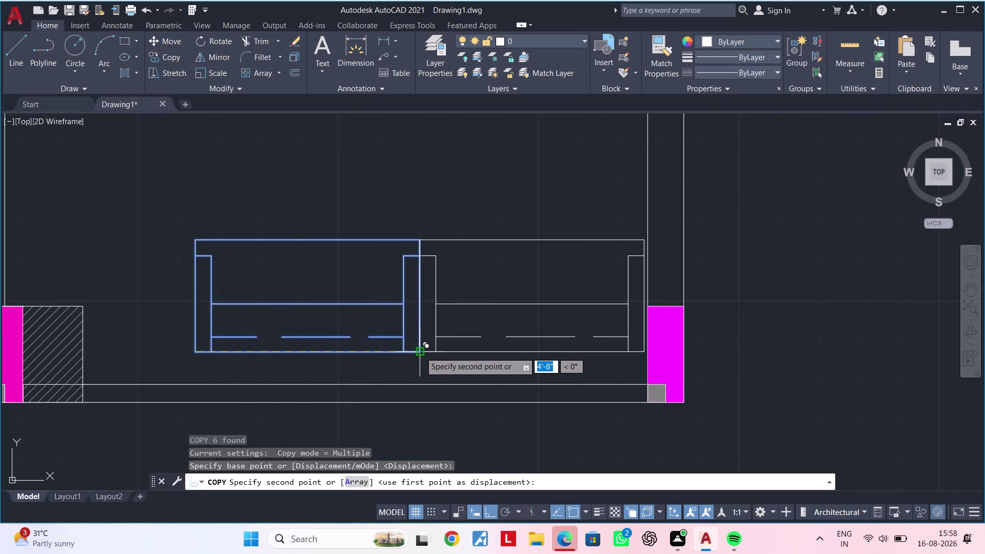
click(420, 352)
Clear the selection and pan out to view the room with both sofas.
key(Escape)
key(Escape)
key(Escape)
key(Escape)
key(Escape)
key(Escape)
key(Escape)
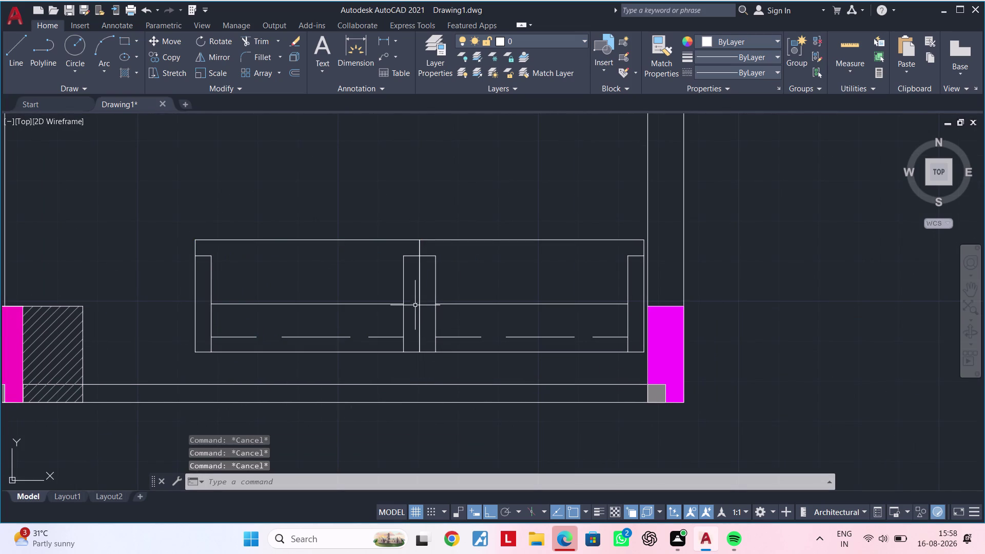
key(Escape)
scroll(down, 3)
middle_drag(458, 292, 458, 292)
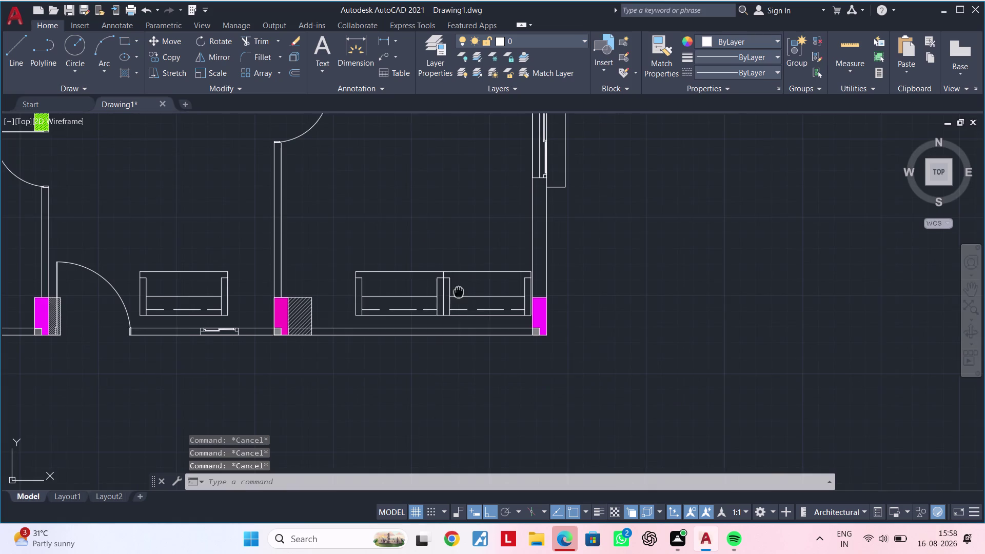
middle_drag(458, 292, 427, 291)
key(Escape)
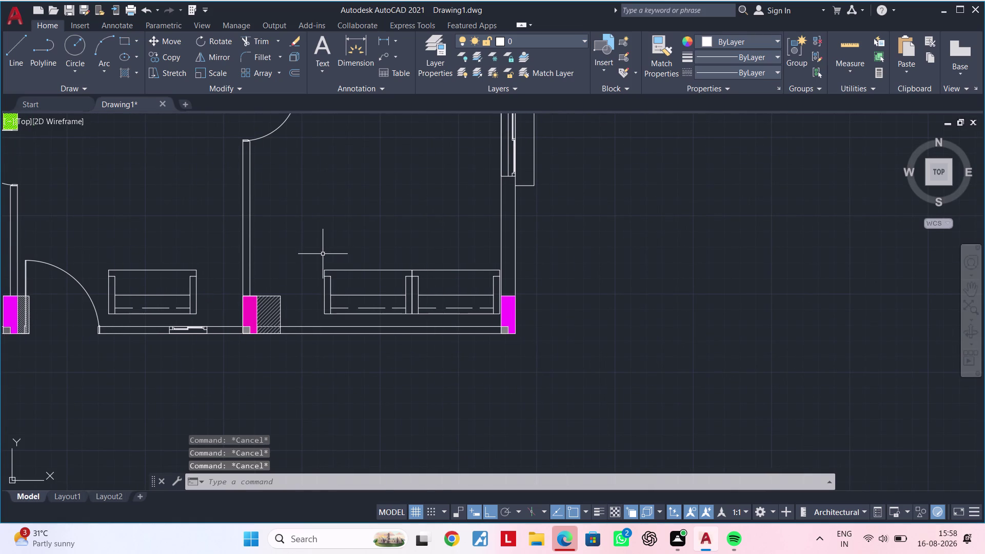
click(323, 254)
Move the pair of sofas to a spot outside the room.
click(505, 322)
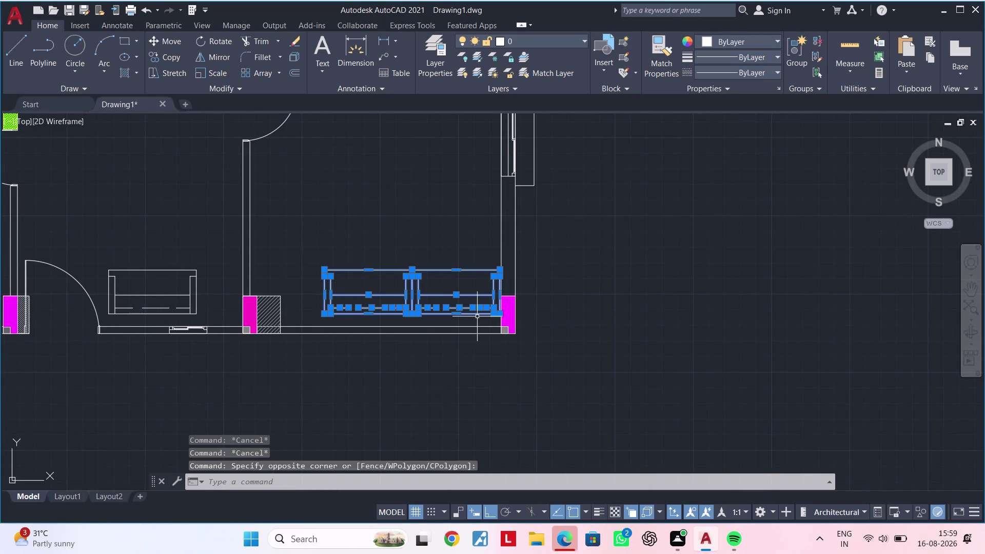
text(m)
key(space)
drag(460, 309, 478, 310)
middle_drag(683, 301, 550, 302)
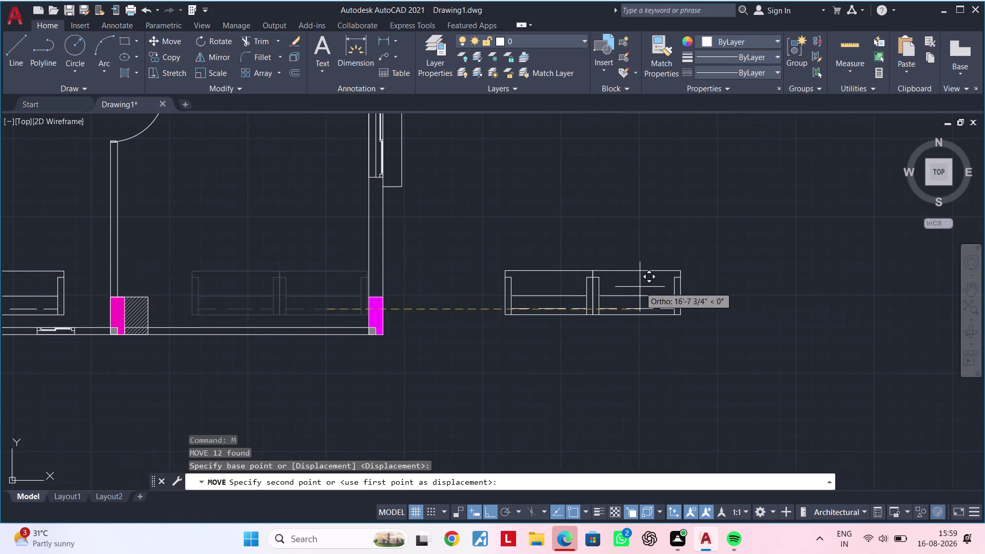
click(639, 286)
key(Escape)
middle_drag(705, 272, 653, 272)
key(Escape)
Rotate the sofa pair so it stands vertically.
drag(698, 215, 668, 232)
click(424, 339)
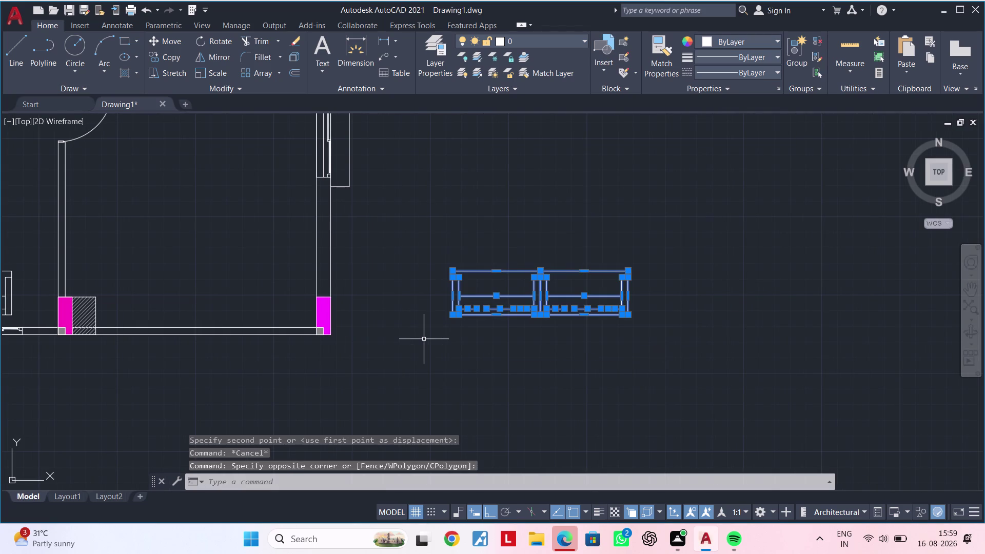
text(ro)
key(space)
click(450, 348)
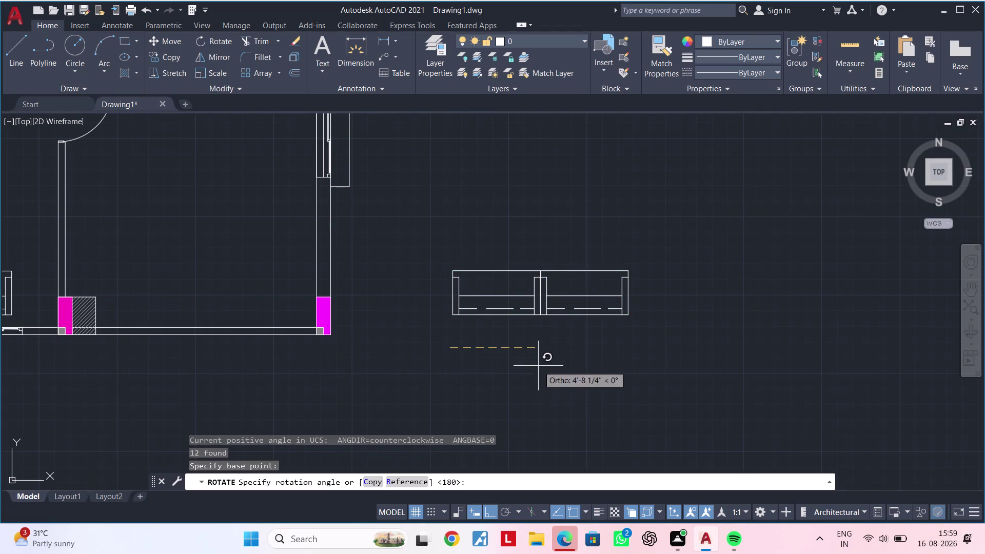
middle_drag(549, 346, 539, 254)
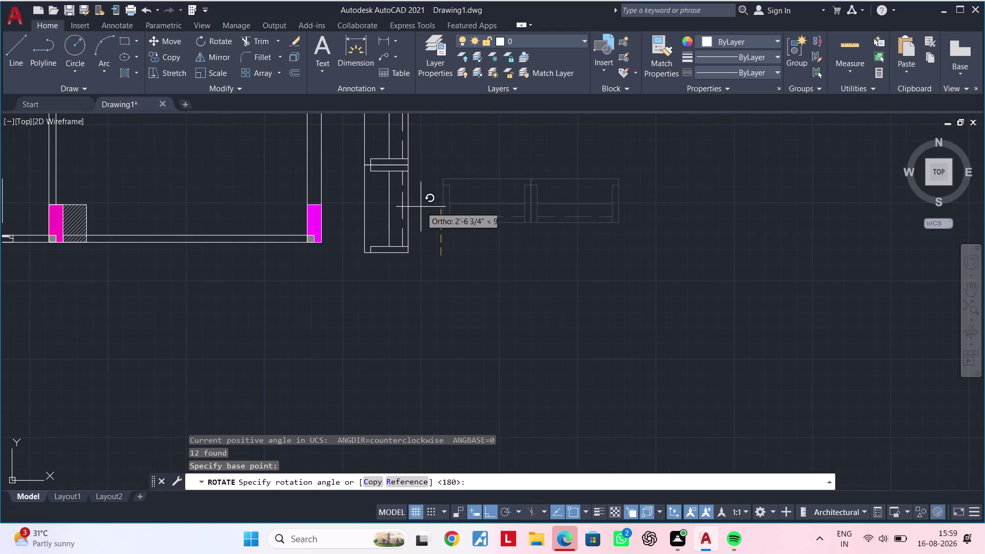
middle_drag(413, 206, 403, 279)
click(385, 277)
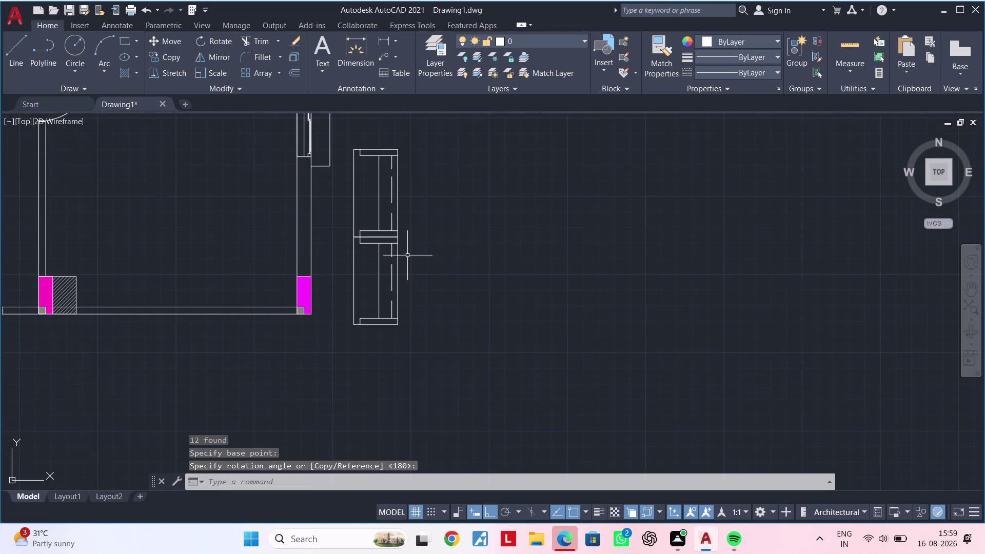
middle_drag(408, 255, 492, 266)
key(Escape)
key(Escape)
scroll(up, 3)
middle_drag(448, 277, 461, 278)
key(Escape)
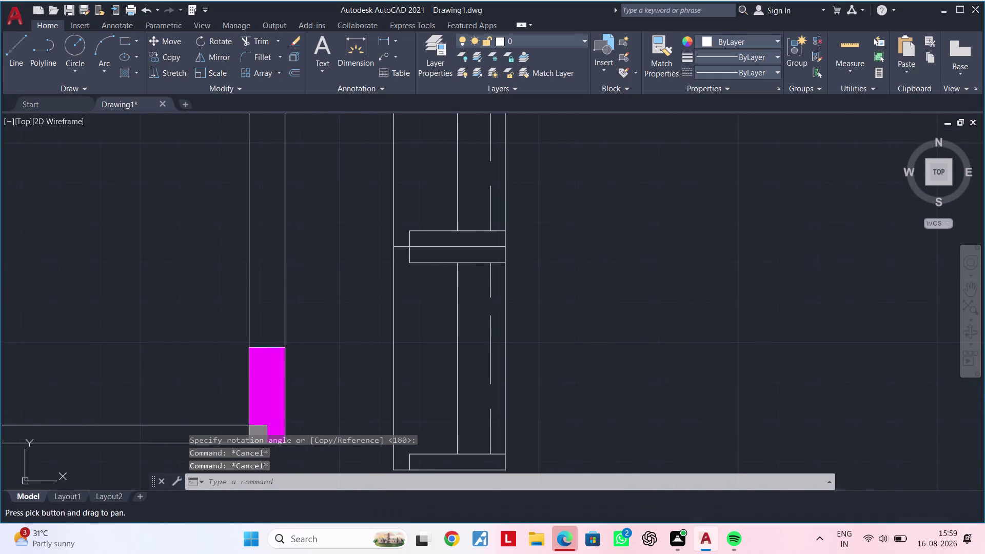
key(Escape)
Trim away the overlapping wall and partition line segments.
key(r)
key(Escape)
text(tr)
key(space)
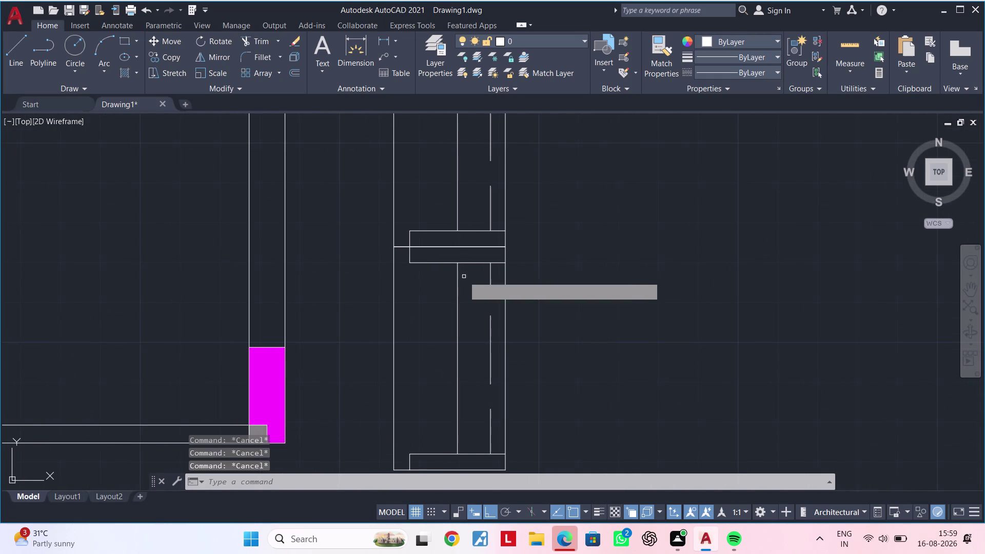
click(433, 264)
click(416, 258)
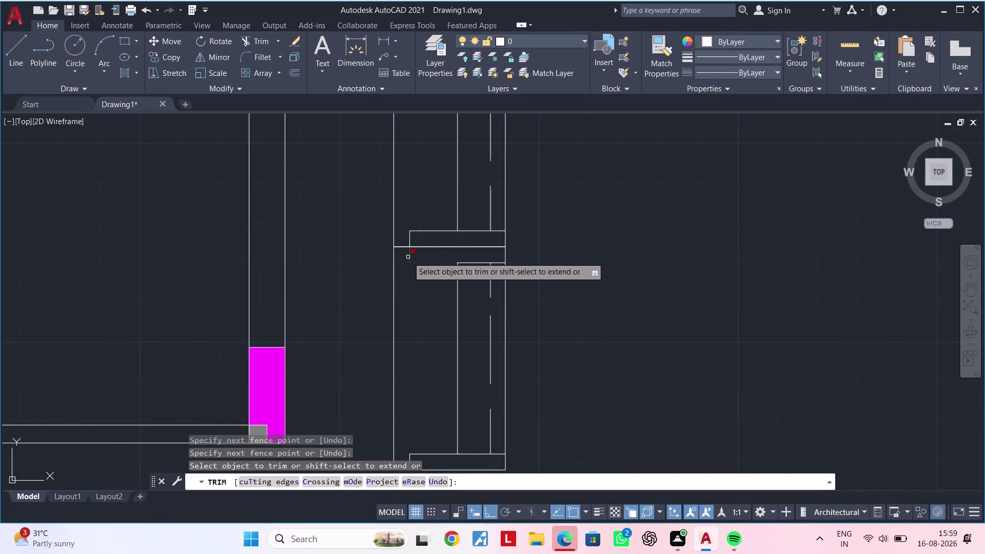
click(411, 257)
click(409, 240)
click(423, 230)
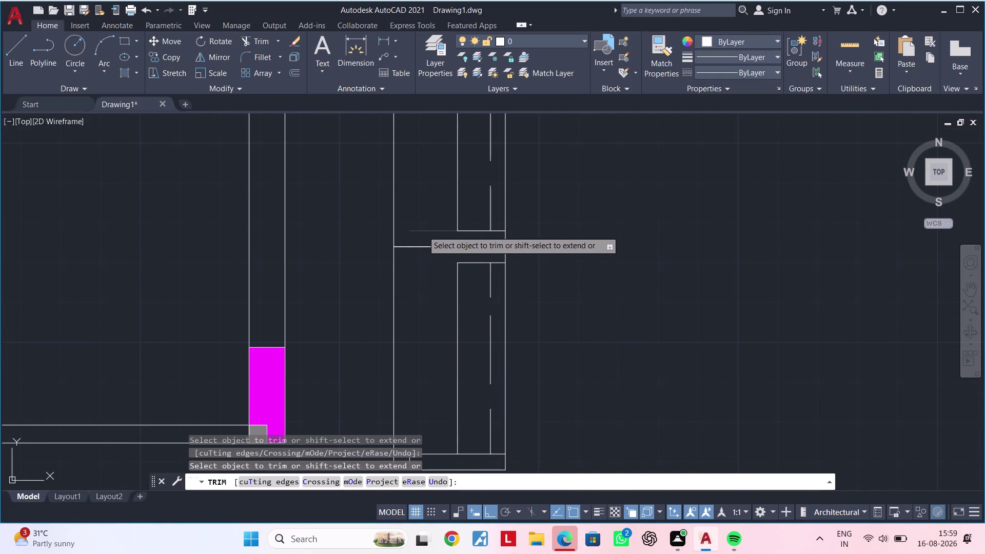
click(480, 232)
click(499, 232)
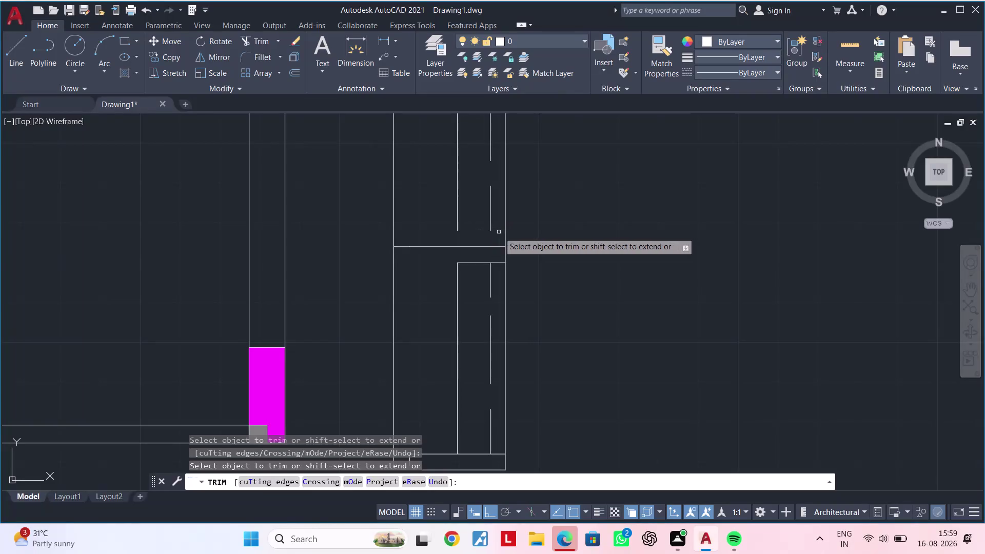
click(500, 263)
click(472, 264)
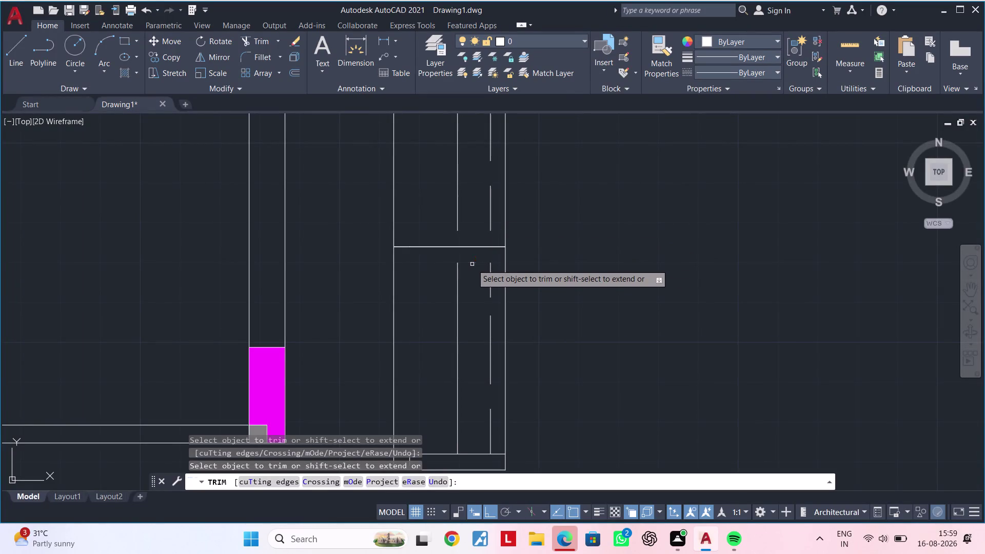
Extend the broken partition line ends across the gap to the boundary.
key(Escape)
key(Escape)
key(Escape)
key(e)
key(x)
key(space)
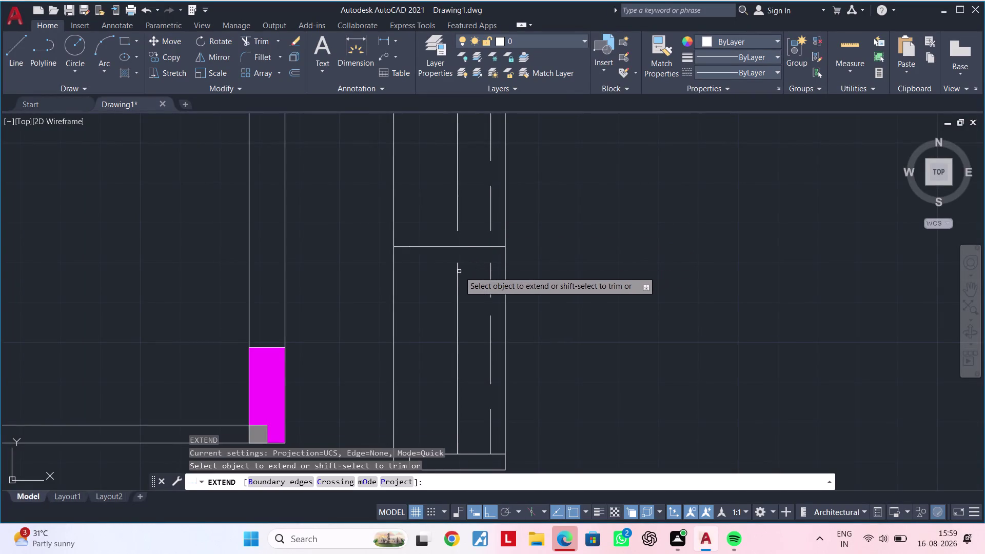
click(457, 272)
click(458, 228)
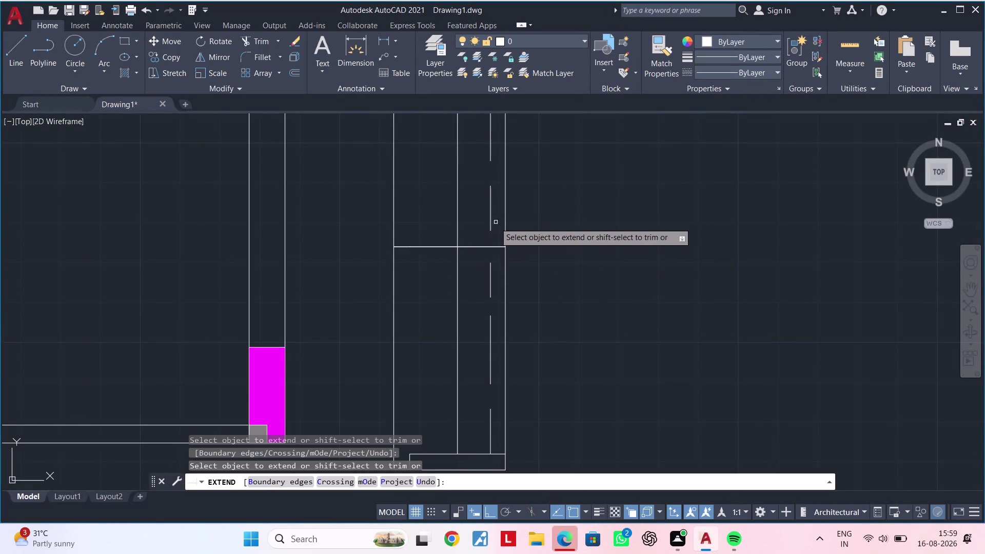
click(490, 224)
click(491, 264)
key(Escape)
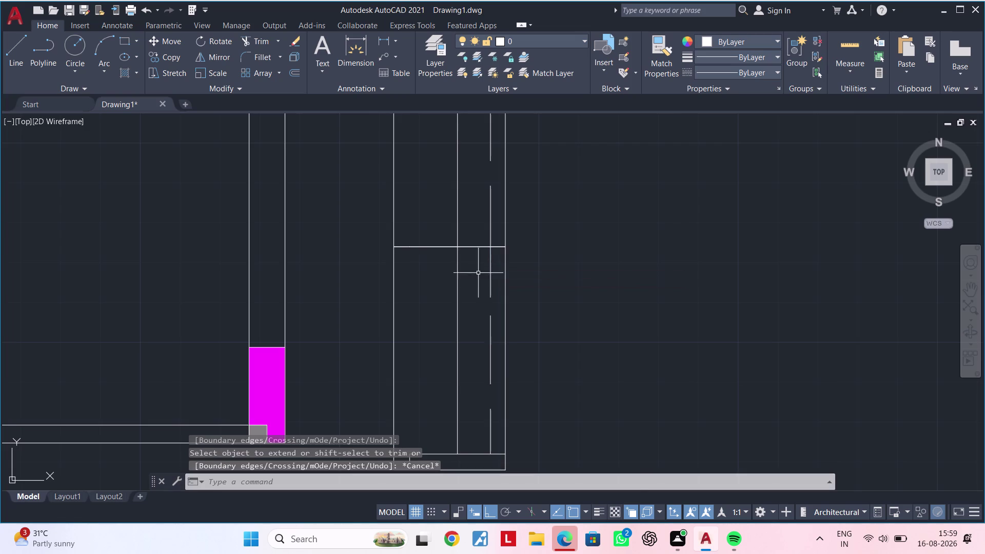
Cancel remaining commands and start selecting the long furniture piece.
scroll(down, 3)
middle_drag(476, 287, 516, 299)
key(Escape)
key(Escape)
click(566, 163)
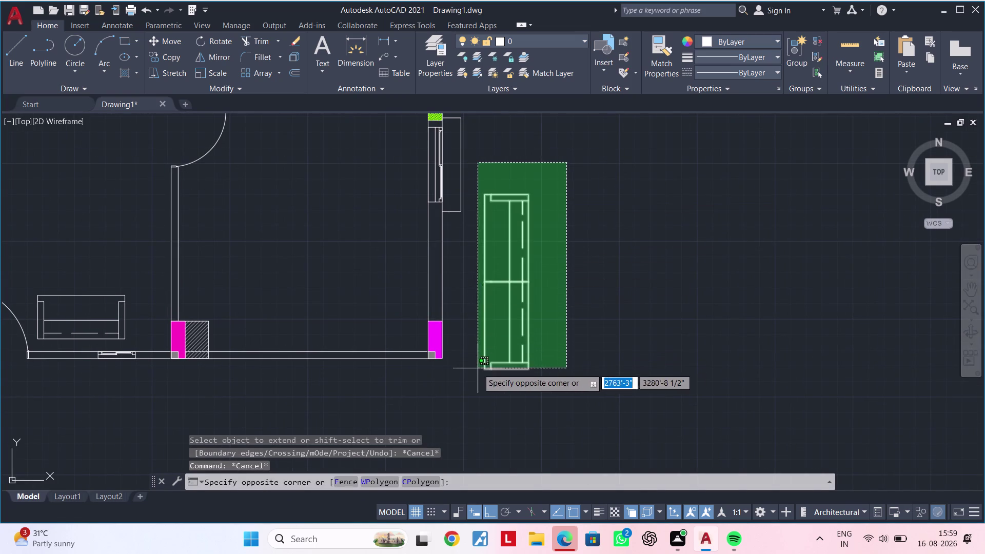
click(477, 368)
middle_drag(506, 395, 566, 383)
text(m)
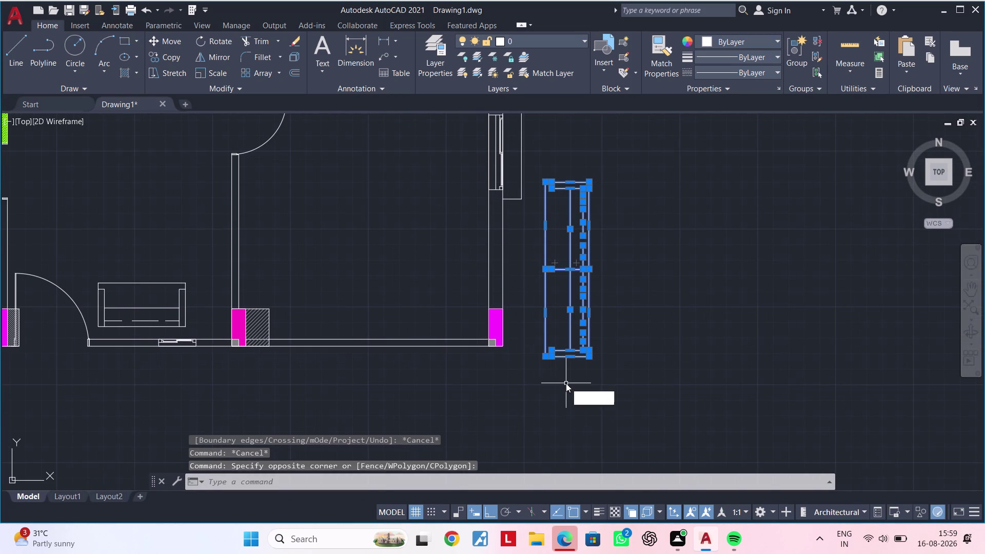
key(space)
click(592, 357)
middle_drag(288, 308, 351, 307)
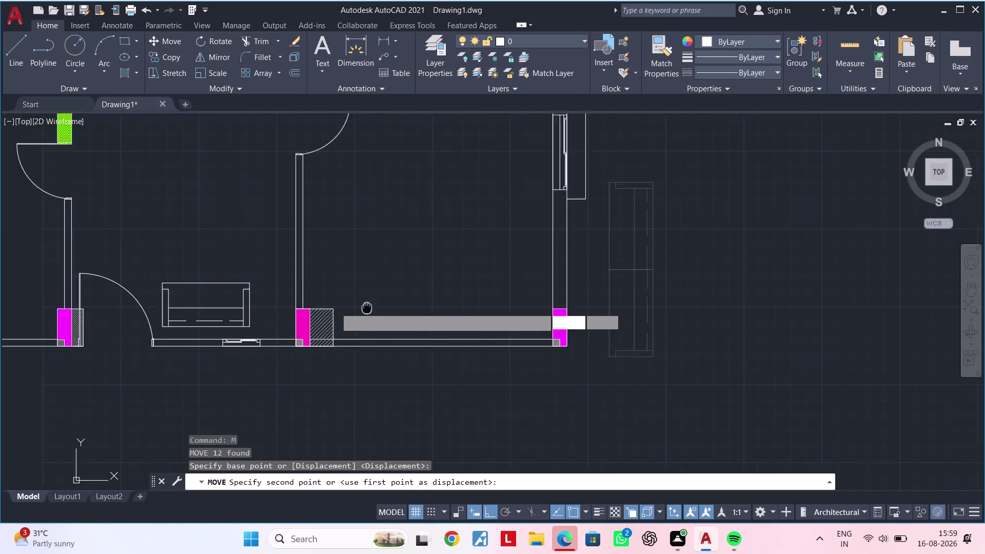
middle_drag(351, 308, 402, 308)
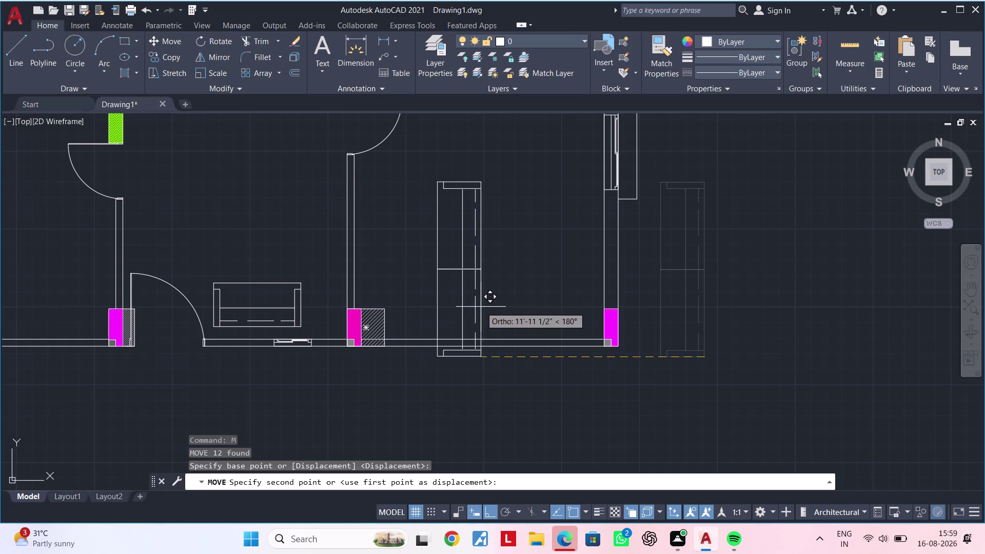
middle_drag(480, 307, 355, 325)
key(Escape)
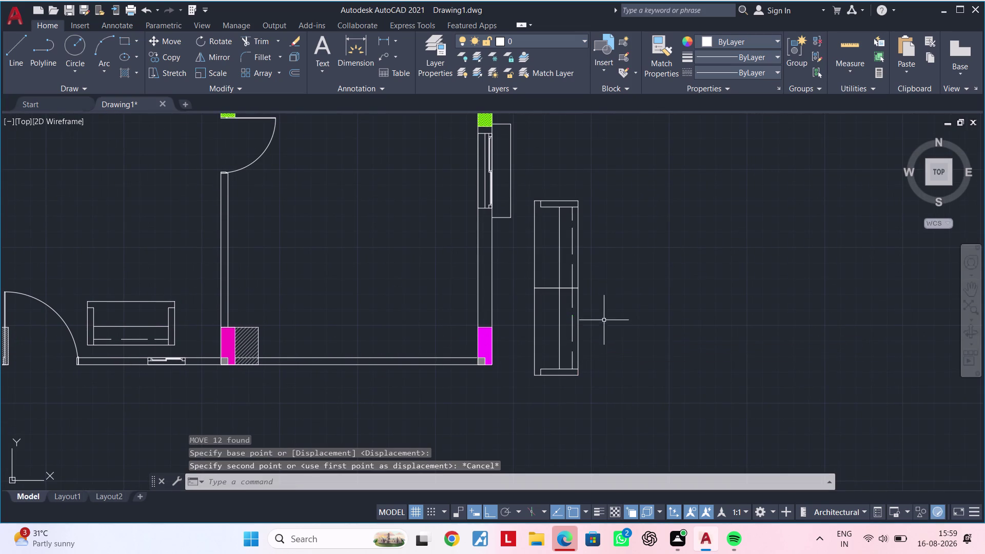
middle_drag(604, 320, 601, 354)
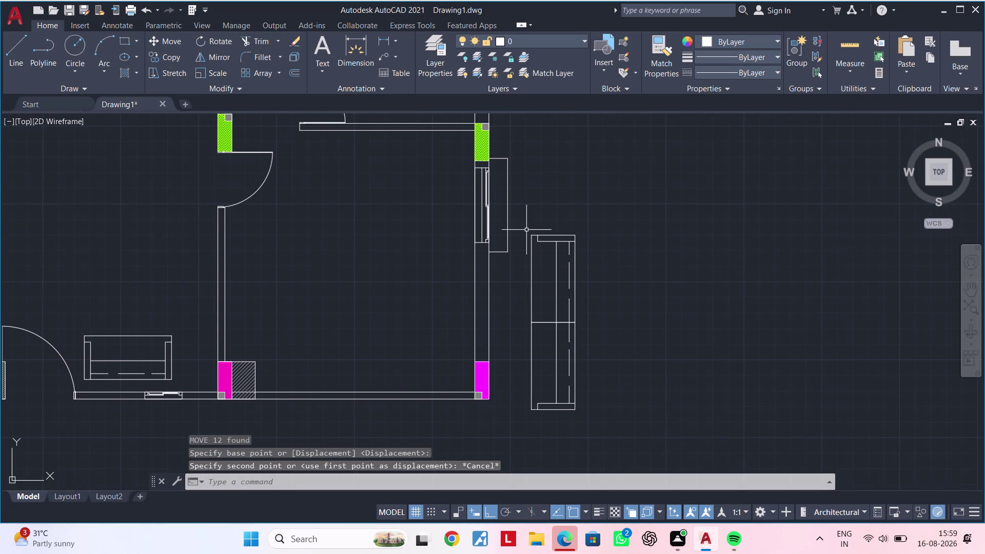
click(526, 230)
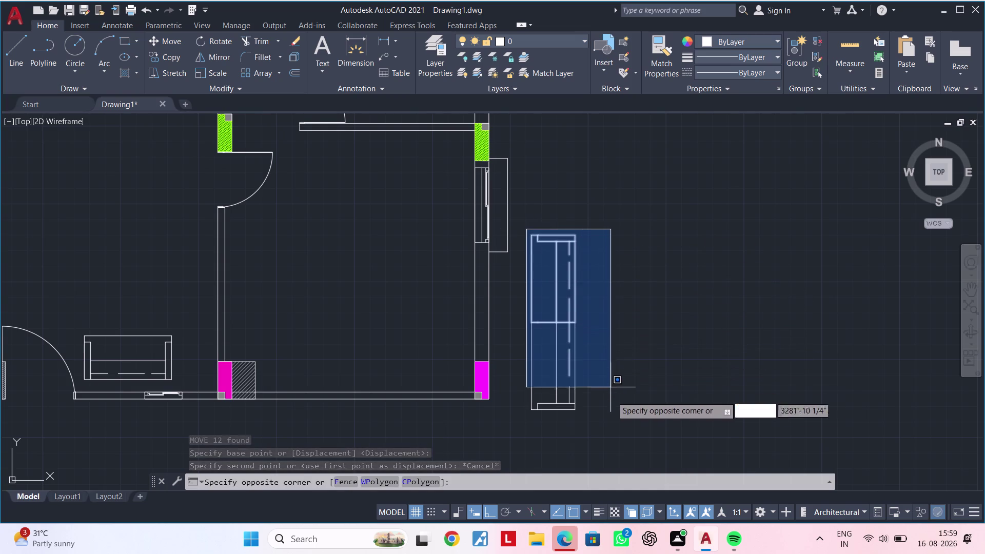
click(612, 417)
middle_drag(626, 368, 667, 334)
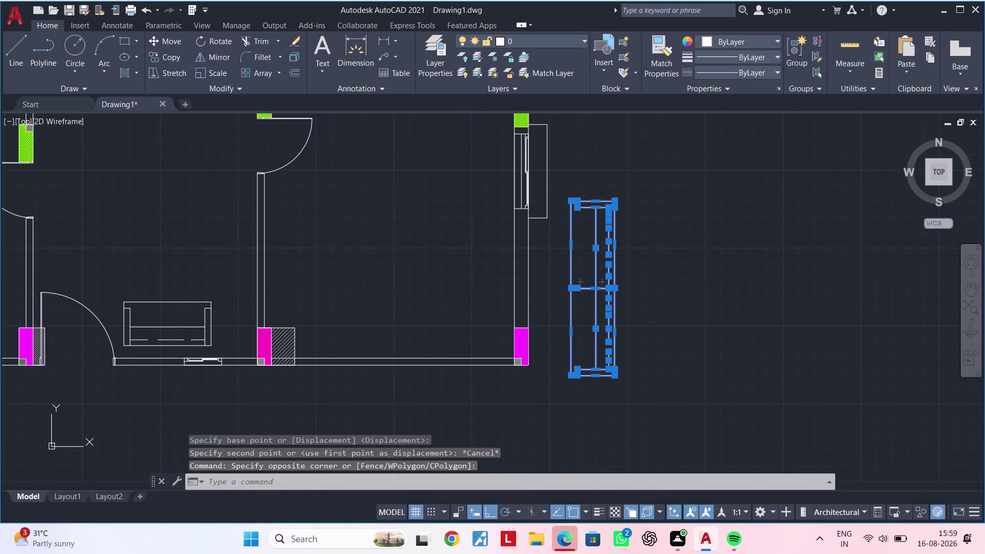
text(m)
key(space)
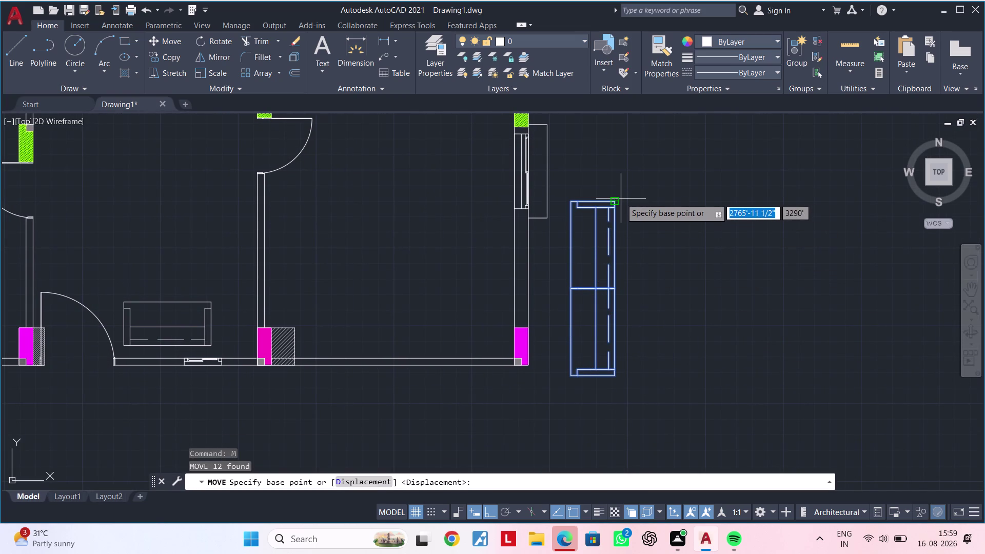
click(620, 199)
key(Escape)
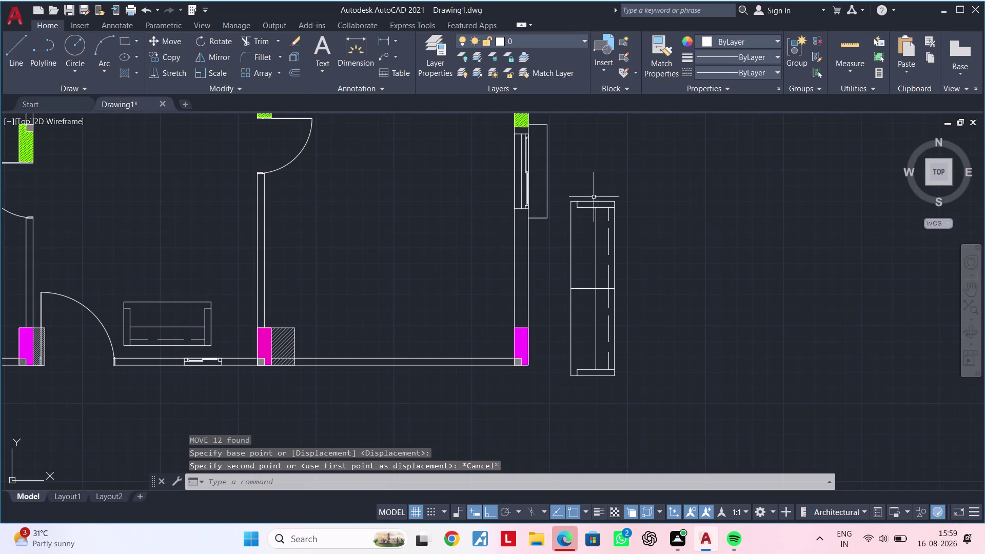
click(562, 195)
click(642, 388)
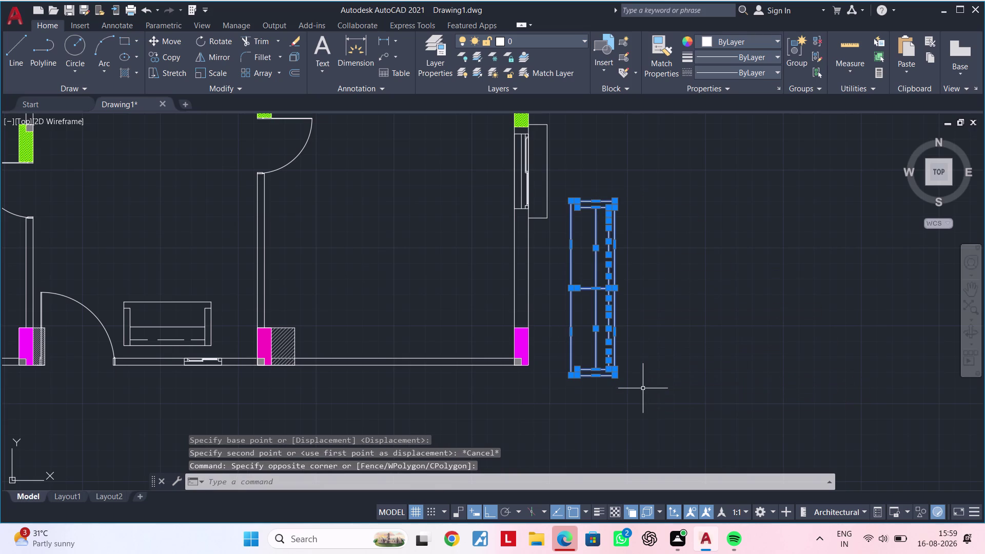
text(sc)
key(space)
click(615, 201)
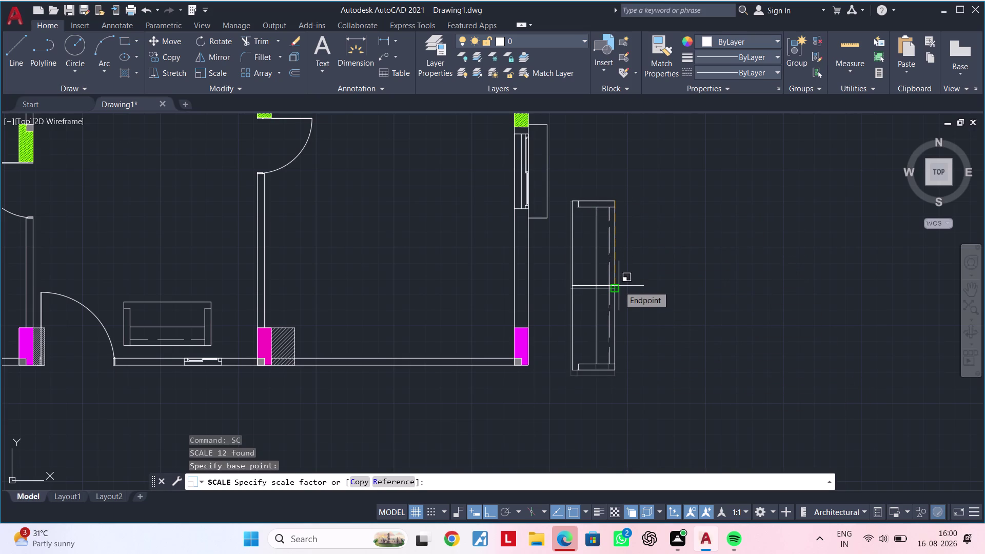
scroll(down, 3)
scroll(up, 3)
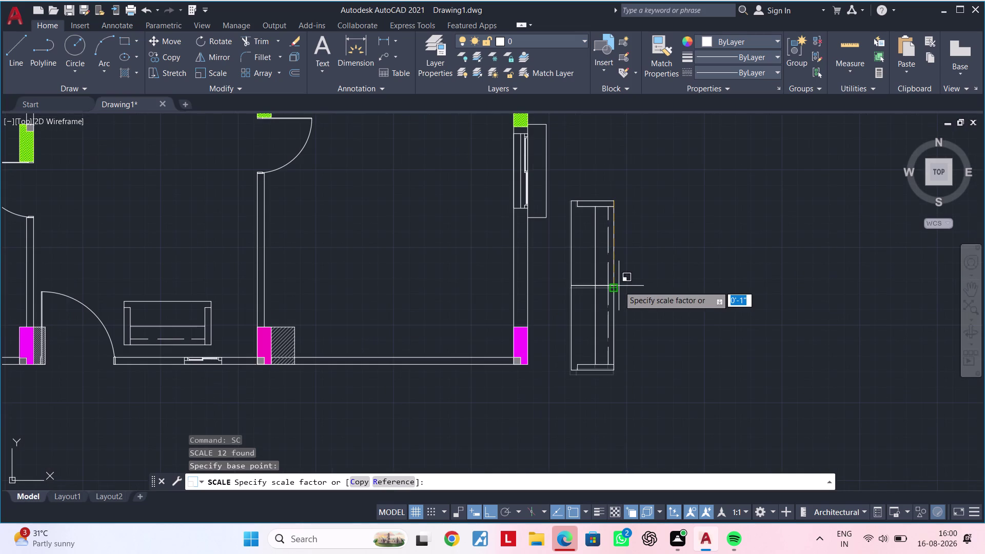
click(545, 284)
scroll(down, 3)
middle_drag(552, 286, 565, 292)
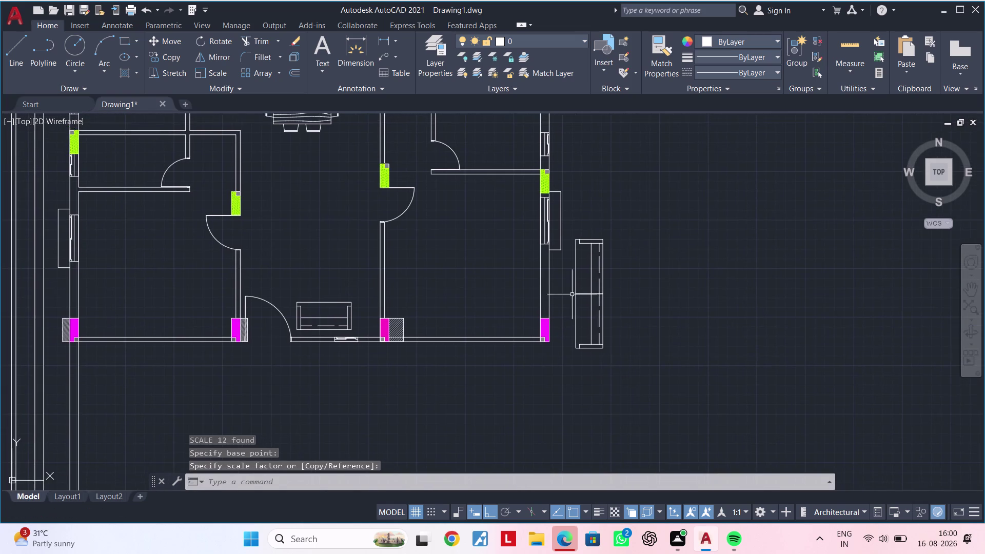
scroll(up, 3)
scroll(down, 3)
middle_drag(594, 297, 714, 302)
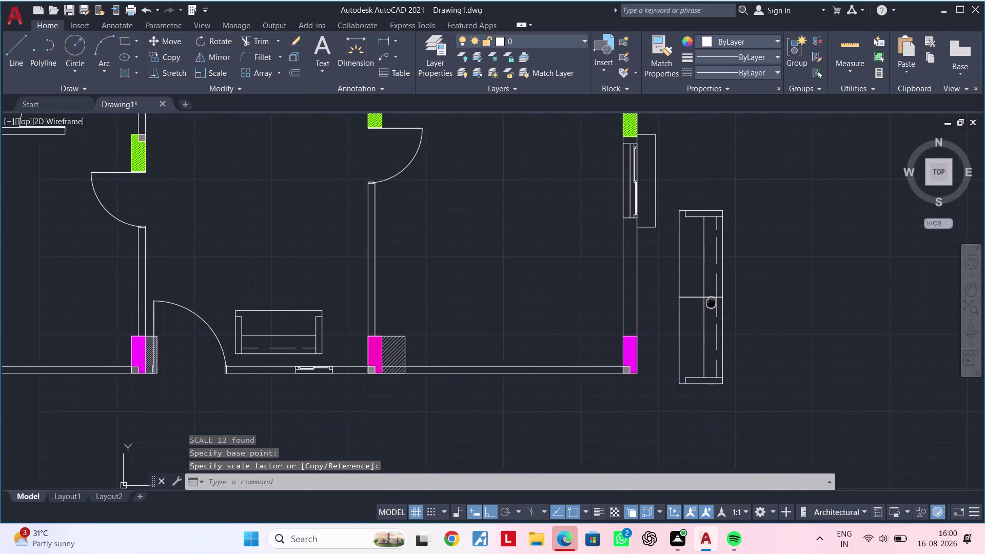
middle_drag(714, 302, 737, 302)
key(Escape)
key(Escape)
key(Escape)
click(777, 188)
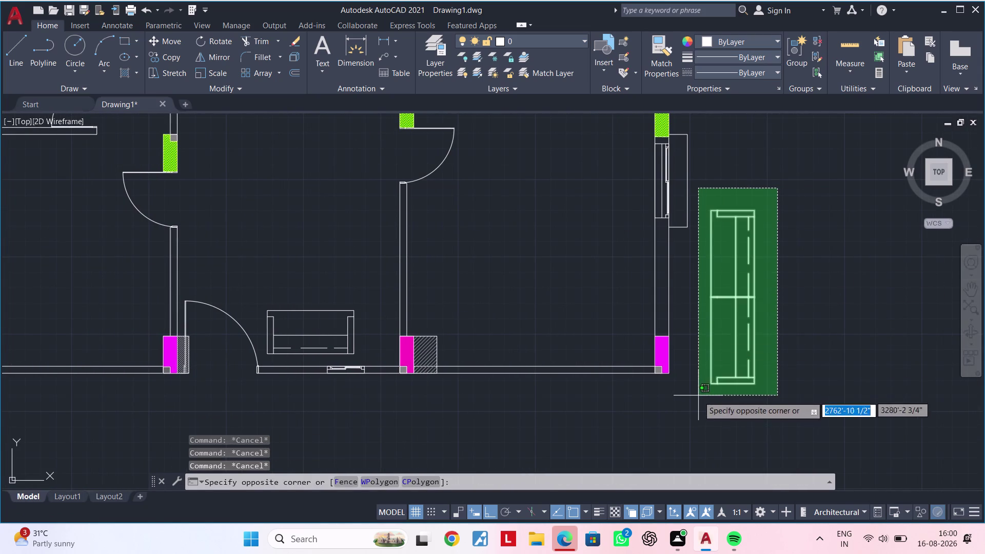
click(699, 403)
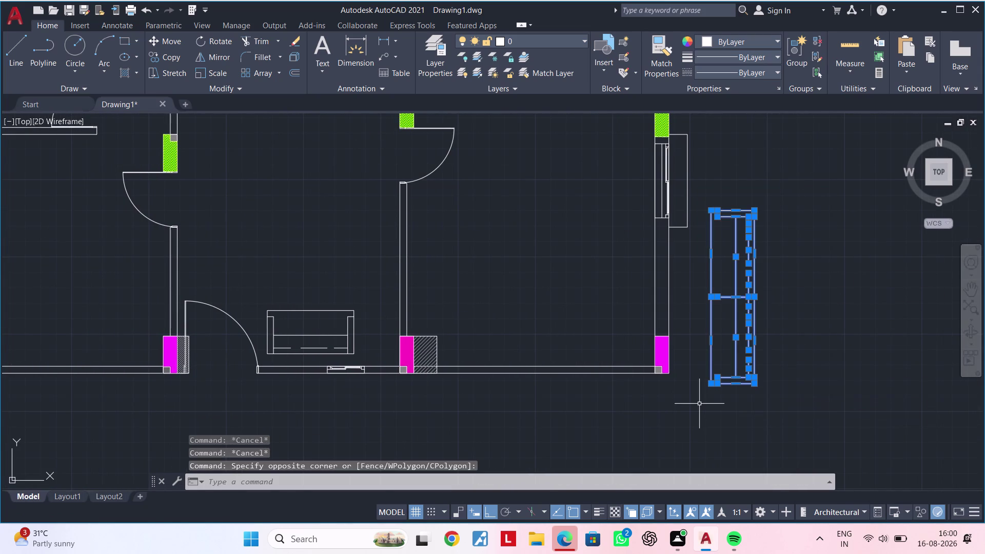
text(m)
key(space)
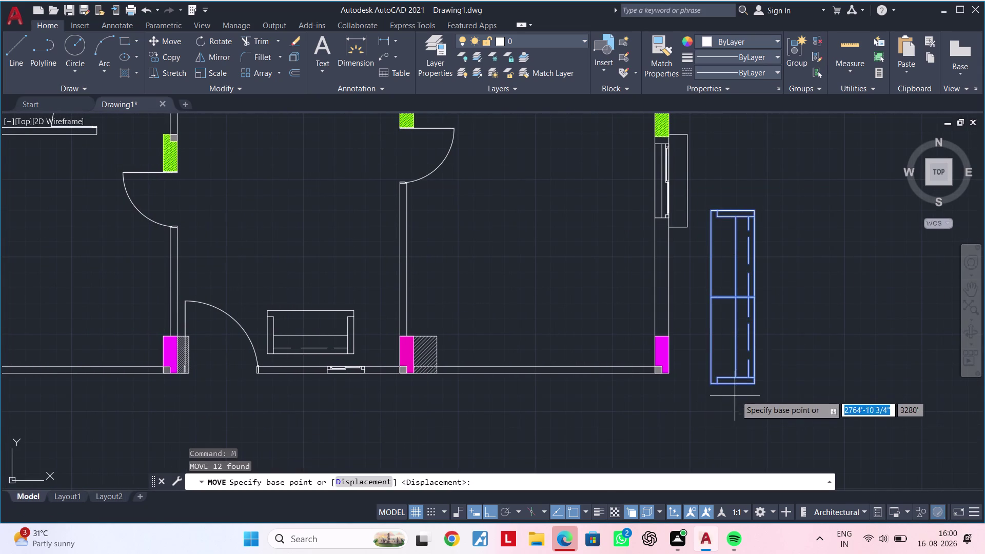
click(752, 380)
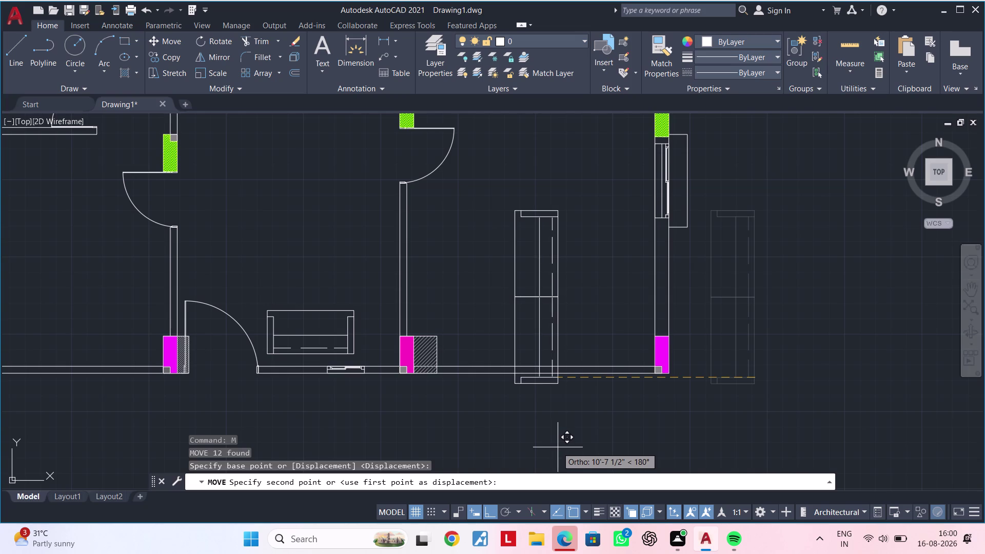
key(F8)
scroll(up, 3)
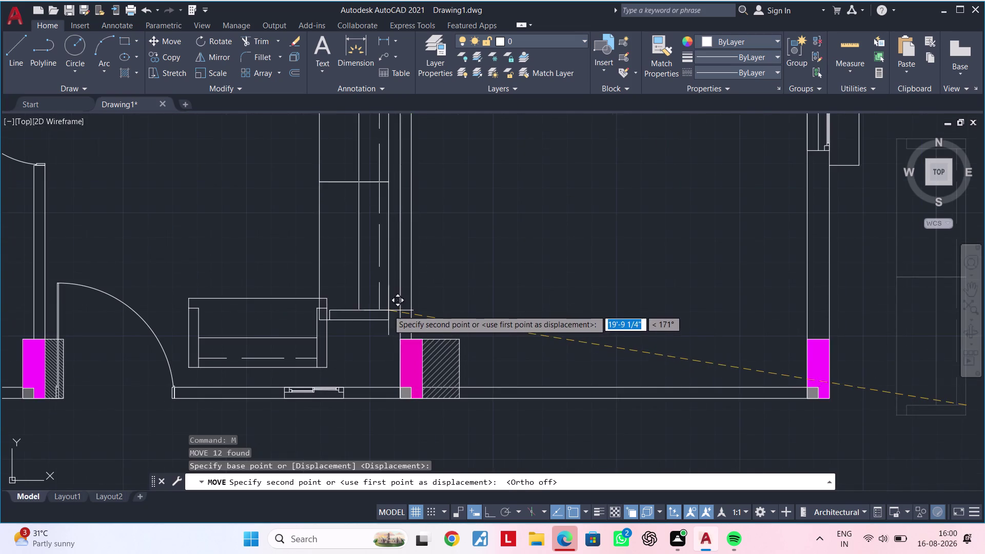
scroll(down, 3)
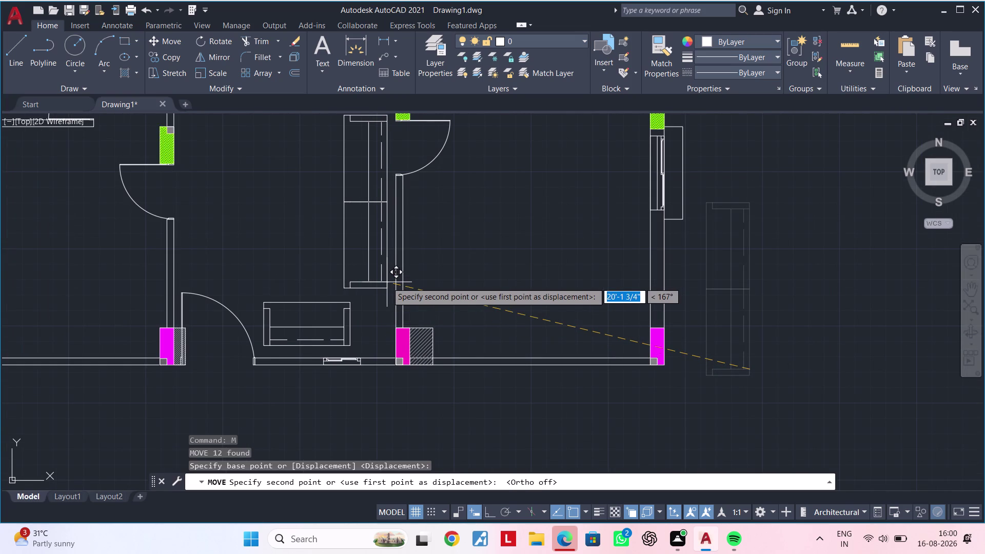
middle_drag(385, 283, 390, 322)
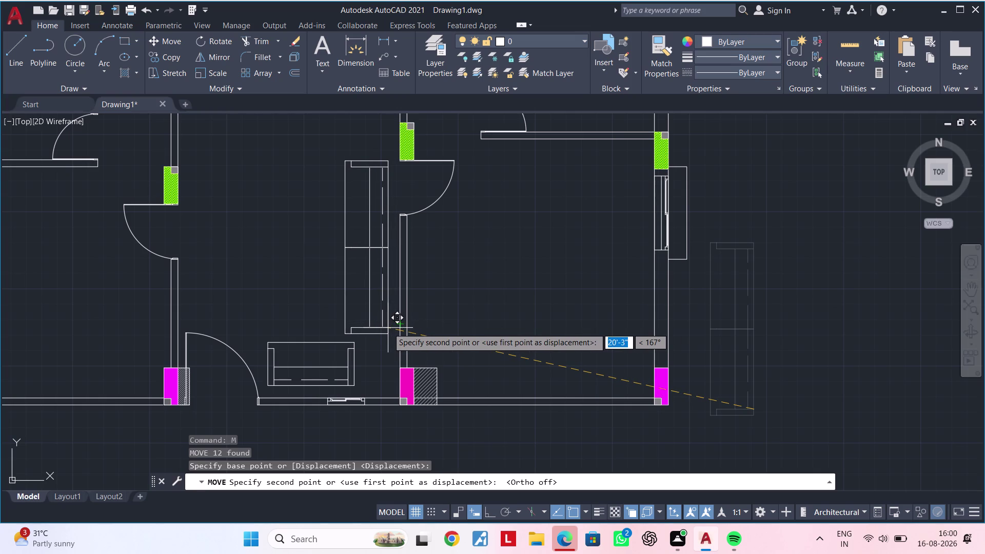
key(Escape)
key(Escape)
scroll(up, 3)
key(Escape)
Delete the furniture piece near the column.
scroll(down, 3)
middle_drag(693, 336, 601, 329)
key(Escape)
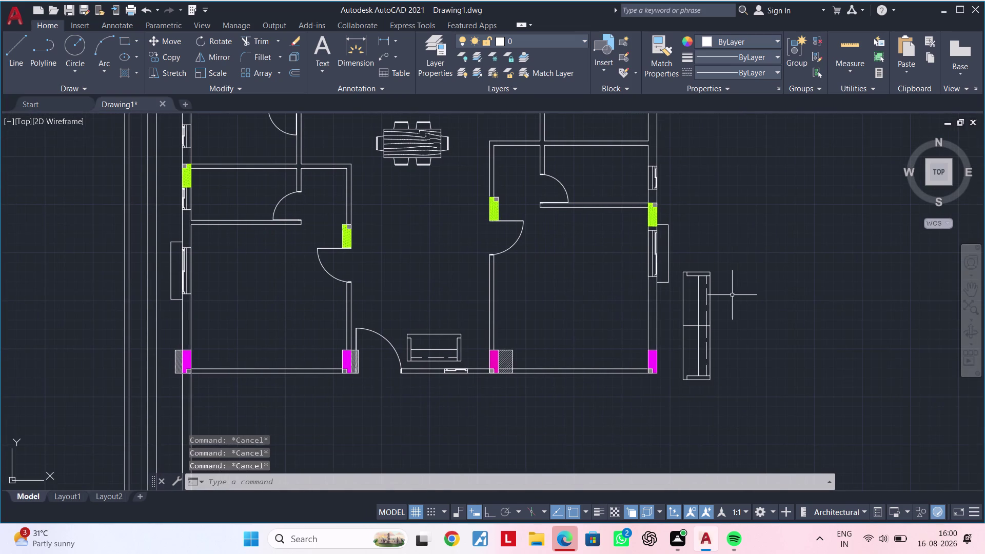
click(766, 262)
click(675, 405)
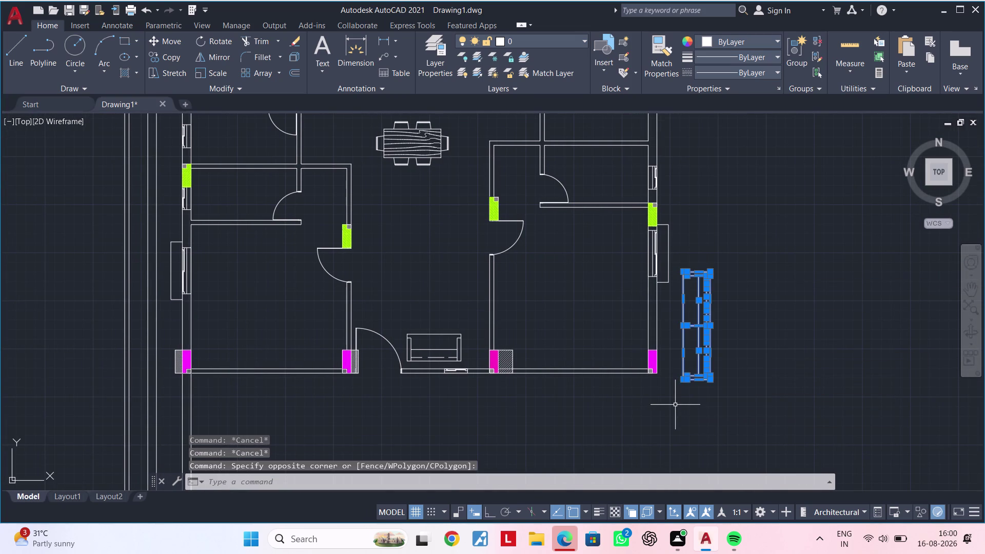
key(Delete)
Start a wall line at the partition beside the sofa's column.
scroll(up, 3)
scroll(up, 3)
middle_drag(503, 344, 466, 342)
key(Escape)
key(Escape)
key(Escape)
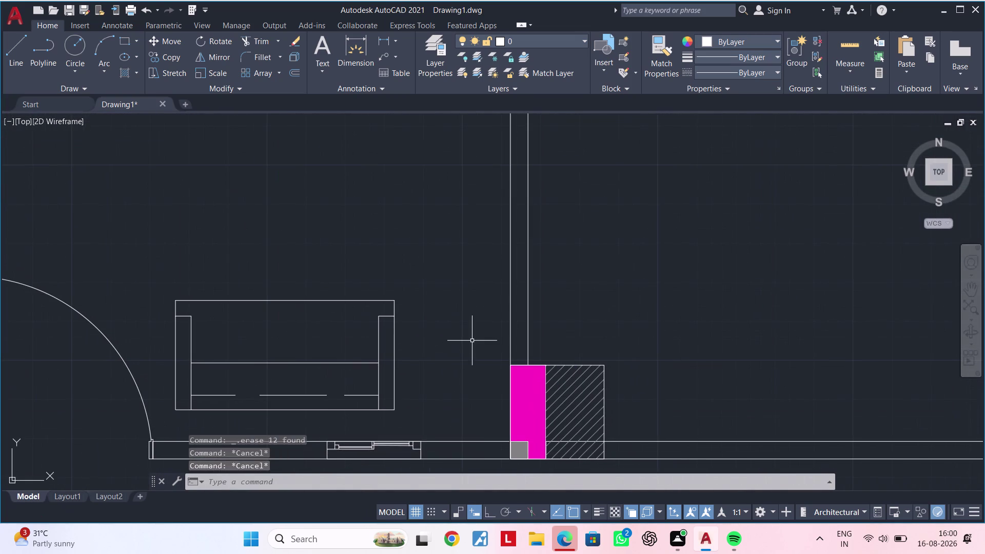
key(Escape)
key(Escape)
key(Escape)
key(Escape)
text(l)
key(space)
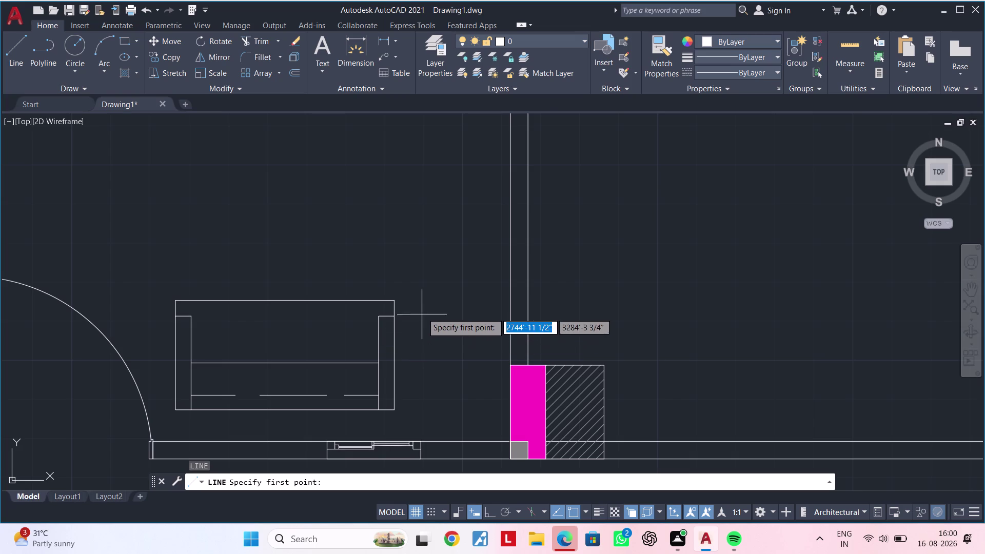
click(409, 314)
middle_drag(412, 210, 407, 299)
click(489, 511)
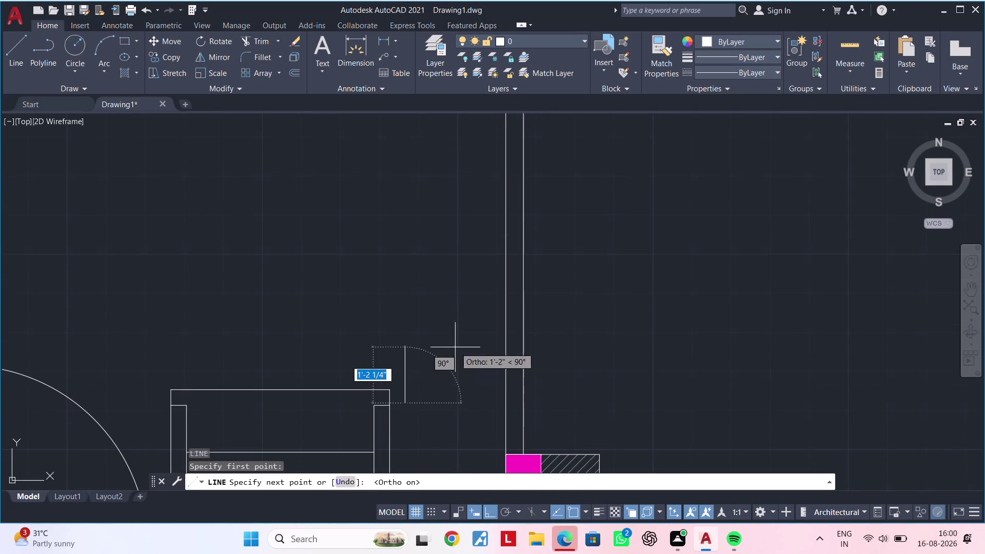
Run the line down, then horizontally across to the wall.
scroll(down, 3)
middle_drag(416, 306, 418, 408)
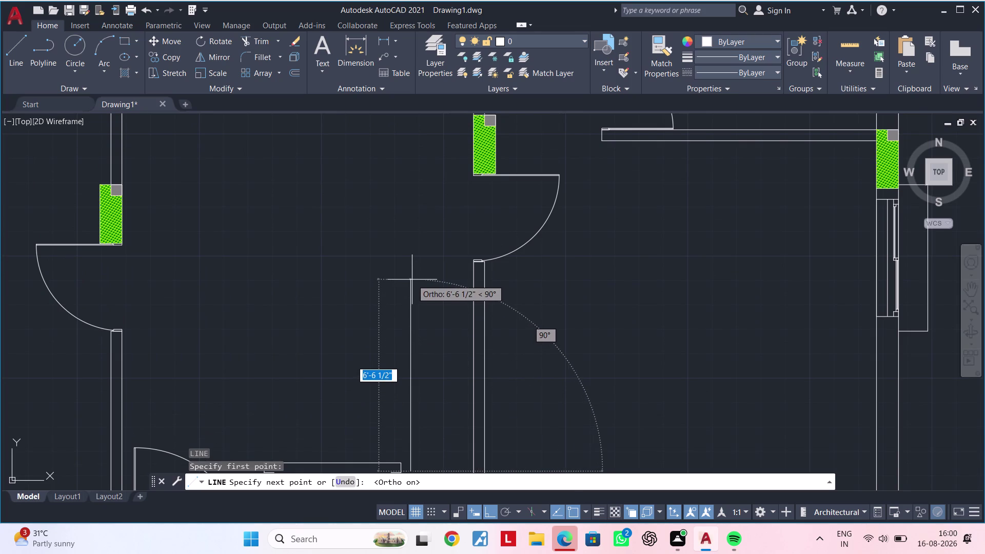
click(410, 283)
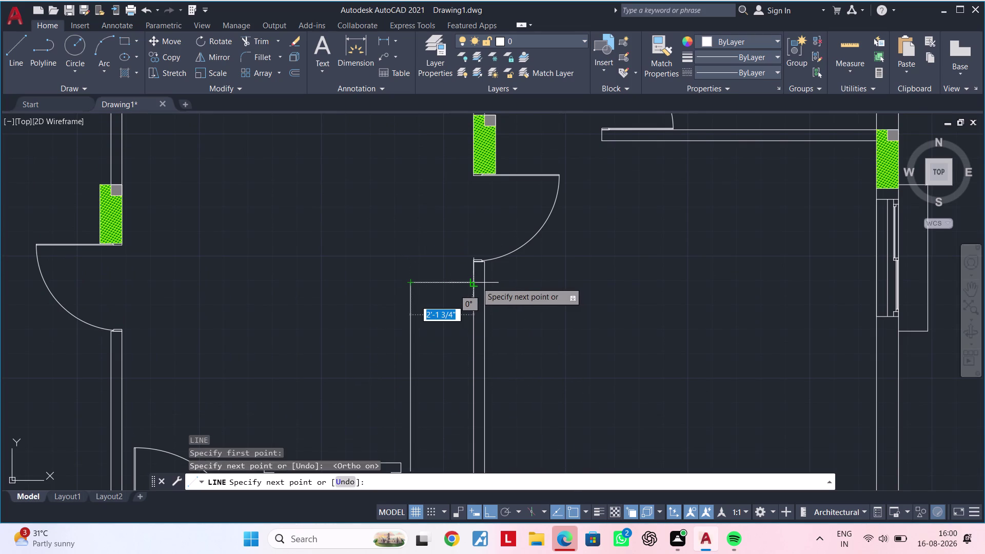
scroll(up, 3)
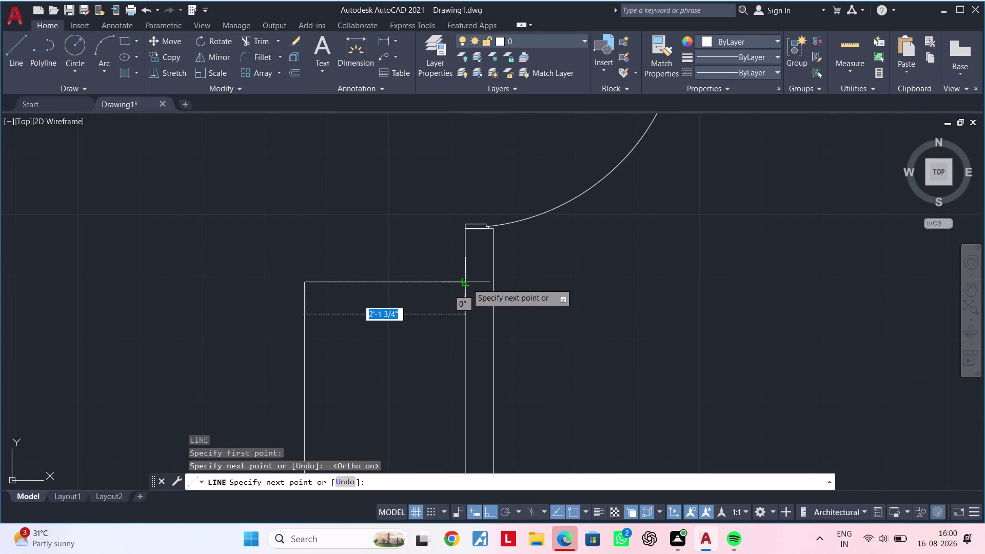
click(466, 284)
key(Escape)
key(Escape)
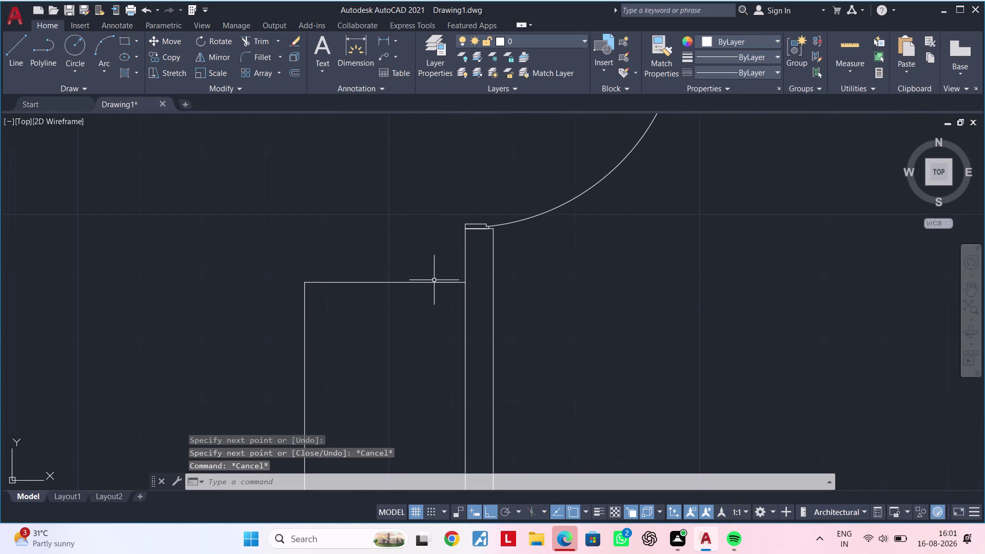
Move the new horizontal line higher up the wall.
click(433, 283)
text(m)
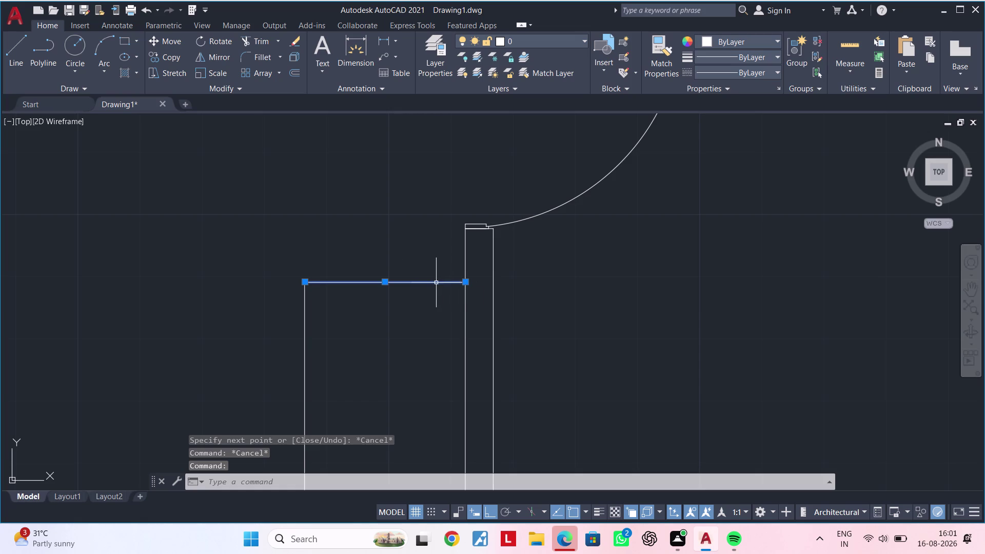
key(space)
click(463, 283)
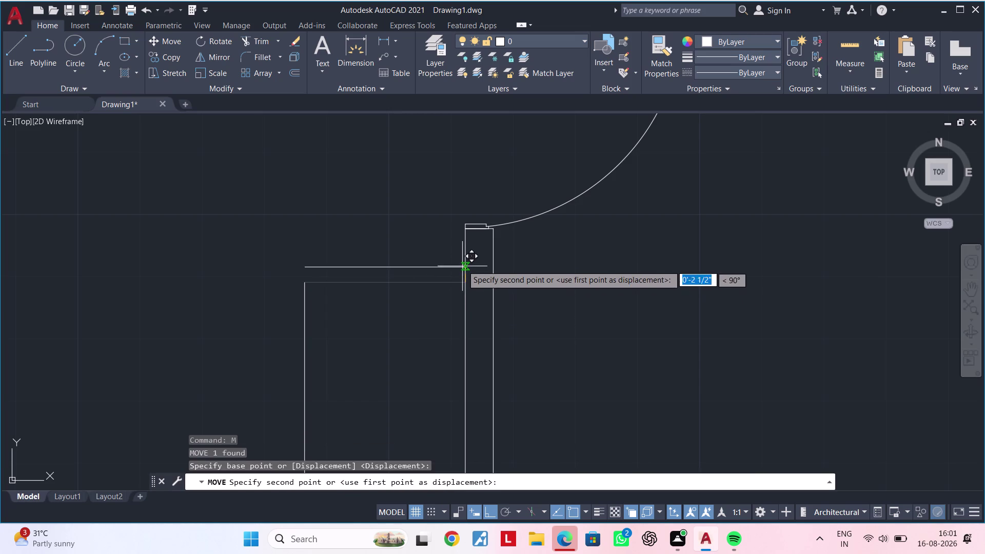
click(462, 249)
key(Escape)
middle_drag(427, 292, 489, 286)
key(Escape)
key(Escape)
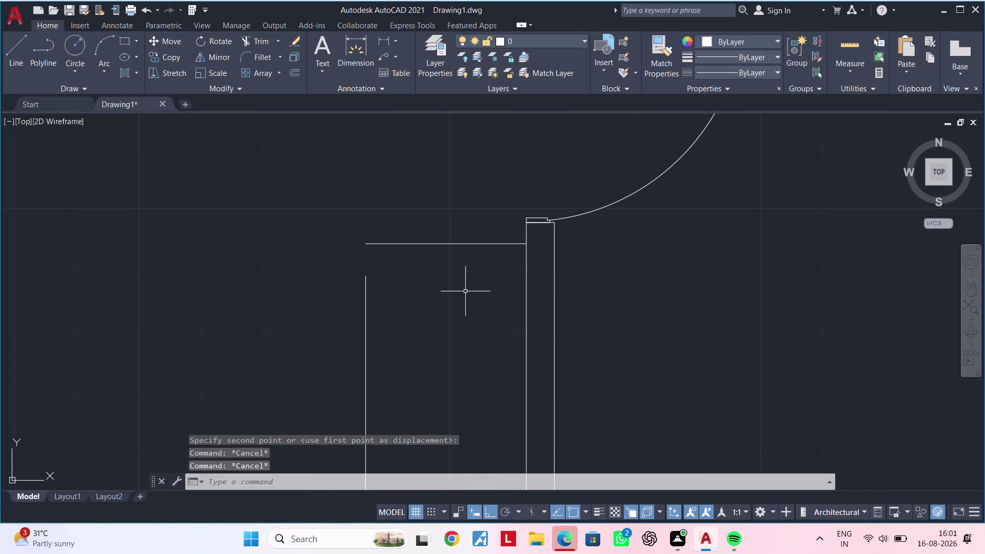
Attempt an Extend while surveying the partition and columns, then cancel it.
text(ex)
key(space)
click(366, 289)
scroll(down, 3)
middle_drag(411, 304, 443, 210)
scroll(up, 3)
middle_drag(445, 291, 455, 241)
key(Escape)
key(Escape)
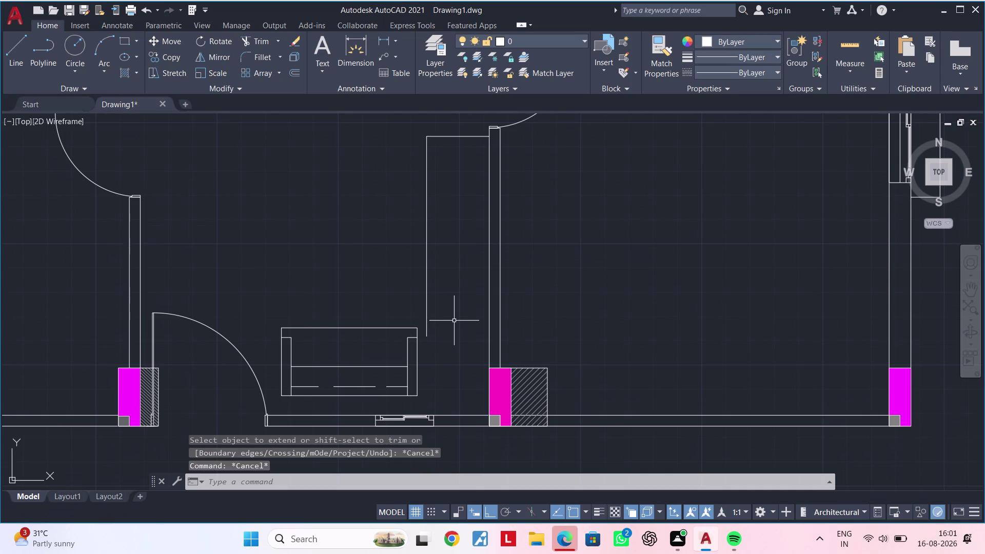
key(space)
key(Escape)
key(Escape)
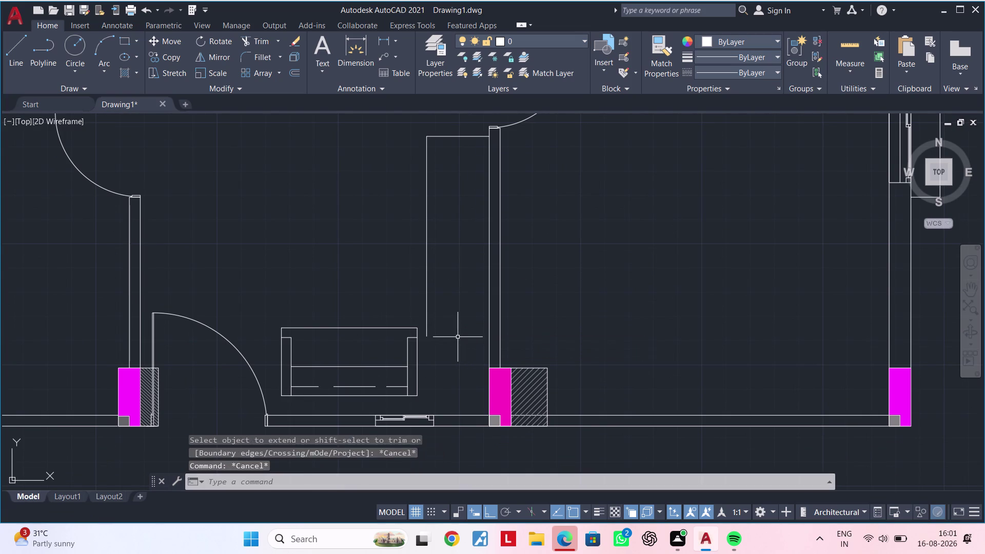
key(Escape)
Begin a line from the partition's midpoint, then discard the misplaced line.
text(l)
key(space)
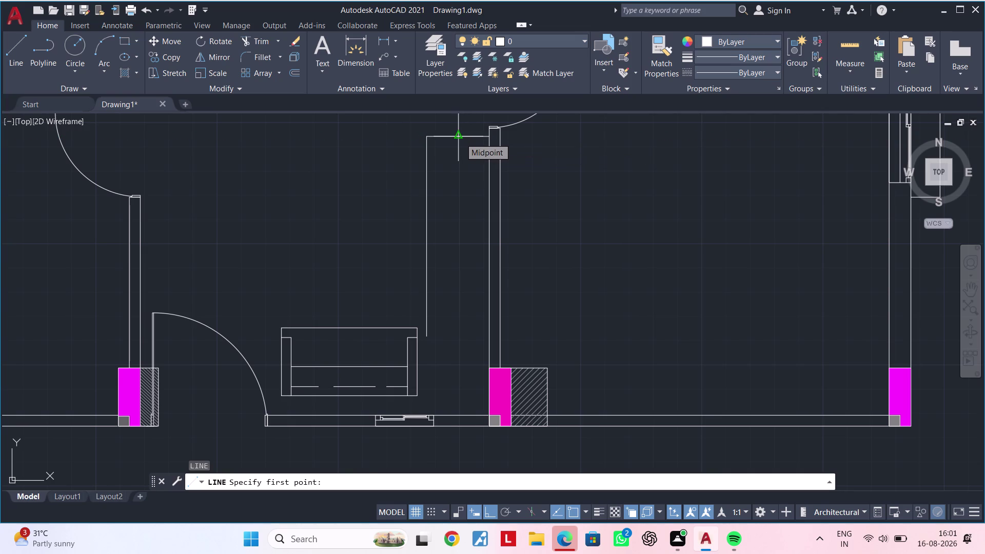
scroll(up, 3)
click(475, 135)
middle_drag(459, 318, 471, 279)
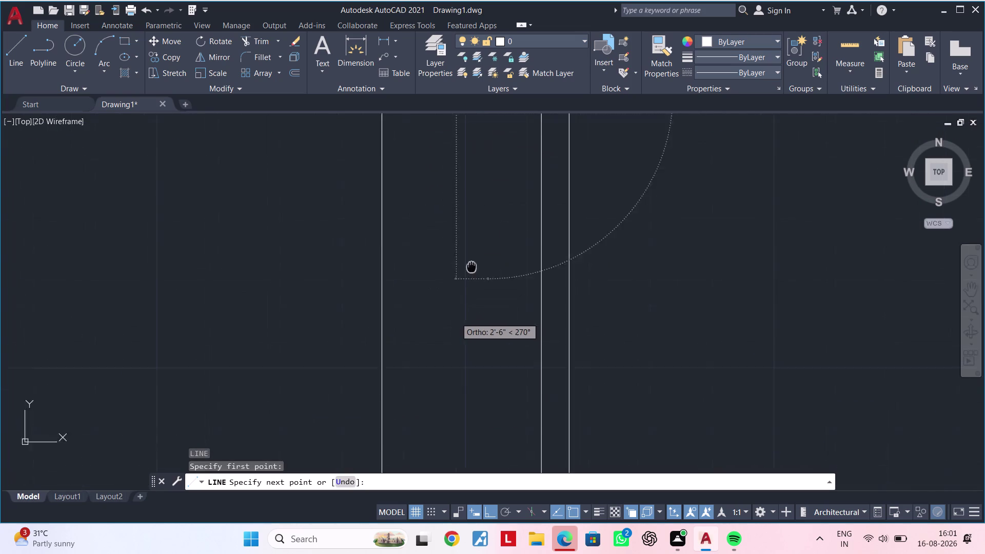
middle_drag(472, 279, 460, 186)
scroll(down, 3)
middle_drag(471, 350, 486, 212)
click(491, 318)
key(Escape)
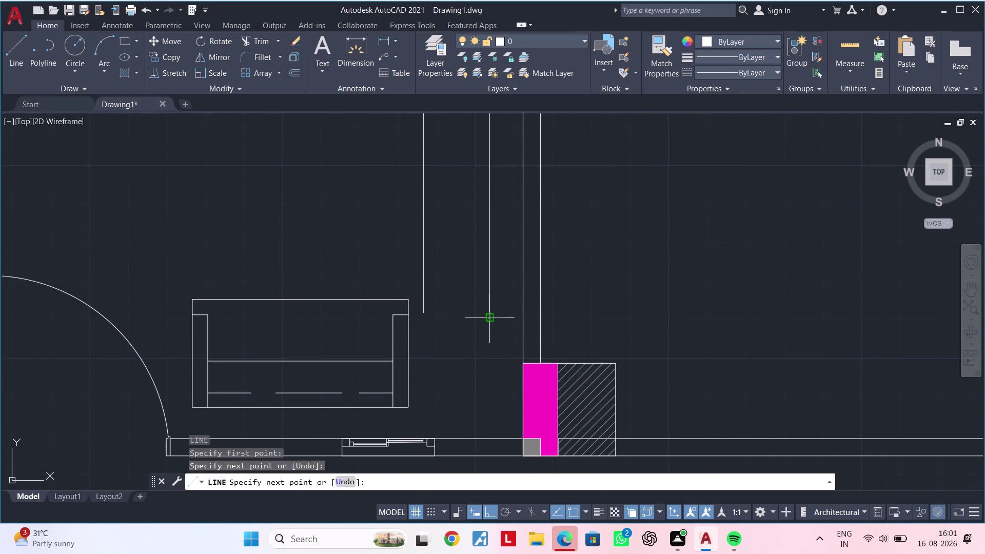
key(Escape)
Redraw the horizontal line from the partition's side to the wall.
key(space)
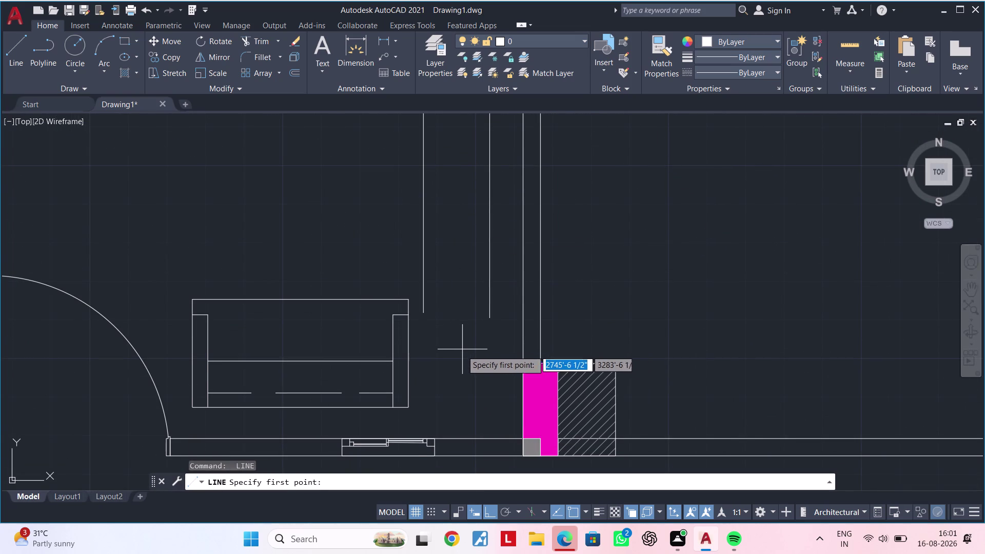
scroll(up, 3)
click(374, 300)
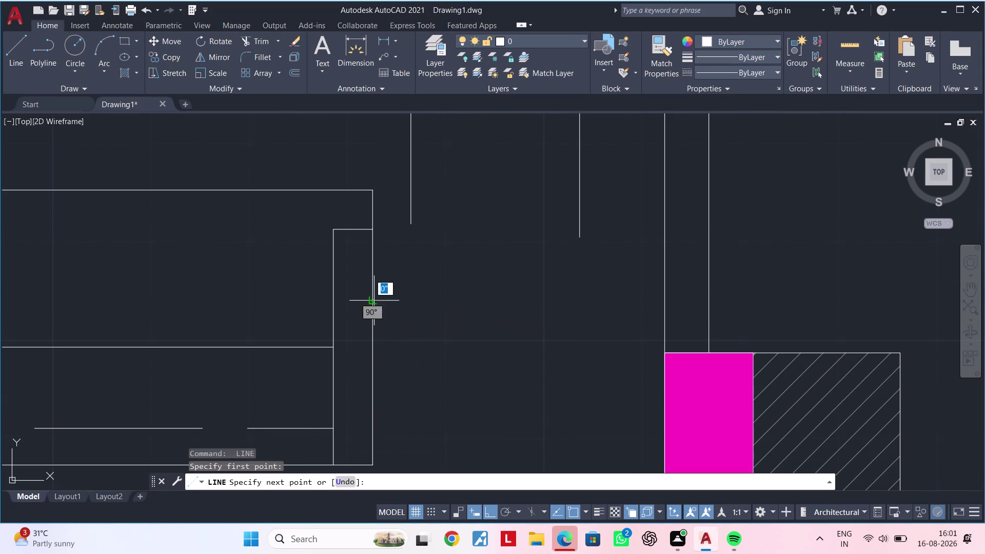
click(667, 302)
key(Escape)
key(Escape)
middle_drag(613, 276, 584, 287)
key(Escape)
key(Escape)
text(of 1)
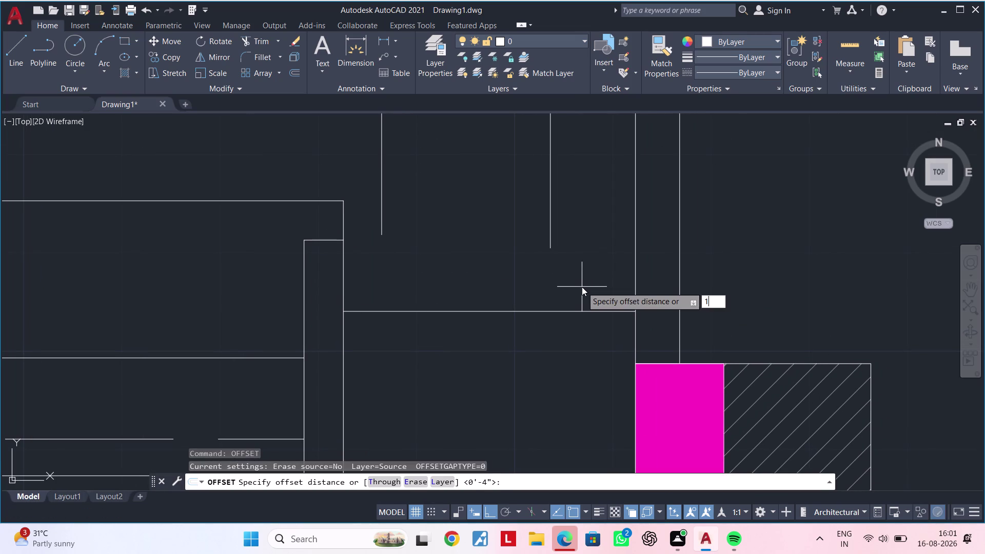
Offset the horizontal line by 1 inch and by 2 inches.
text(")
key(Return)
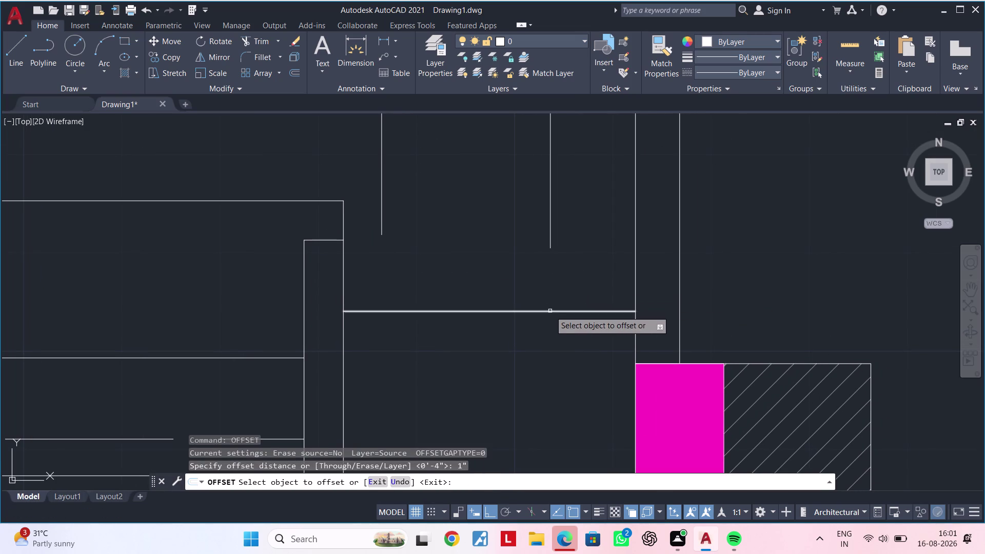
click(550, 311)
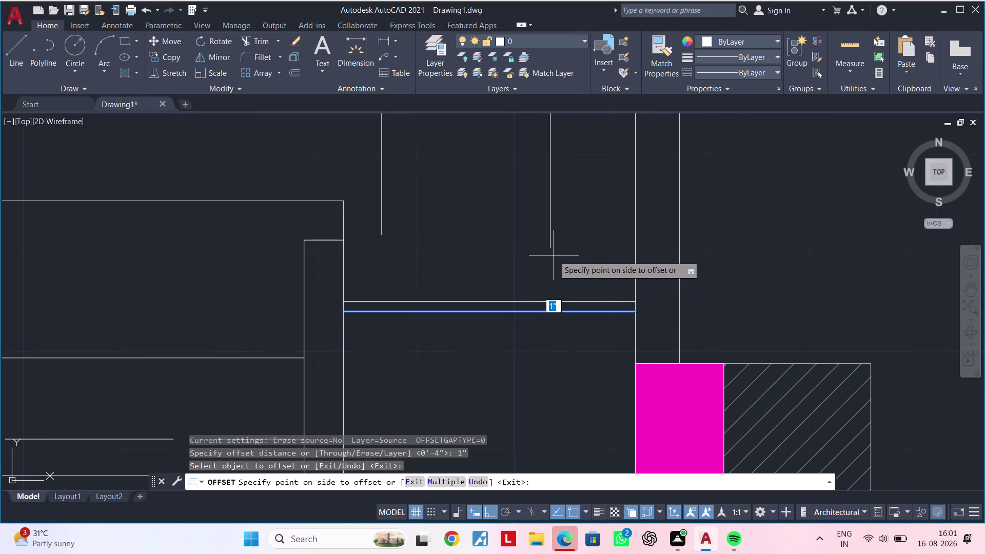
key(Escape)
key(Escape)
text(of 2)
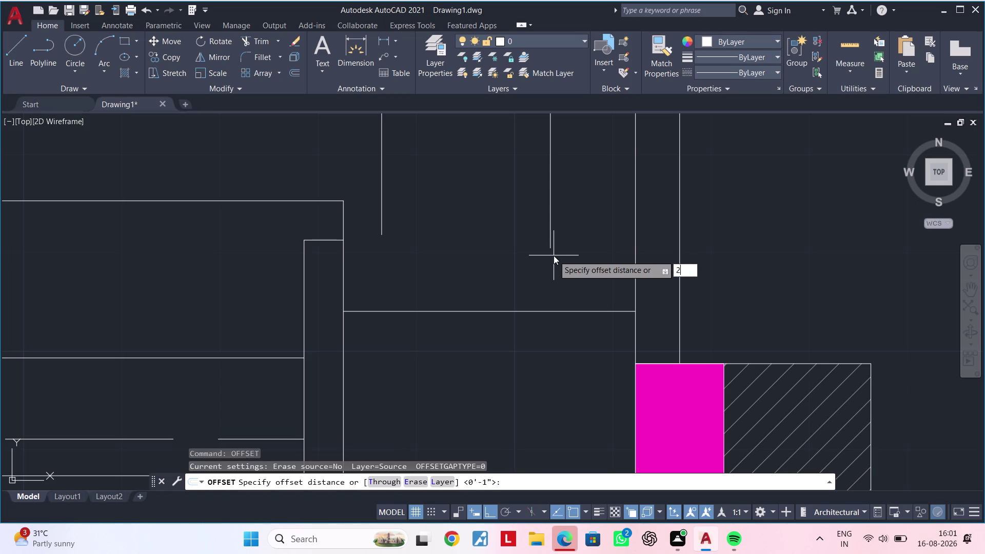
text(")
key(Return)
click(537, 310)
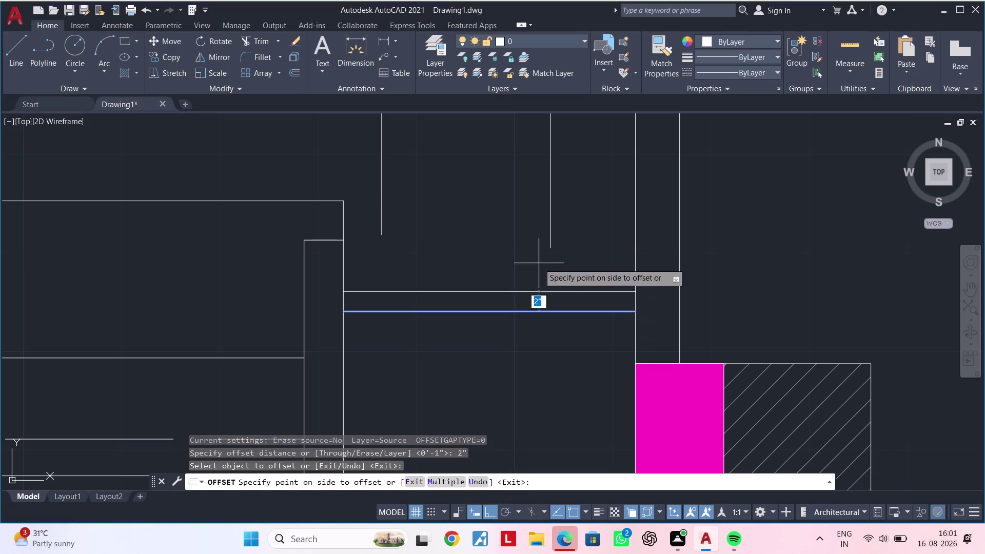
click(538, 263)
key(Escape)
key(Escape)
Extend the left and right partition lines down to the new line.
text(ex)
key(space)
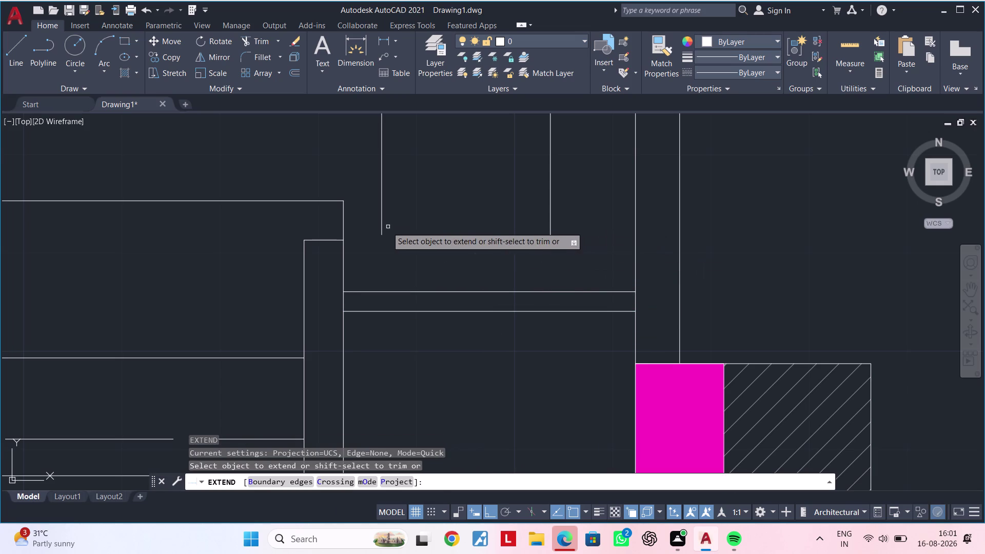
click(380, 228)
click(549, 237)
key(Escape)
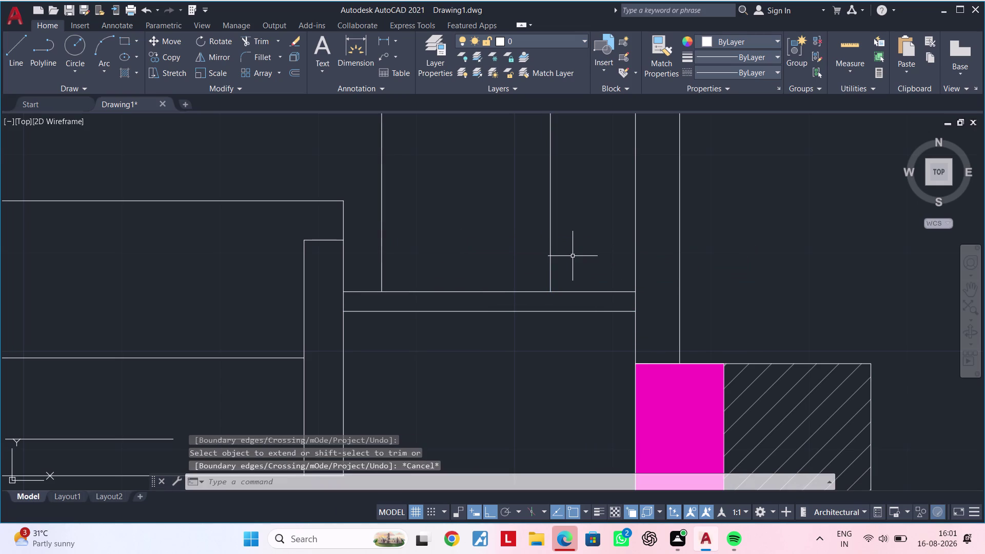
key(t)
key(r)
key(space)
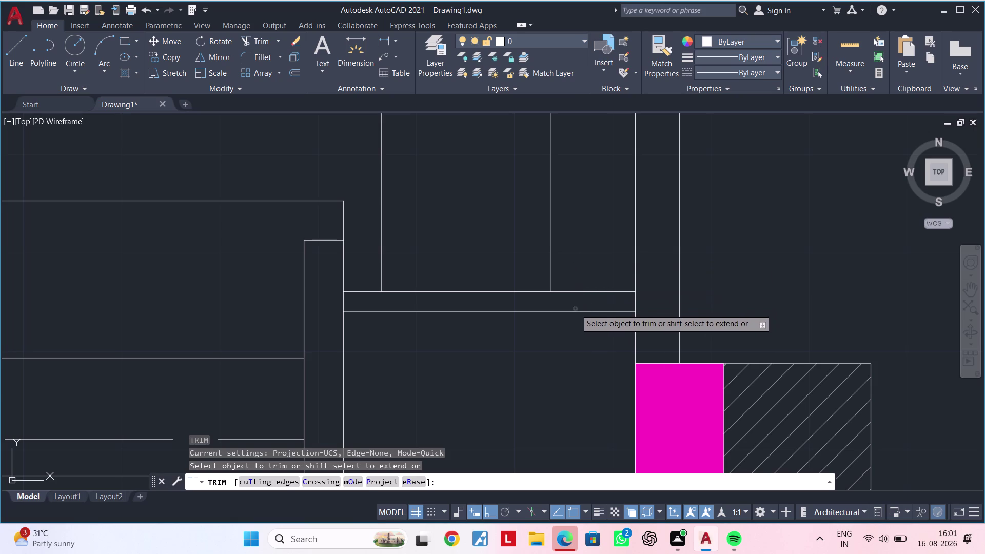
key(Escape)
key(Escape)
Draw a short vertical line at the partition base.
key(l)
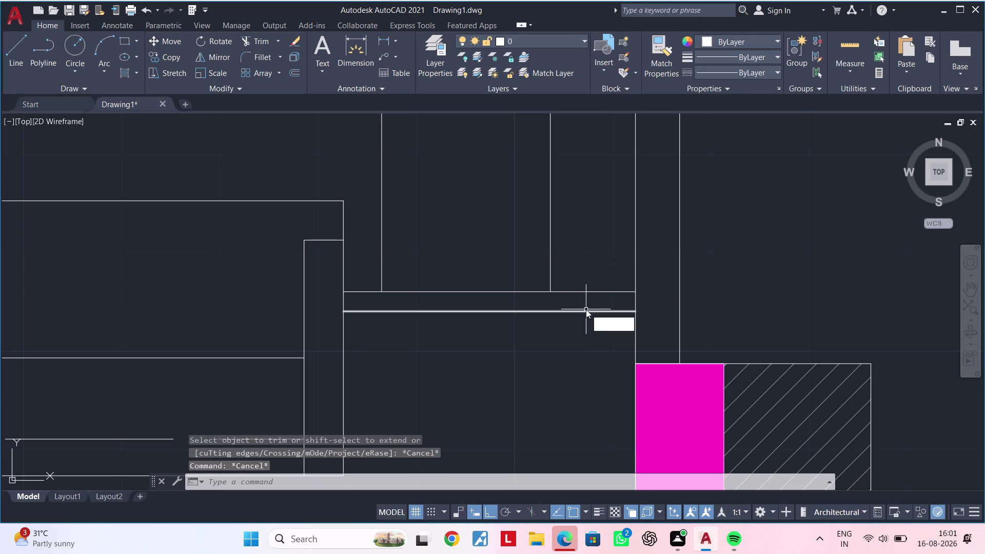
key(space)
click(578, 289)
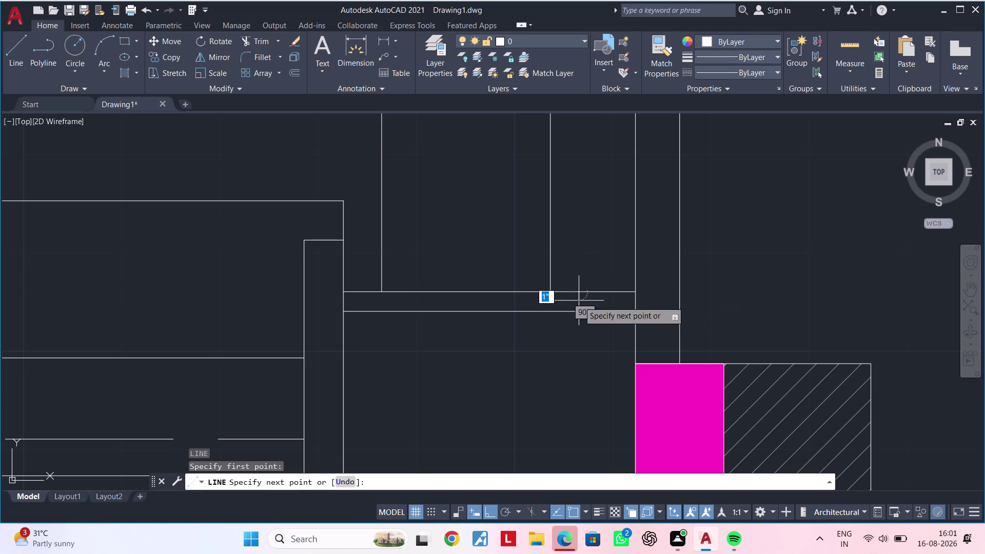
click(578, 309)
key(Escape)
key(Escape)
key(r)
key(Escape)
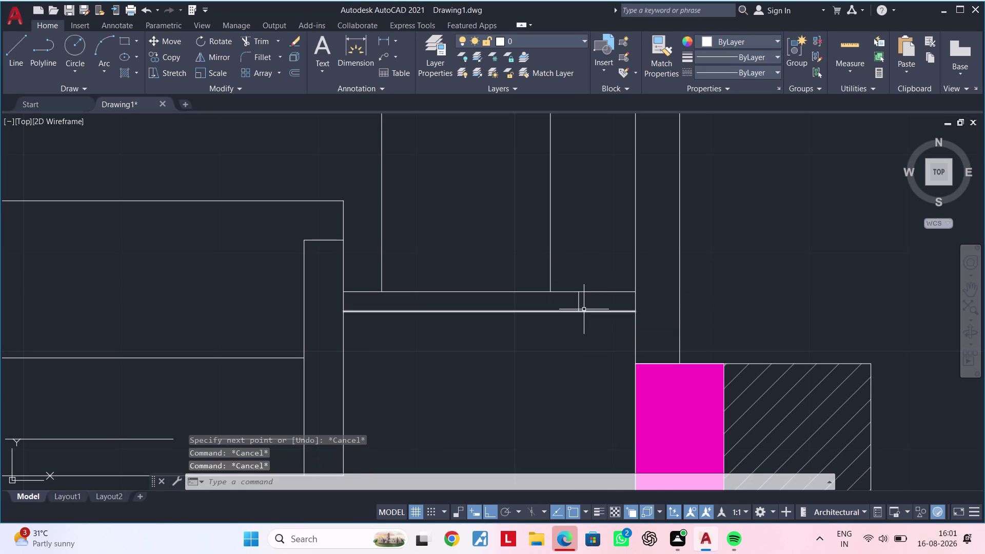
Trim away the extra line piece beside the column.
text(ex)
key(Escape)
text(tr)
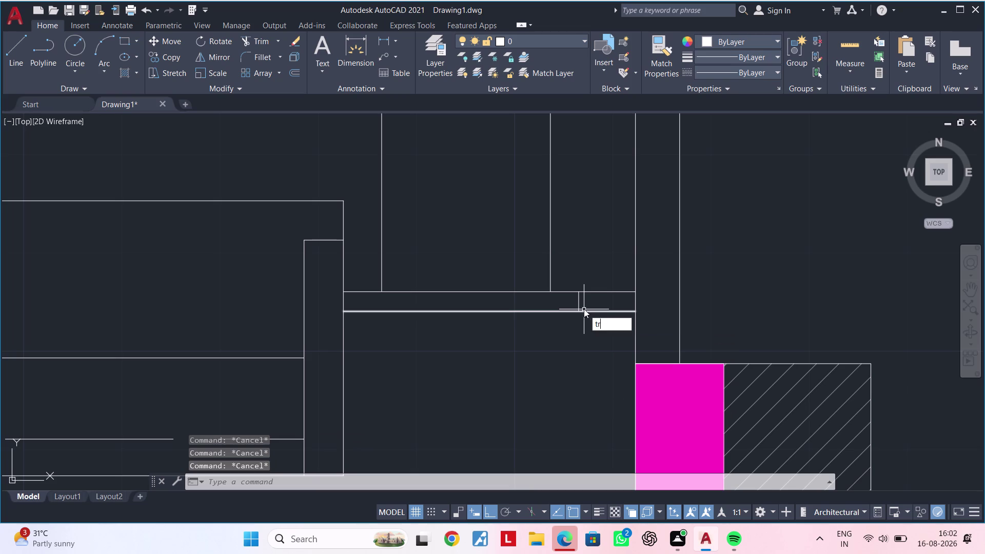
key(space)
click(599, 312)
key(Escape)
scroll(down, 3)
middle_drag(597, 317, 590, 344)
key(Escape)
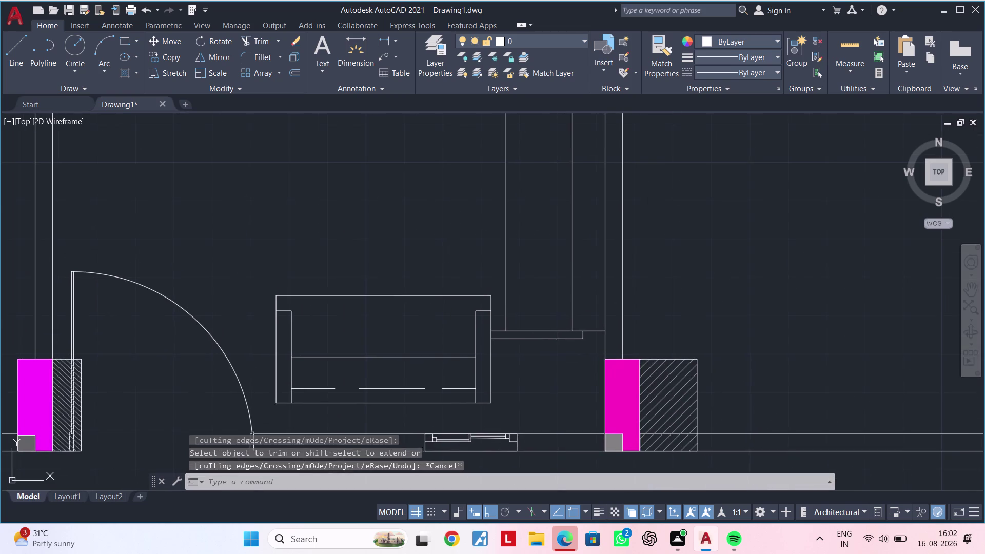
key(Escape)
middle_drag(565, 298, 537, 318)
key(Escape)
key(Escape)
key(Escape)
key(Escape)
key(Escape)
key(Escape)
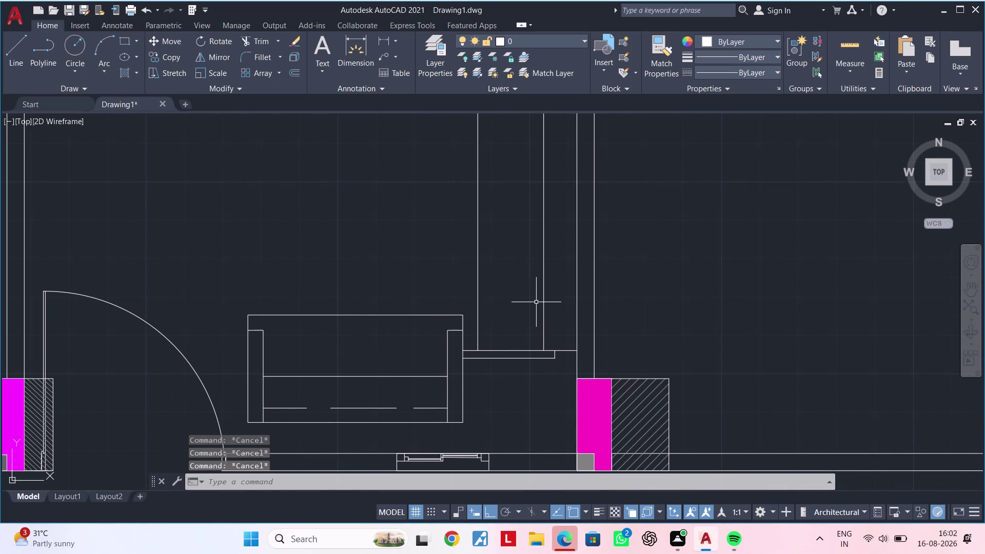
middle_drag(536, 301, 483, 314)
key(Escape)
middle_drag(480, 309, 482, 358)
scroll(down, 3)
middle_drag(478, 326, 473, 339)
key(Escape)
key(Escape)
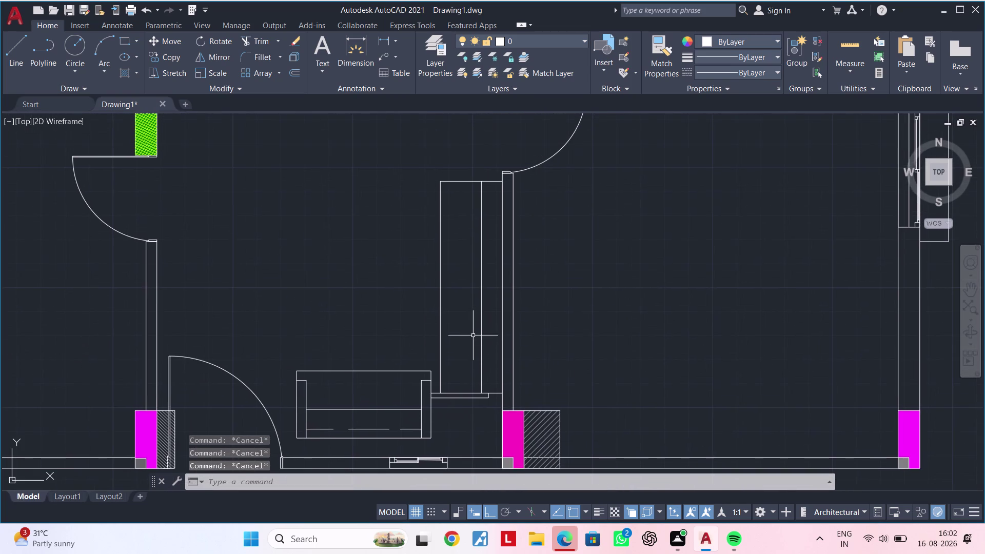
key(l)
key(space)
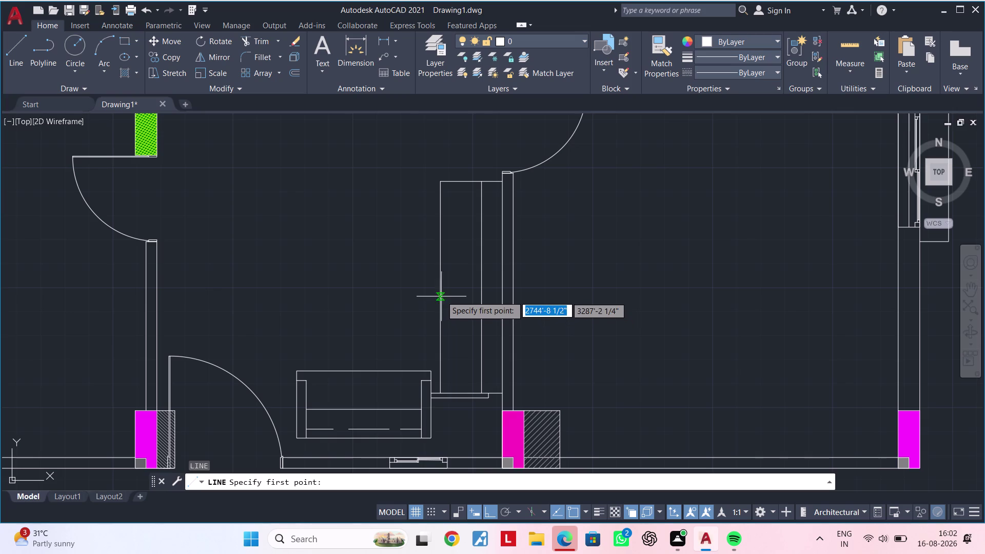
click(440, 285)
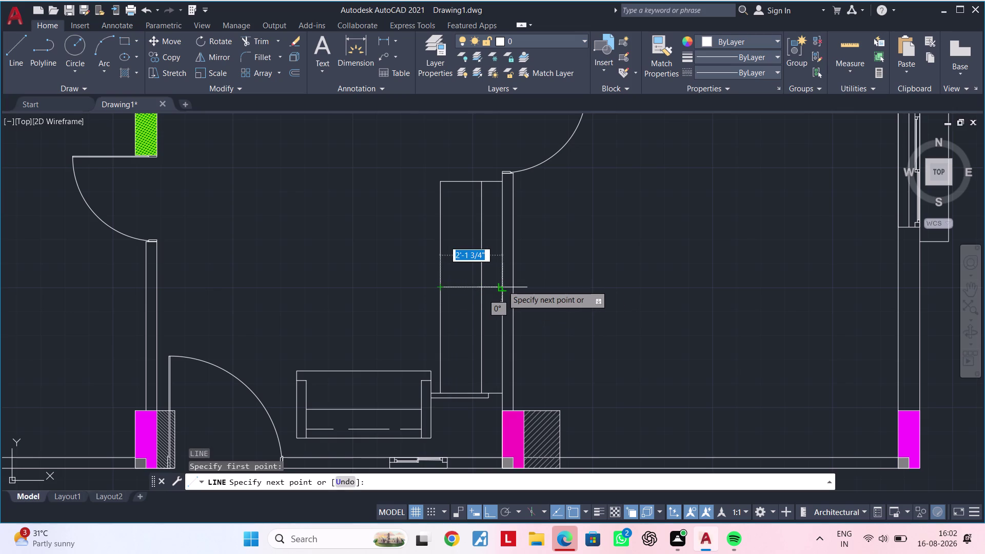
click(502, 285)
key(Escape)
key(Escape)
scroll(up, 3)
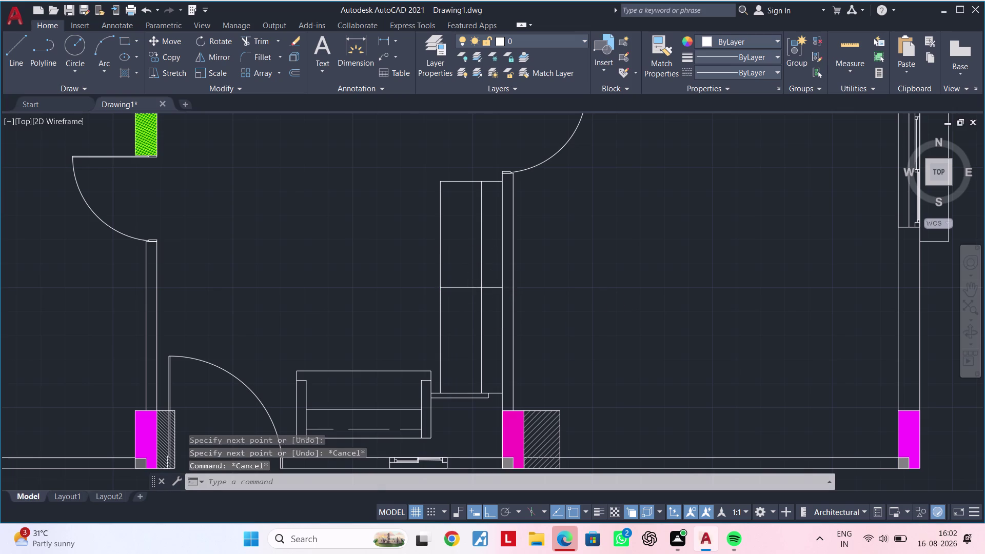
middle_drag(493, 270, 479, 269)
key(Escape)
scroll(down, 3)
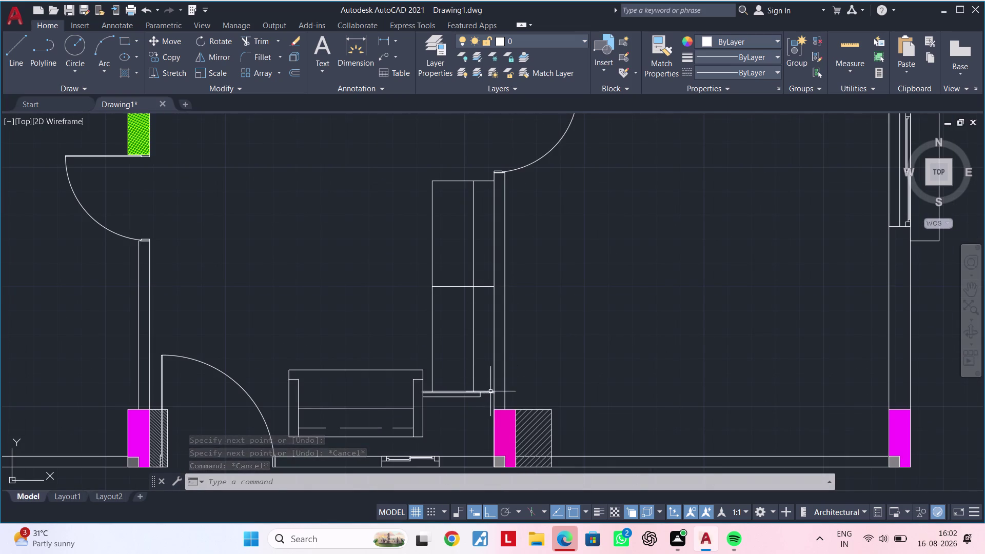
scroll(up, 3)
key(l)
key(space)
scroll(up, 3)
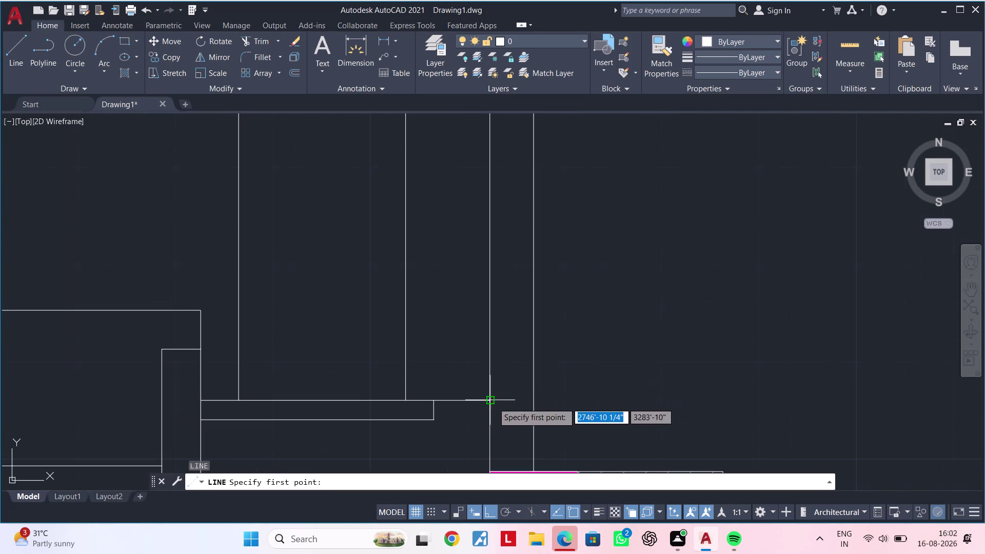
click(487, 402)
scroll(down, 3)
middle_drag(495, 176, 490, 372)
scroll(down, 3)
middle_drag(495, 222, 493, 340)
scroll(up, 3)
click(496, 185)
scroll(down, 3)
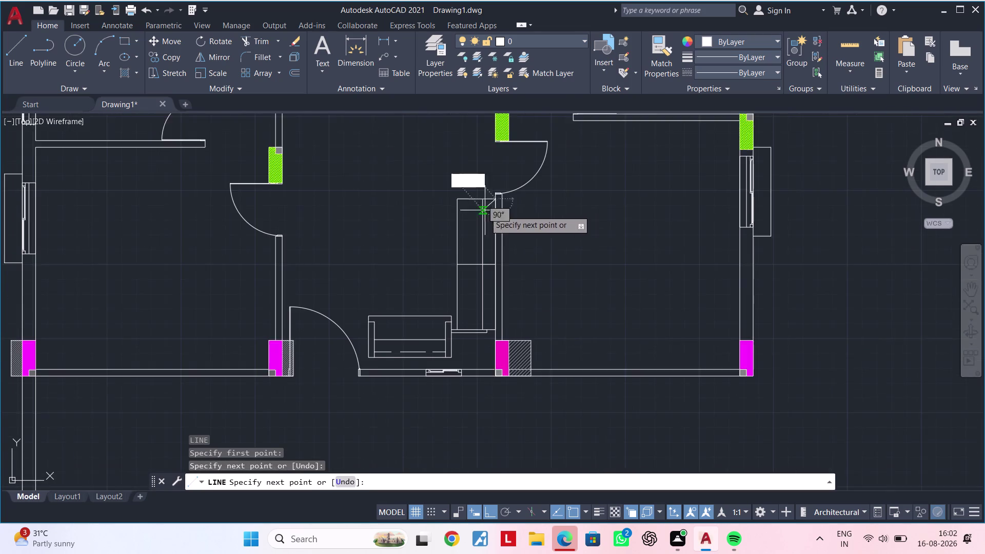
middle_drag(484, 210, 485, 172)
key(Escape)
key(Escape)
key(Escape)
middle_drag(493, 215, 471, 262)
key(Escape)
scroll(up, 3)
key(Escape)
middle_click(467, 241)
key(Escape)
key(Escape)
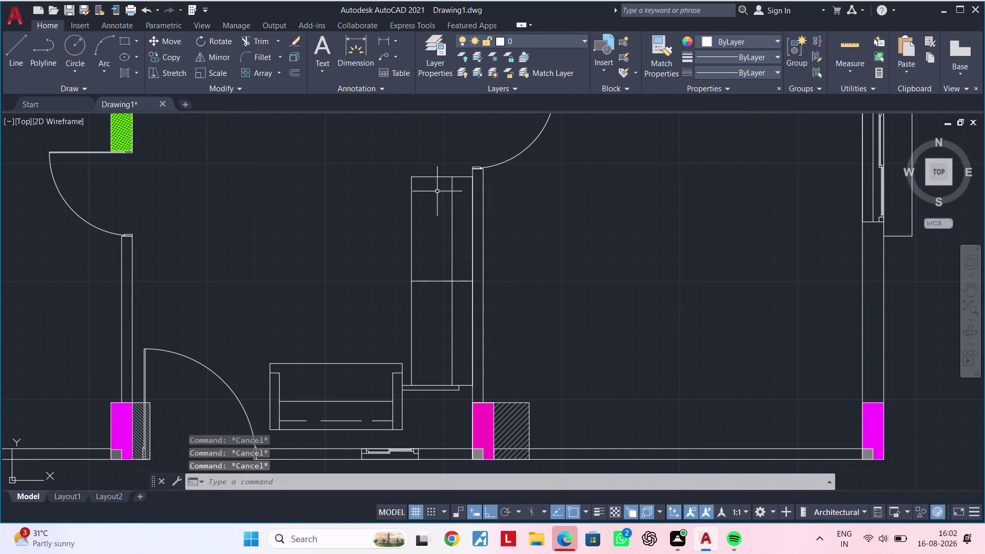
drag(394, 161, 406, 169)
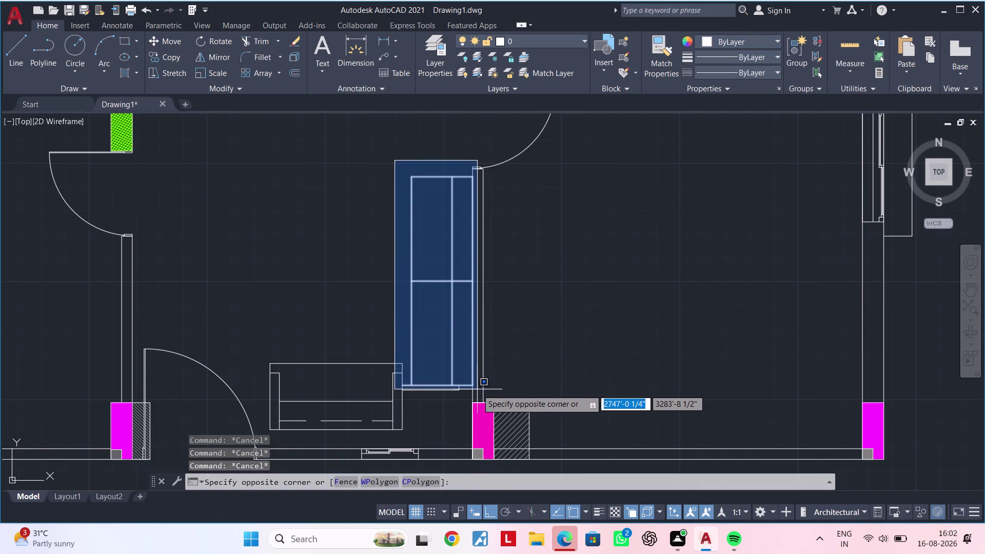
Join the four selected cabinet outline lines into one polyline.
click(477, 389)
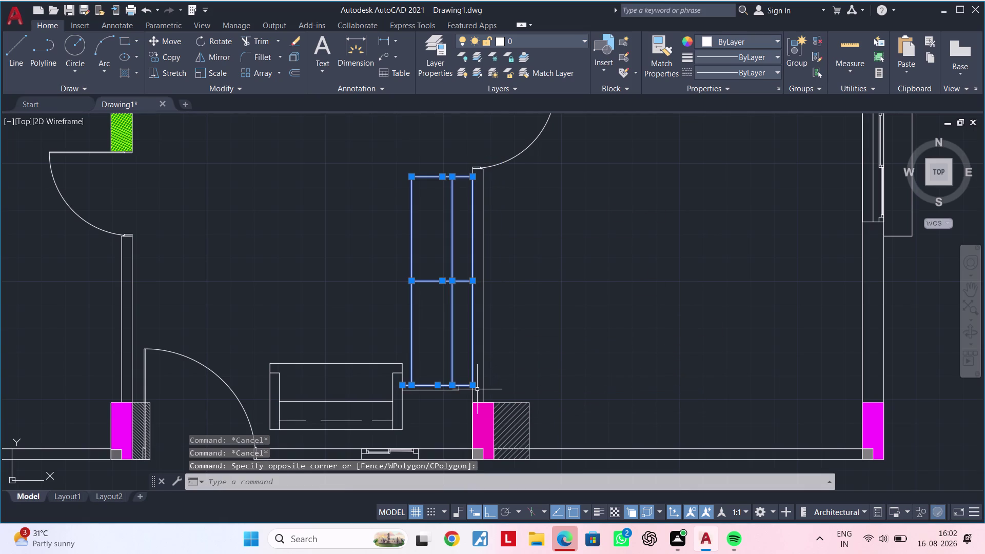
key(j)
key(space)
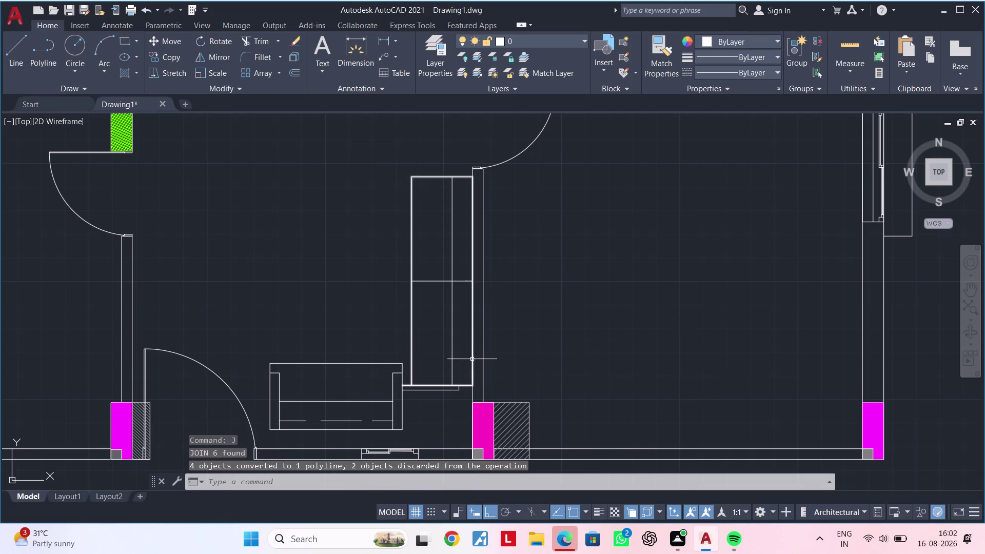
middle_drag(459, 343, 427, 332)
key(Escape)
key(Escape)
key(Escape)
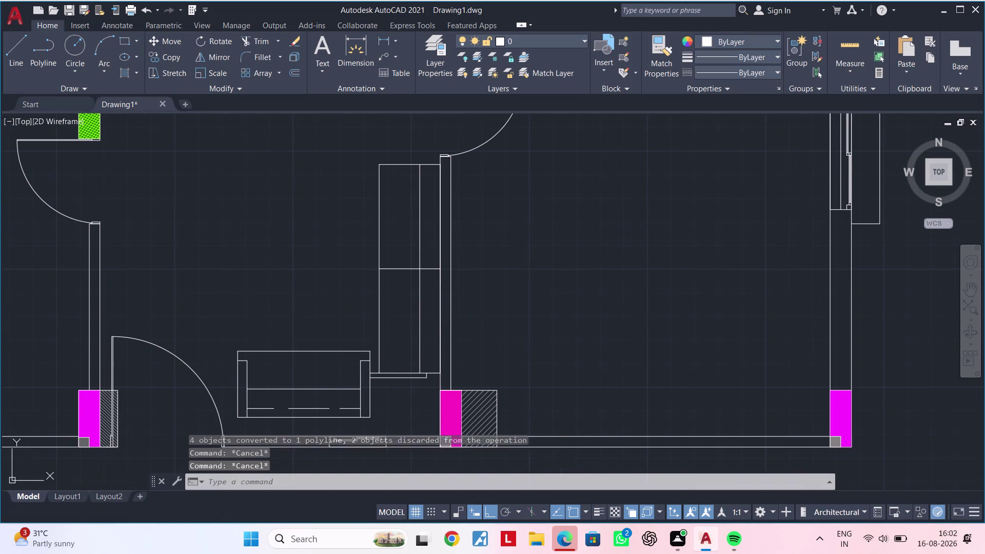
key(Escape)
key(Escape)
key(Escape)
key(Escape)
key(Escape)
Zoom to the cabinet's top corner, then start and cancel another Join.
middle_drag(404, 246, 387, 309)
scroll(up, 3)
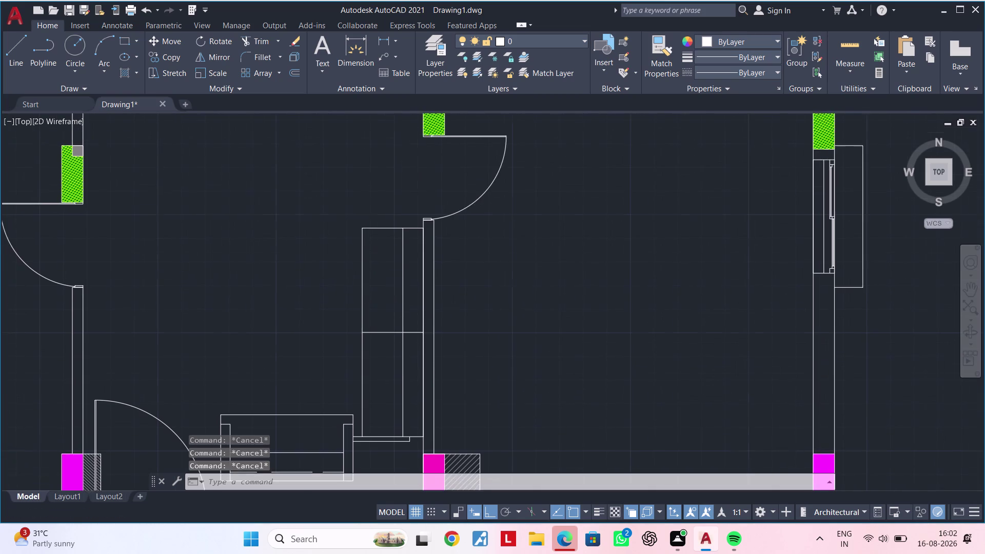
scroll(up, 3)
middle_drag(396, 280, 374, 332)
key(space)
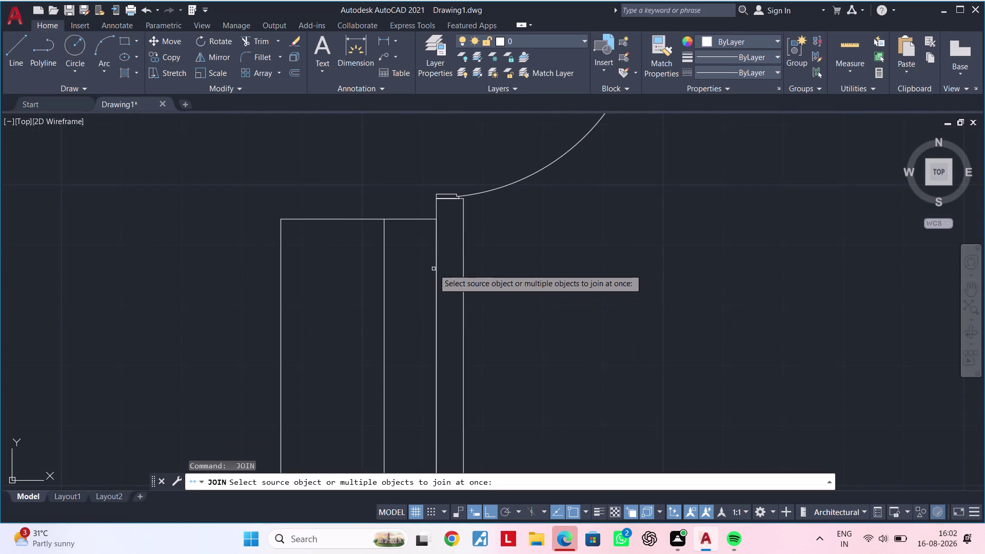
key(Escape)
Draw a short line near the cabinet's top edge.
key(l)
key(space)
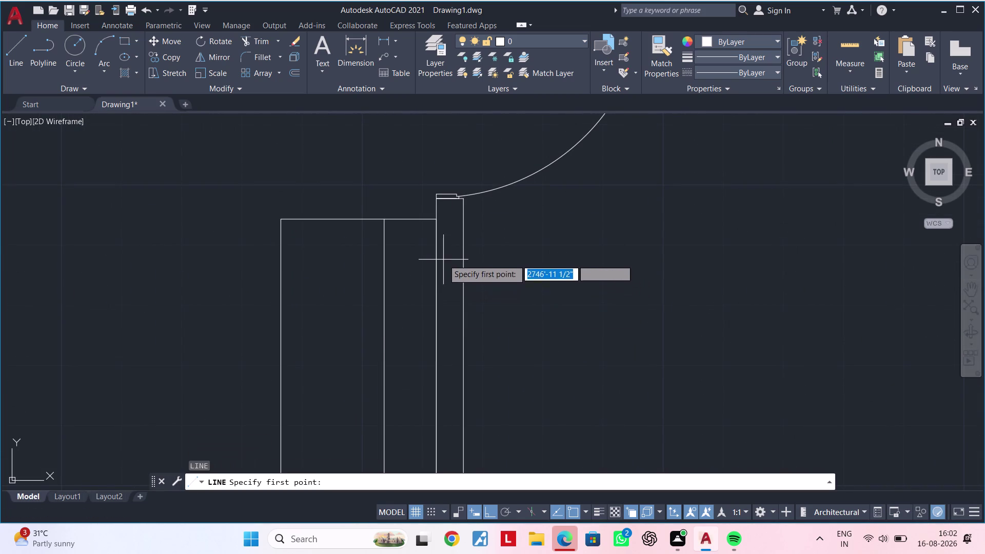
click(438, 250)
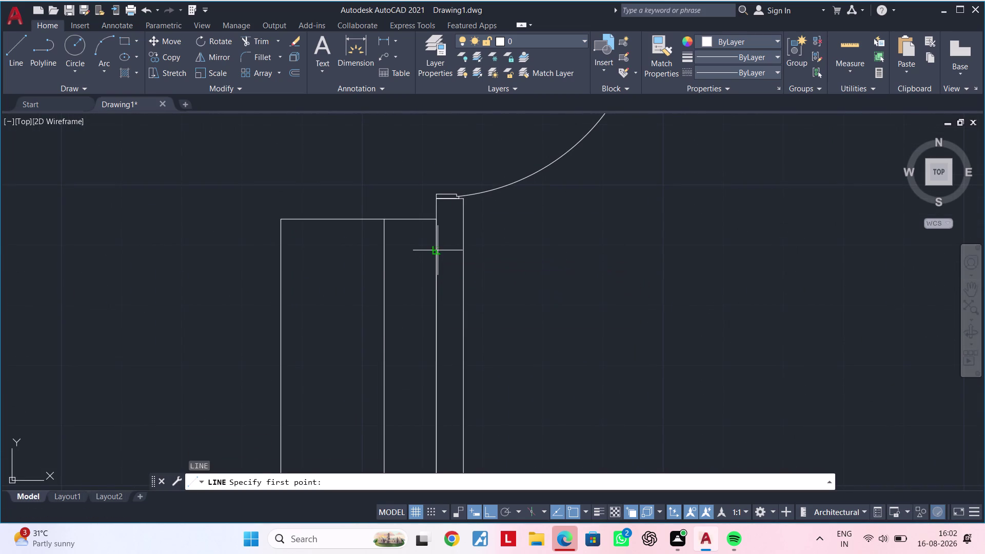
click(309, 243)
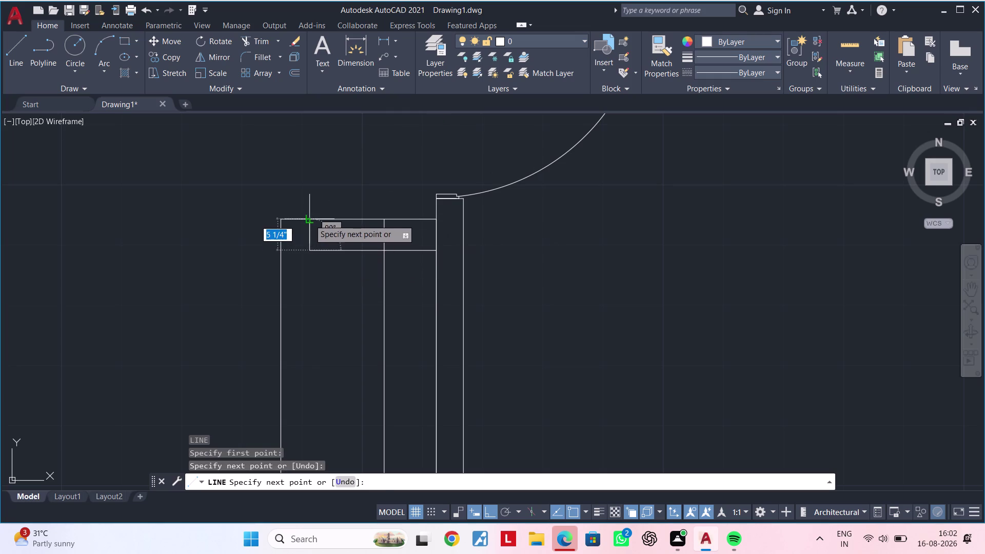
click(310, 218)
key(Escape)
scroll(down, 3)
middle_drag(327, 283, 343, 194)
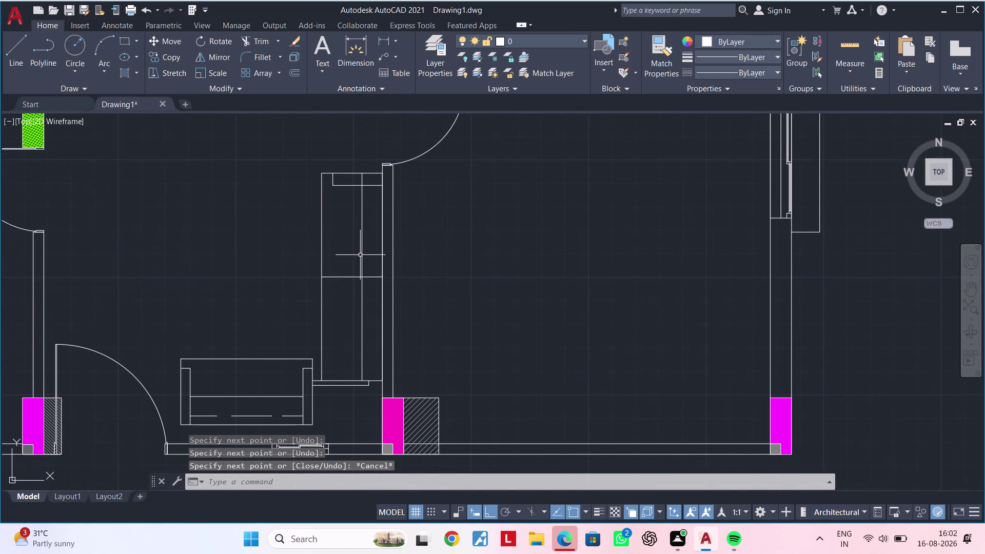
middle_drag(364, 260, 366, 267)
key(Escape)
scroll(up, 3)
Mirror the new lines to the cabinet bottom about its midpoint, keeping the originals.
click(352, 193)
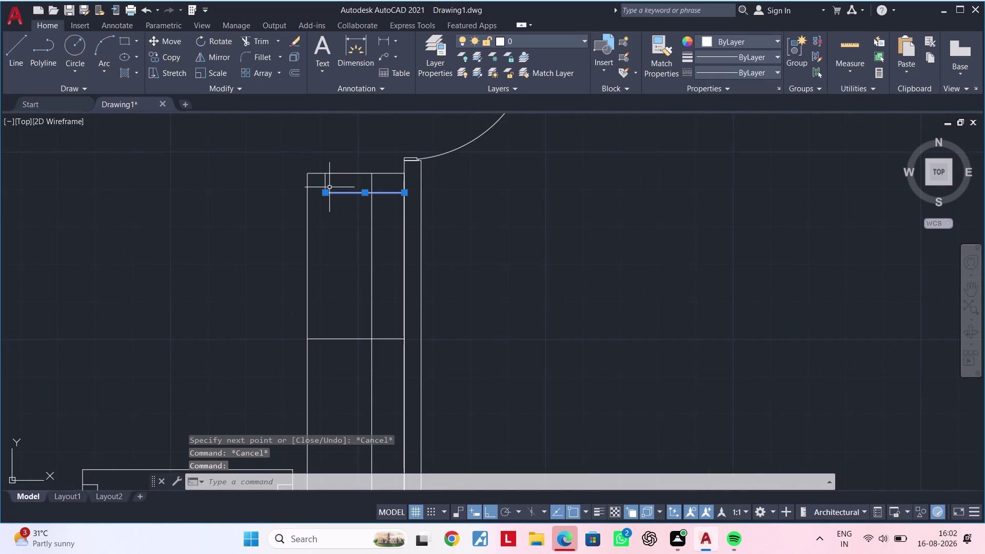
click(326, 184)
middle_drag(338, 267, 344, 238)
text(mi)
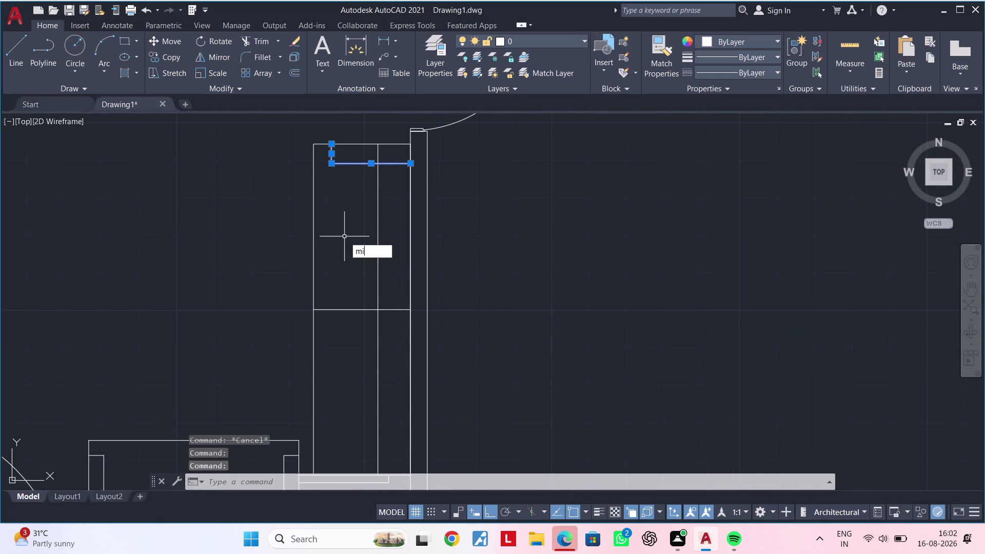
key(space)
scroll(down, 3)
middle_drag(377, 307, 381, 298)
click(380, 300)
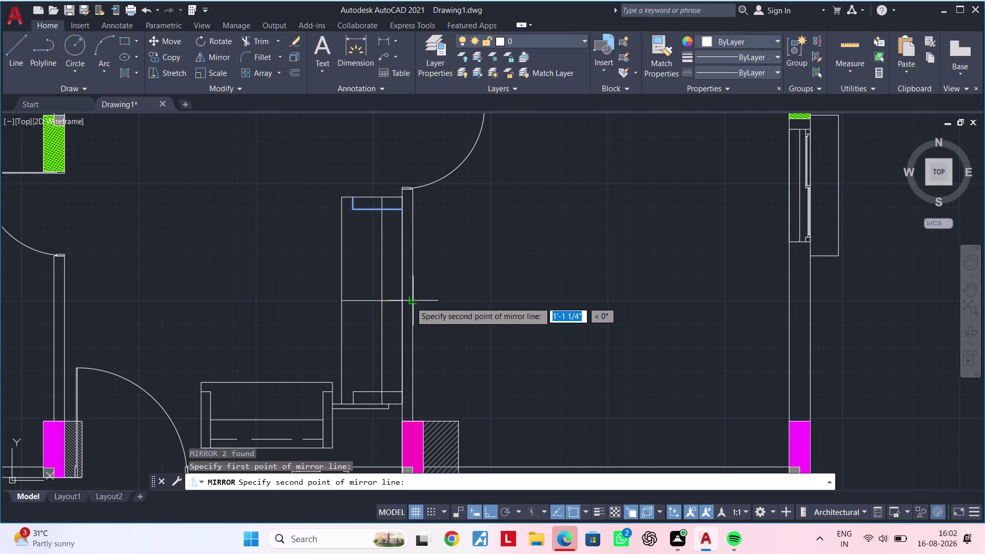
click(409, 302)
drag(434, 350, 410, 301)
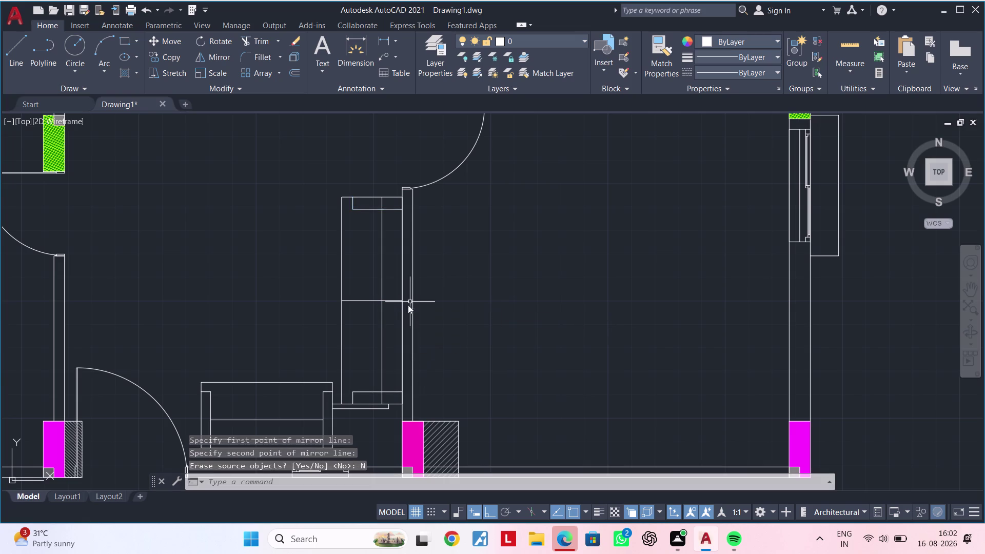
middle_drag(383, 312, 402, 283)
key(Escape)
key(Escape)
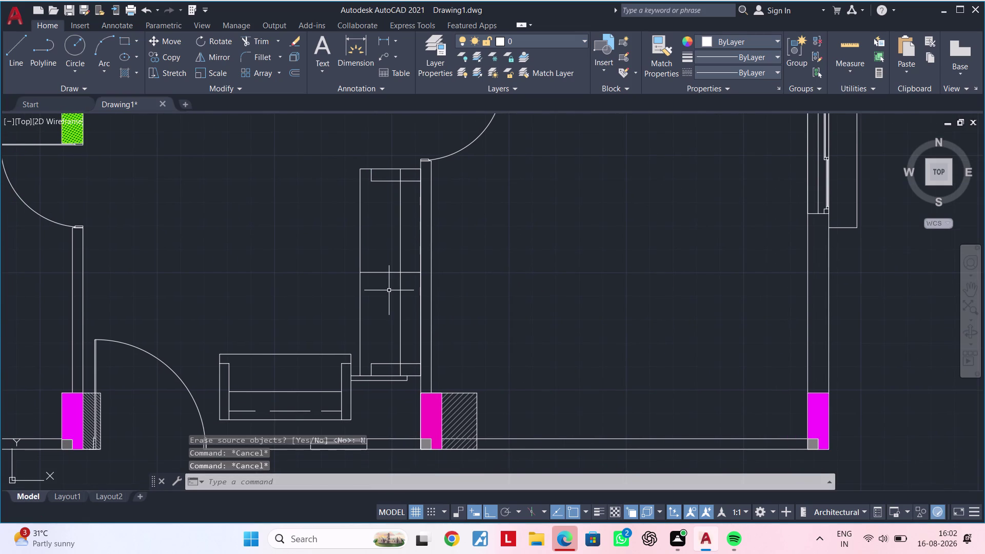
middle_drag(389, 291, 410, 284)
middle_drag(409, 293, 390, 313)
scroll(up, 3)
middle_drag(402, 301, 375, 317)
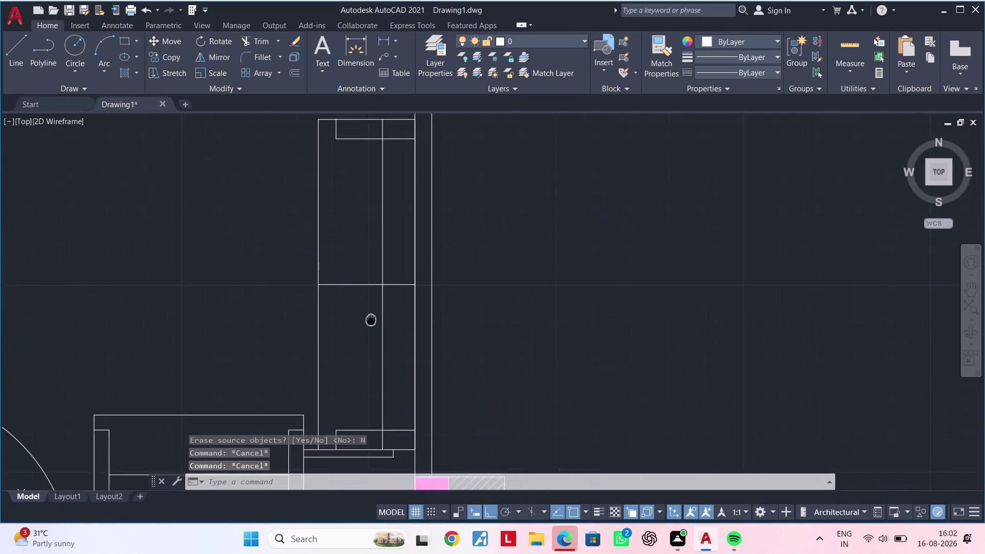
middle_drag(375, 317, 365, 324)
key(Escape)
key(Escape)
middle_drag(400, 249, 382, 291)
key(Escape)
key(Escape)
Draw a vertical line inside the cabinet down to the lower shelf and select it.
text(l)
key(space)
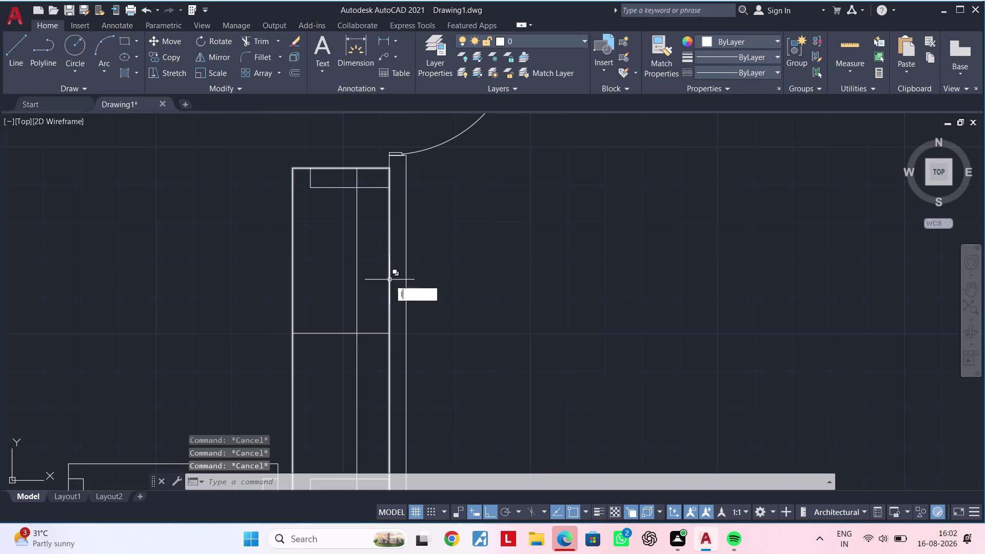
key(Escape)
key(Escape)
key(Escape)
key(Escape)
key(Escape)
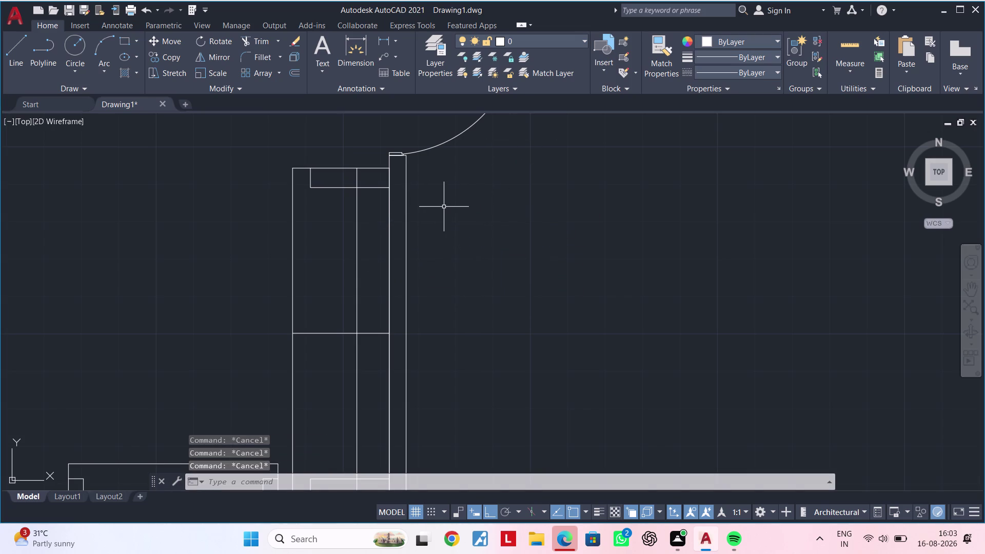
key(l)
key(space)
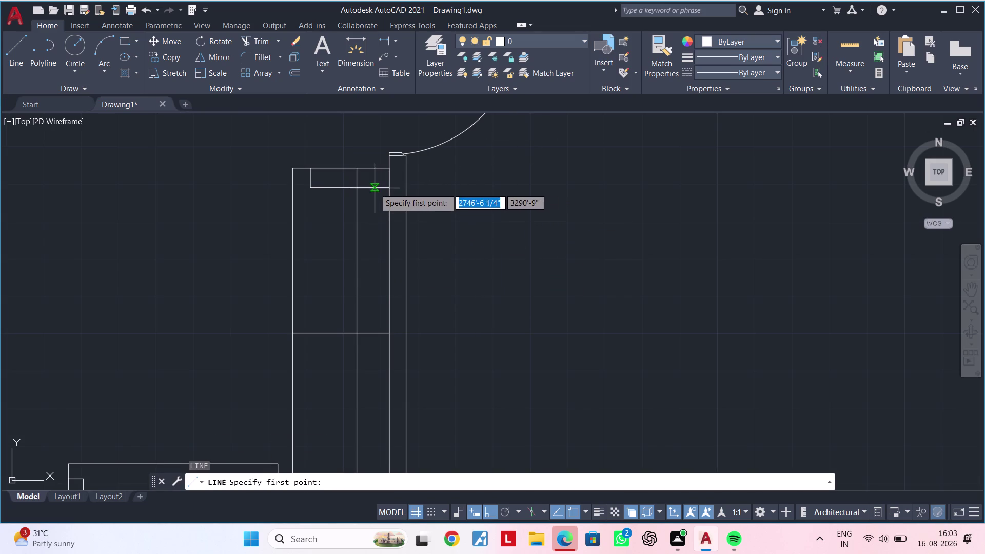
click(374, 188)
middle_drag(370, 305, 374, 173)
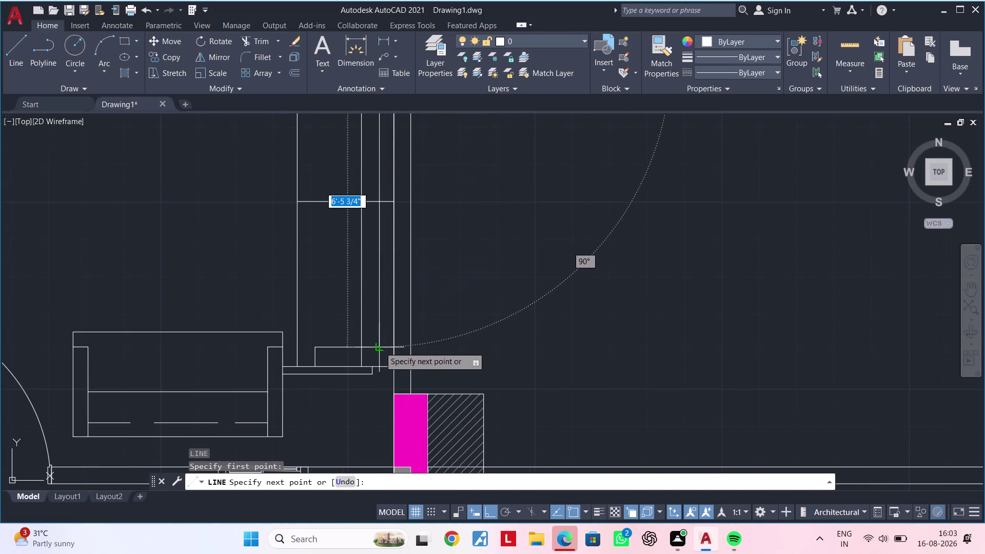
click(380, 347)
key(Escape)
click(380, 312)
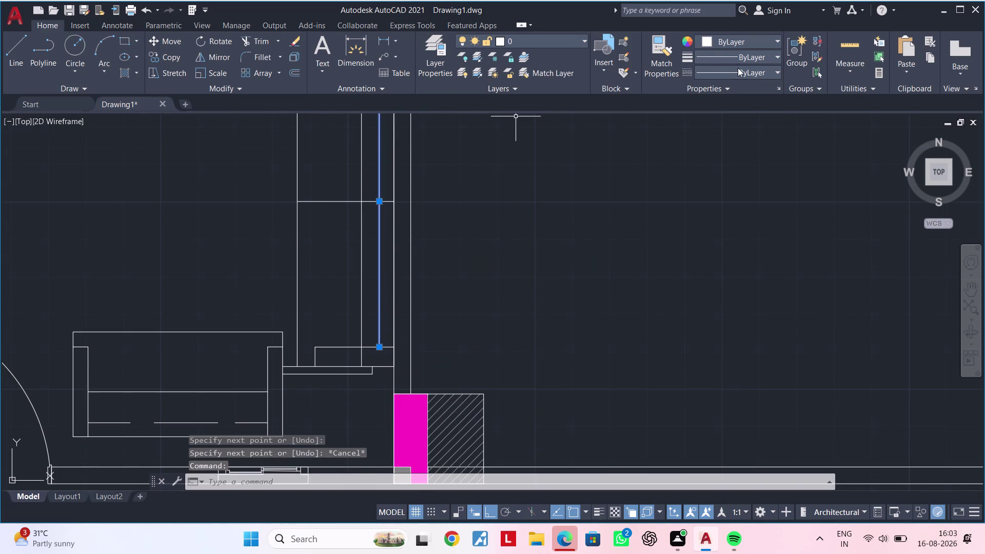
click(739, 72)
Load the BORDERX2 linetype through the linetype manager.
click(739, 129)
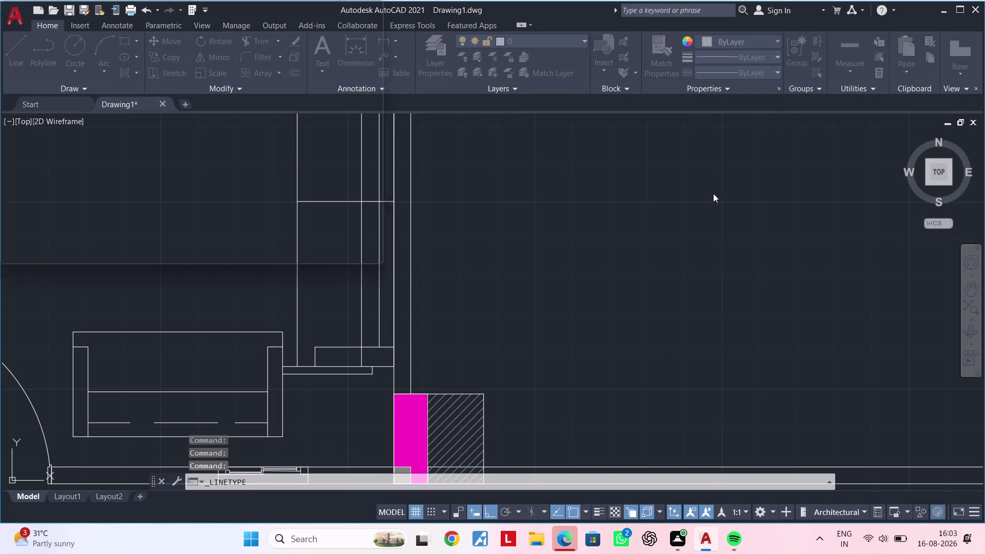
click(608, 159)
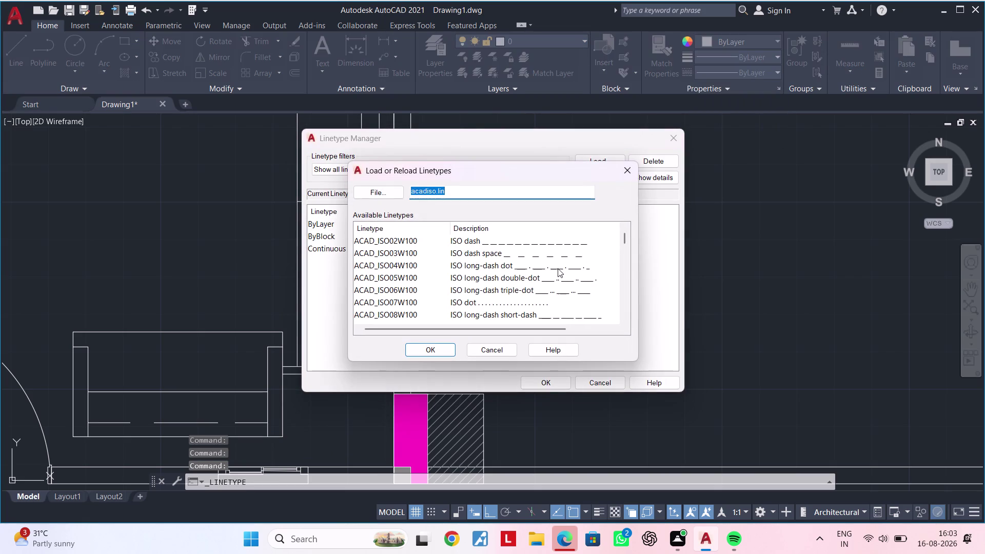
scroll(down, 3)
scroll(down, 3)
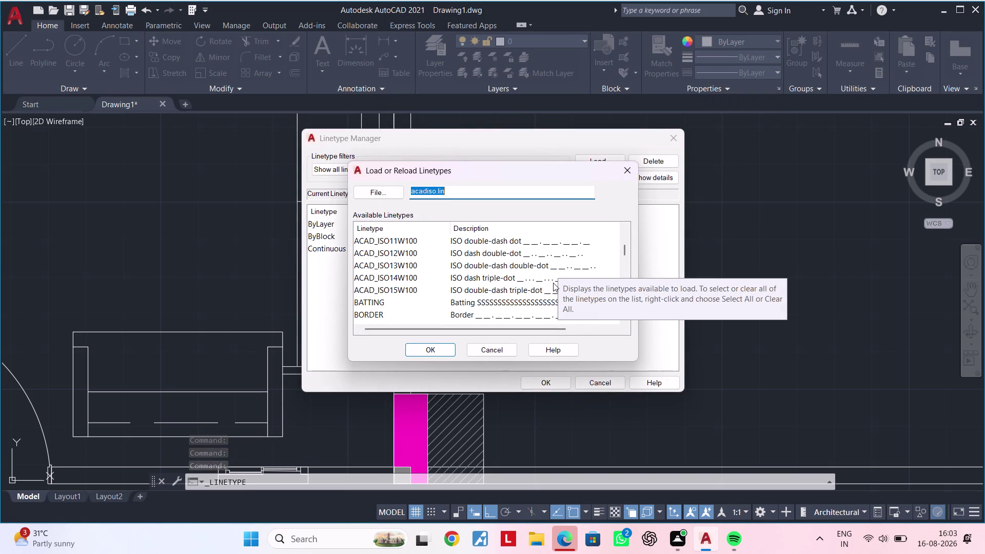
scroll(up, 3)
scroll(down, 3)
scroll(down, 3)
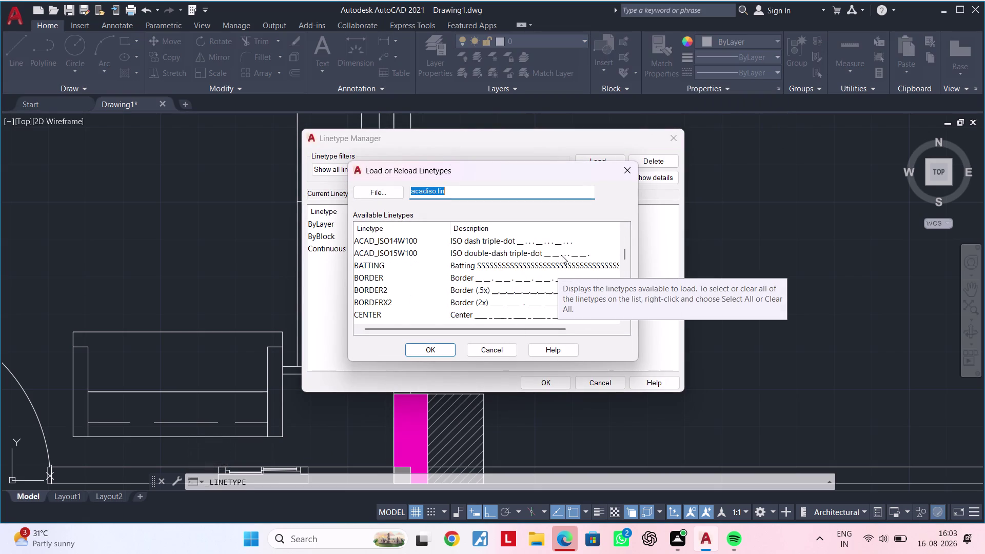
scroll(down, 3)
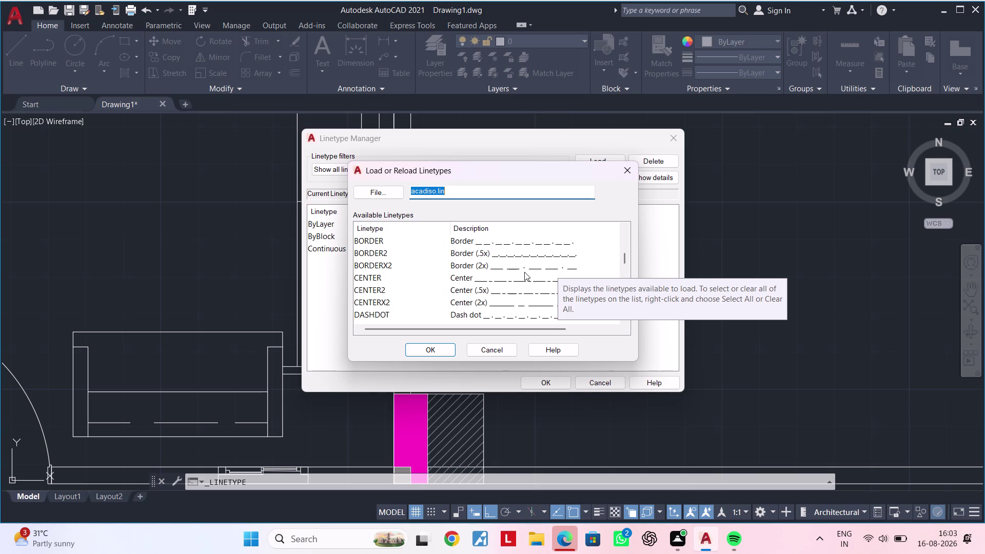
click(524, 270)
click(433, 351)
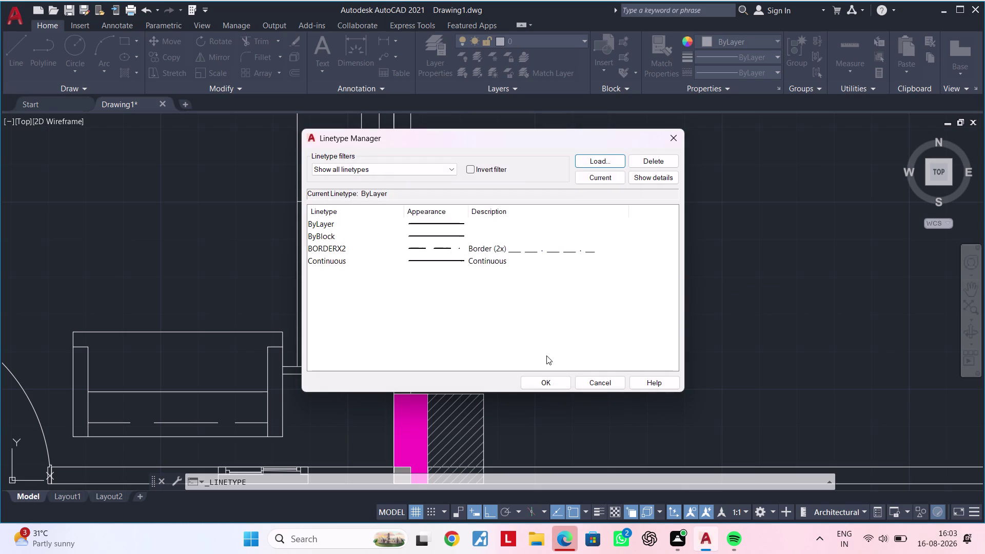
click(546, 384)
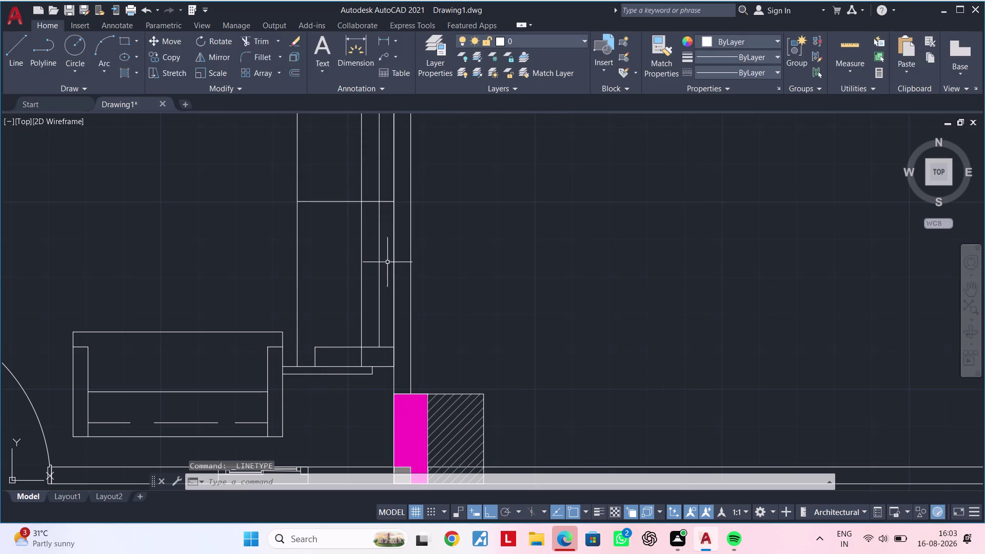
Assign a linetype from the linetype list to the vertical line.
click(380, 264)
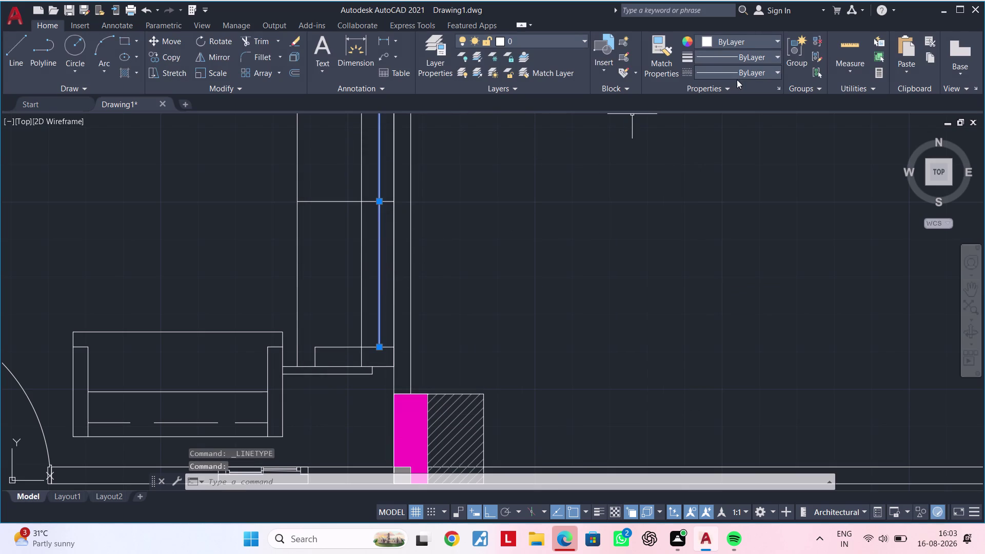
click(737, 71)
click(731, 116)
key(Escape)
Move the view to the seating area and start a new line beside the sofa.
scroll(down, 3)
middle_drag(598, 235, 596, 265)
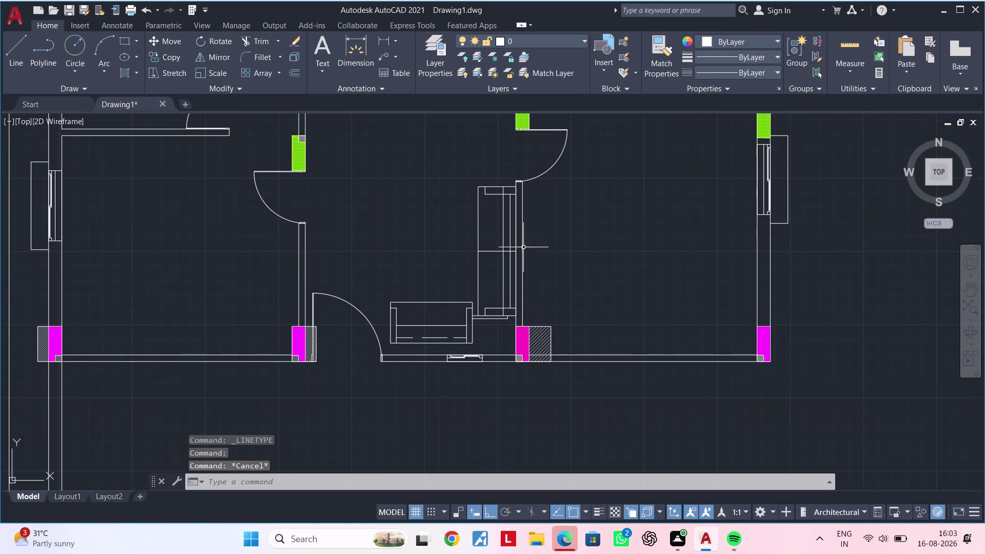
scroll(up, 3)
scroll(down, 3)
middle_drag(500, 234, 534, 235)
key(Escape)
key(Escape)
key(Escape)
key(Escape)
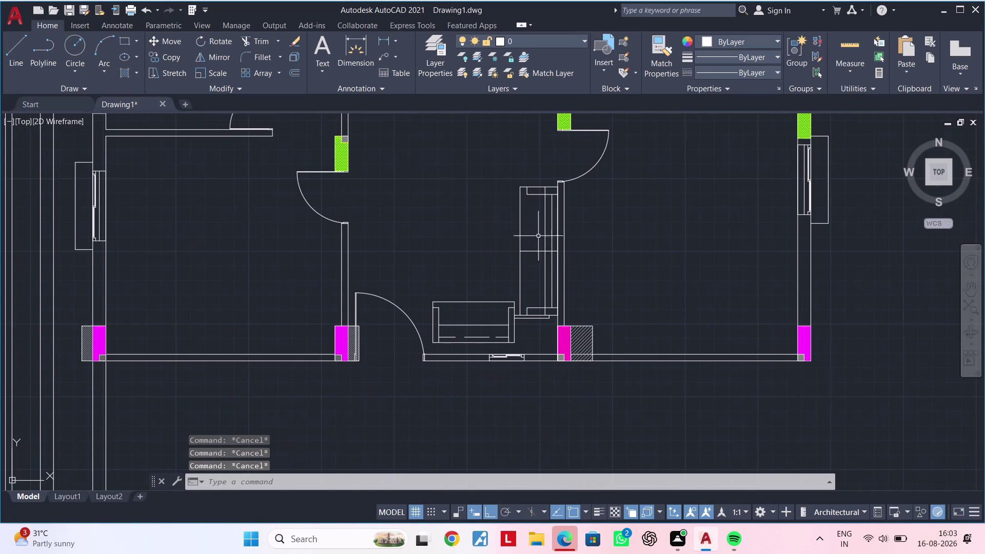
middle_drag(479, 238, 501, 285)
key(Escape)
key(Escape)
middle_drag(499, 258, 493, 277)
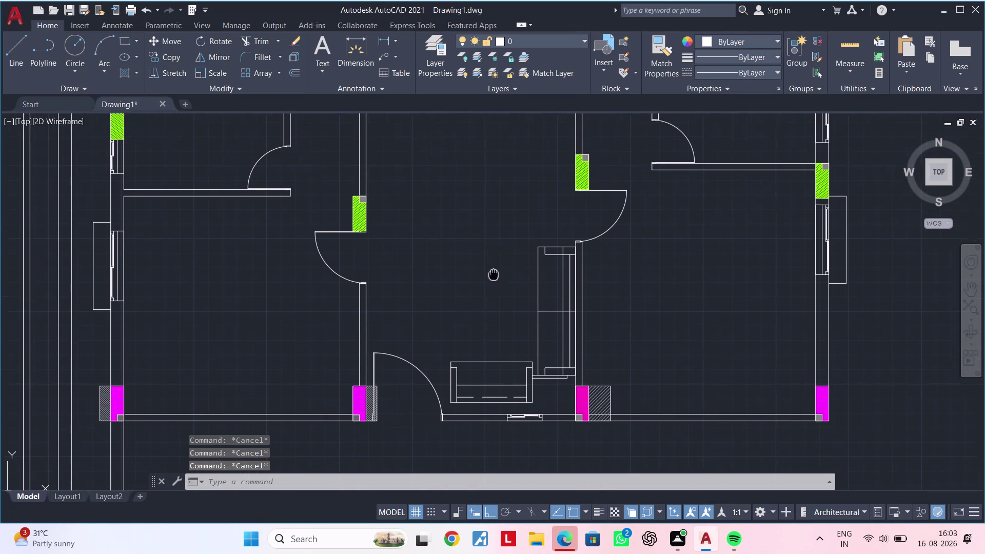
middle_drag(492, 276, 484, 295)
key(Escape)
key(Escape)
key(l)
key(space)
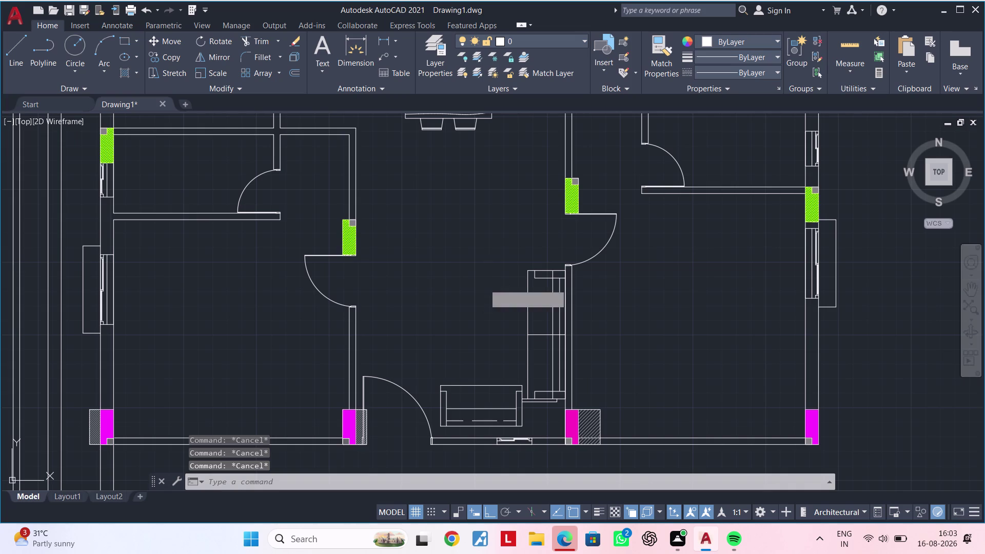
scroll(up, 3)
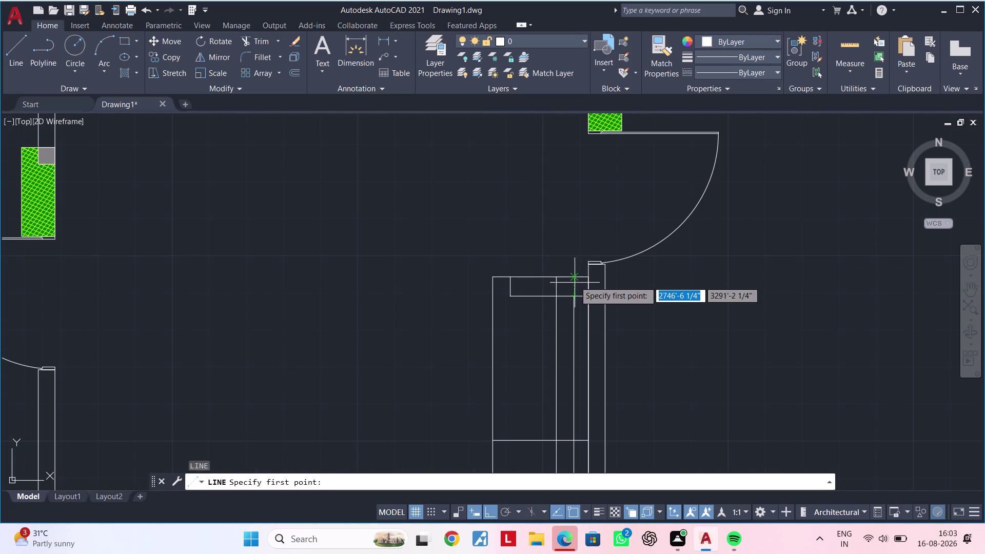
Draw the outline's first vertical edge up from the sofa's upper corner.
click(574, 276)
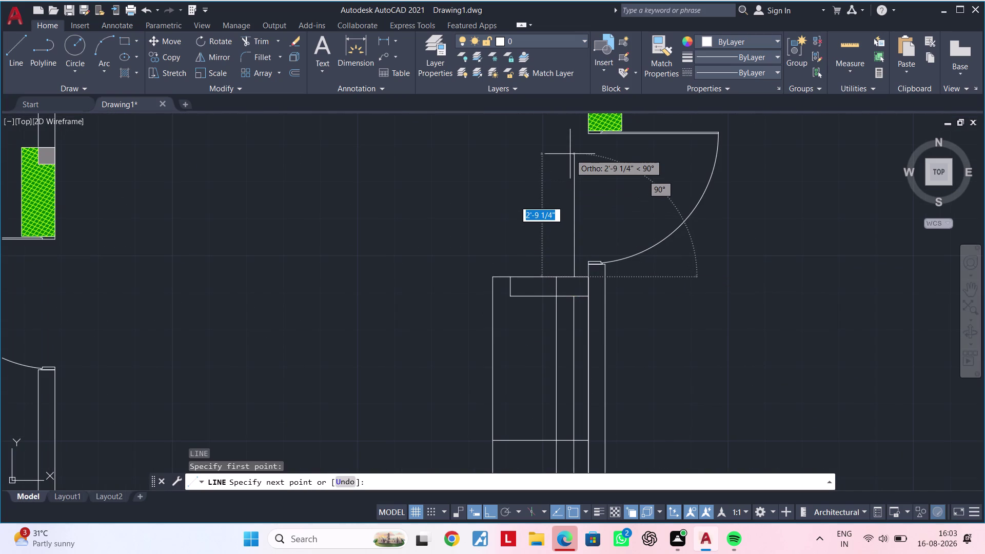
click(574, 200)
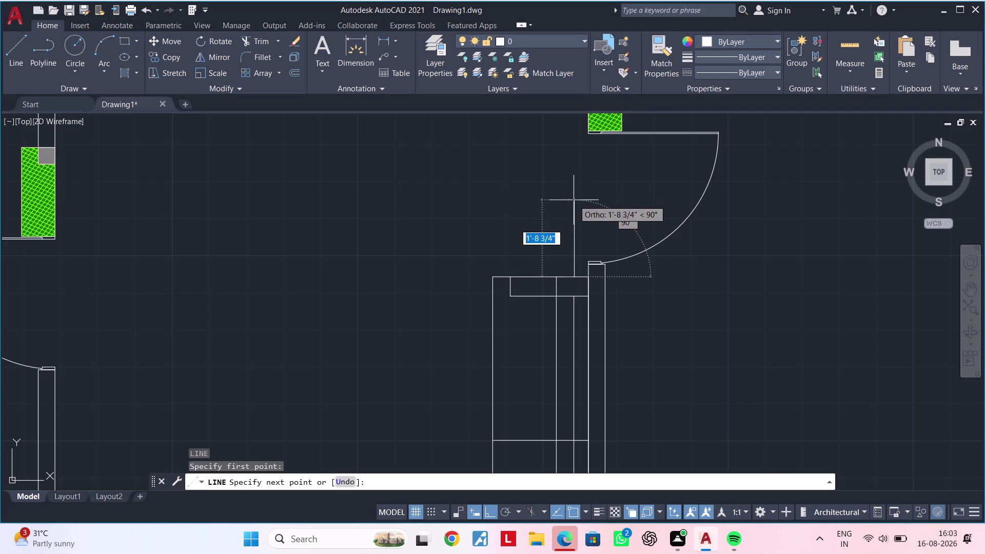
middle_drag(358, 196, 565, 192)
scroll(down, 3)
middle_drag(479, 213, 440, 202)
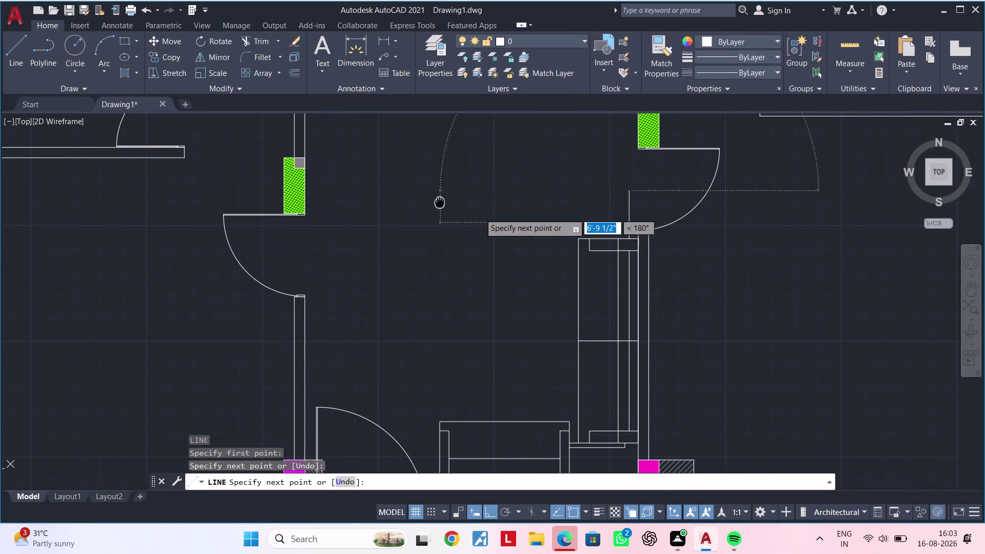
middle_drag(440, 202, 439, 201)
middle_click(396, 204)
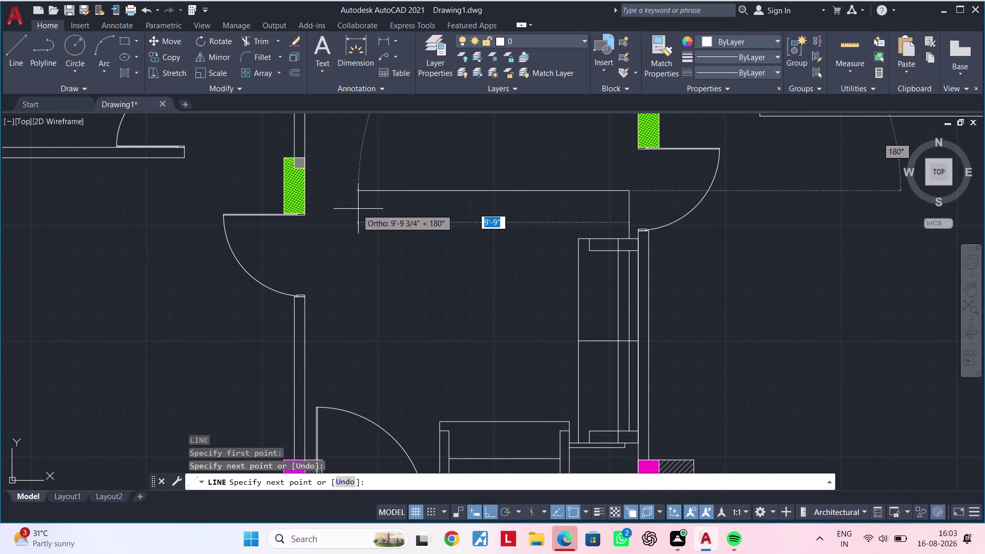
Continue the outline through the top-left and bottom-left corners back to the sofa.
click(370, 206)
scroll(down, 3)
middle_drag(374, 350, 384, 233)
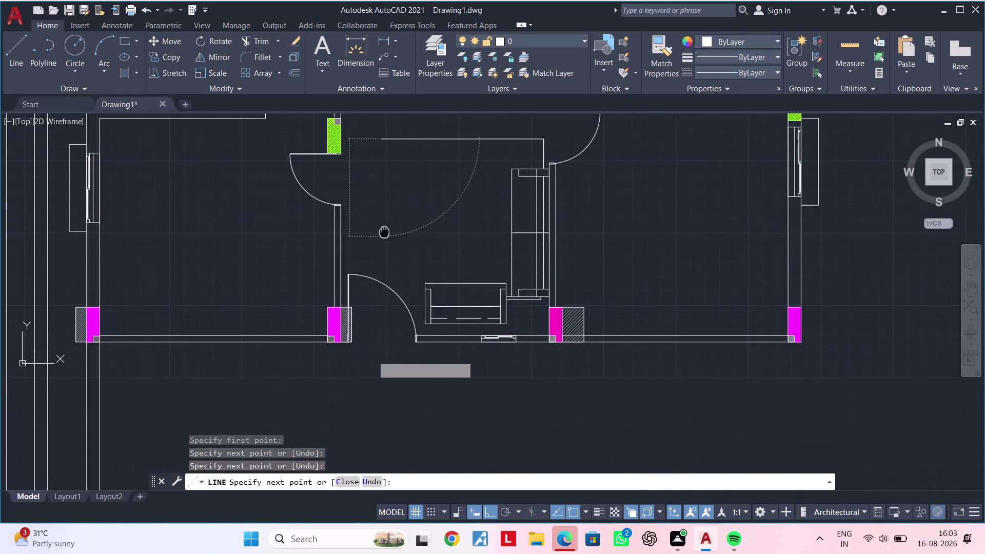
scroll(up, 3)
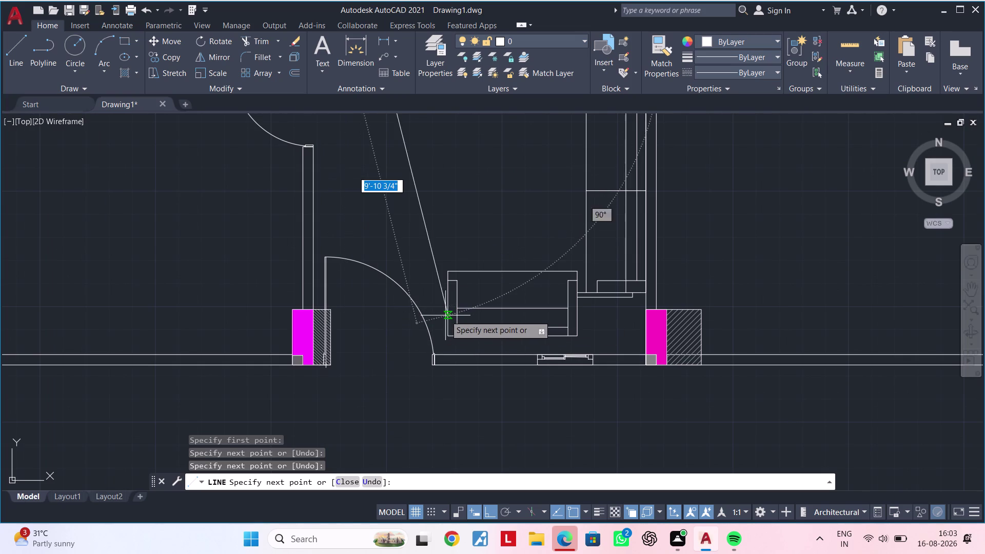
scroll(up, 3)
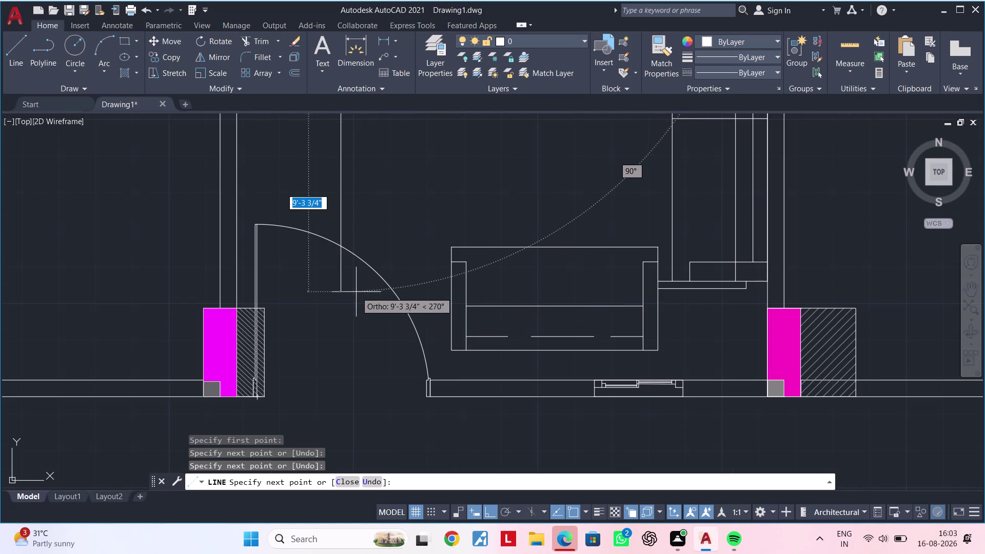
click(340, 291)
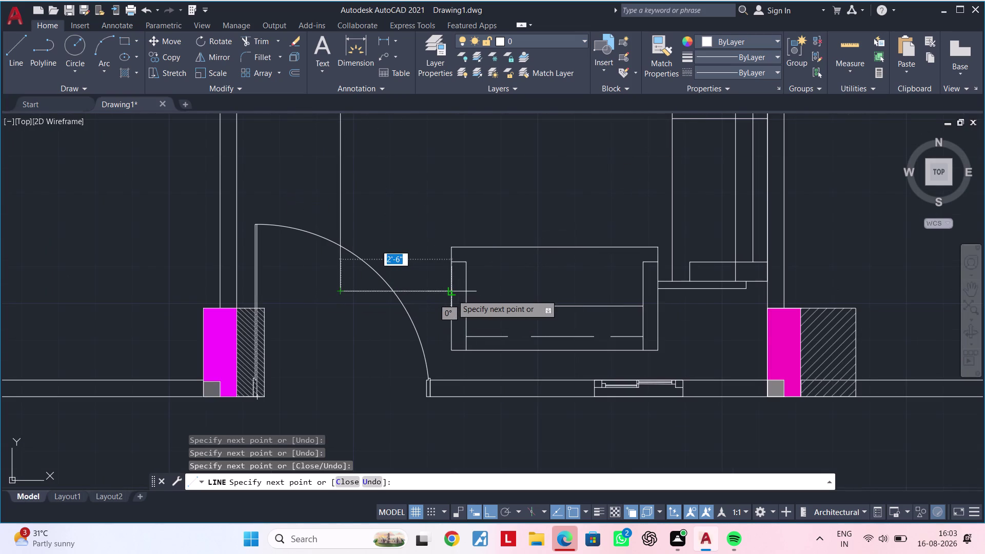
click(452, 294)
scroll(down, 3)
key(Escape)
middle_drag(470, 219, 426, 254)
key(Escape)
key(Escape)
key(Escape)
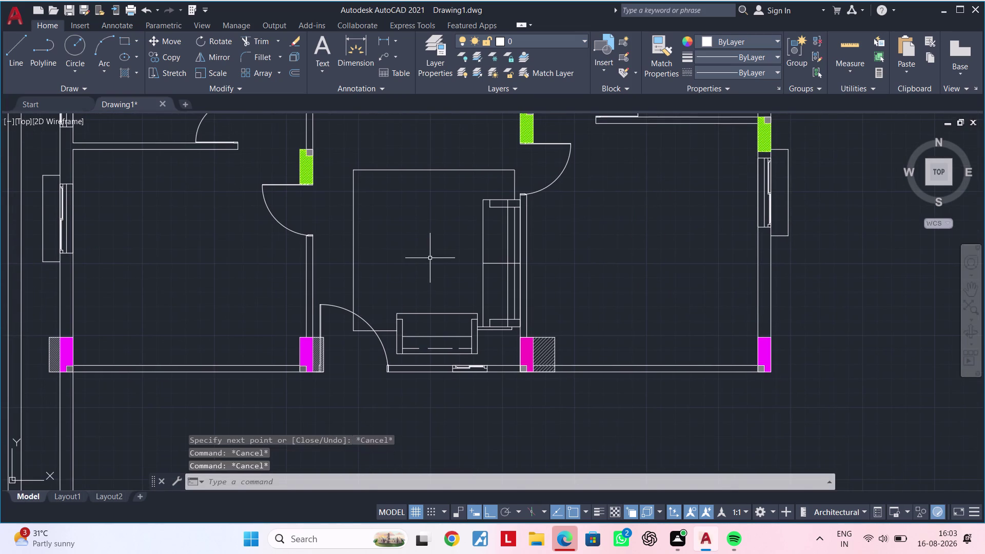
key(Escape)
Pick two opposite corners for a coffee table rectangle inside the outline, then cancel.
text(rec)
key(space)
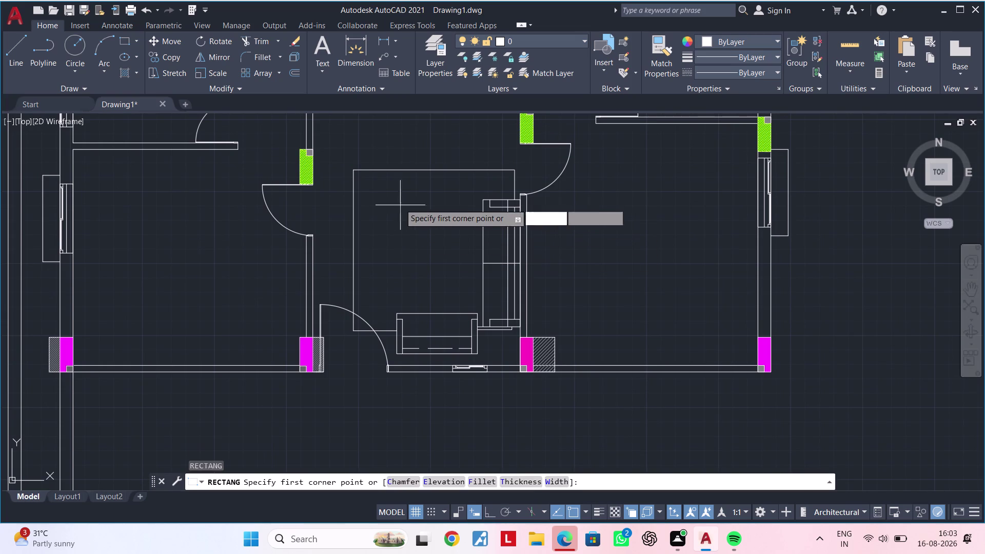
click(399, 207)
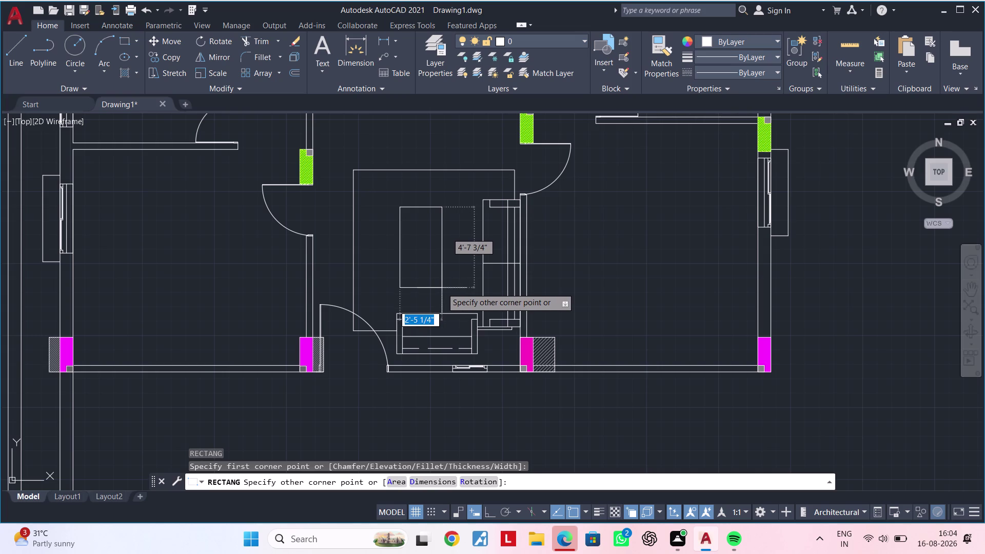
click(440, 288)
scroll(down, 3)
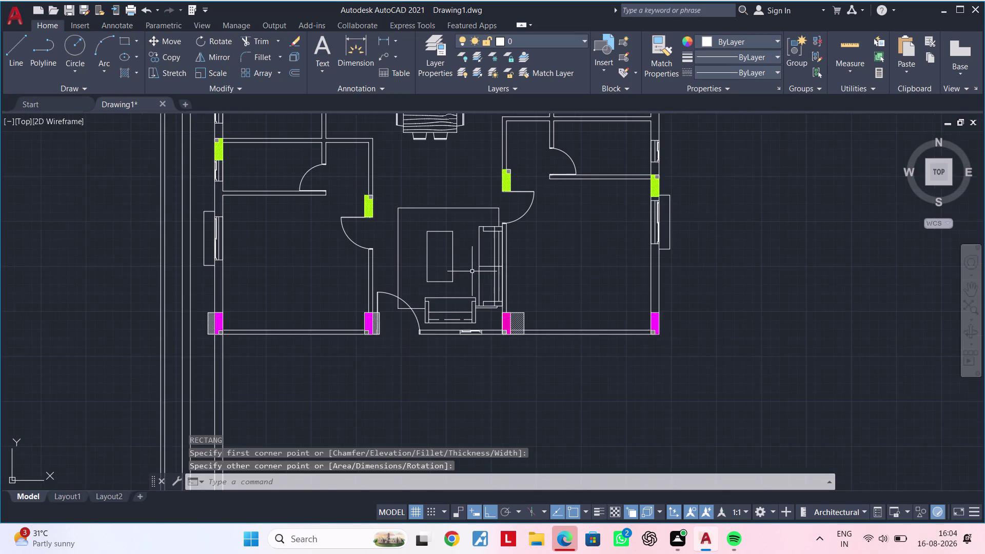
middle_drag(459, 279, 442, 293)
key(Escape)
key(Escape)
key(Escape)
key(Escape)
key(Escape)
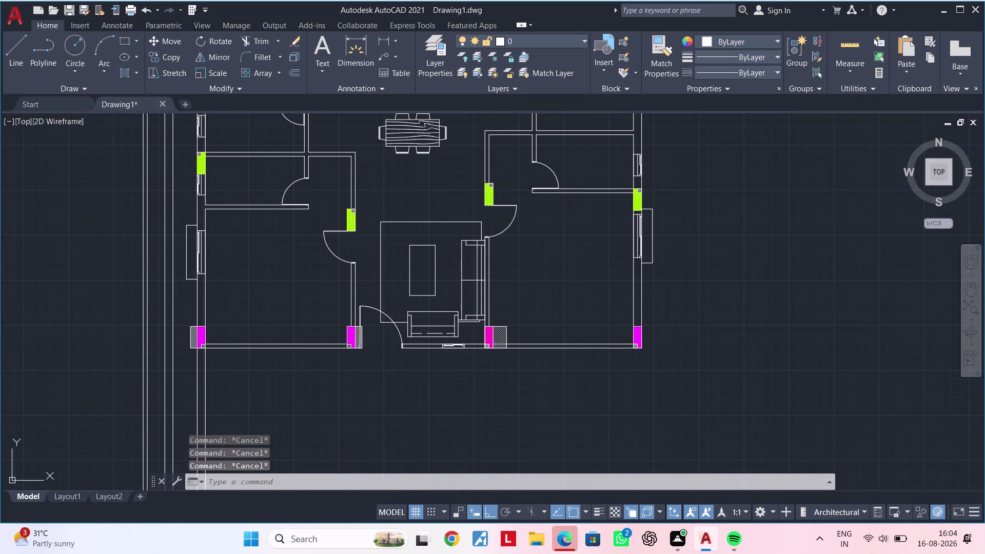
key(Escape)
middle_drag(452, 285, 421, 285)
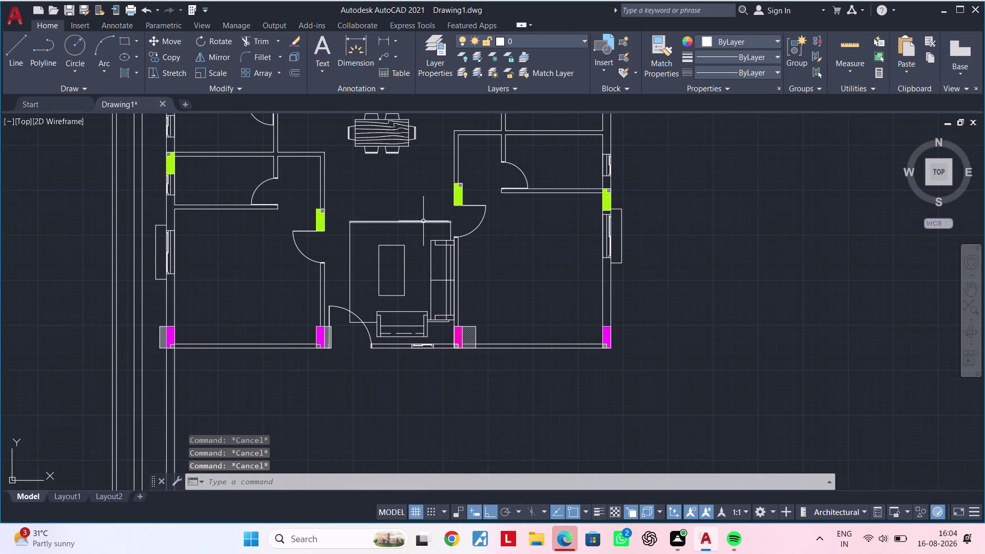
Select the four outline edges and window-select the sofa pieces.
click(422, 221)
scroll(up, 3)
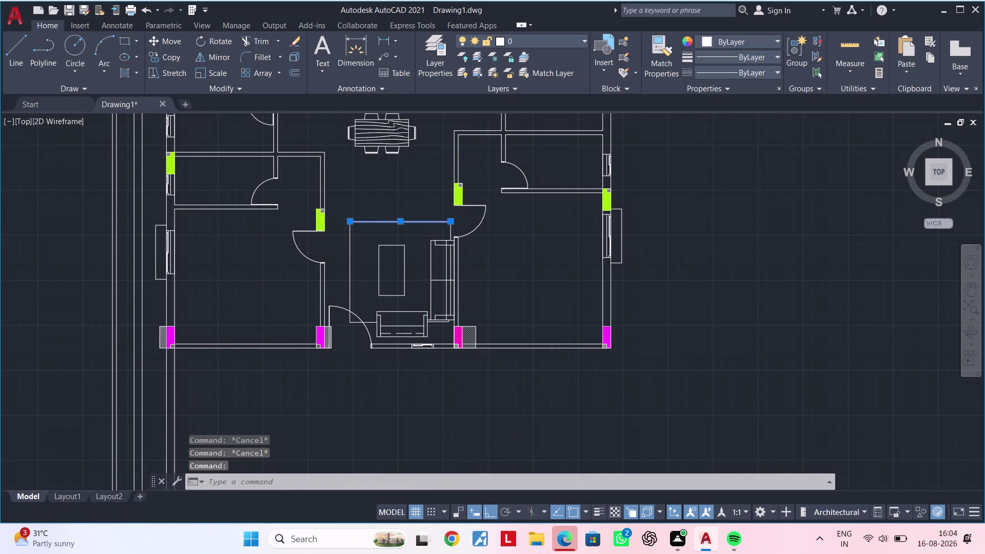
click(445, 232)
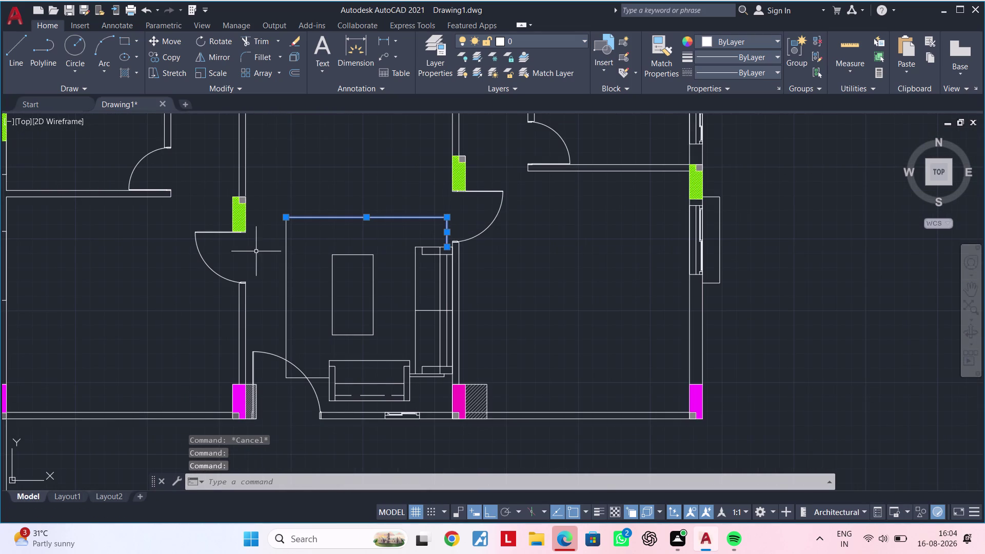
click(287, 252)
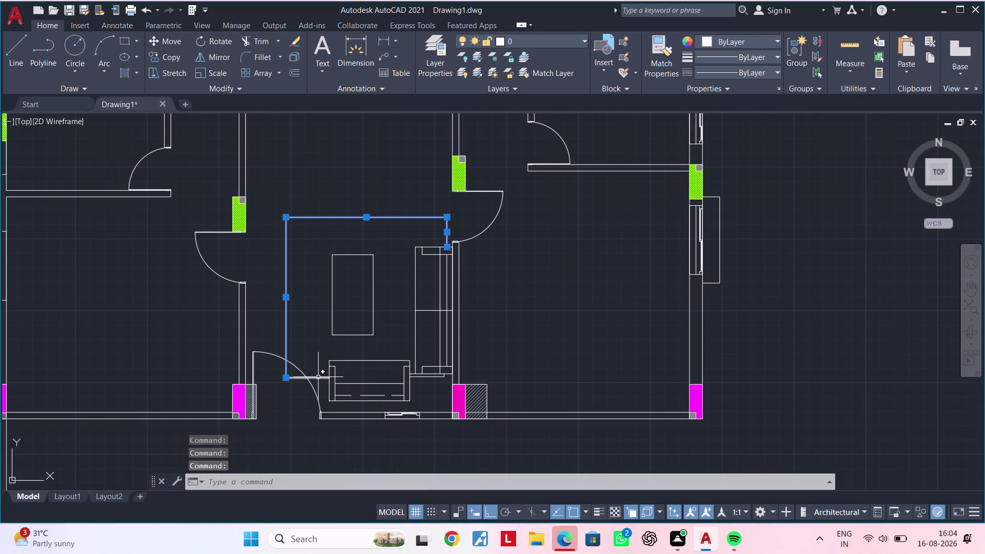
click(318, 377)
scroll(up, 3)
middle_drag(377, 363, 395, 330)
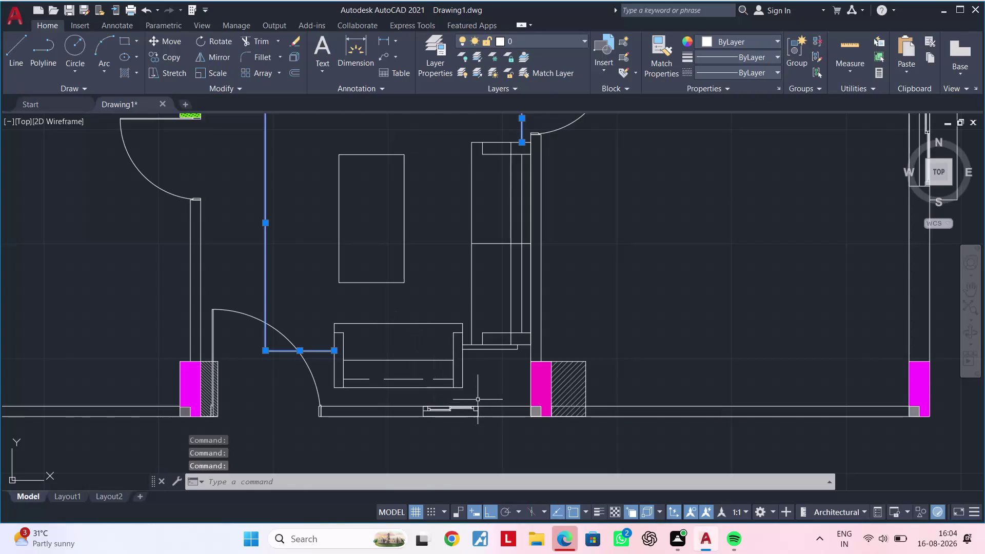
click(477, 400)
click(331, 319)
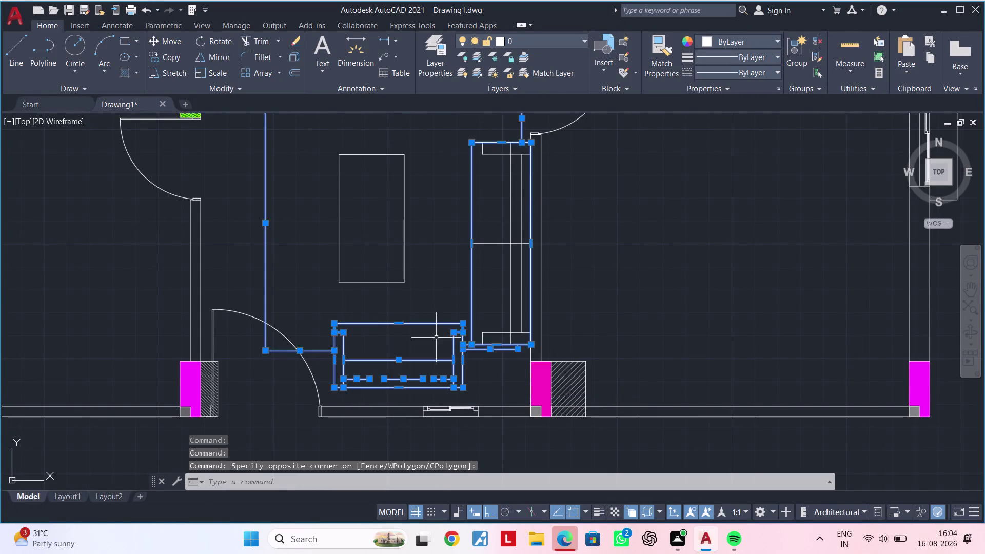
click(507, 364)
Finish selecting the side sofa, coffee table and remaining living-room furniture.
click(480, 244)
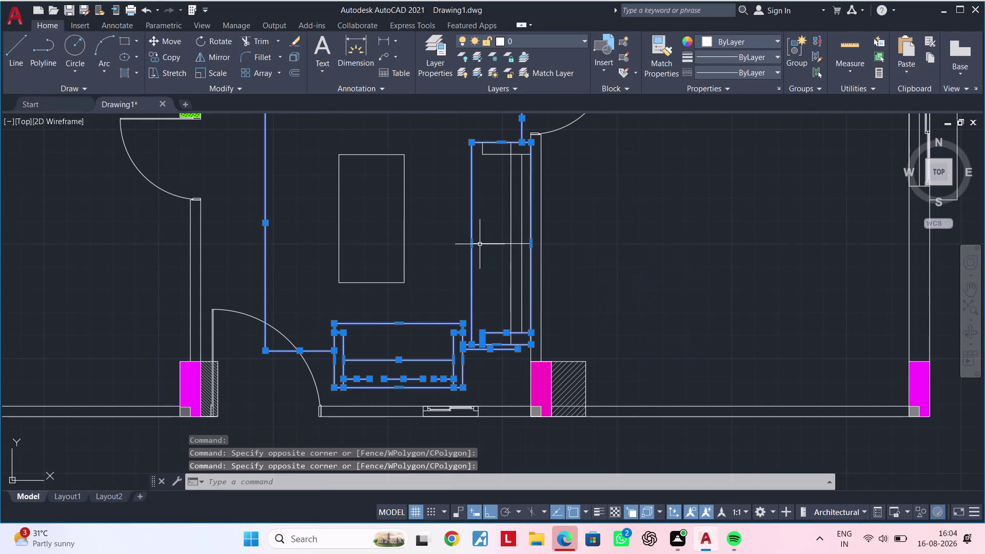
click(526, 196)
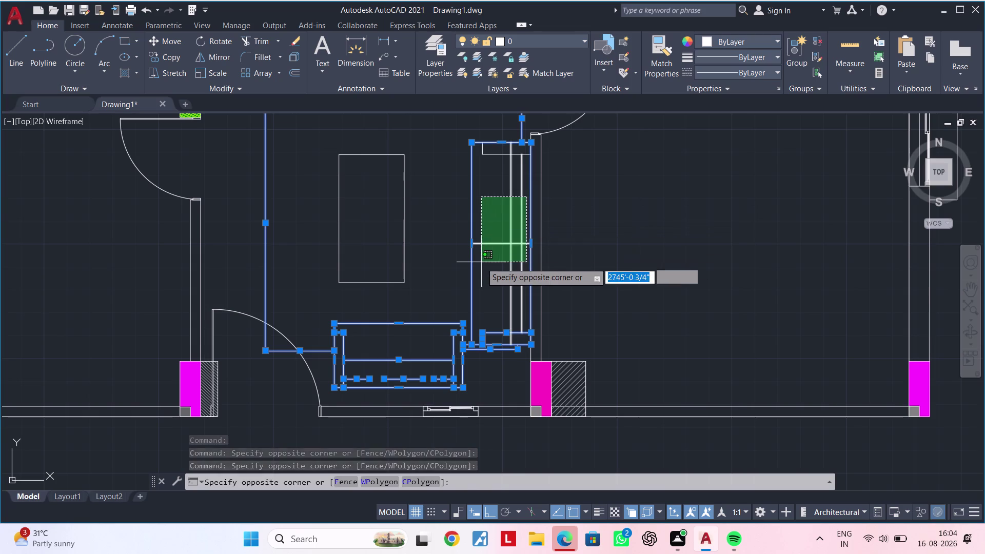
click(481, 263)
click(500, 153)
scroll(up, 3)
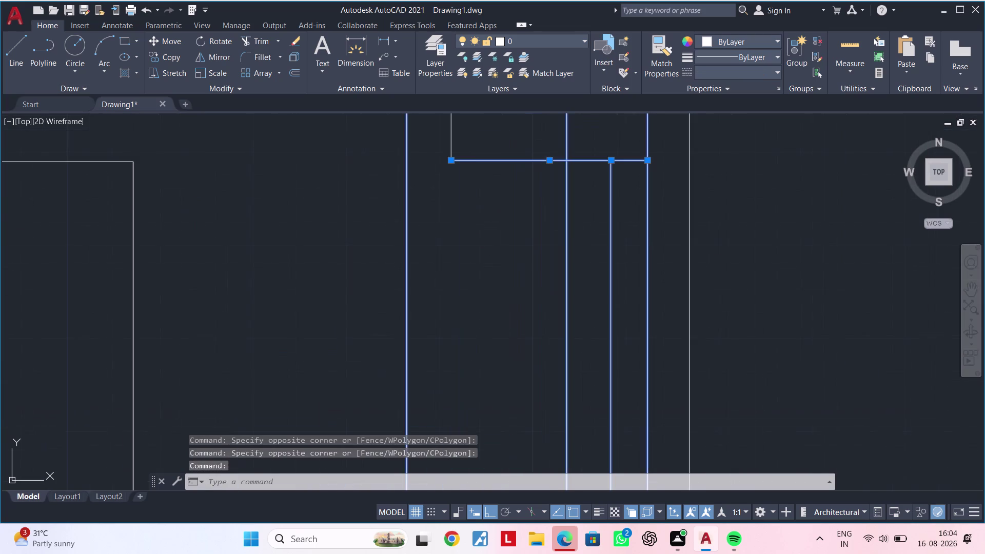
click(449, 145)
scroll(down, 3)
middle_drag(489, 241, 508, 233)
click(424, 203)
click(322, 300)
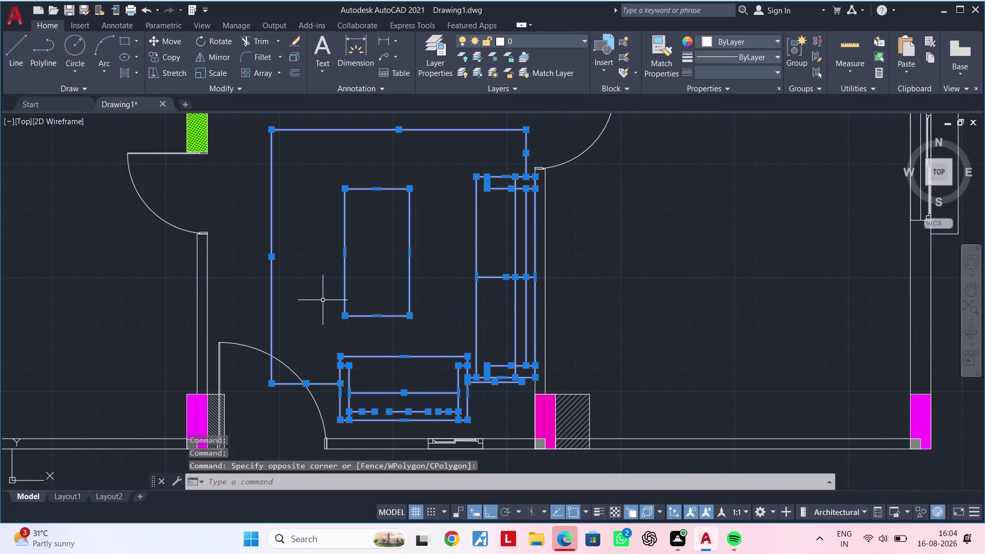
Define a block named 'drawing' from the 20 selected furniture objects.
text(b)
key(space)
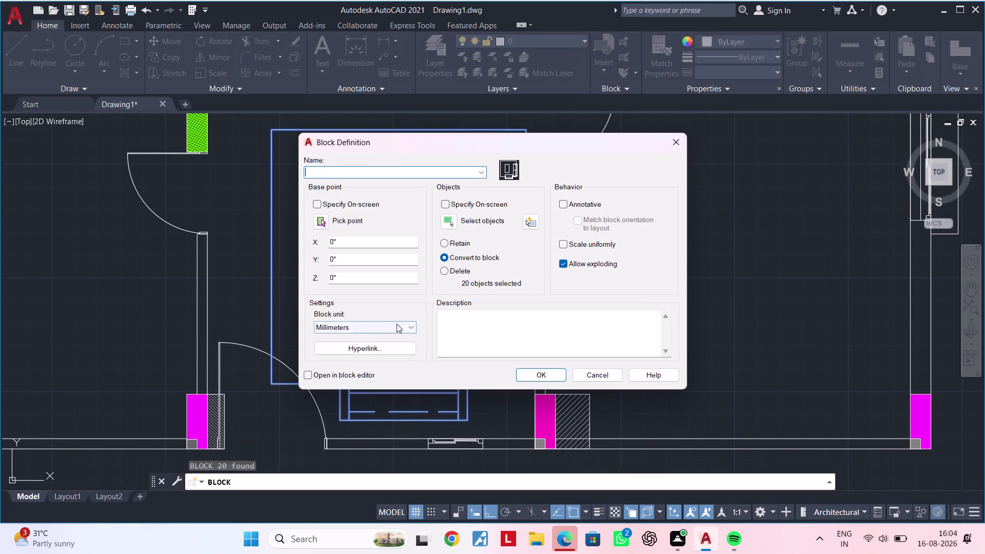
click(383, 175)
text(de)
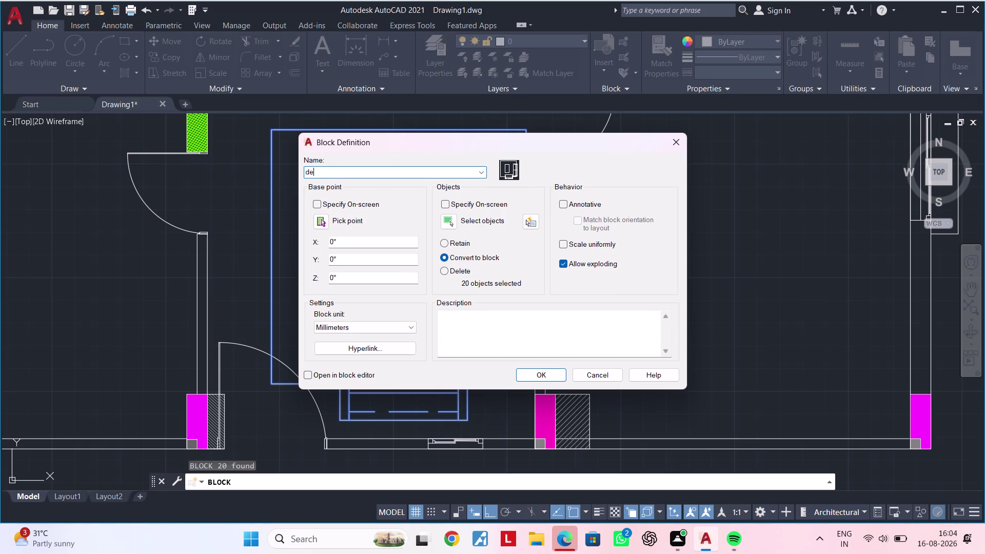
key(BackSpace)
key(r)
text(awing)
key(Return)
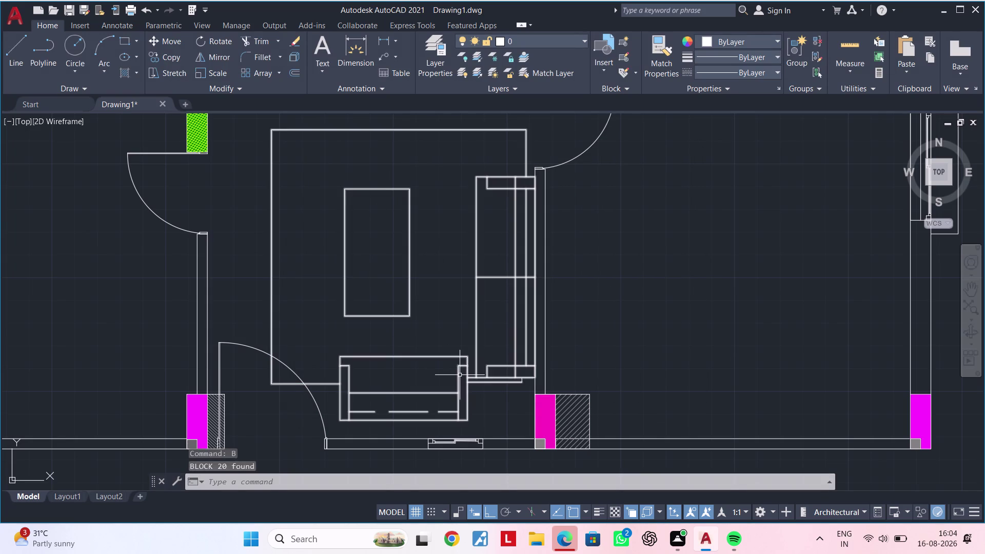
scroll(down, 3)
middle_drag(461, 373, 382, 374)
key(Escape)
key(Escape)
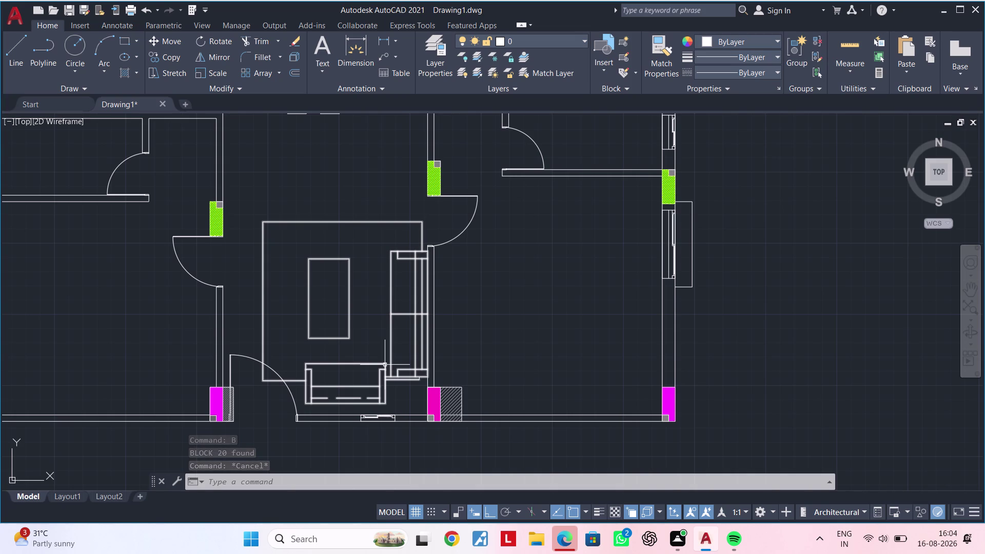
key(Escape)
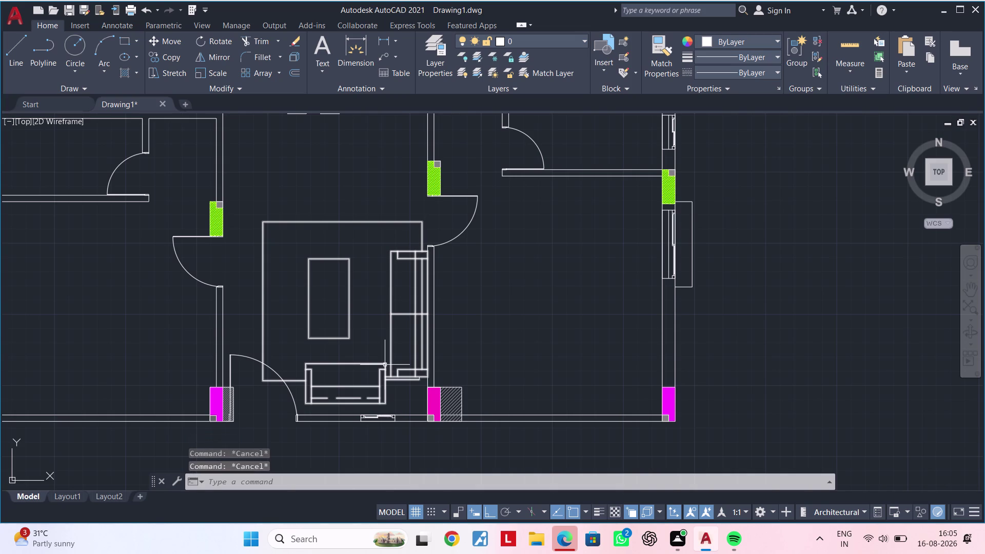
Pan across the floor plan to bring the top-left bedroom into view.
key(Escape)
key(Escape)
key(Escape)
scroll(down, 3)
middle_drag(387, 368, 522, 391)
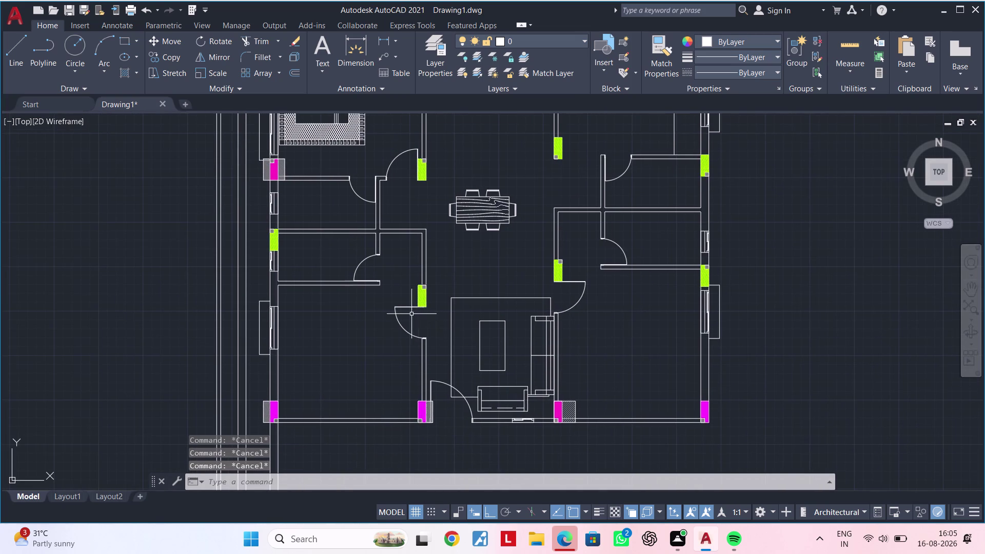
middle_drag(473, 315, 411, 408)
middle_drag(422, 389, 477, 377)
key(Escape)
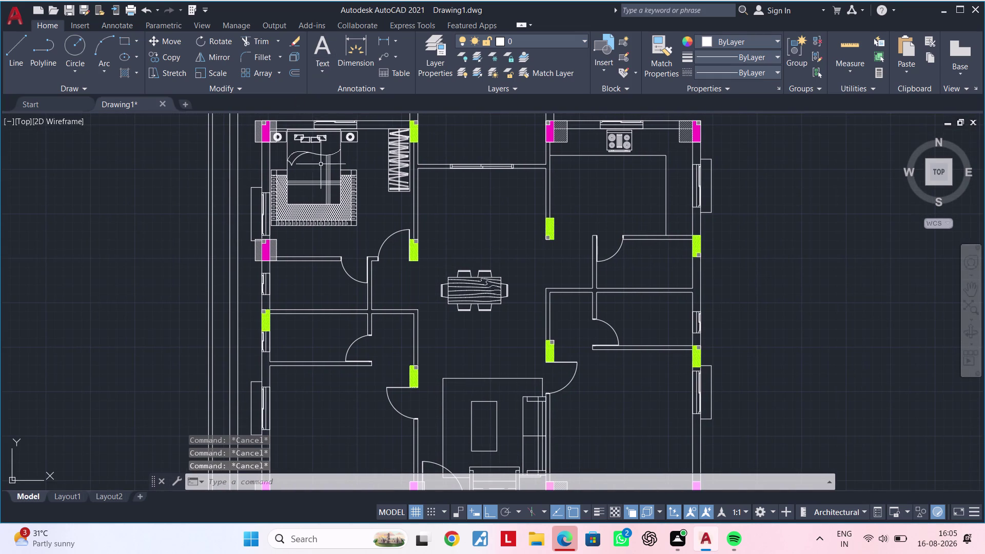
scroll(down, 3)
middle_drag(332, 206, 438, 206)
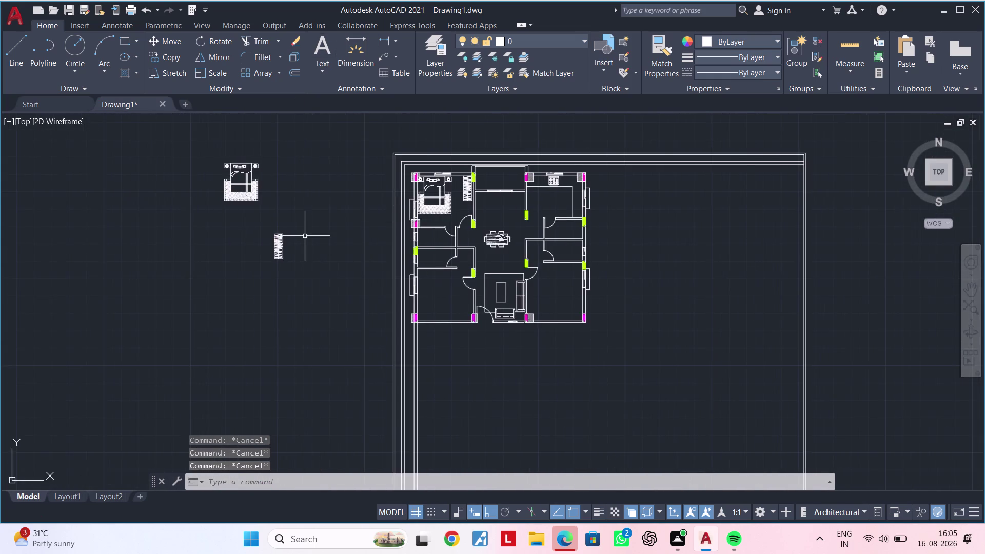
scroll(up, 3)
middle_drag(301, 237, 279, 255)
Pick the bed and wardrobe, then clear that selection.
click(489, 206)
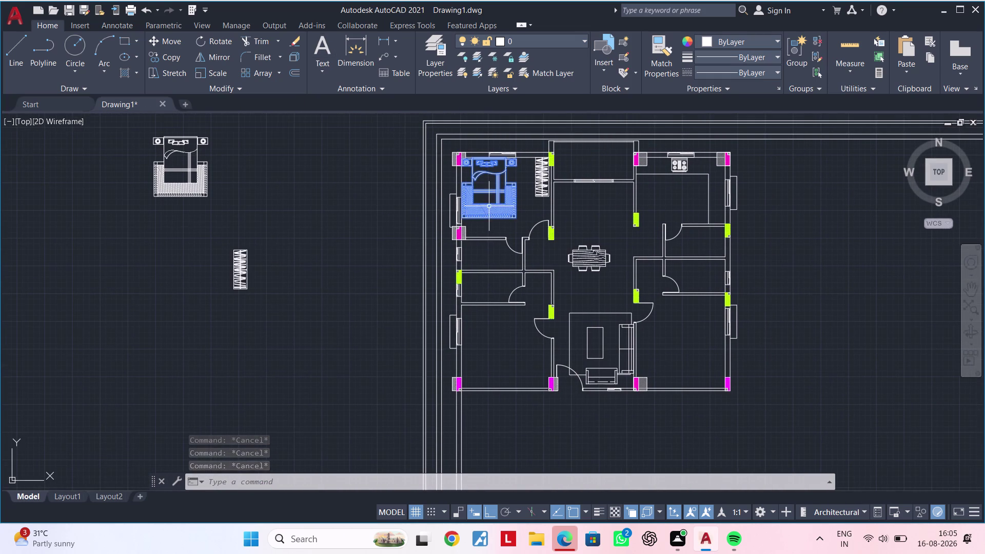
middle_drag(516, 201, 503, 215)
scroll(up, 3)
click(529, 200)
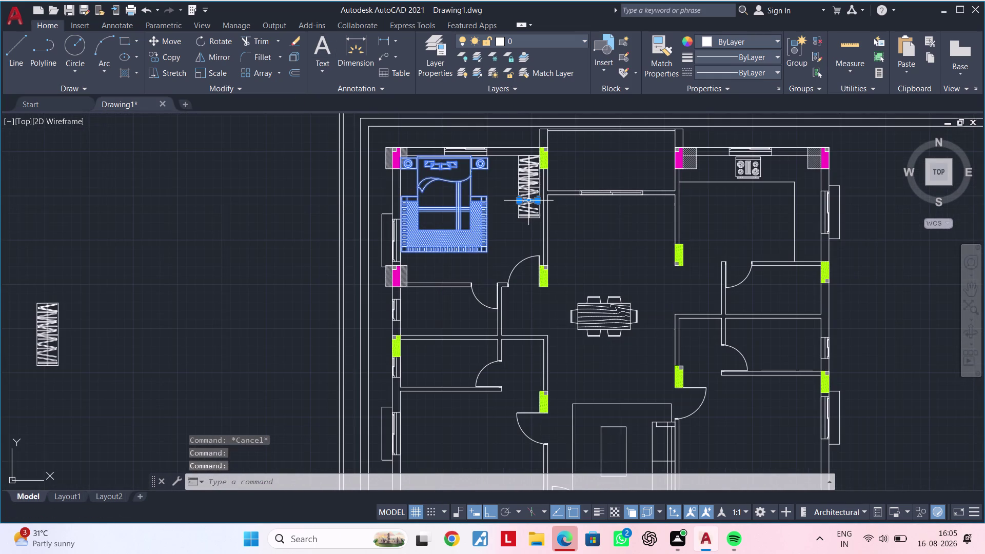
key(Escape)
key(Escape)
key(Escape)
Zoom in on the wardrobe and window-select all 32 of its lines.
scroll(up, 3)
middle_drag(527, 227, 525, 259)
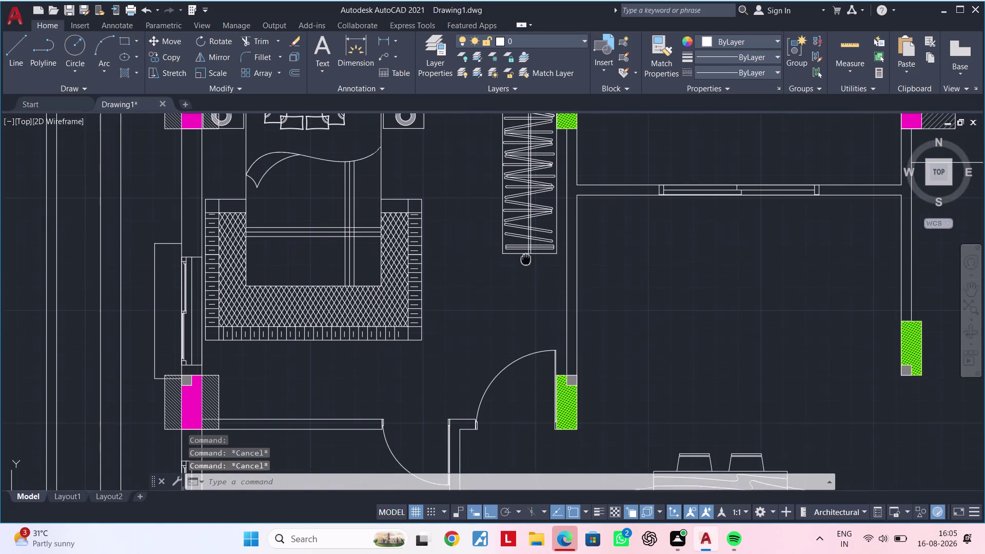
middle_drag(526, 259, 526, 260)
middle_drag(530, 245, 514, 313)
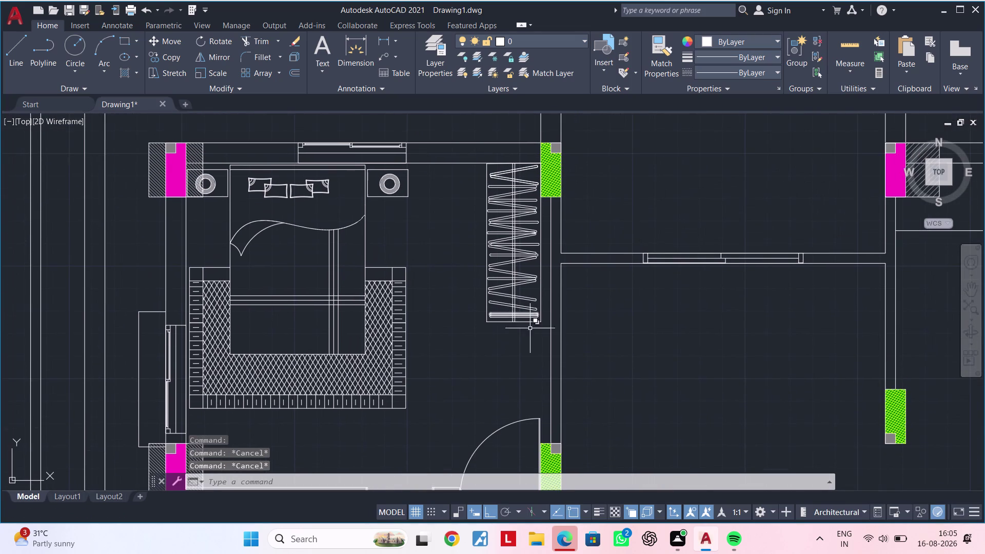
click(479, 157)
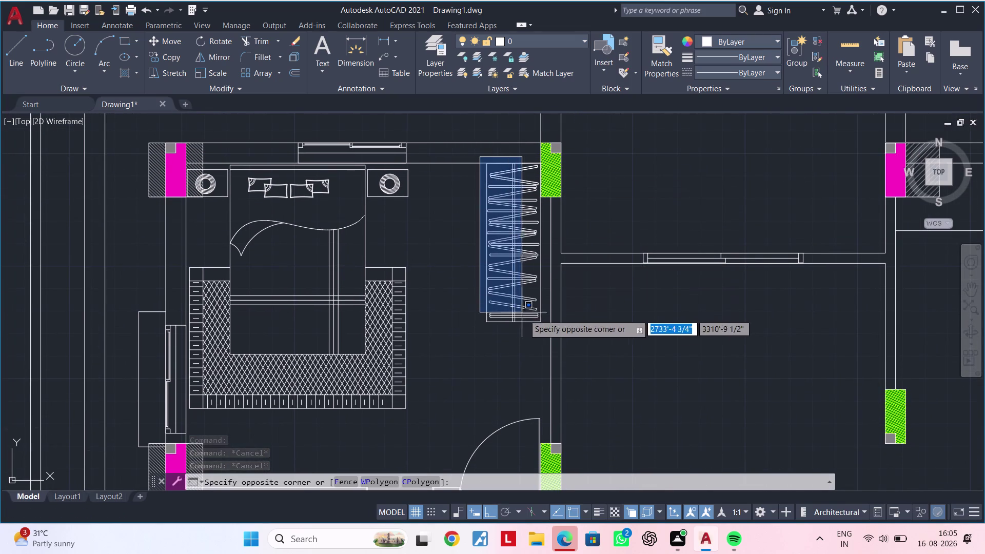
click(547, 327)
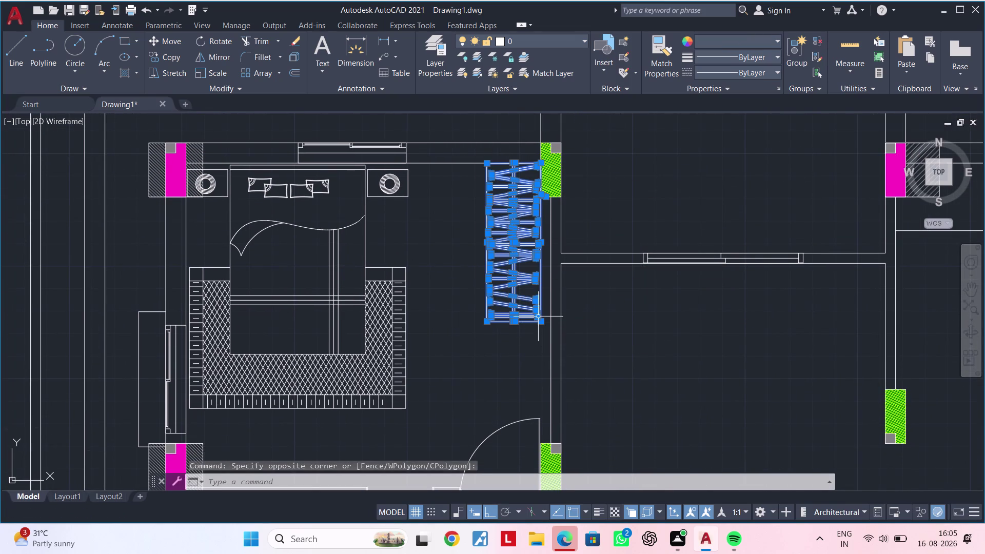
Turn the wardrobe lines into a block named 'design'.
text(b)
key(space)
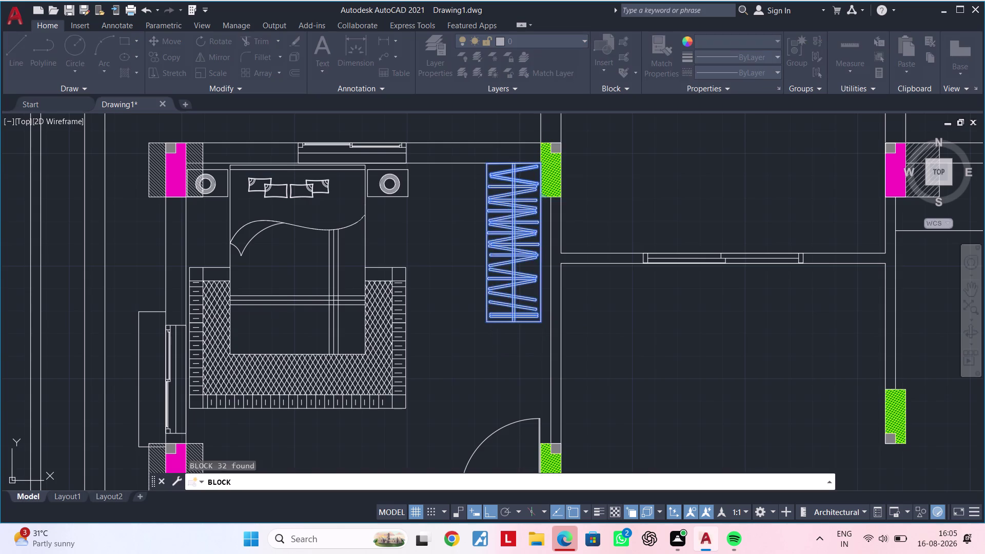
click(358, 176)
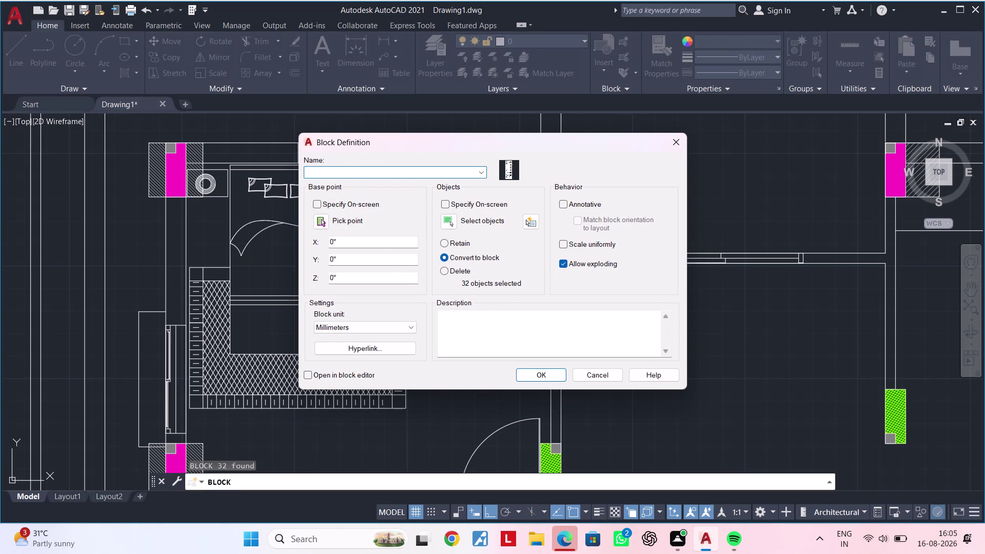
text(desig)
text(n)
key(Return)
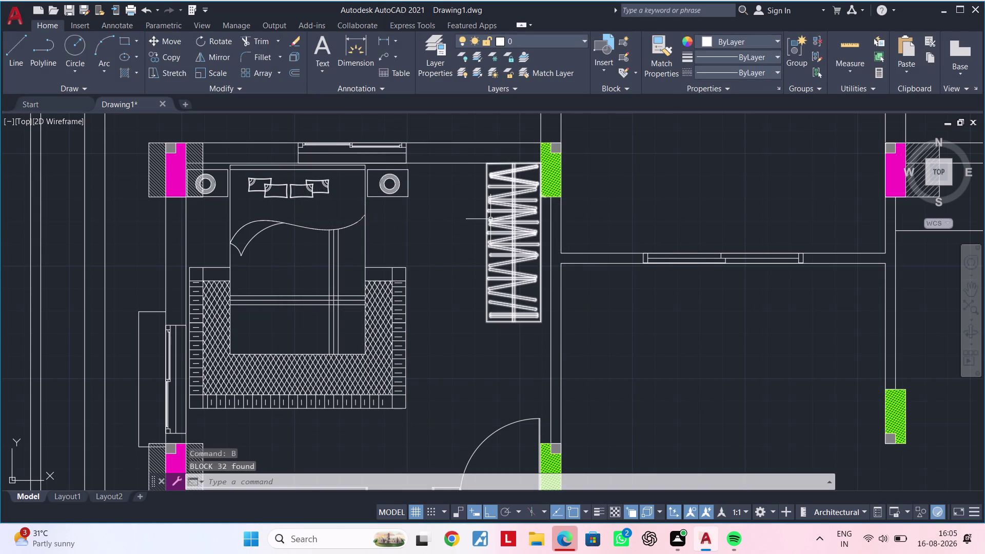
Move the wardrobe and bed to empty space left of the plan.
click(490, 219)
scroll(down, 3)
middle_drag(465, 229, 547, 212)
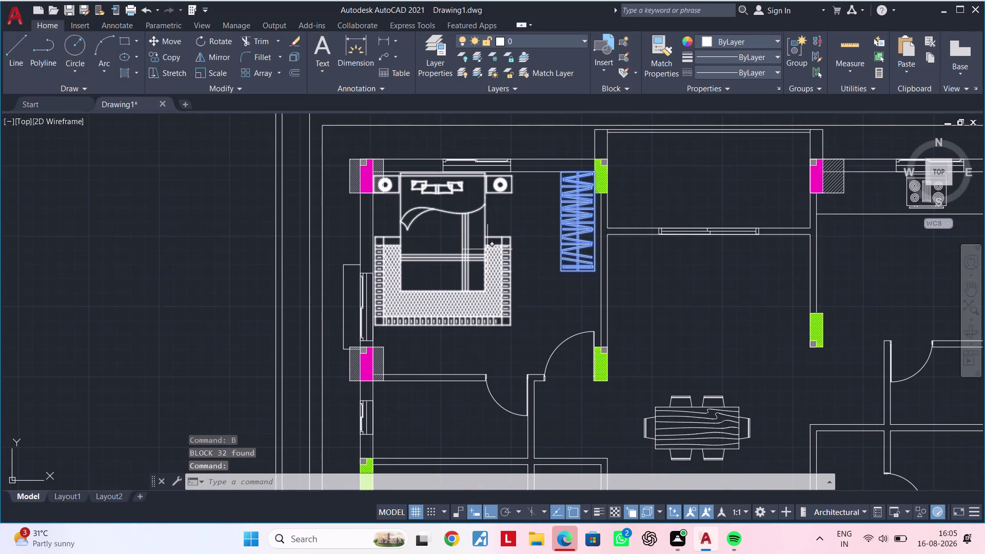
click(491, 258)
text(m)
key(space)
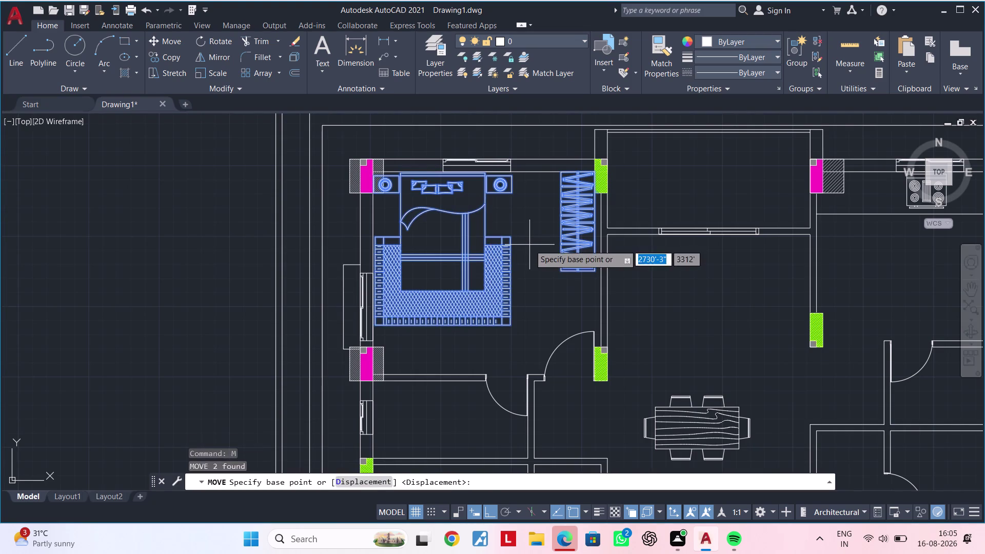
click(529, 245)
middle_drag(145, 243, 453, 244)
click(433, 253)
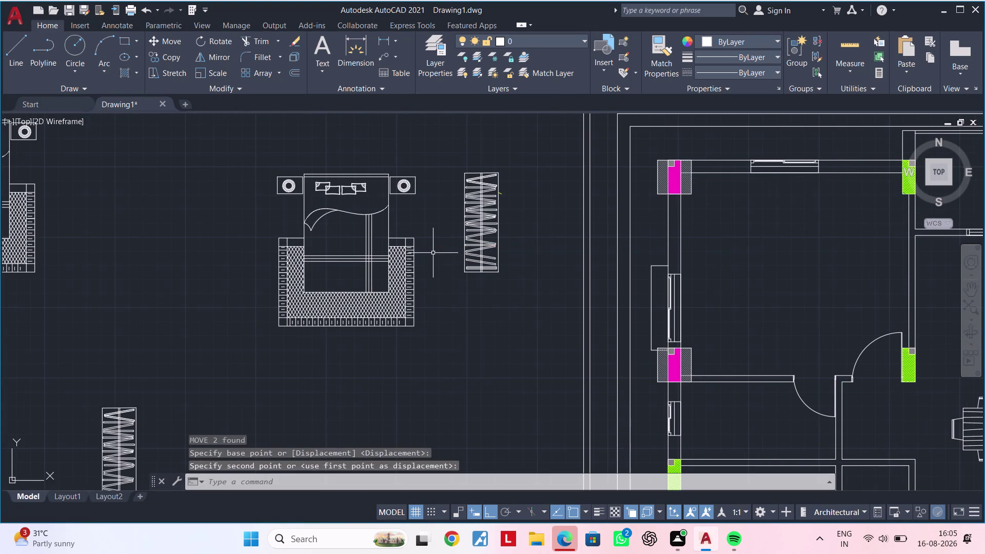
Pan out and reselect the moved bed and wardrobe.
middle_drag(434, 281, 435, 275)
key(Escape)
key(Escape)
scroll(down, 3)
middle_drag(442, 289, 385, 297)
key(Escape)
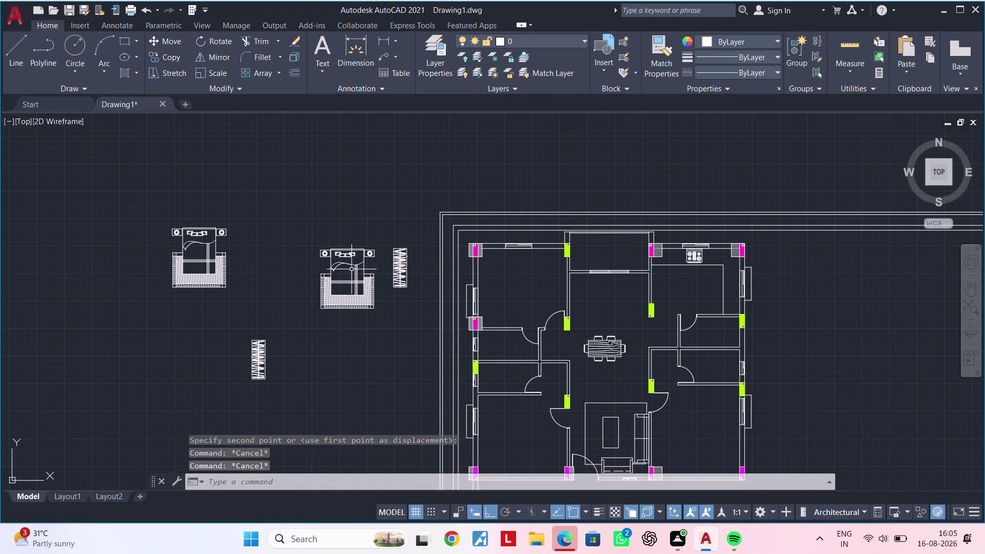
drag(300, 236, 311, 240)
click(412, 323)
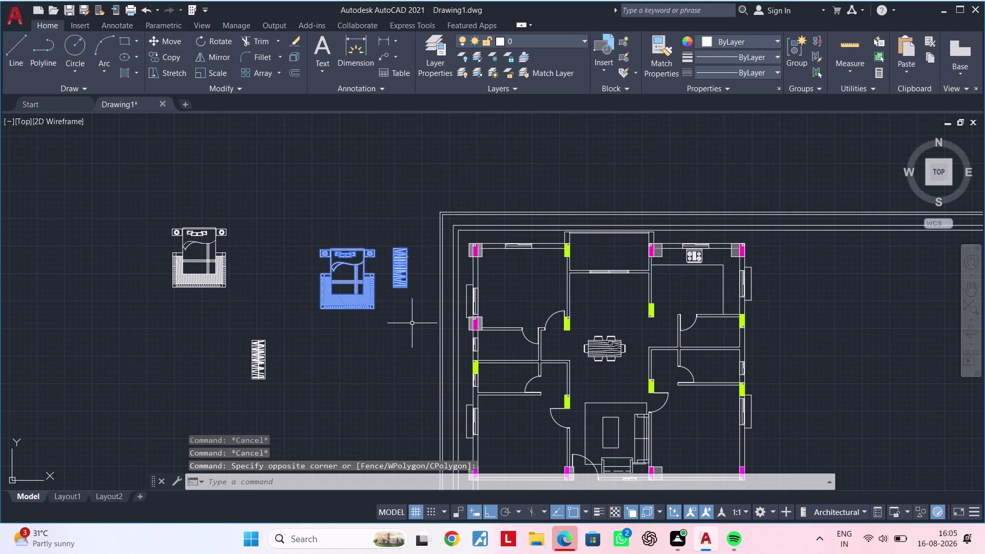
Mirror the bed and wardrobe across a horizontal line above them, keeping the originals.
text(mi)
key(space)
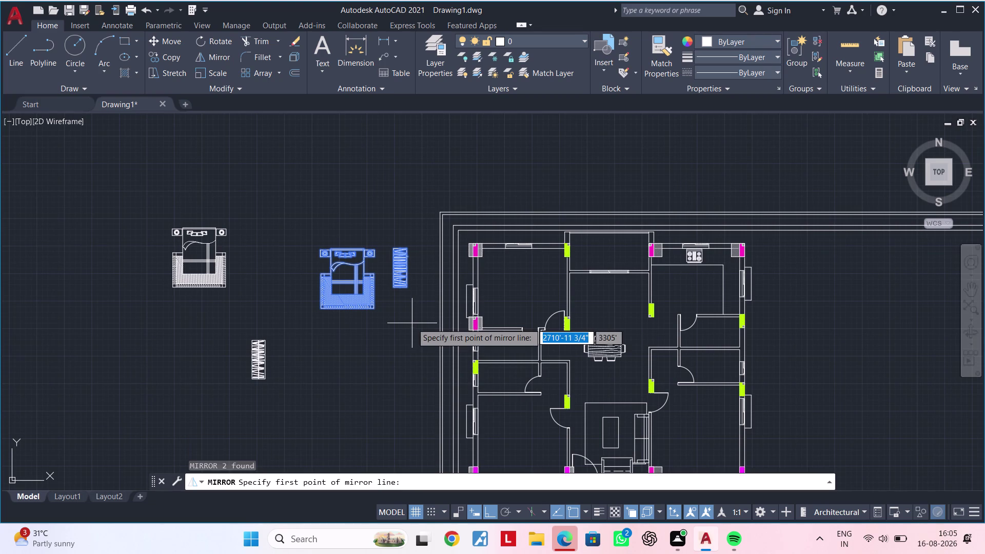
drag(299, 220, 316, 217)
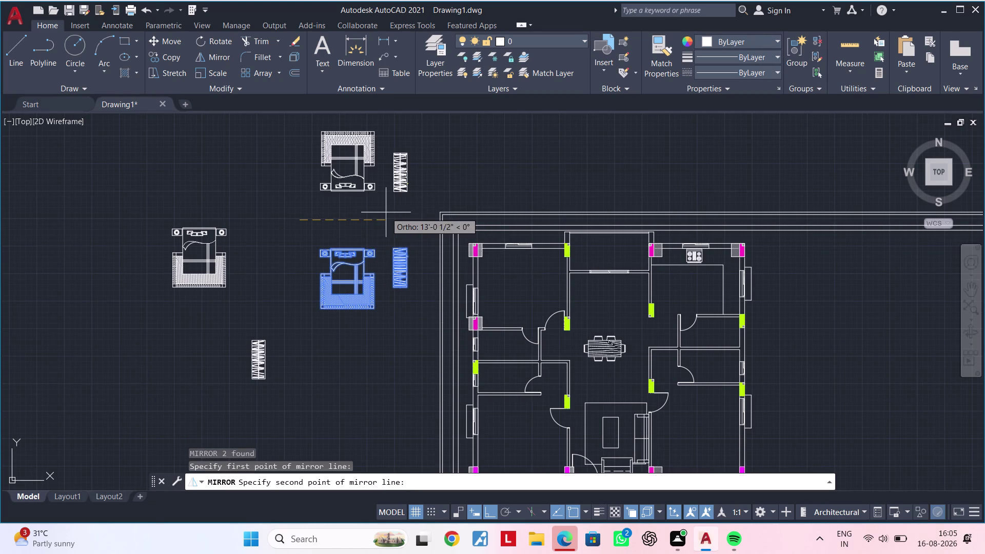
click(387, 213)
click(405, 263)
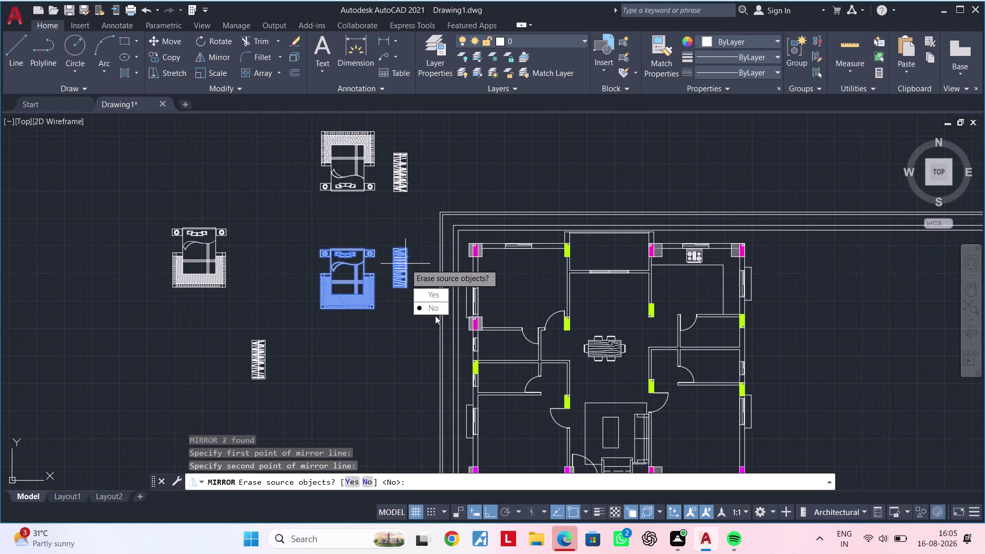
drag(437, 314, 405, 263)
Pan to the mirrored copy and select it.
middle_drag(381, 214, 346, 227)
key(Escape)
key(Escape)
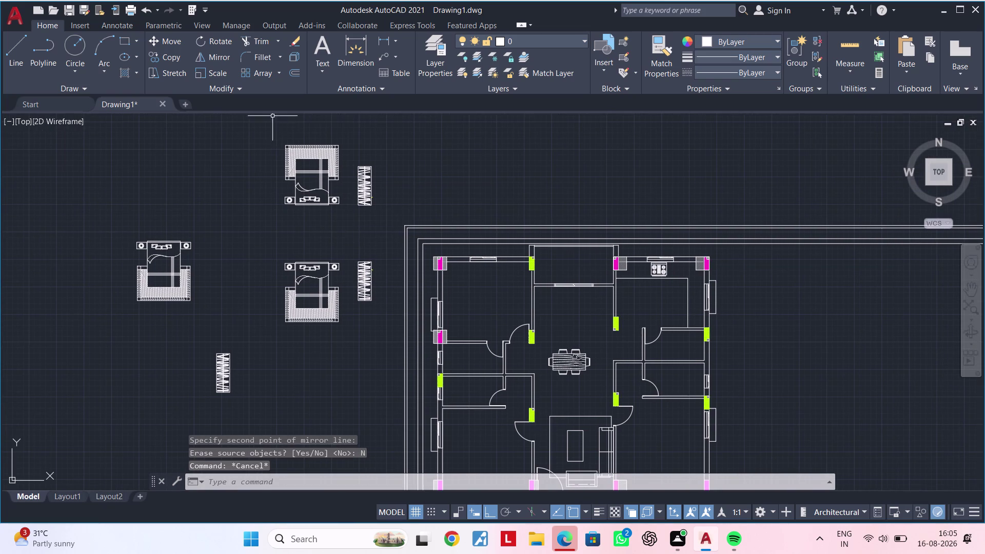
drag(272, 114, 283, 134)
click(383, 215)
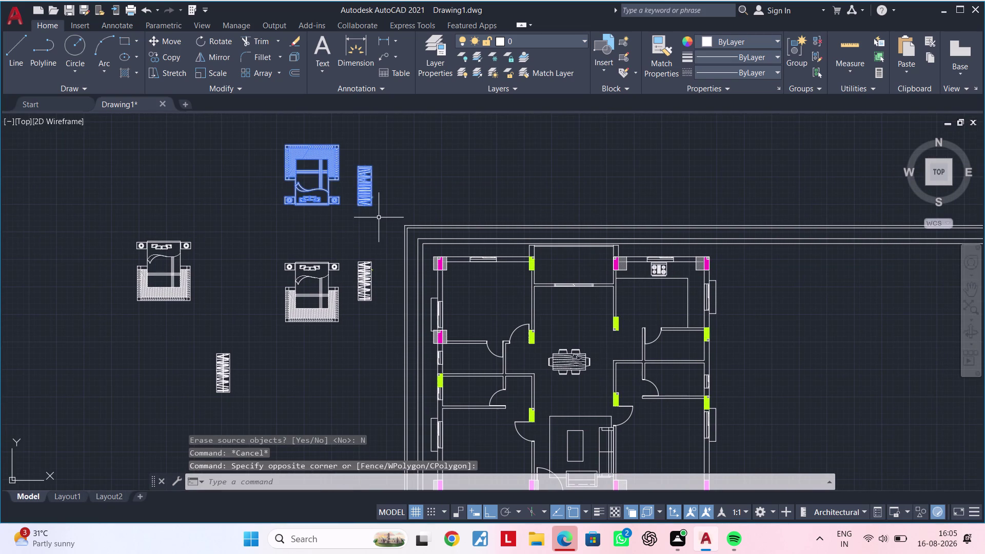
text(m)
key(space)
scroll(up, 3)
scroll(up, 3)
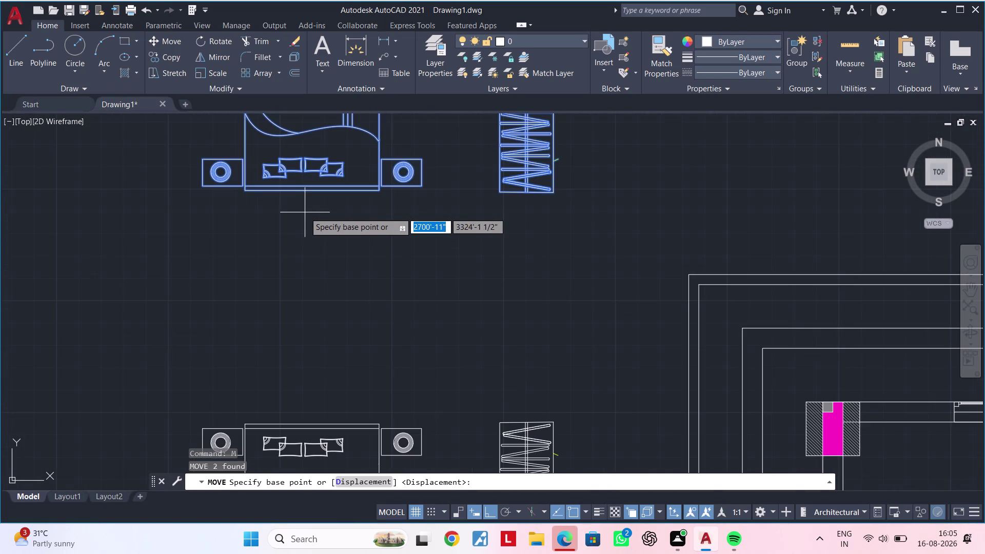
click(311, 193)
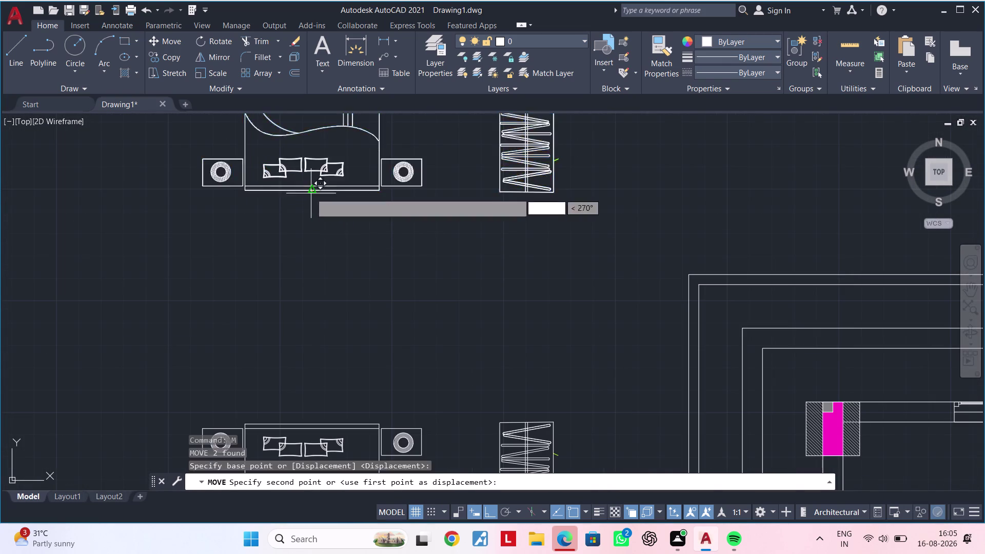
scroll(down, 3)
middle_drag(395, 272, 363, 161)
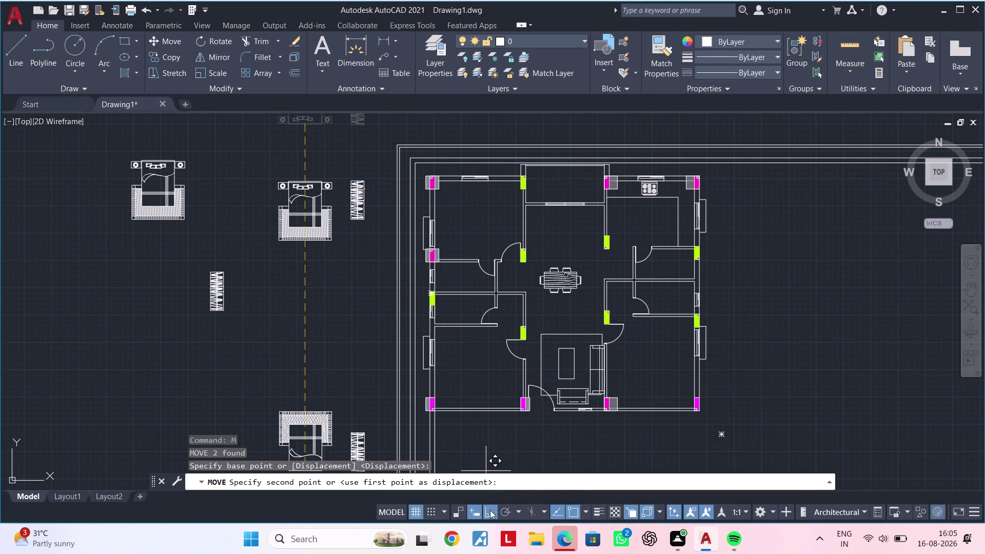
click(490, 510)
scroll(up, 3)
middle_drag(474, 409, 479, 351)
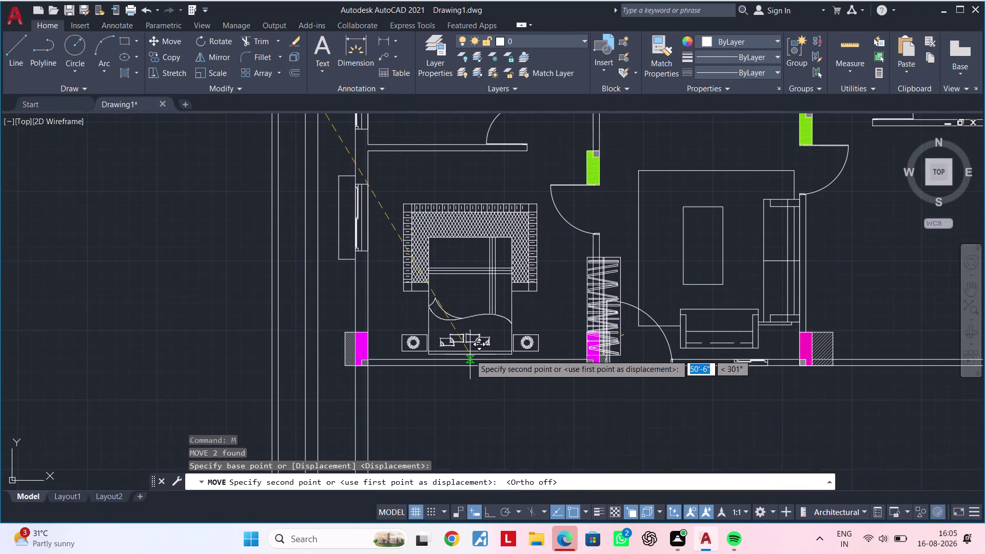
scroll(up, 3)
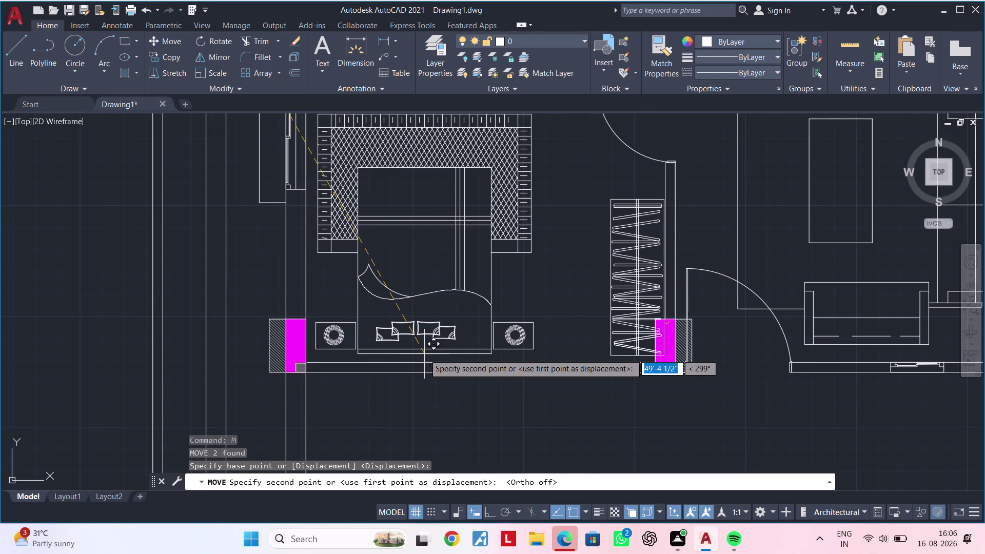
scroll(down, 3)
scroll(down, 3)
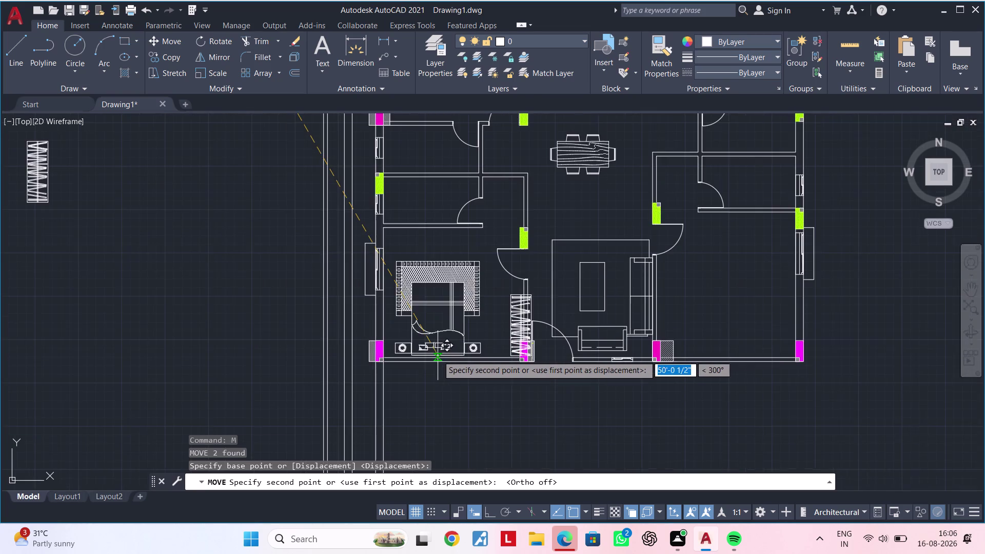
middle_drag(438, 356, 576, 355)
click(335, 353)
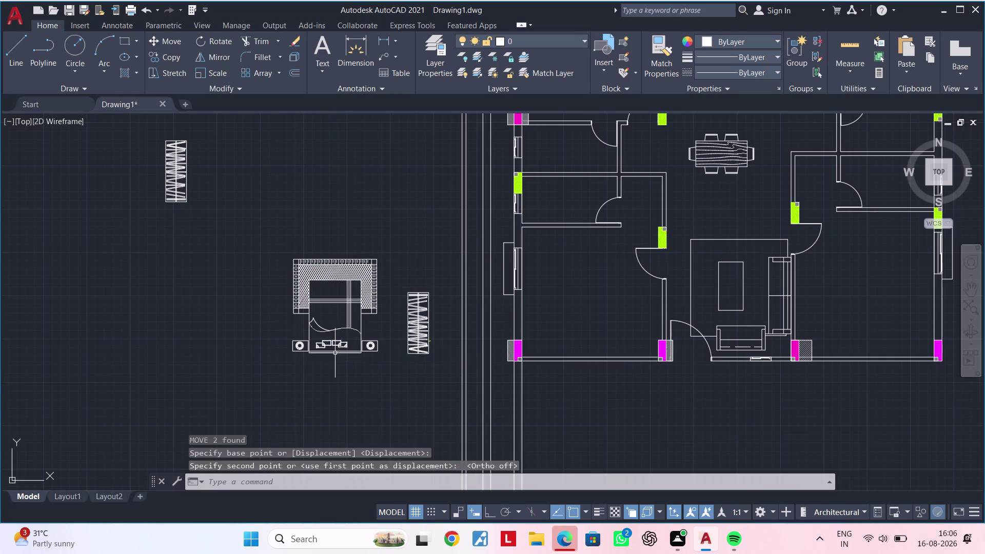
key(Escape)
scroll(down, 3)
middle_drag(369, 404, 385, 350)
scroll(up, 3)
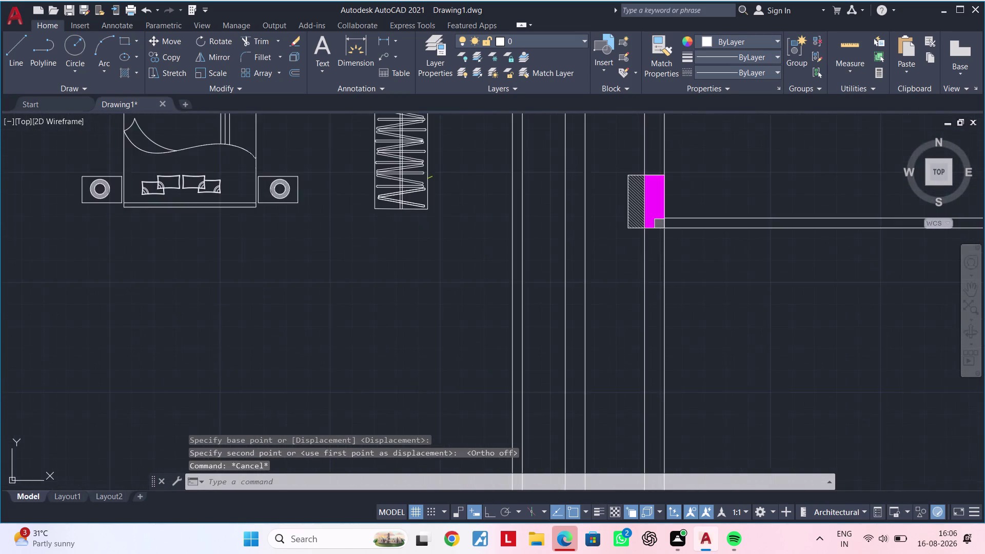
scroll(down, 3)
middle_drag(411, 339, 412, 409)
click(388, 124)
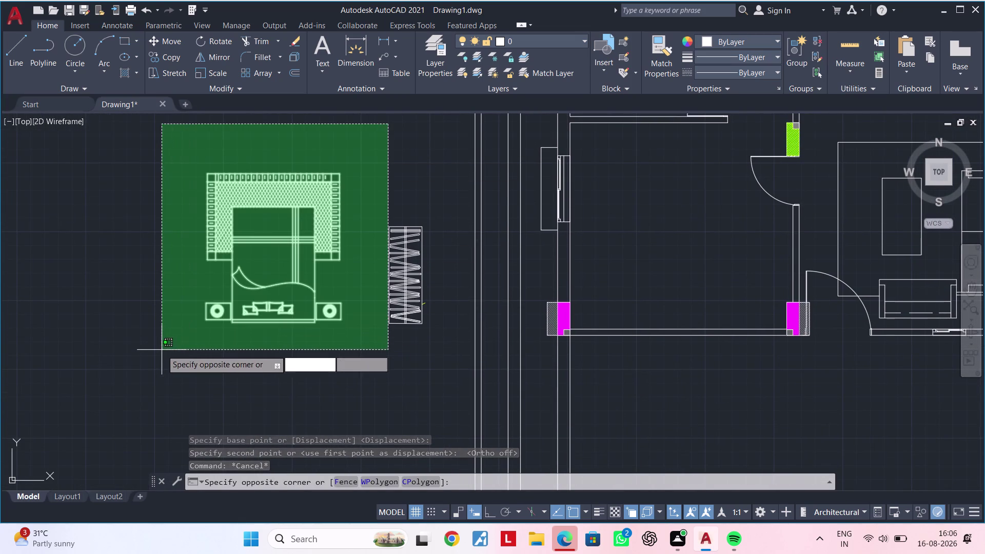
Select the bed and wardrobe and copy them from the wardrobe corner.
key(Escape)
click(175, 153)
click(434, 396)
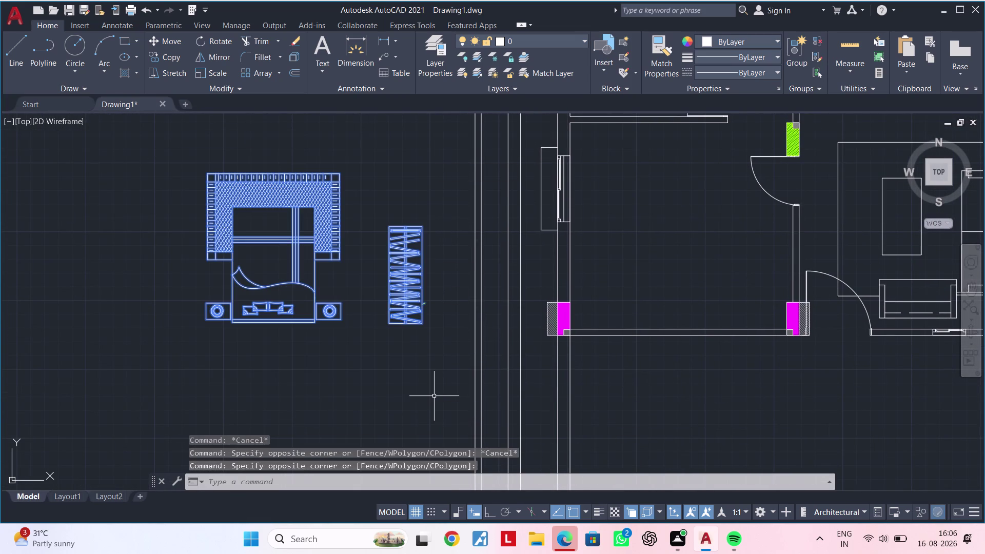
key(c)
text(o)
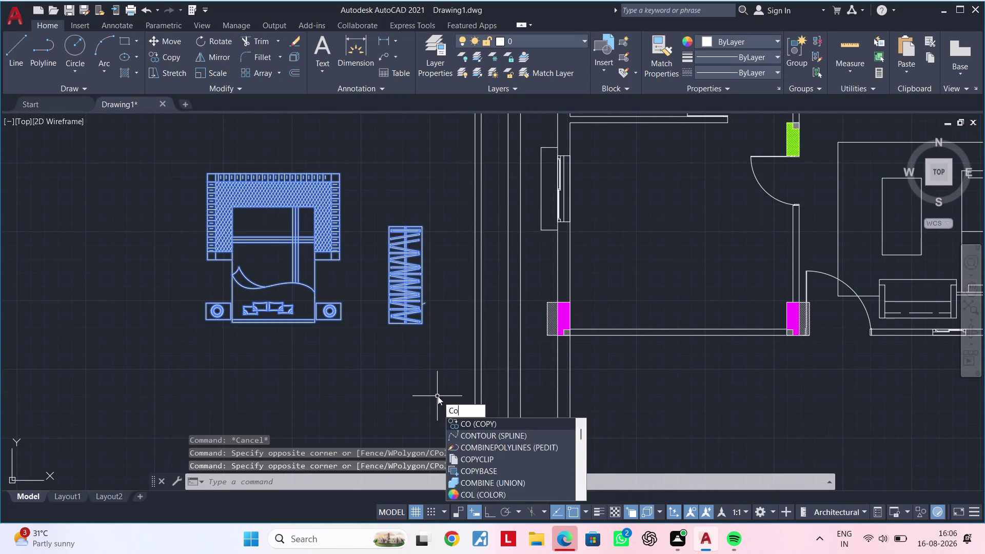
key(space)
scroll(up, 3)
click(418, 307)
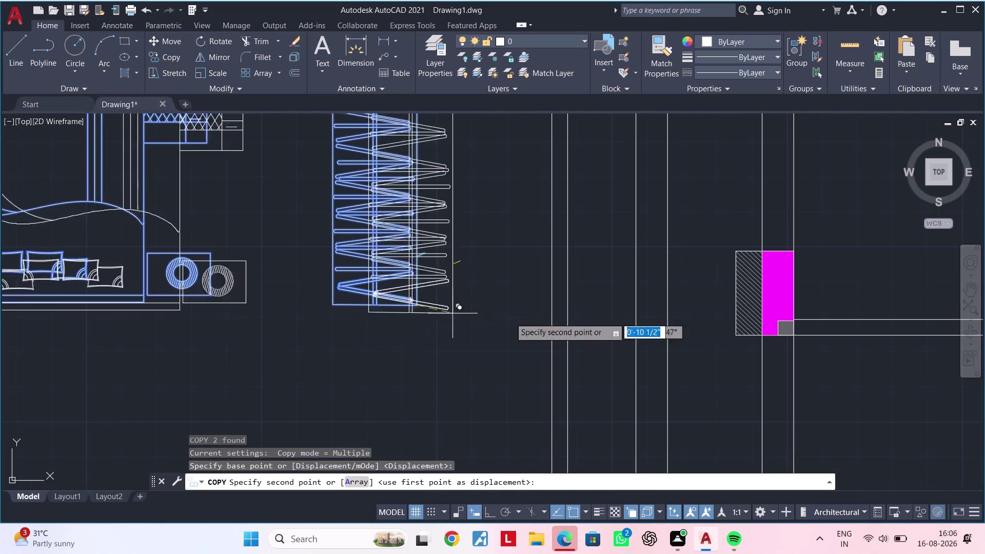
Place the first copy against the bedroom column.
scroll(down, 3)
middle_drag(551, 320, 101, 299)
scroll(up, 3)
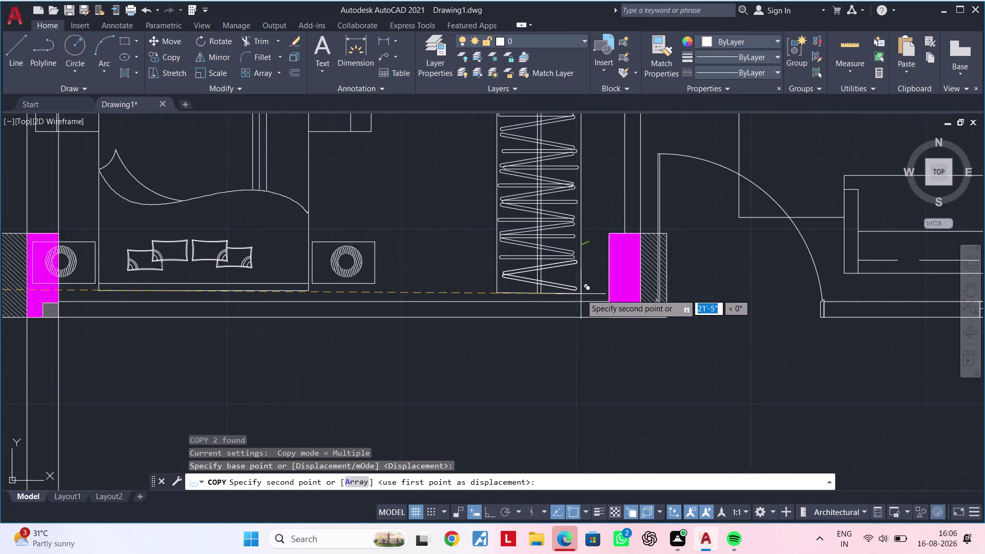
scroll(up, 3)
scroll(up, 3)
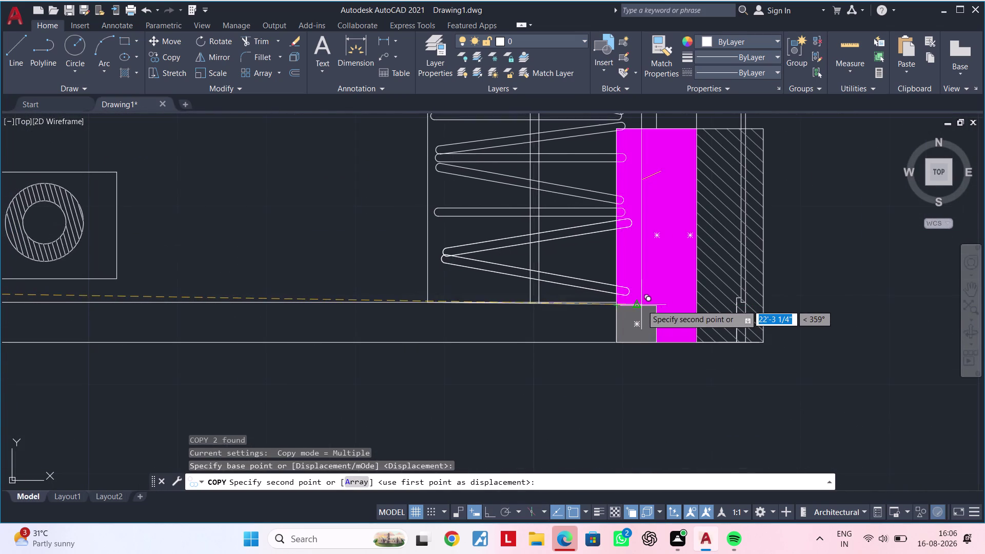
middle_drag(642, 304, 565, 364)
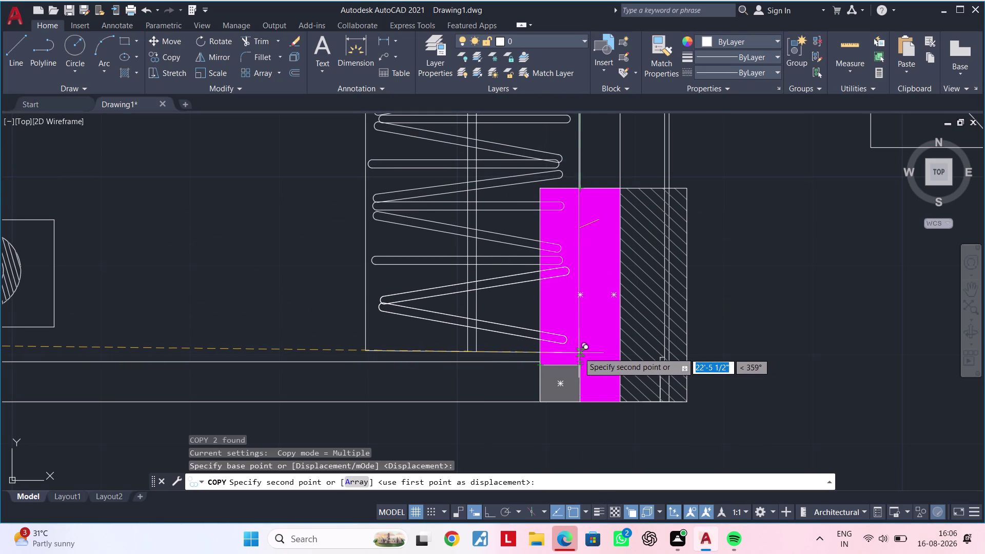
scroll(down, 3)
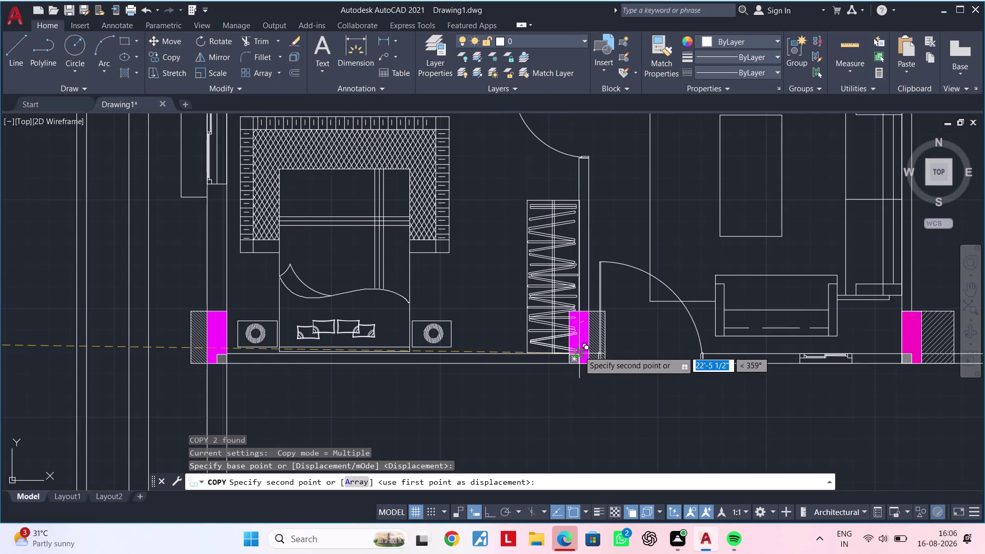
scroll(up, 3)
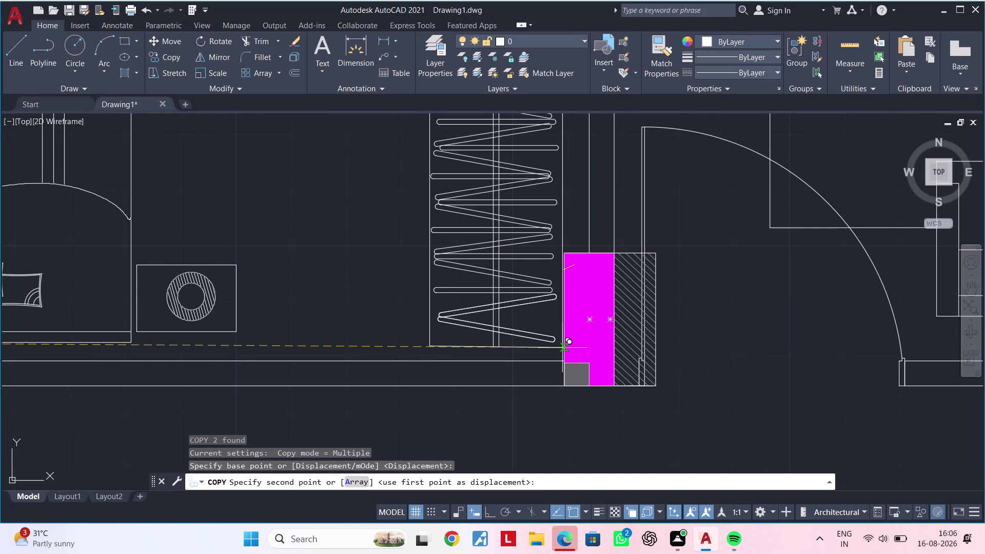
click(565, 350)
Place a second copy against the right-hand bedroom column and end copying.
scroll(down, 3)
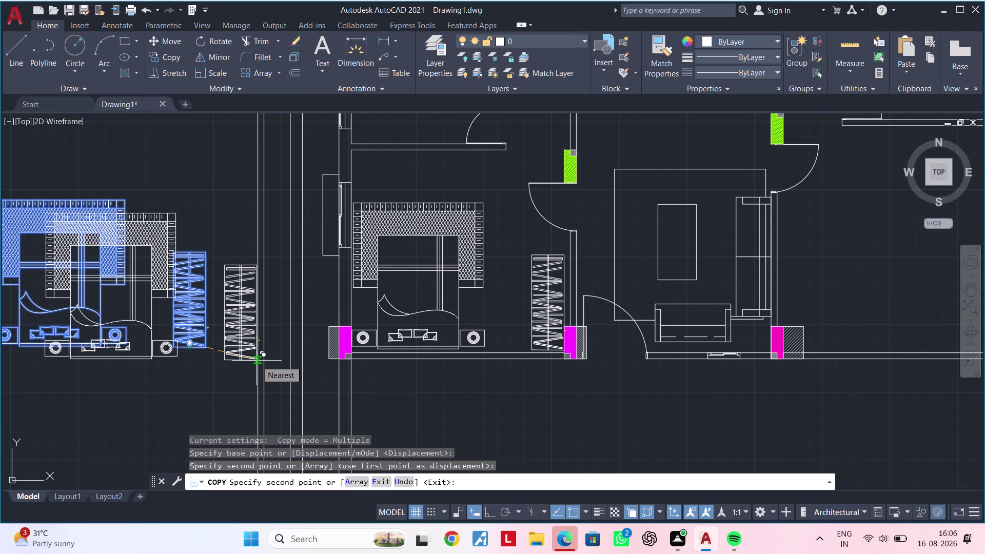
middle_drag(703, 377, 362, 362)
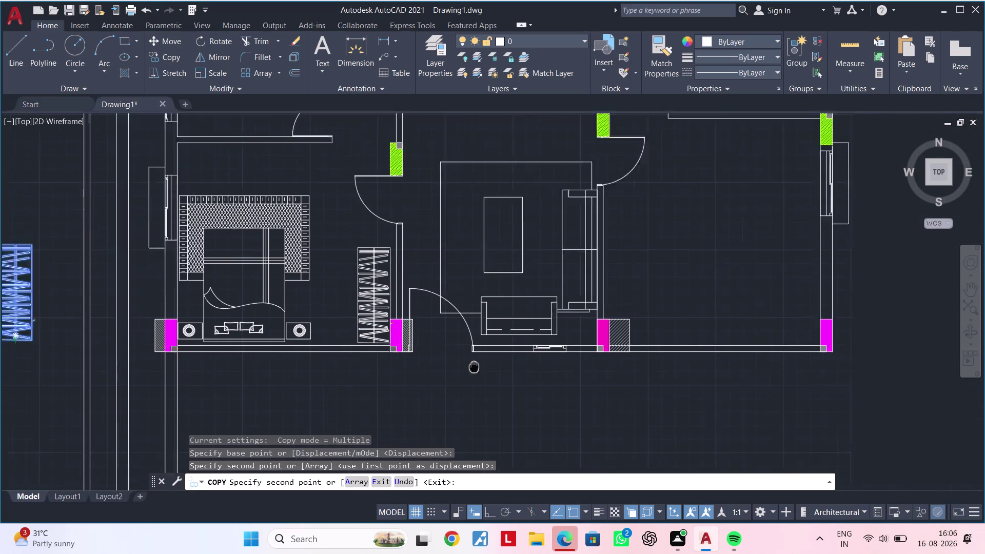
middle_drag(362, 361, 233, 355)
middle_drag(322, 355, 475, 382)
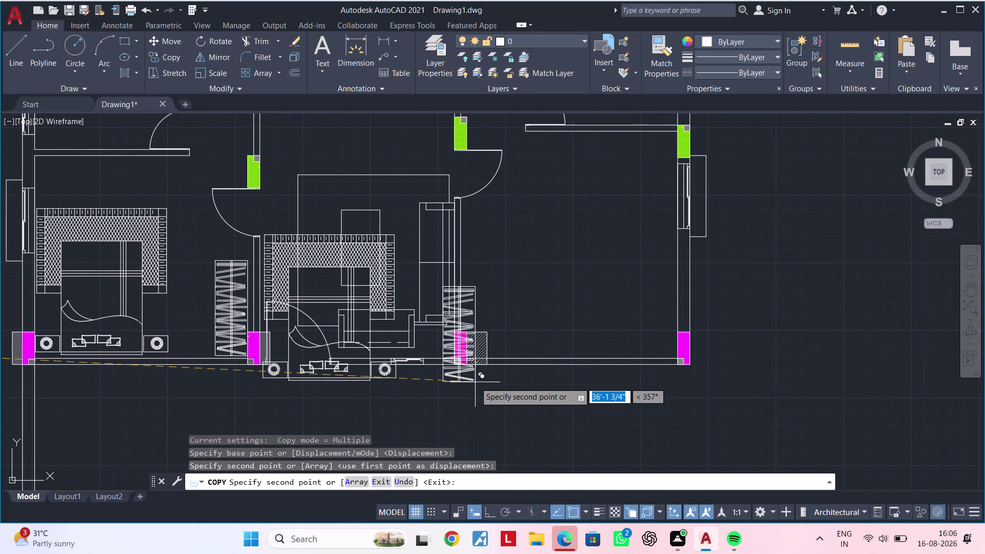
middle_drag(502, 379, 378, 379)
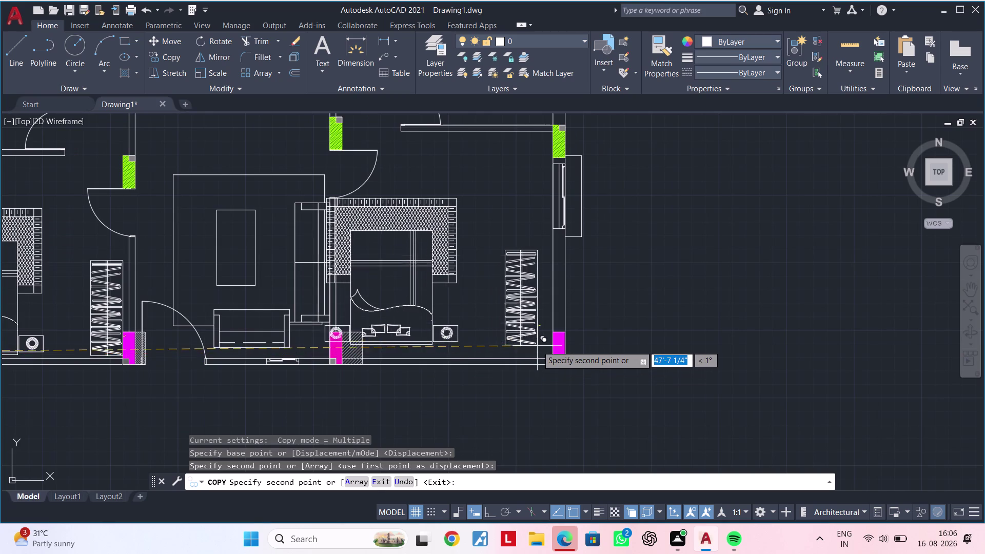
scroll(up, 3)
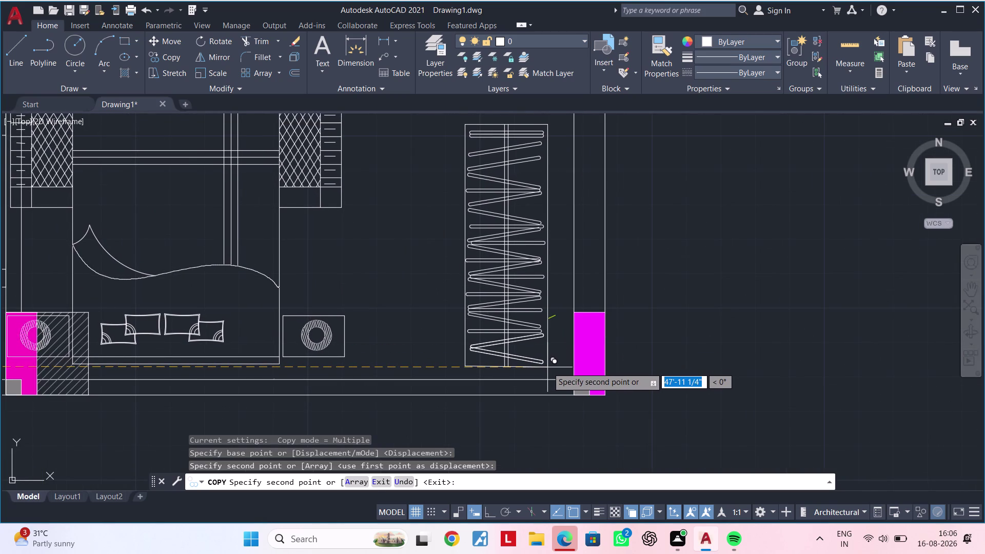
scroll(up, 3)
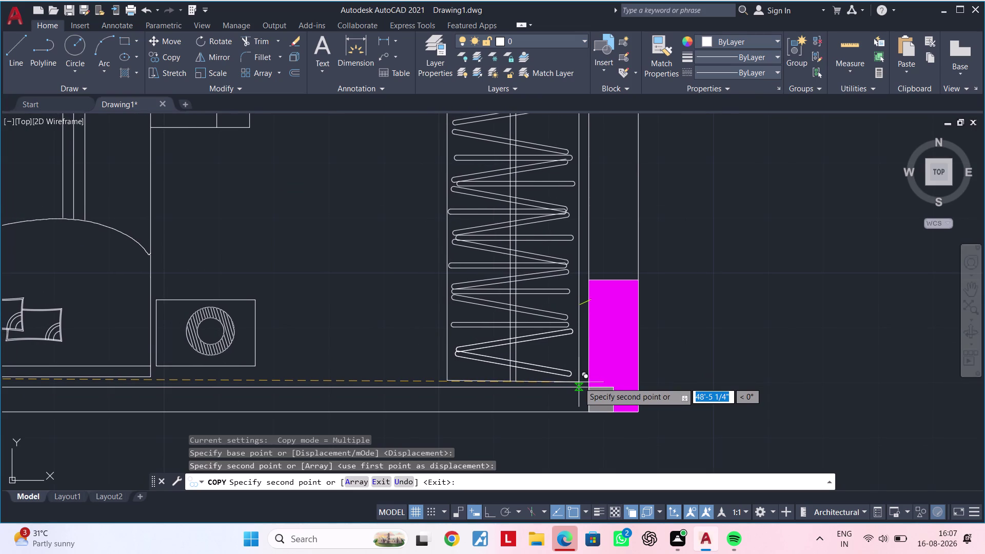
click(580, 383)
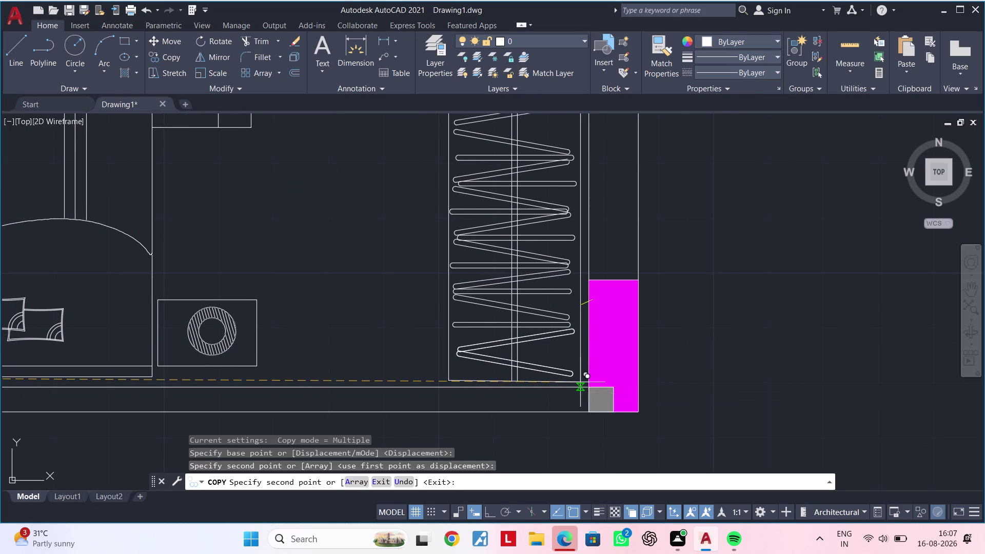
key(Escape)
key(Escape)
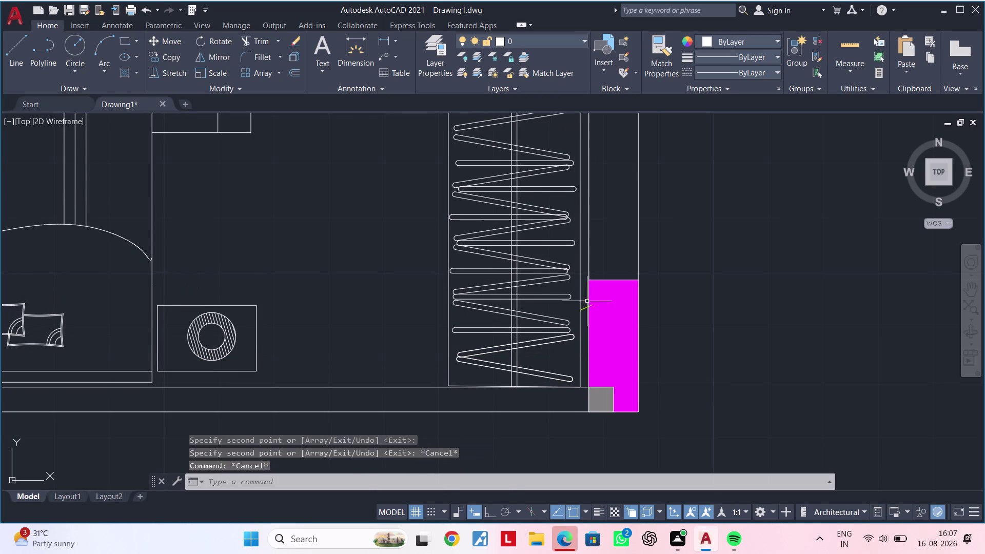
Start a trim near the wardrobe, then cancel it.
scroll(up, 3)
text(tr)
key(space)
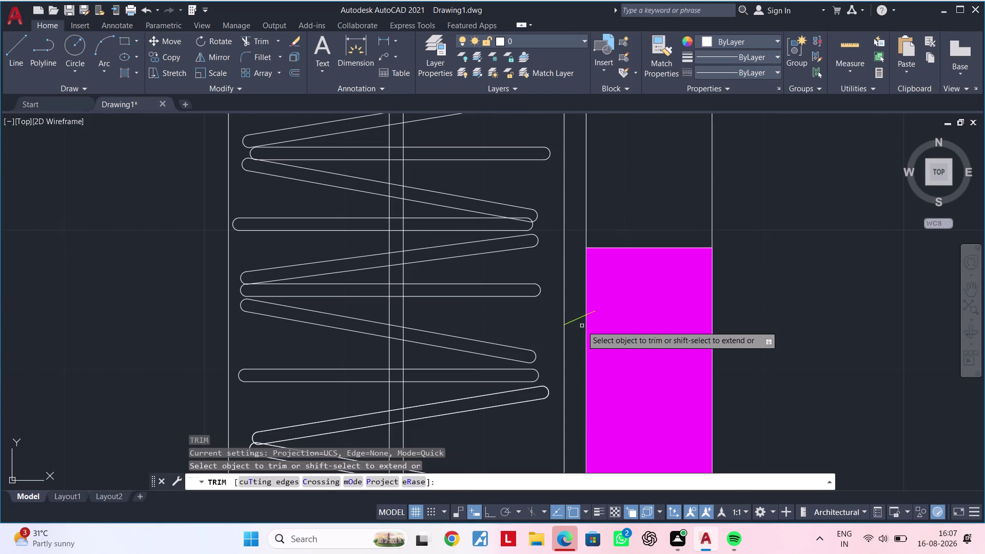
triple_click(576, 320)
key(Escape)
key(Escape)
scroll(down, 3)
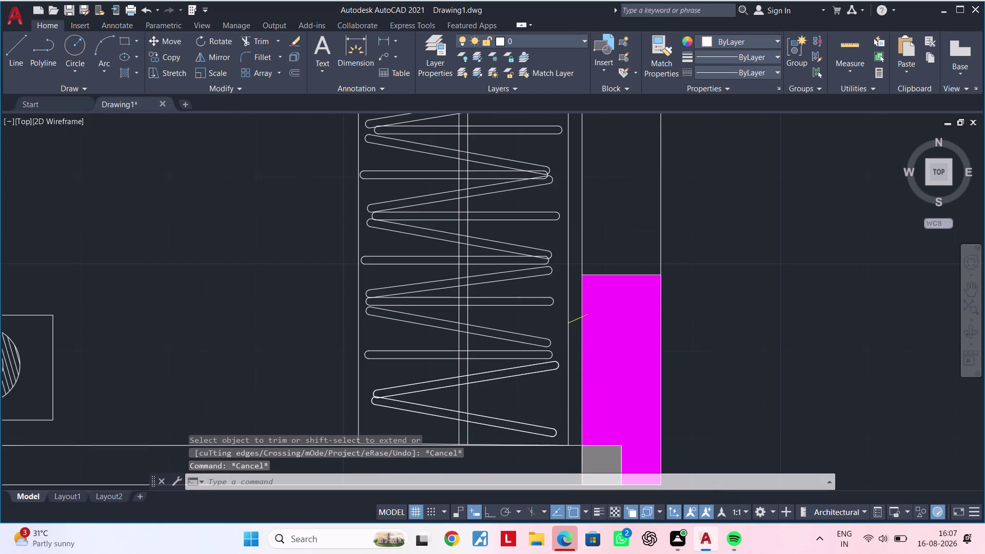
scroll(up, 3)
key(Escape)
Explode the wardrobe block and delete the short stray diagonal line.
click(549, 351)
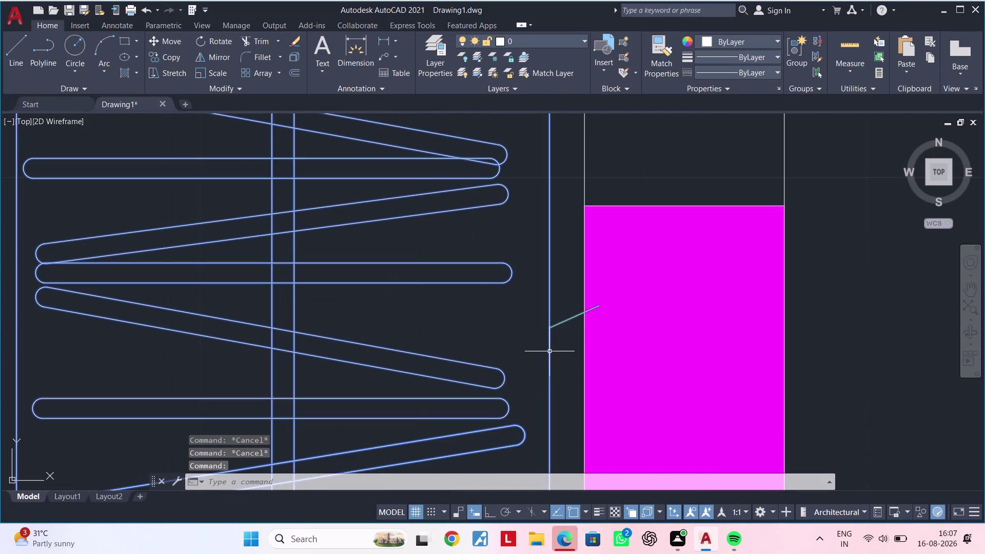
text(x)
key(space)
key(Escape)
click(556, 325)
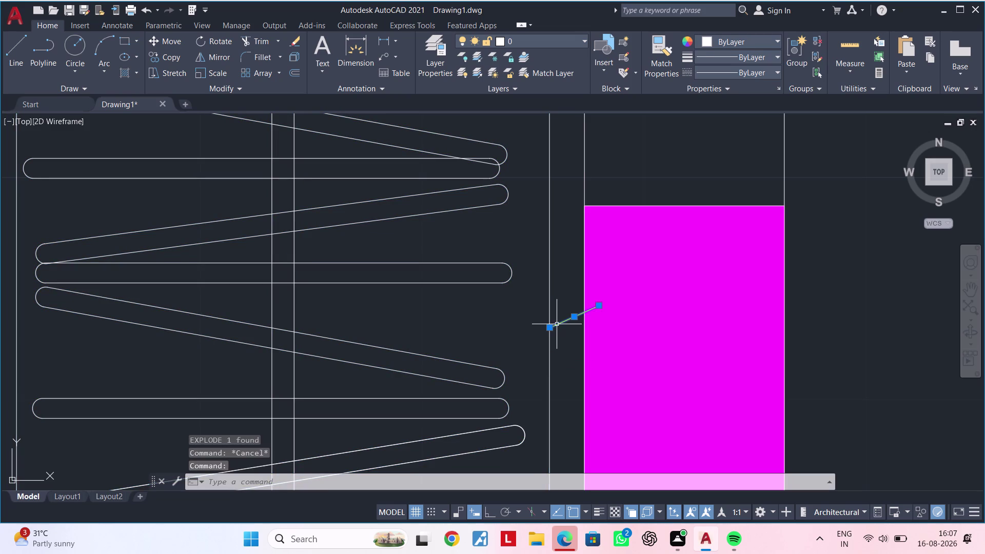
key(Delete)
Zoom out to the whole wardrobe and begin selecting it again.
scroll(down, 3)
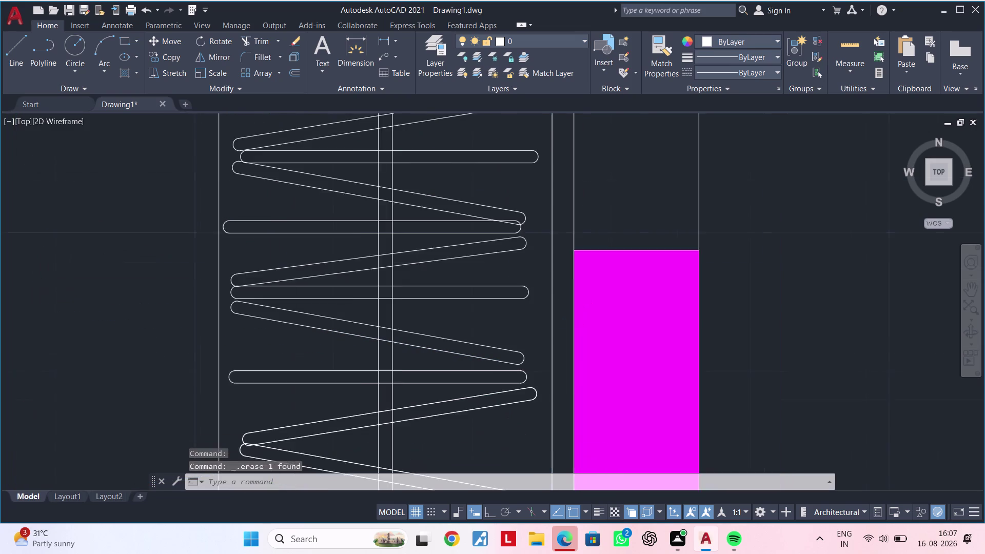
scroll(down, 3)
scroll(down, 3)
scroll(up, 3)
scroll(down, 3)
middle_drag(466, 333, 468, 368)
click(437, 232)
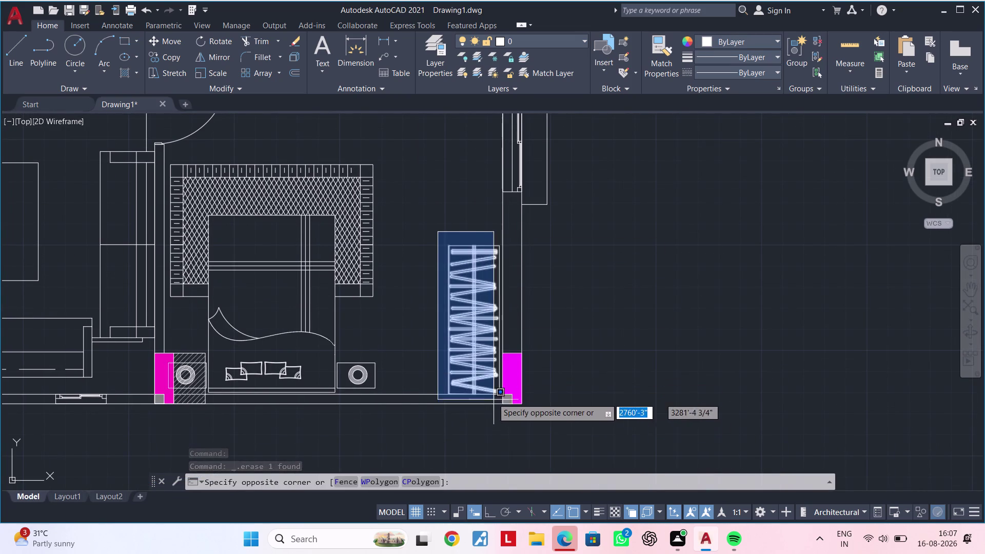
Redefine the wardrobe's 31 selected lines as the existing block 'design'.
scroll(up, 3)
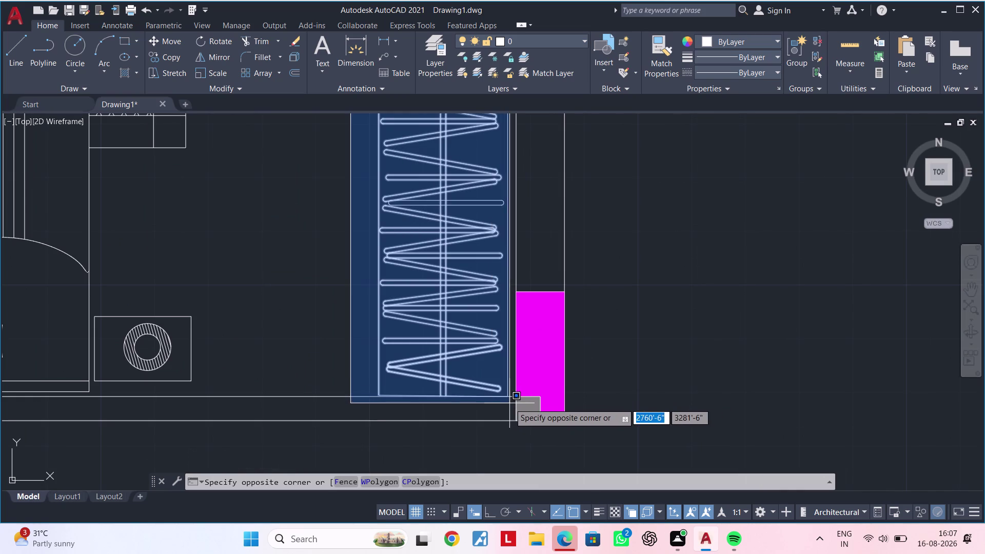
click(510, 403)
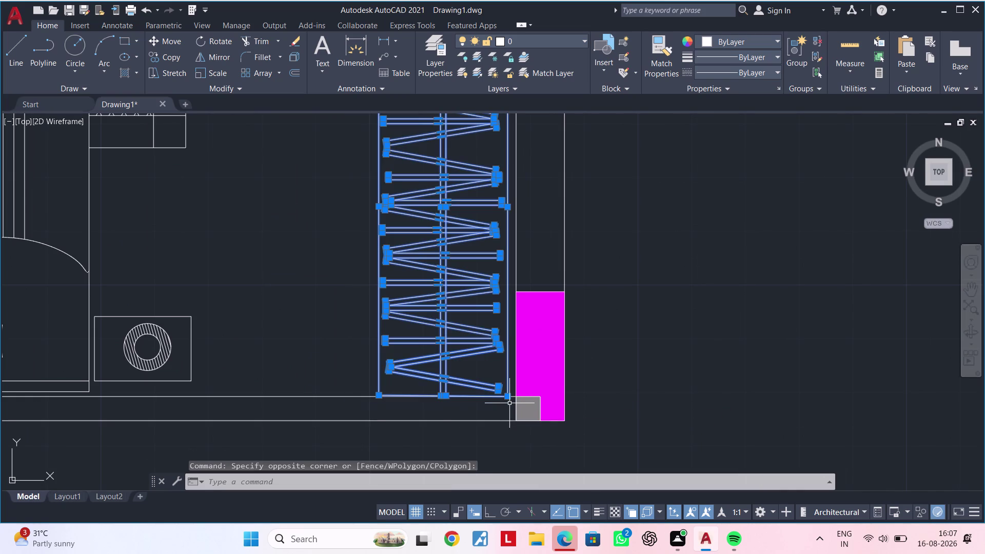
text(b)
key(space)
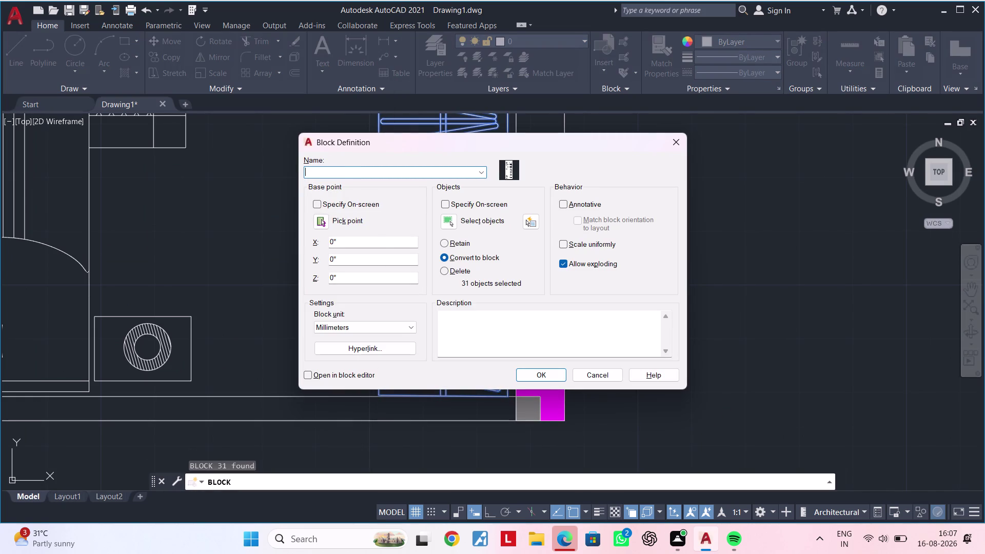
click(370, 172)
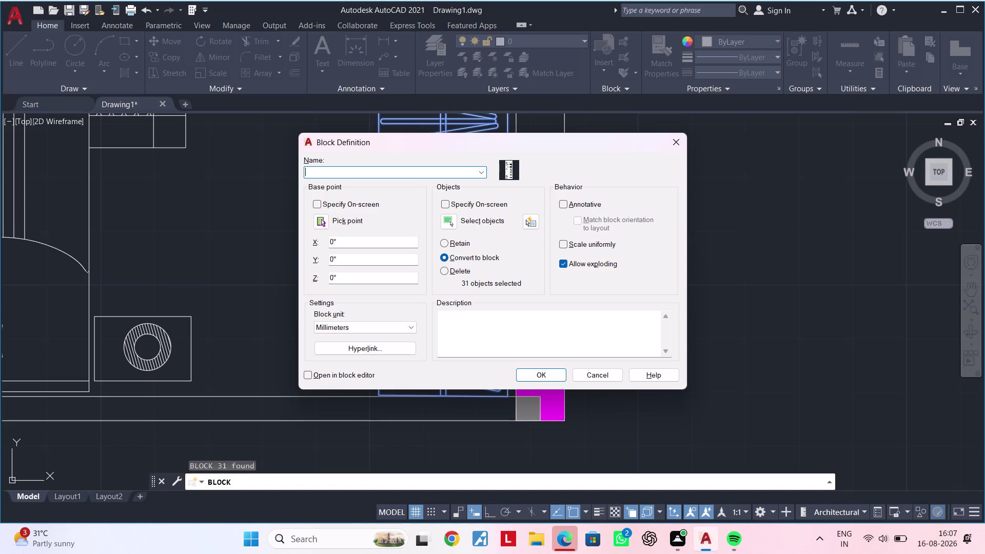
text(desi)
text(gn)
key(space)
click(531, 376)
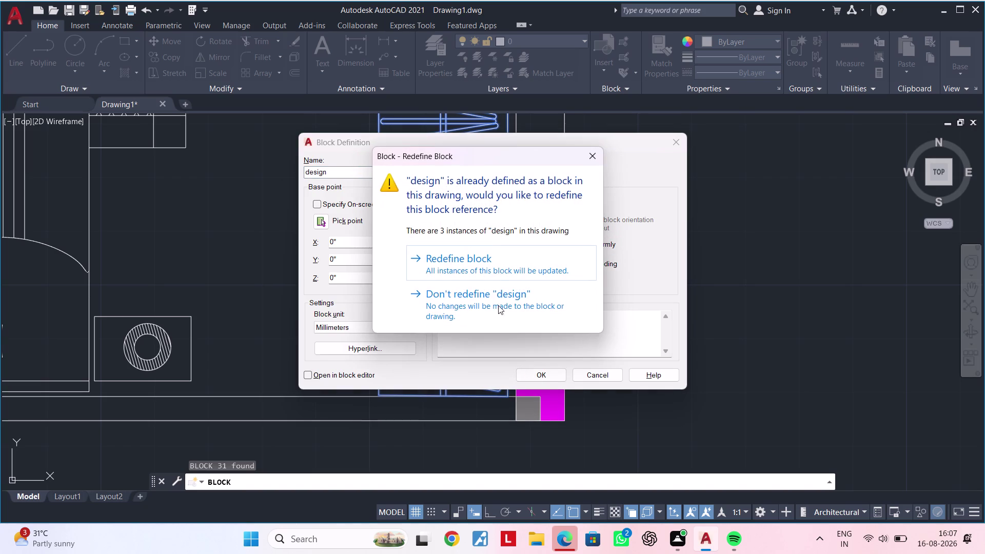
click(495, 265)
Clear the prompt and pan across the bedrooms to the wardrobe beside the column.
scroll(down, 3)
key(Escape)
scroll(down, 3)
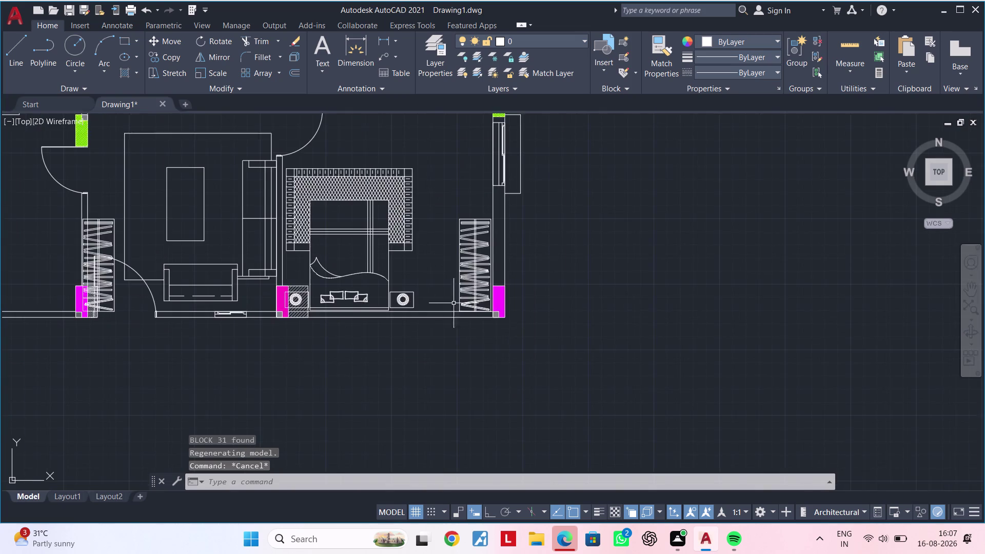
middle_drag(450, 303, 597, 328)
scroll(up, 3)
middle_drag(251, 313, 521, 313)
scroll(down, 3)
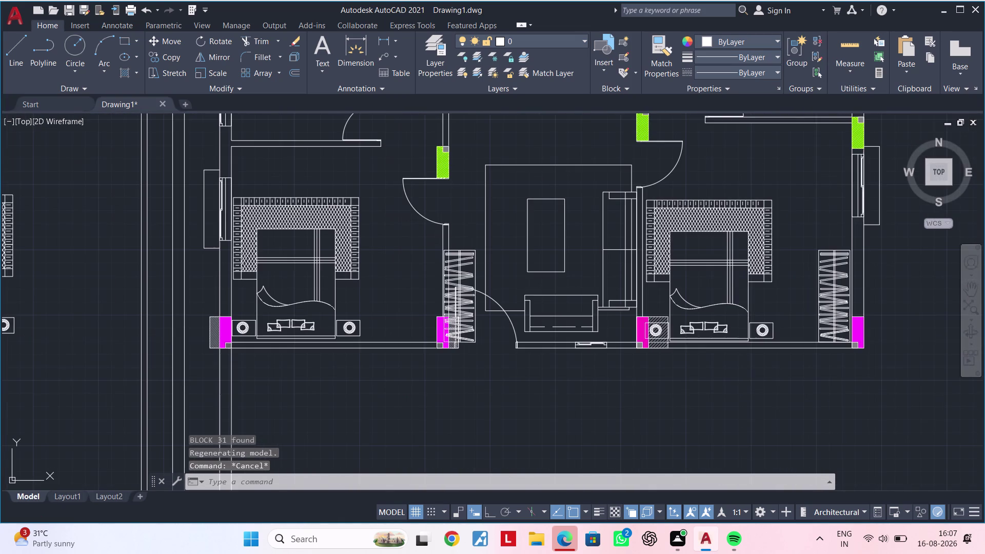
middle_drag(389, 321, 375, 321)
scroll(up, 3)
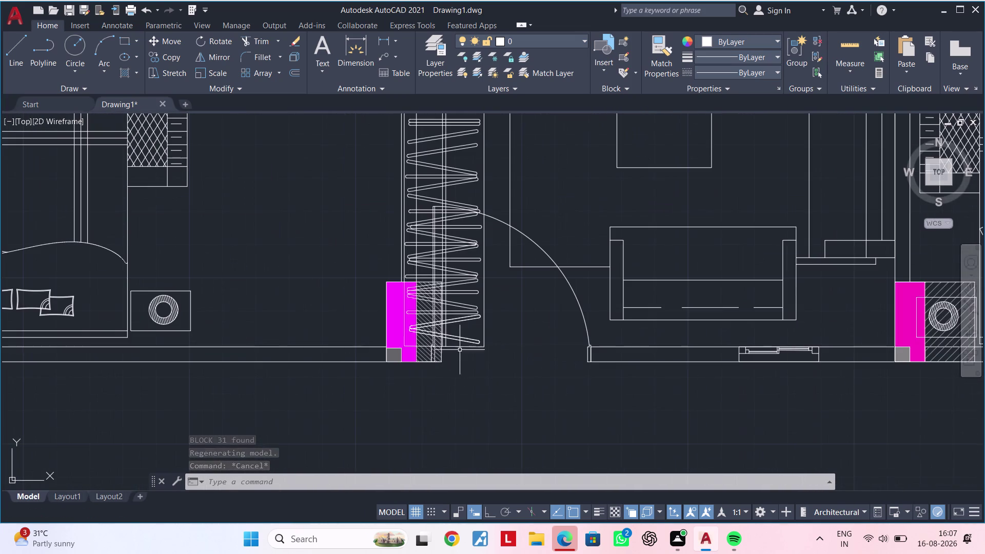
Move the door-side wardrobe slightly left against the magenta column, then view the whole plan.
click(494, 353)
click(474, 342)
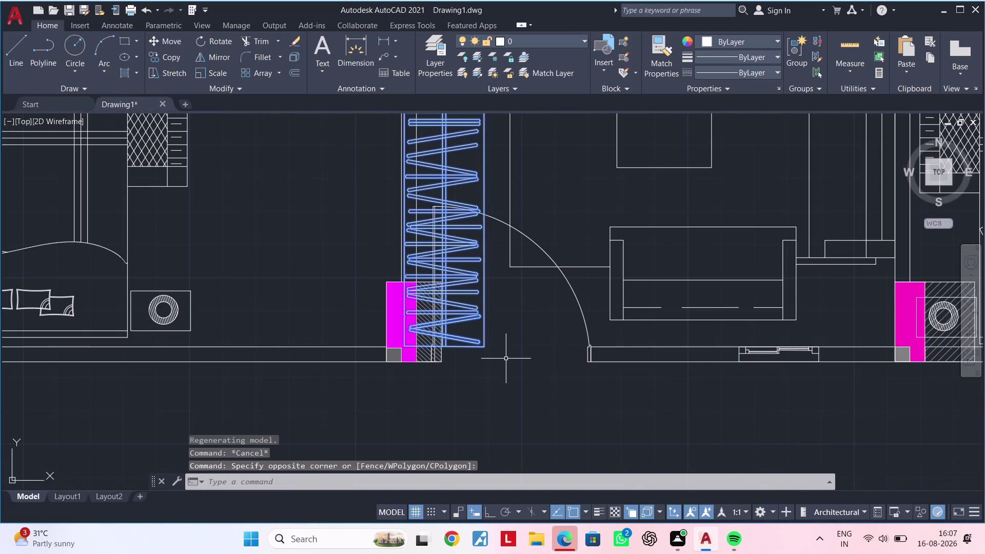
text(m)
key(space)
click(487, 347)
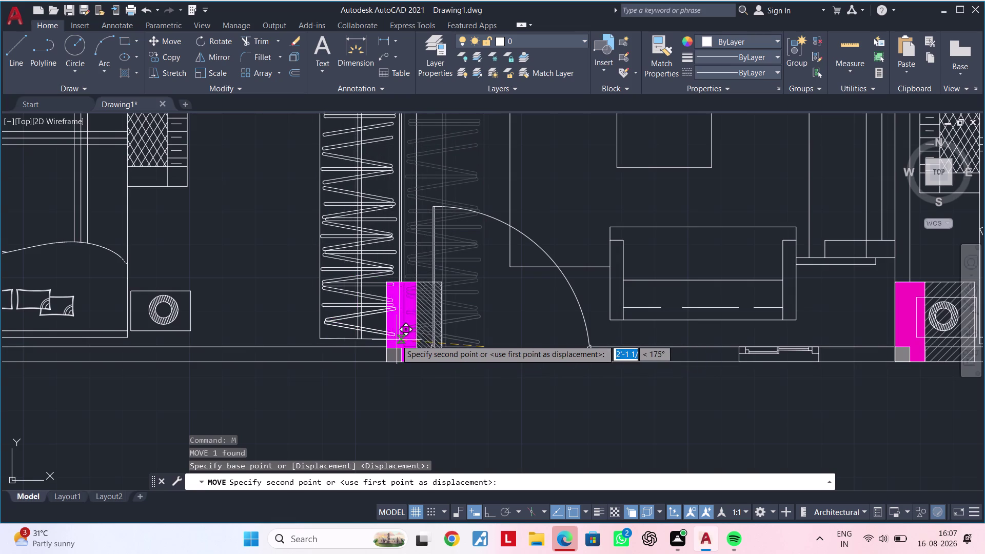
scroll(up, 3)
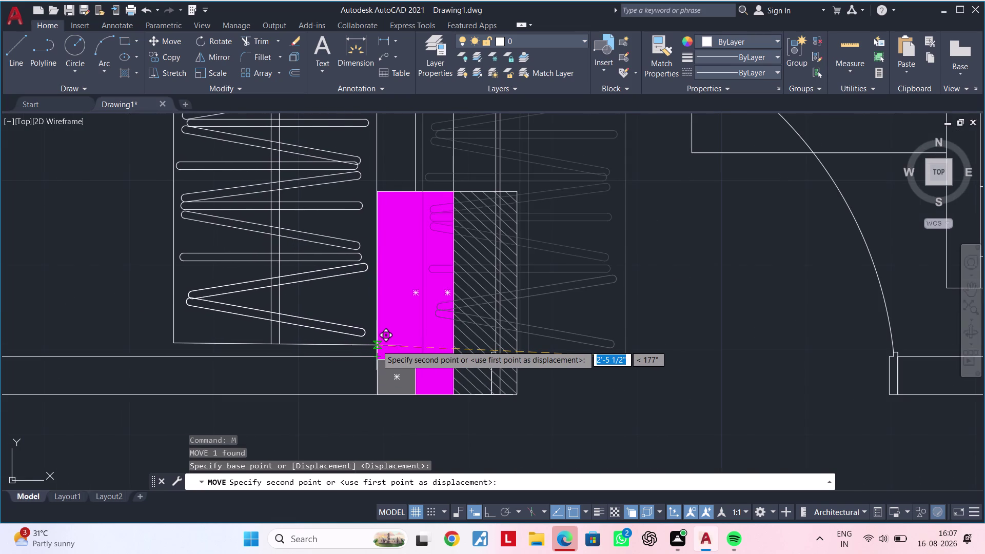
scroll(up, 3)
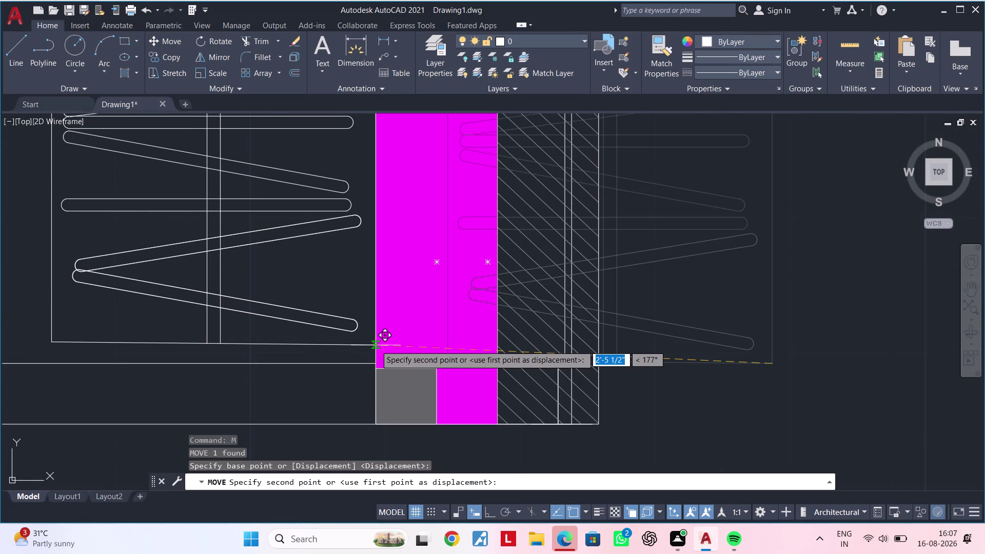
click(375, 345)
scroll(down, 3)
scroll(down, 3)
middle_drag(349, 348, 355, 400)
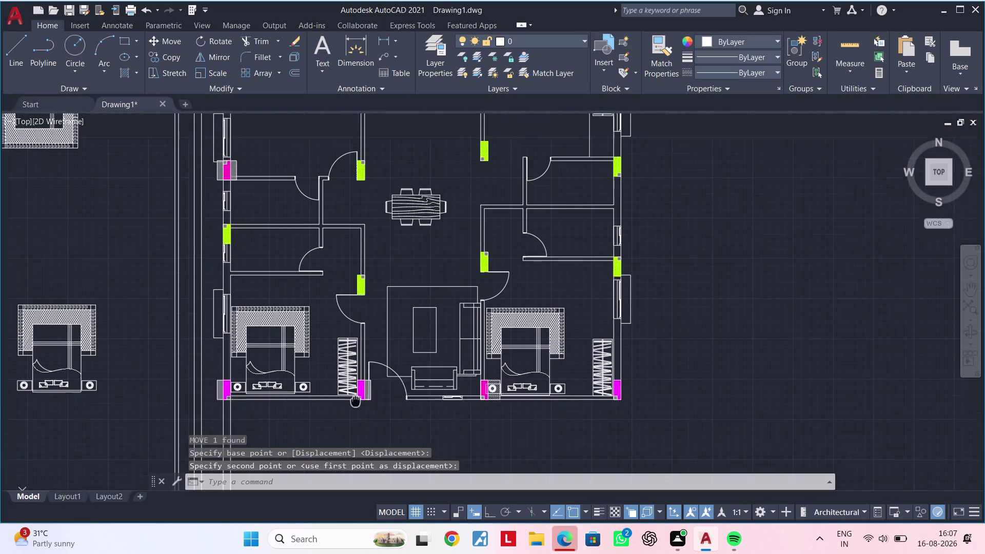
middle_drag(355, 400, 386, 371)
scroll(down, 3)
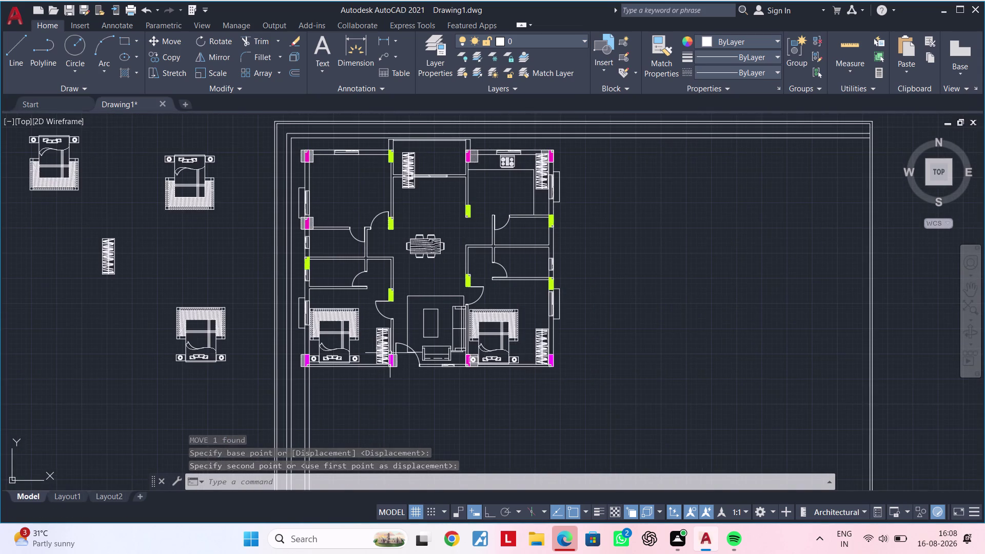
Erase the wardrobe copy beside the kitchen stove.
middle_drag(389, 353, 391, 402)
middle_drag(358, 367, 400, 354)
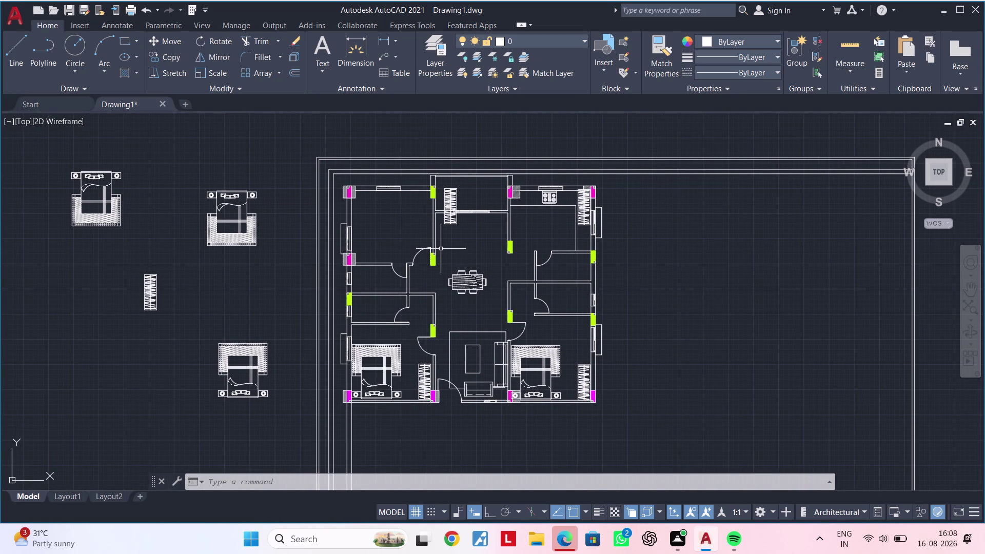
middle_drag(559, 230, 479, 238)
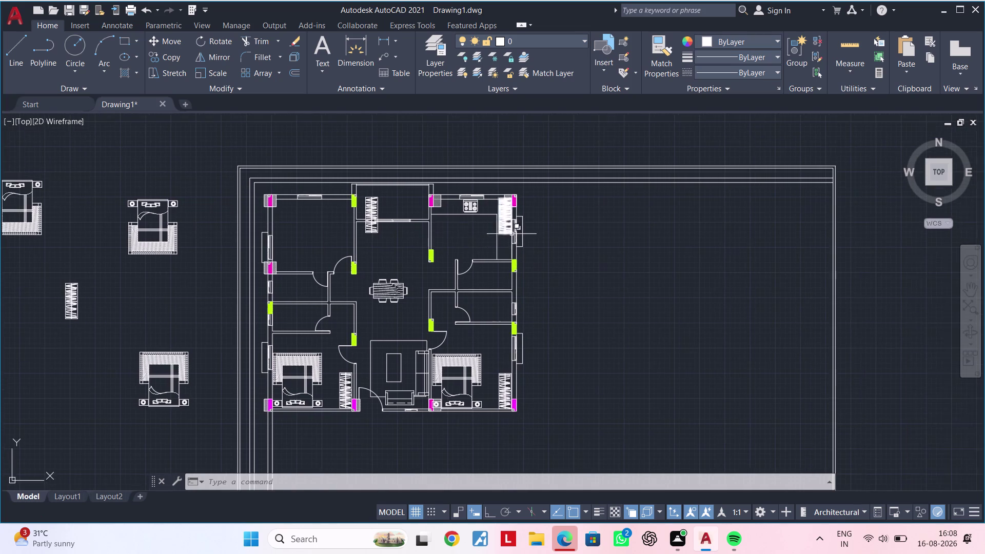
scroll(up, 3)
click(501, 228)
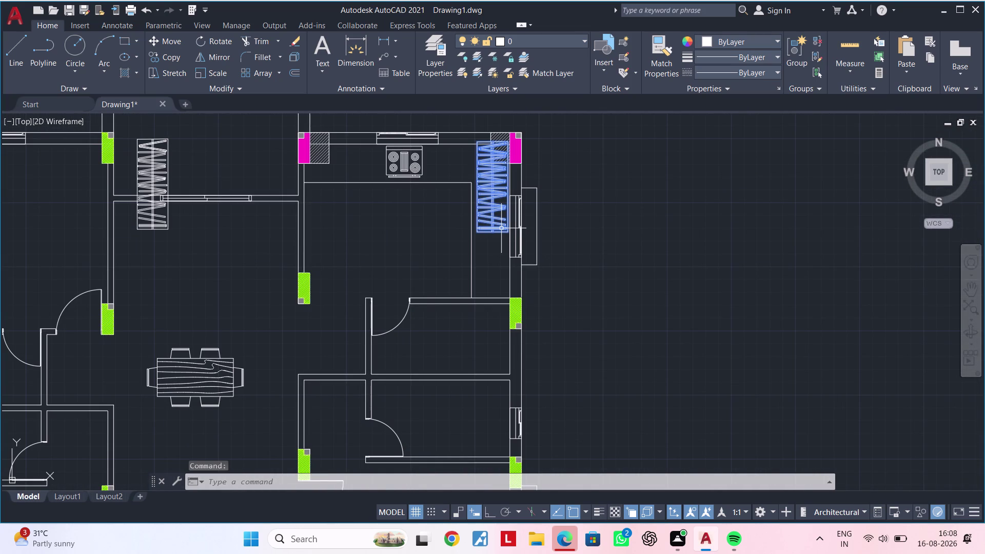
key(Delete)
scroll(down, 3)
Pan and zoom across the plan to the top-centre room's wardrobe.
middle_drag(340, 245, 617, 280)
middle_drag(564, 286, 583, 247)
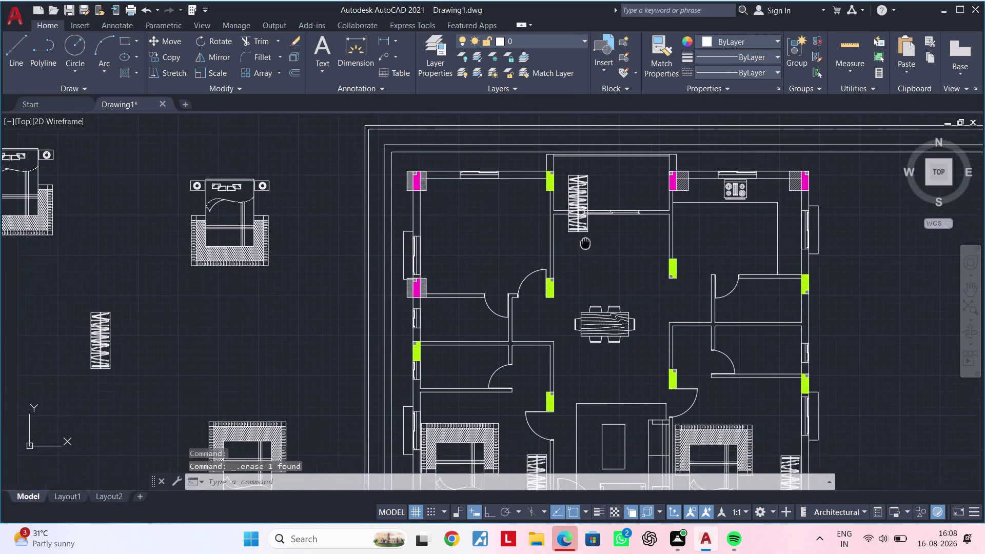
middle_drag(584, 247, 603, 135)
middle_drag(592, 162, 486, 333)
scroll(up, 3)
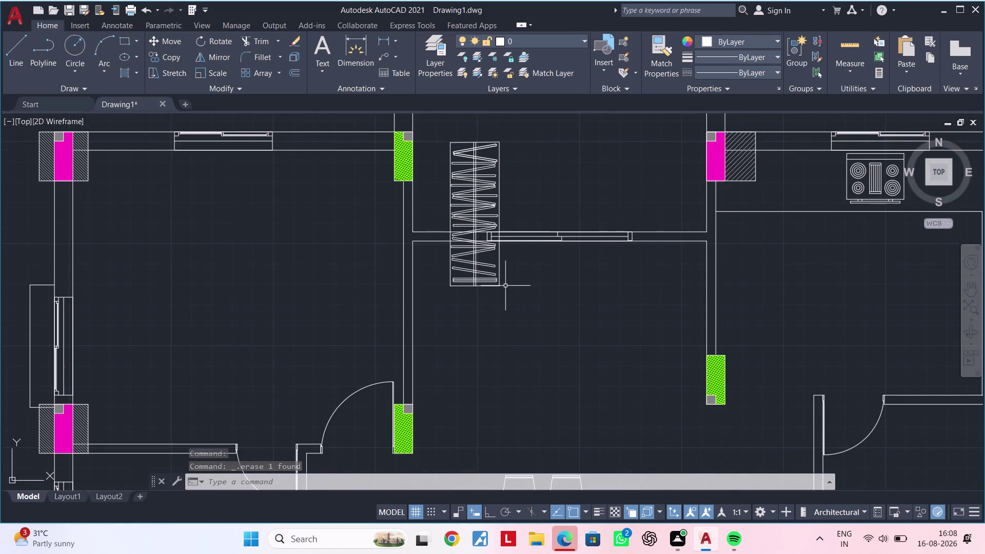
scroll(down, 3)
middle_drag(505, 285, 504, 143)
middle_drag(502, 171, 465, 135)
scroll(up, 3)
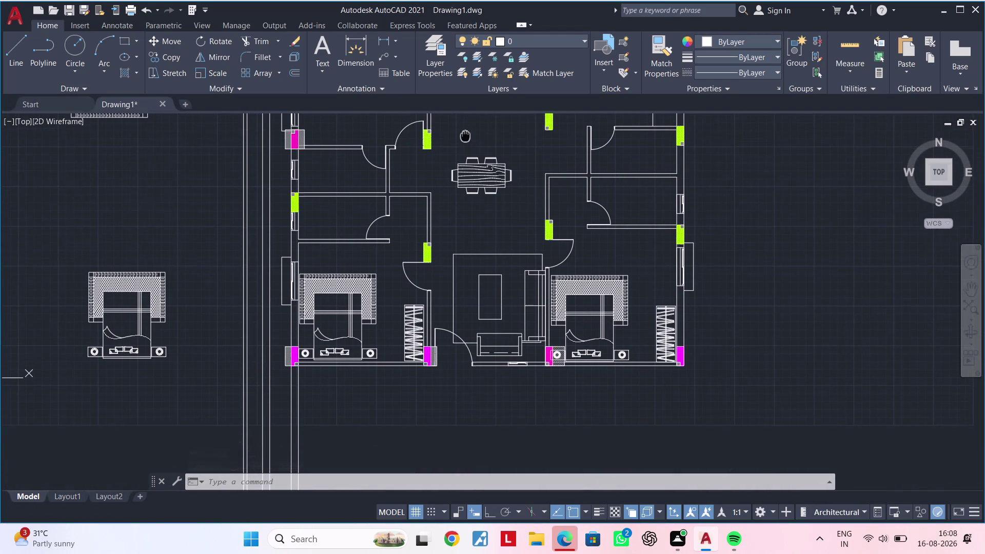
middle_drag(465, 135, 466, 161)
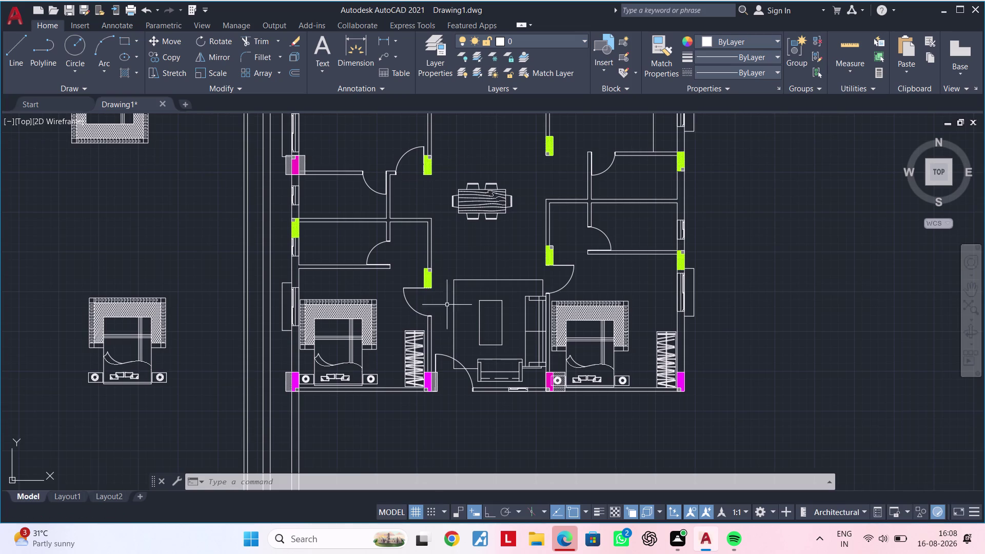
middle_drag(478, 253, 468, 358)
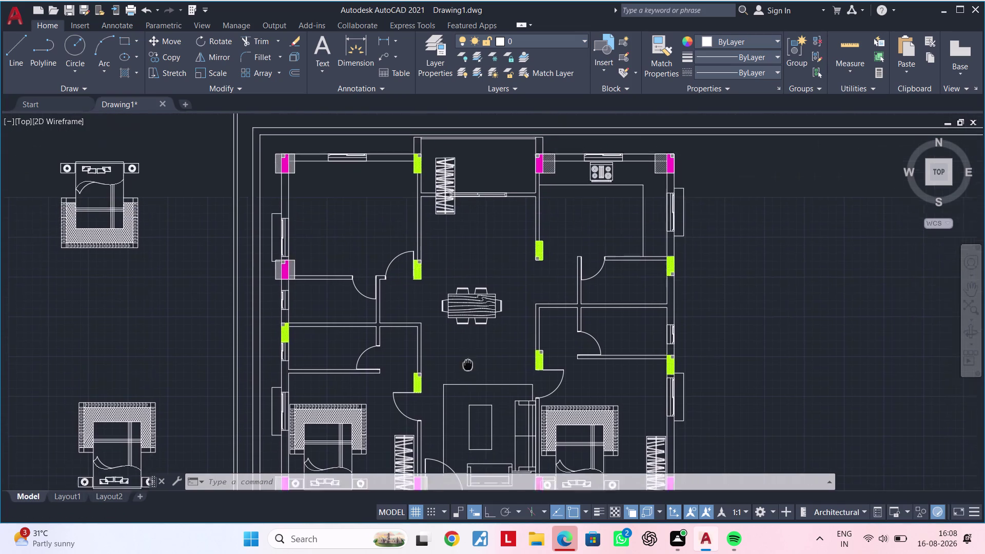
middle_drag(468, 358, 467, 419)
middle_drag(484, 286, 476, 354)
scroll(up, 3)
scroll(up, 3)
middle_drag(432, 319, 479, 389)
scroll(up, 3)
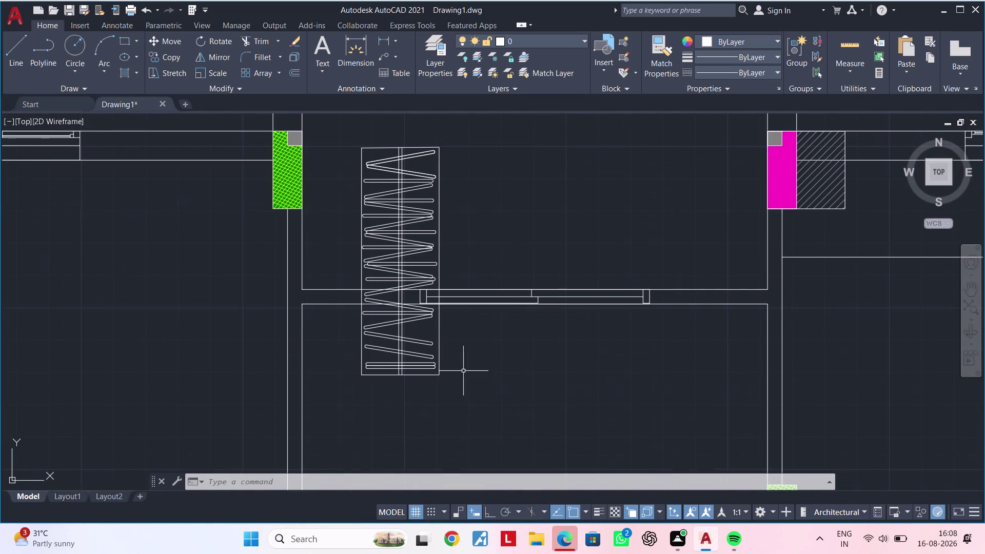
Move the top-centre room's wardrobe over beside the green column.
click(439, 363)
text(m)
key(space)
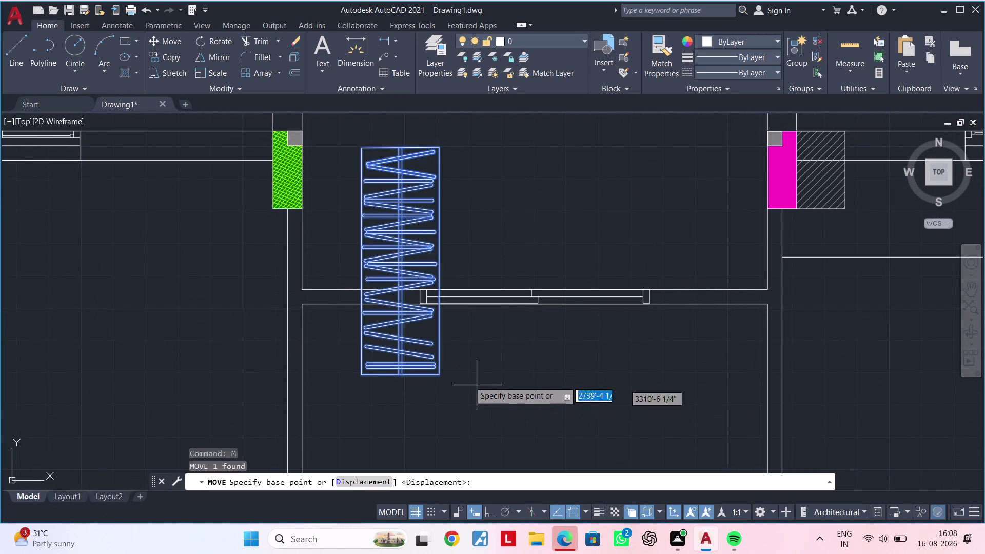
click(439, 374)
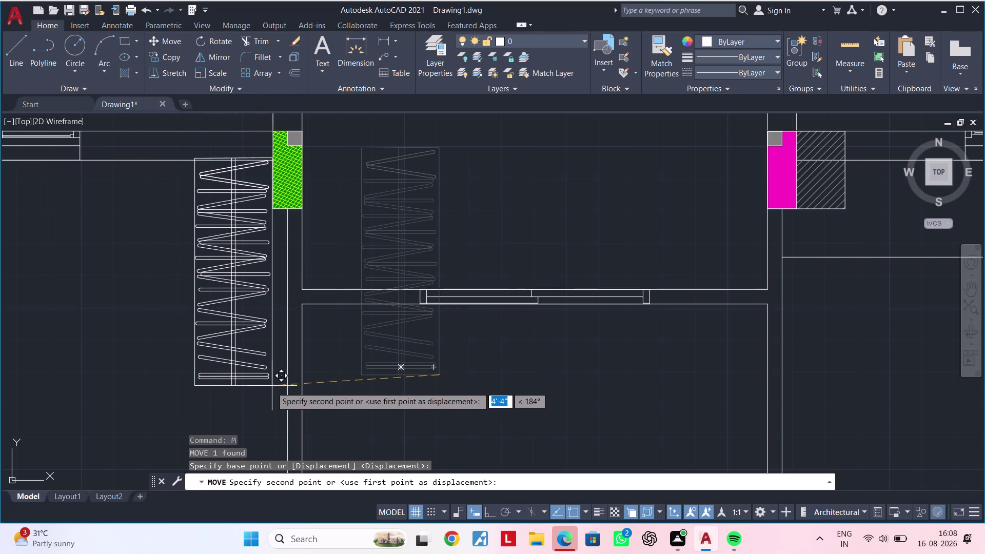
click(259, 404)
middle_drag(290, 277, 292, 359)
Move the wardrobe again, snapping its top-right corner to the column edge.
click(261, 265)
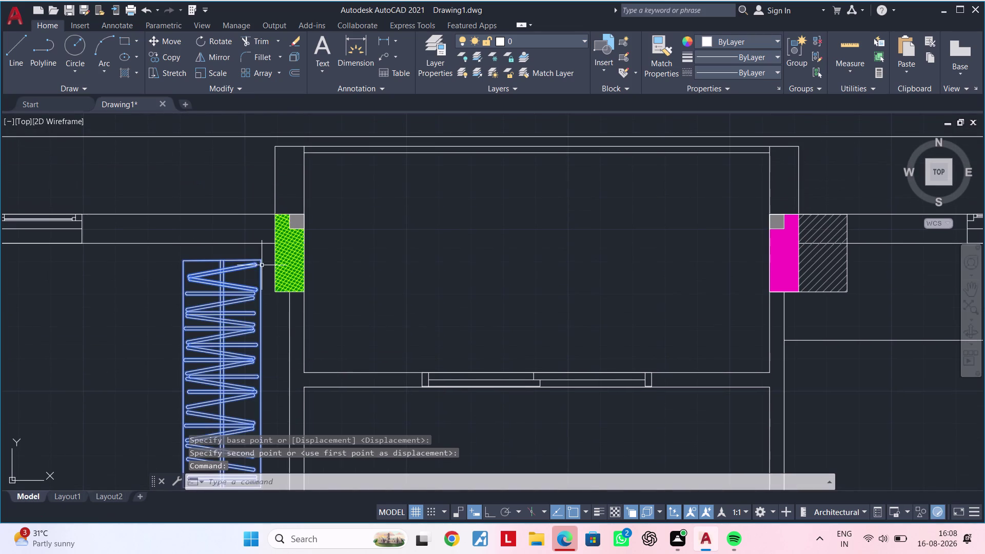
text(m)
key(space)
scroll(up, 3)
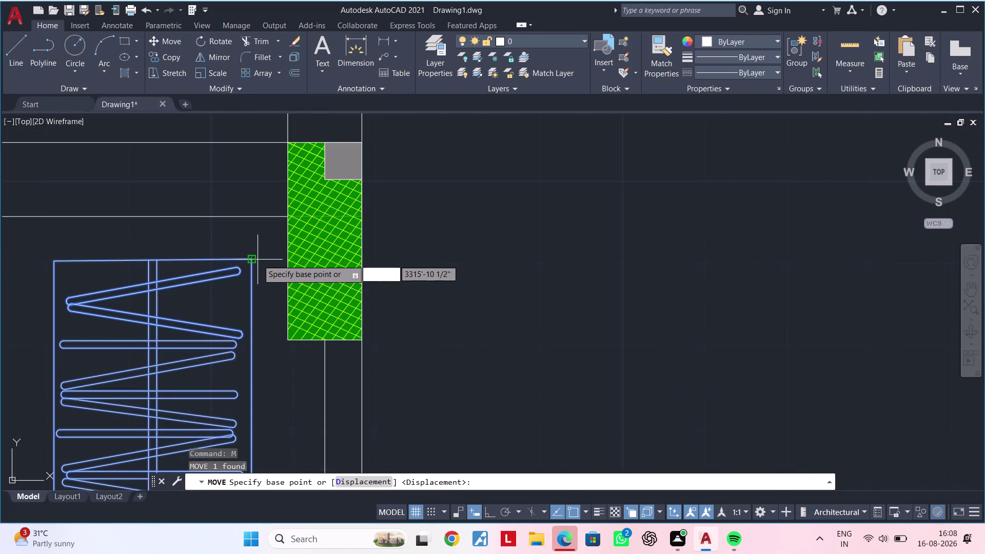
click(257, 260)
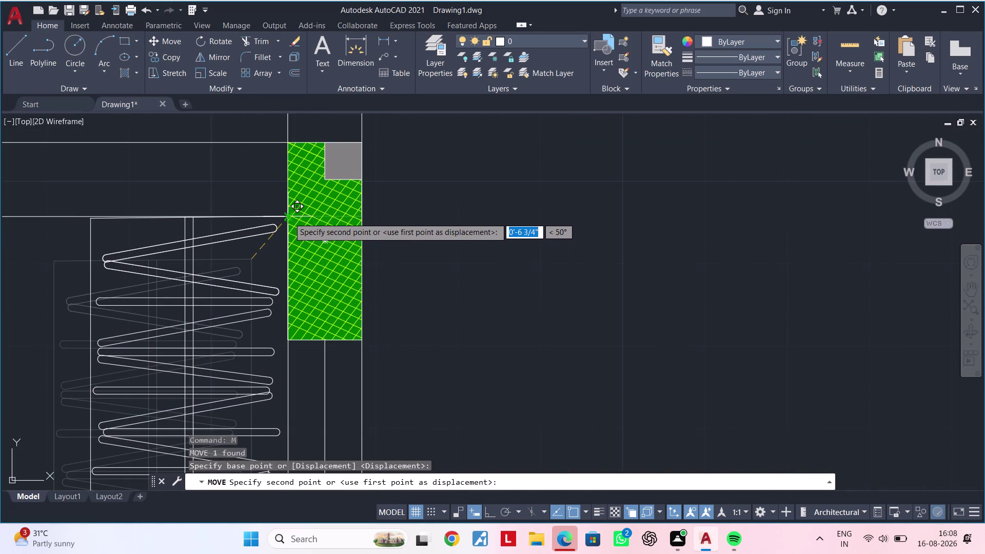
click(289, 217)
scroll(down, 3)
scroll(up, 3)
scroll(up, 3)
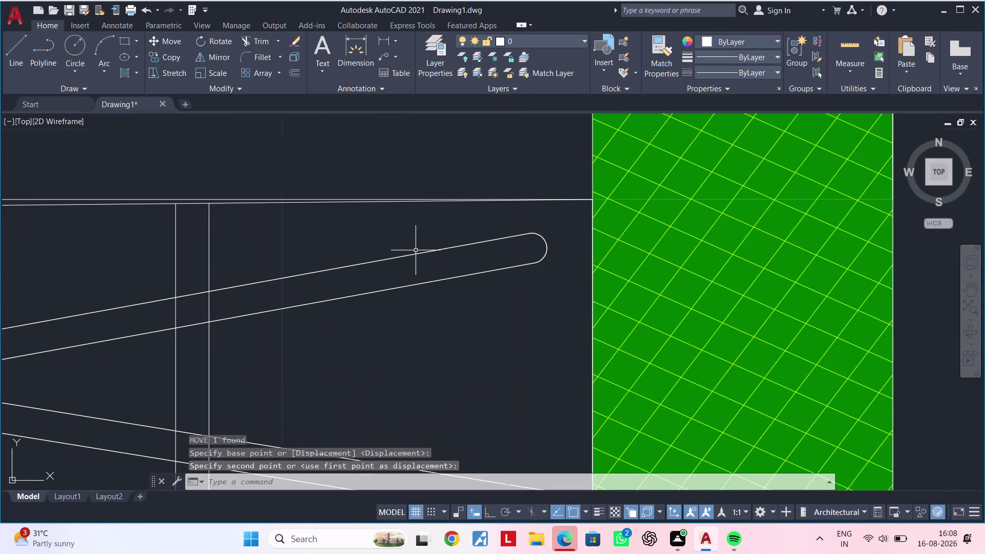
middle_drag(373, 240, 767, 314)
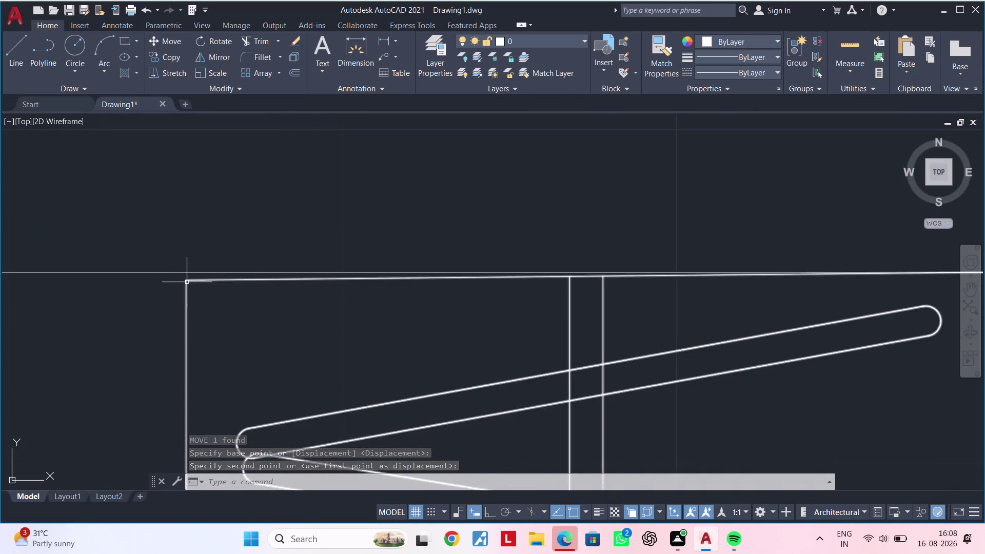
Cancel stray selections made near the wardrobe and column.
click(187, 283)
click(187, 279)
drag(188, 281, 189, 274)
key(Escape)
scroll(down, 3)
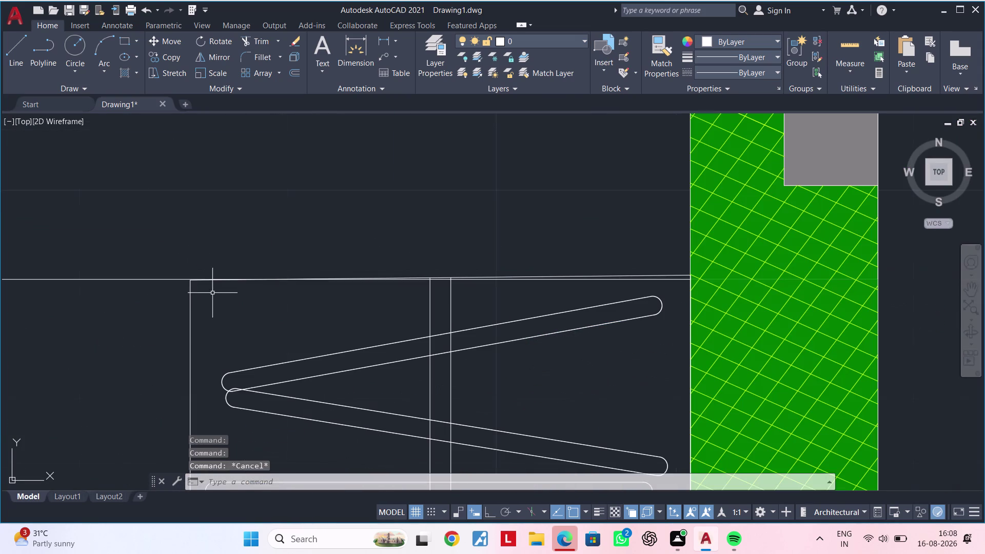
scroll(down, 3)
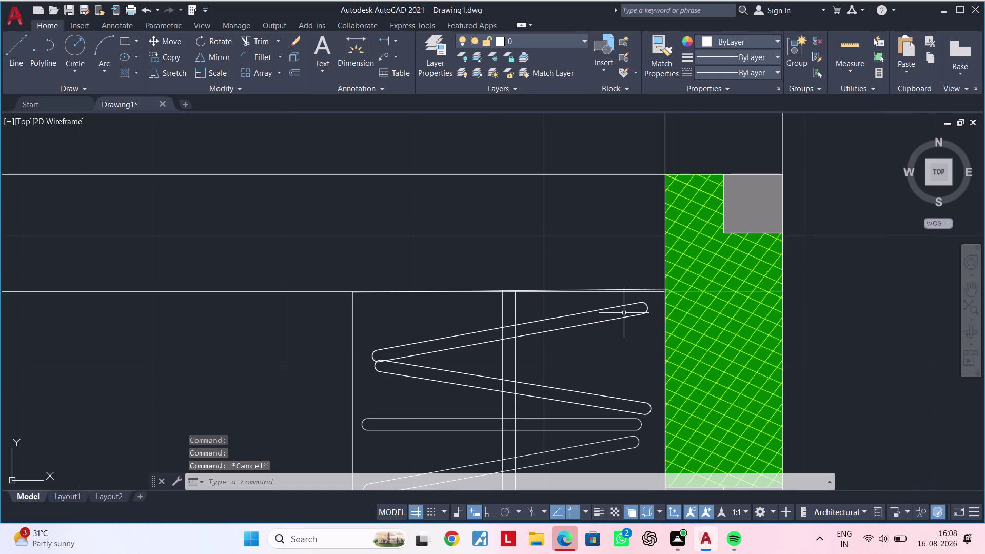
scroll(up, 3)
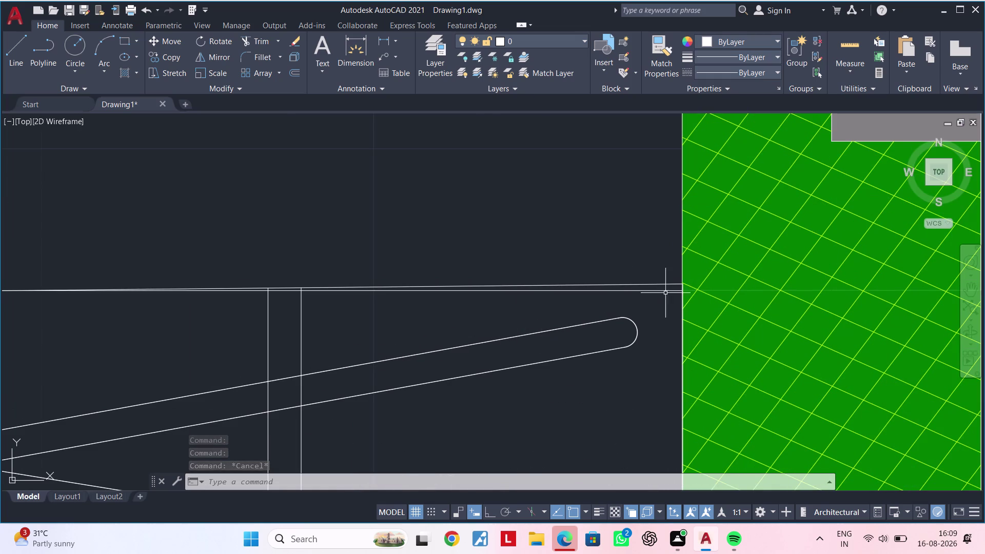
click(667, 285)
click(682, 283)
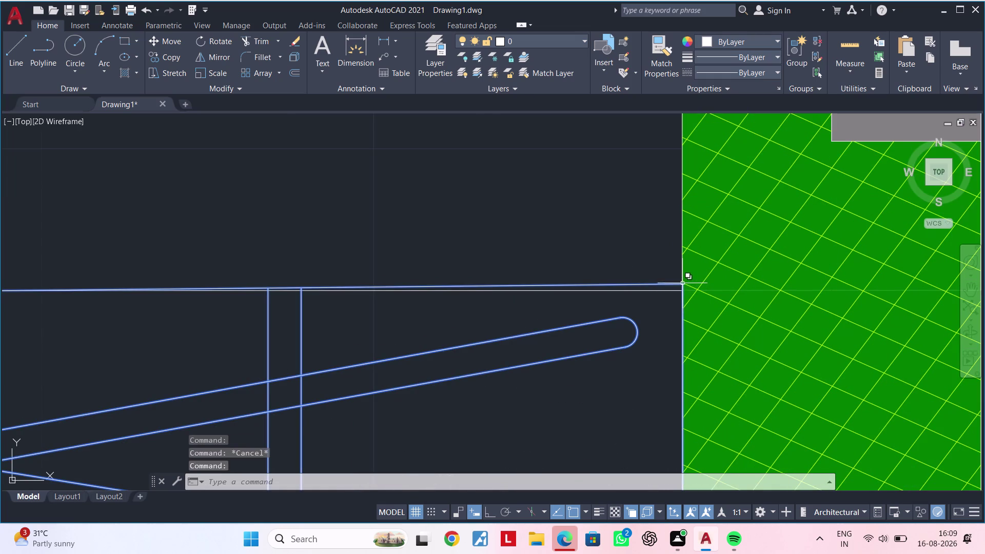
key(Escape)
key(Escape)
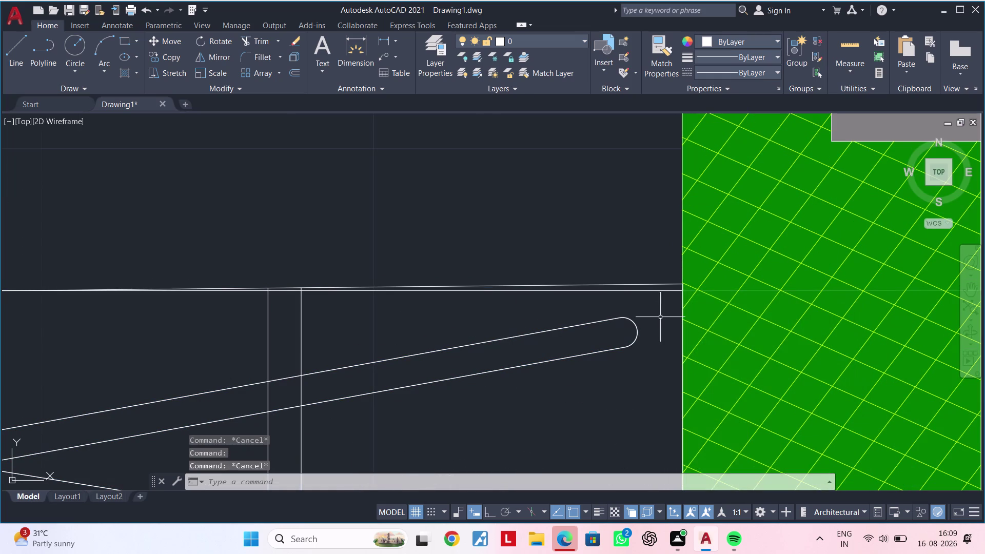
Move the wardrobe's top-right corner flush against the green hatched column.
click(657, 282)
text(m)
key(space)
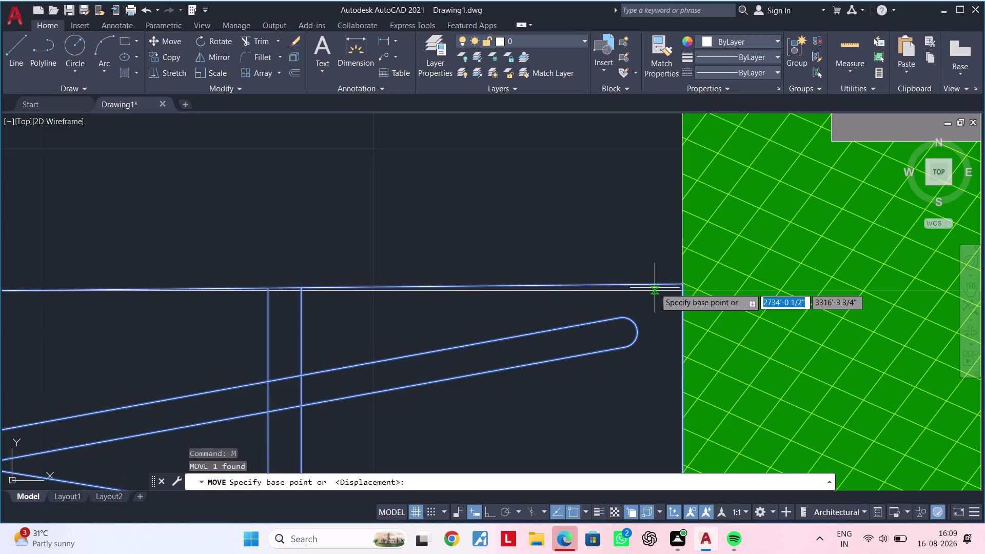
click(678, 287)
click(679, 292)
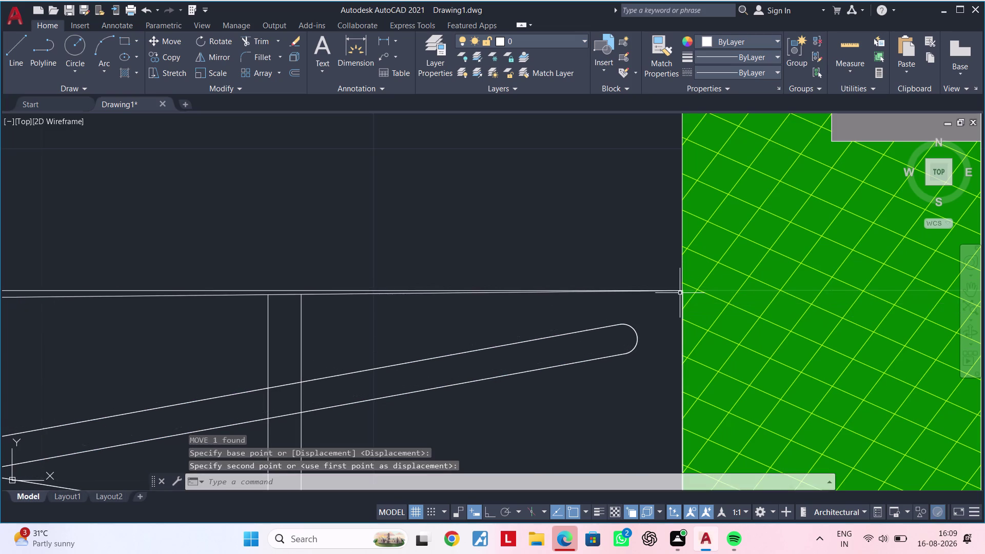
scroll(down, 3)
middle_drag(509, 313, 540, 286)
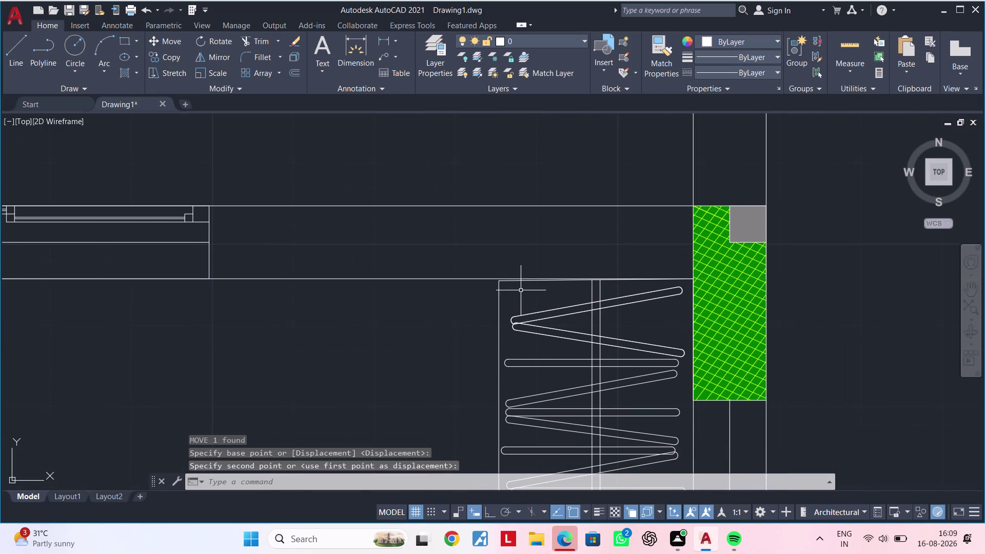
scroll(up, 3)
click(464, 299)
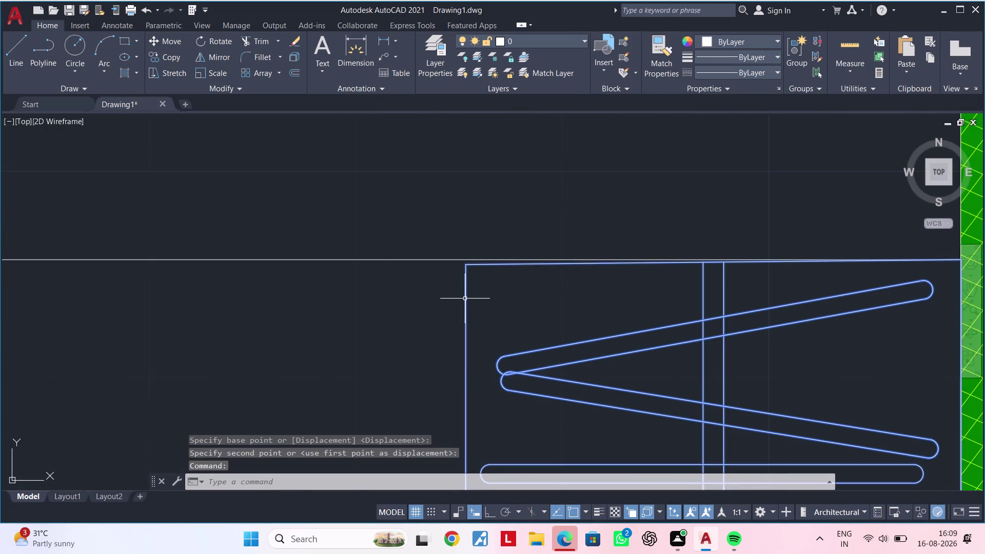
text(x)
key(space)
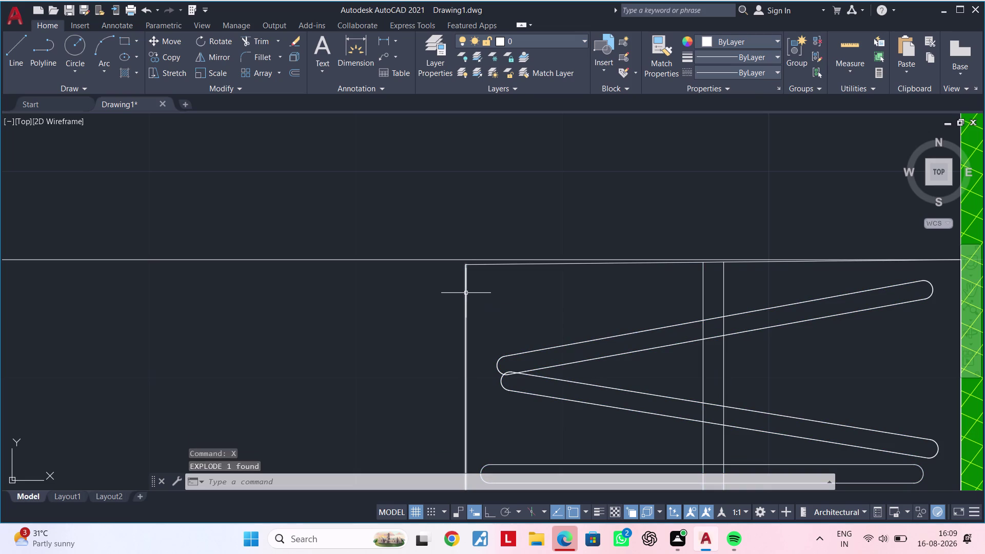
click(467, 292)
scroll(up, 3)
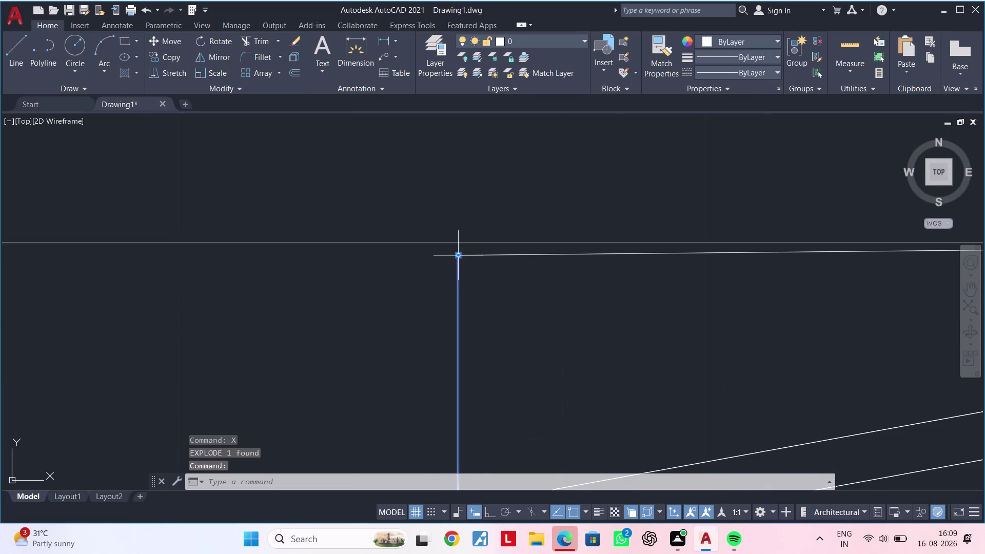
click(459, 257)
click(459, 245)
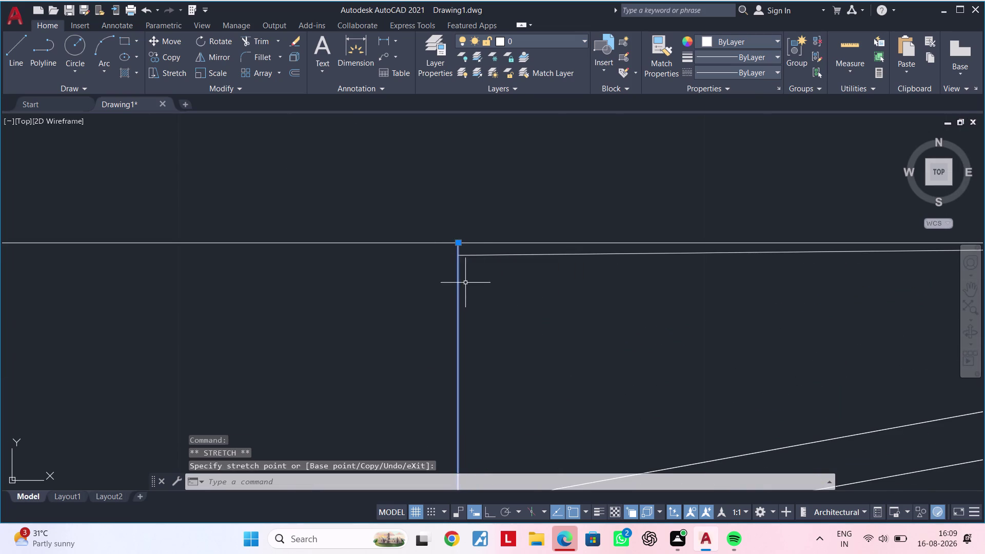
key(Escape)
key(Escape)
click(475, 254)
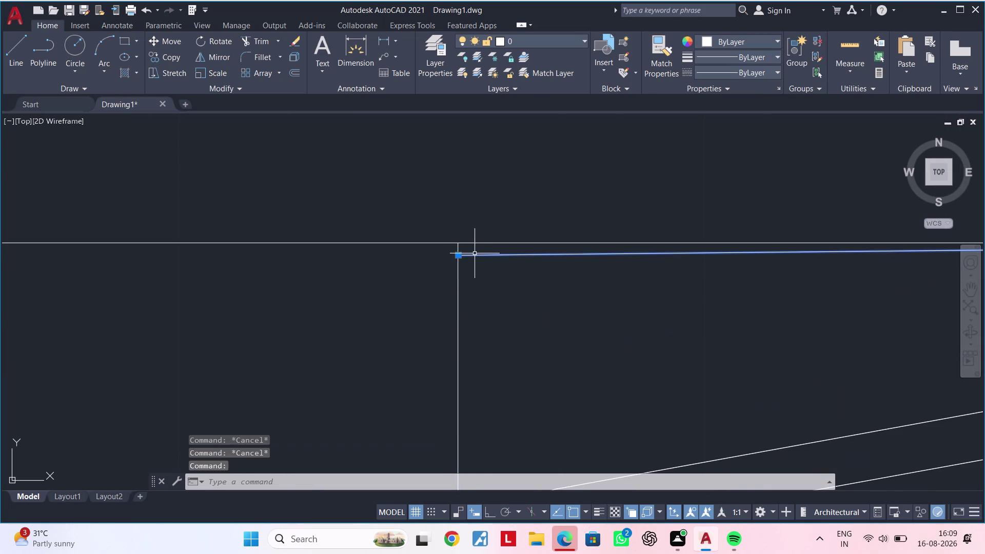
click(458, 255)
click(458, 247)
scroll(down, 3)
key(Escape)
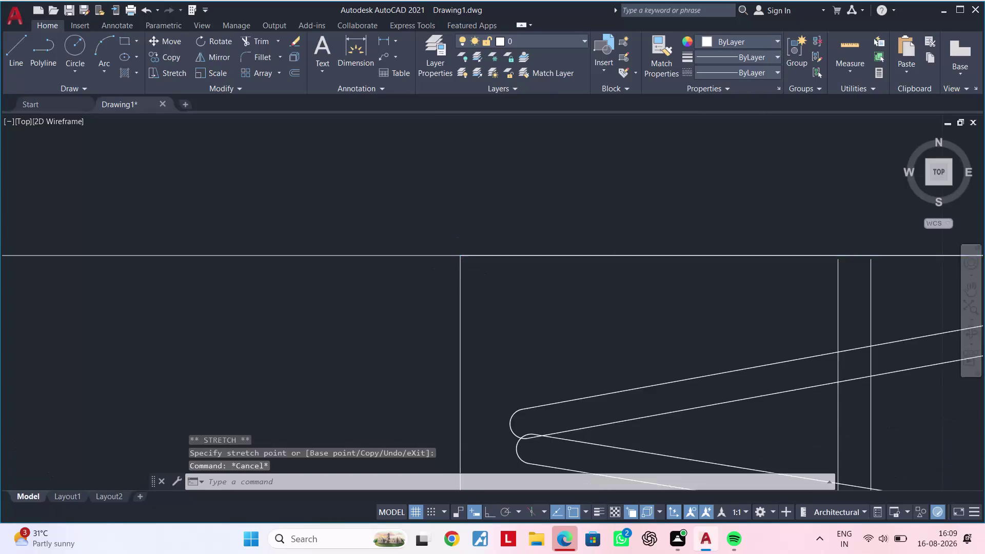
scroll(down, 3)
scroll(down, 3)
middle_drag(443, 323, 502, 300)
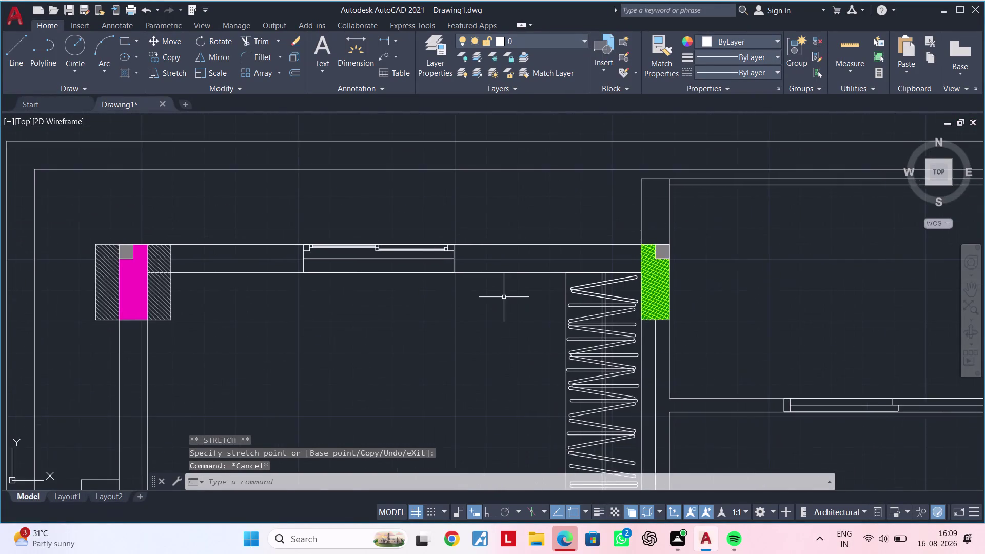
scroll(down, 3)
middle_drag(483, 315, 529, 285)
scroll(up, 3)
scroll(down, 3)
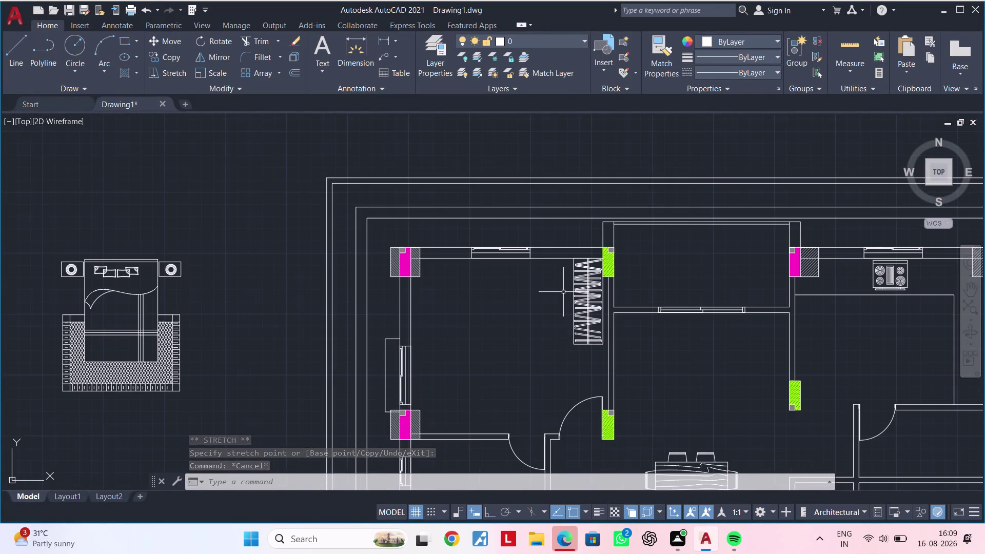
middle_drag(563, 292, 450, 281)
middle_drag(459, 285, 378, 231)
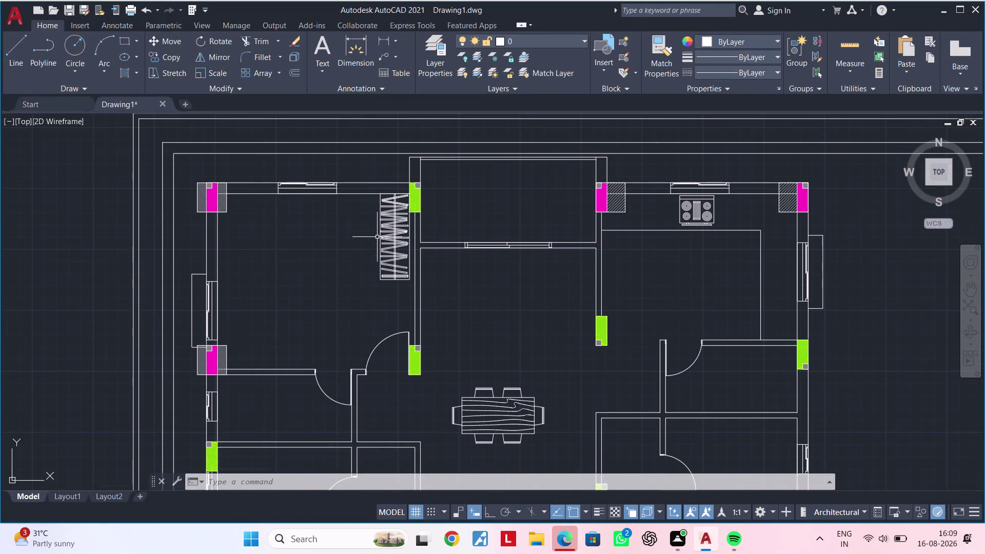
middle_drag(377, 242, 353, 270)
scroll(up, 3)
middle_drag(367, 250, 351, 306)
scroll(up, 3)
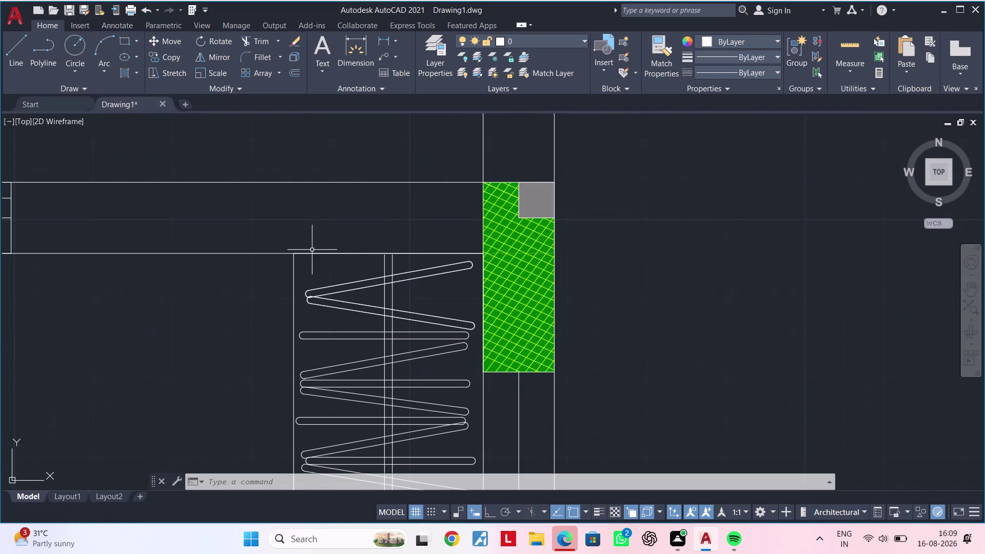
click(289, 240)
middle_drag(407, 427, 409, 266)
scroll(down, 3)
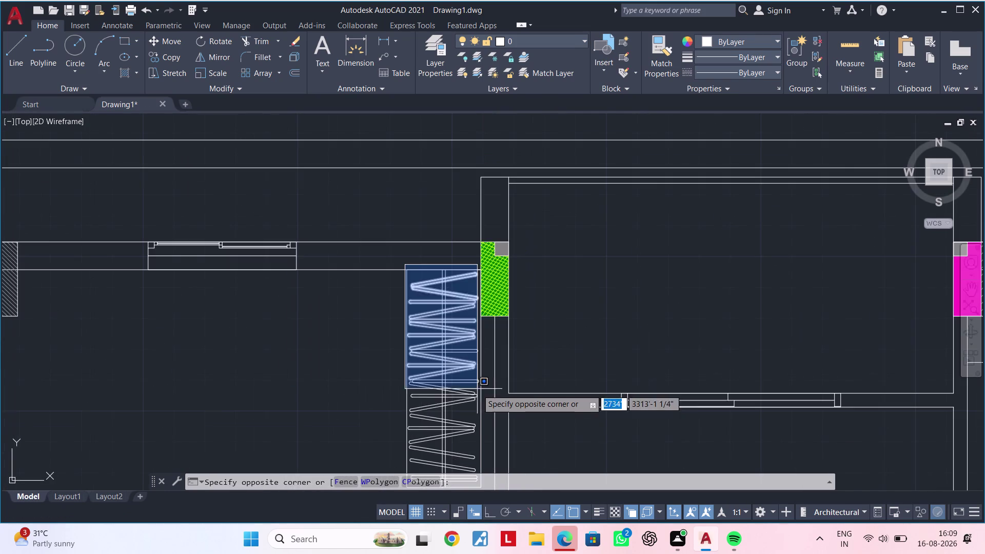
Clear the wardrobe selection and window-select the spare bed outside the plan.
scroll(up, 3)
key(Escape)
key(Escape)
scroll(down, 3)
middle_drag(306, 373, 541, 312)
scroll(down, 3)
middle_drag(514, 326, 560, 326)
scroll(down, 3)
middle_drag(466, 332, 548, 319)
key(Escape)
drag(444, 213, 437, 225)
click(285, 384)
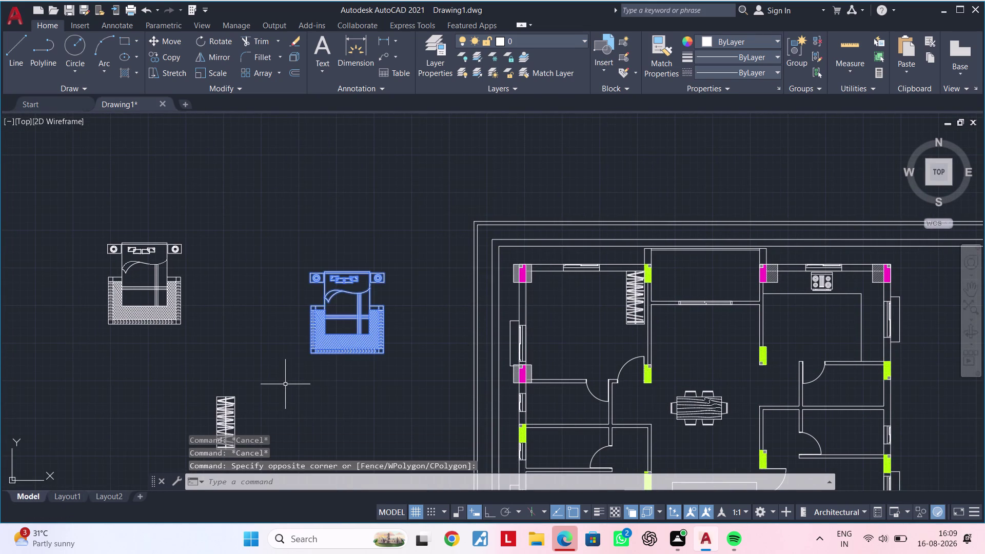
Copy the bed by its headboard onto the top-left bedroom's top wall.
key(c)
key(o)
key(space)
scroll(up, 3)
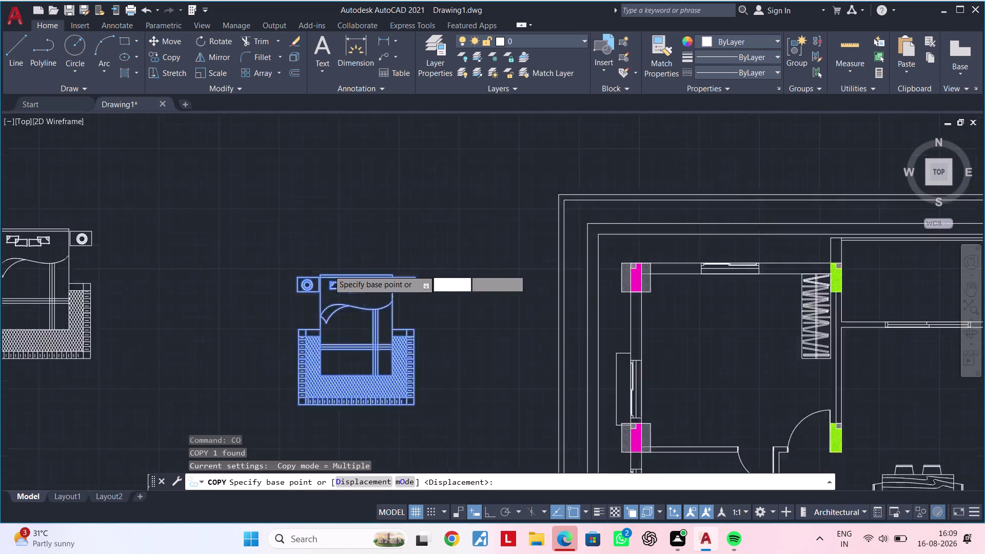
scroll(up, 3)
scroll(up, 3)
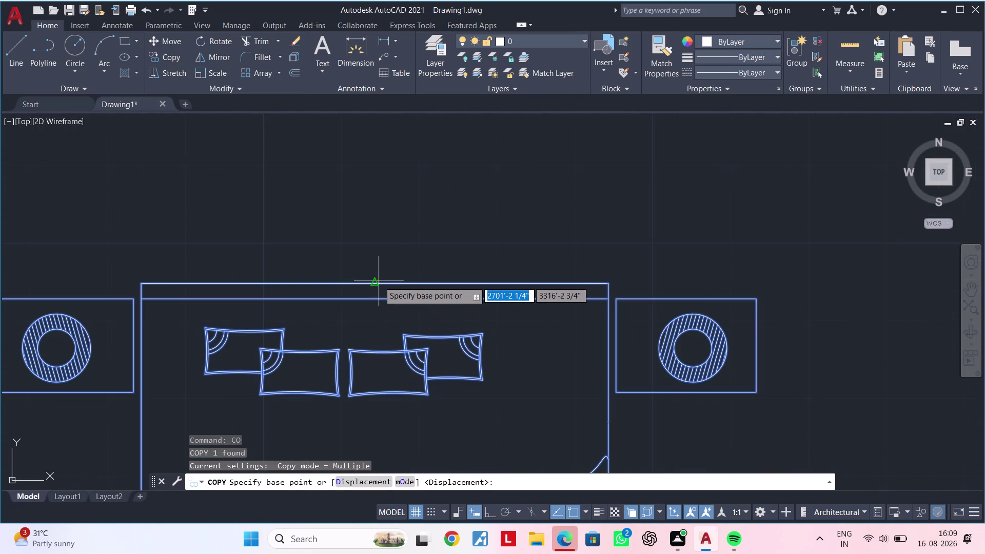
click(375, 281)
scroll(down, 3)
middle_drag(715, 310, 319, 230)
scroll(up, 3)
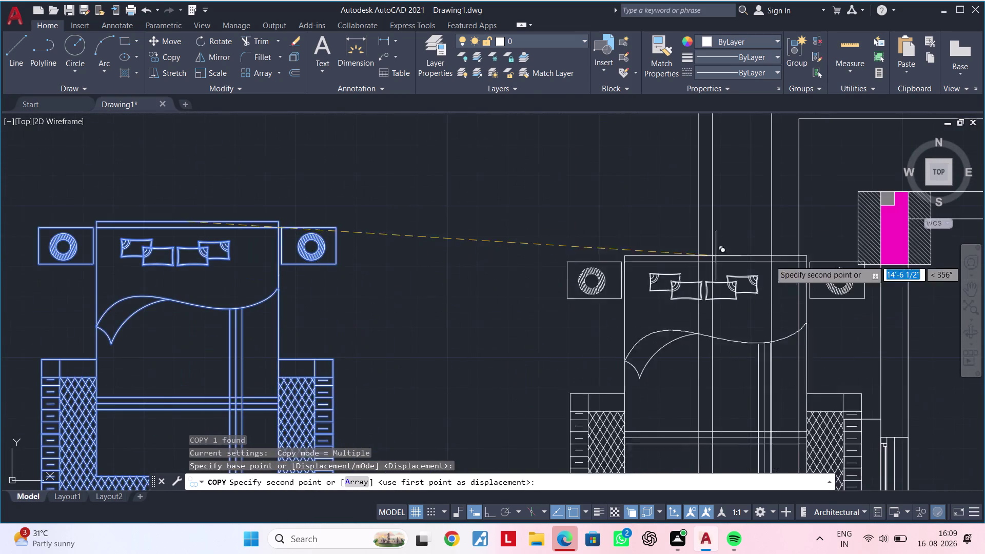
middle_drag(787, 266, 308, 244)
scroll(up, 3)
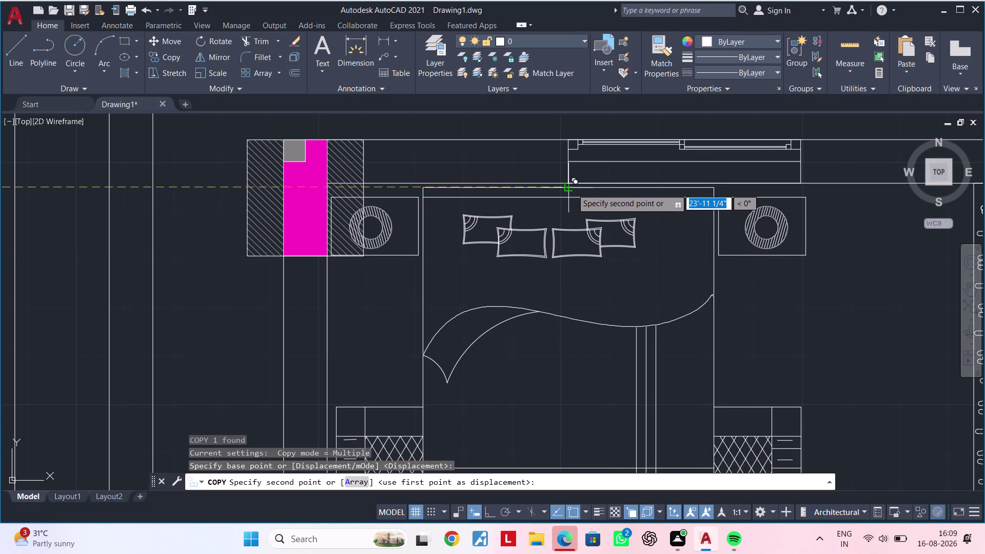
middle_drag(572, 188, 563, 225)
scroll(up, 3)
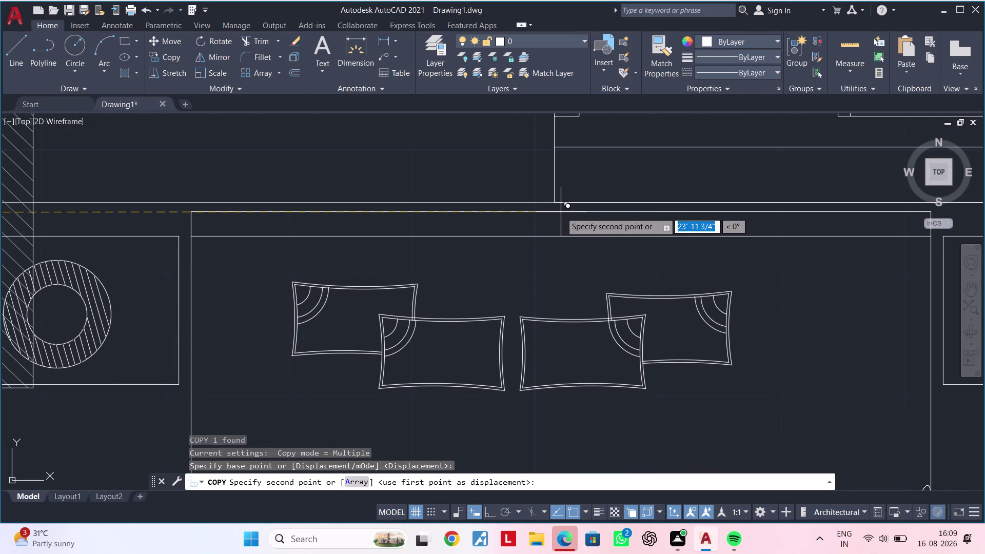
click(561, 212)
End the copy command and zoom out to show the whole floor plan.
scroll(down, 3)
scroll(down, 3)
middle_drag(619, 333, 584, 249)
key(Escape)
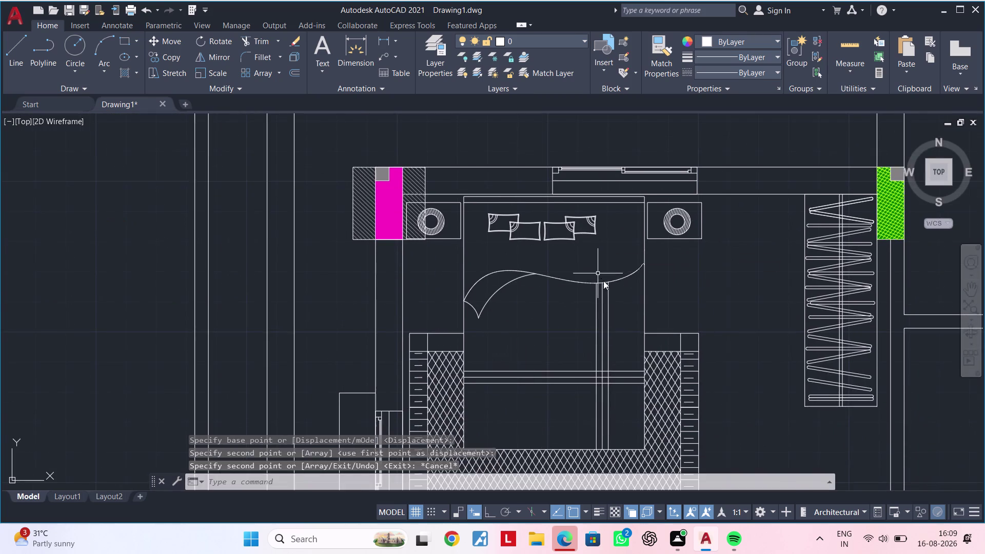
key(Escape)
scroll(down, 3)
middle_drag(619, 282, 557, 178)
key(Escape)
scroll(down, 3)
middle_drag(621, 252, 456, 216)
scroll(down, 3)
middle_drag(546, 248, 487, 250)
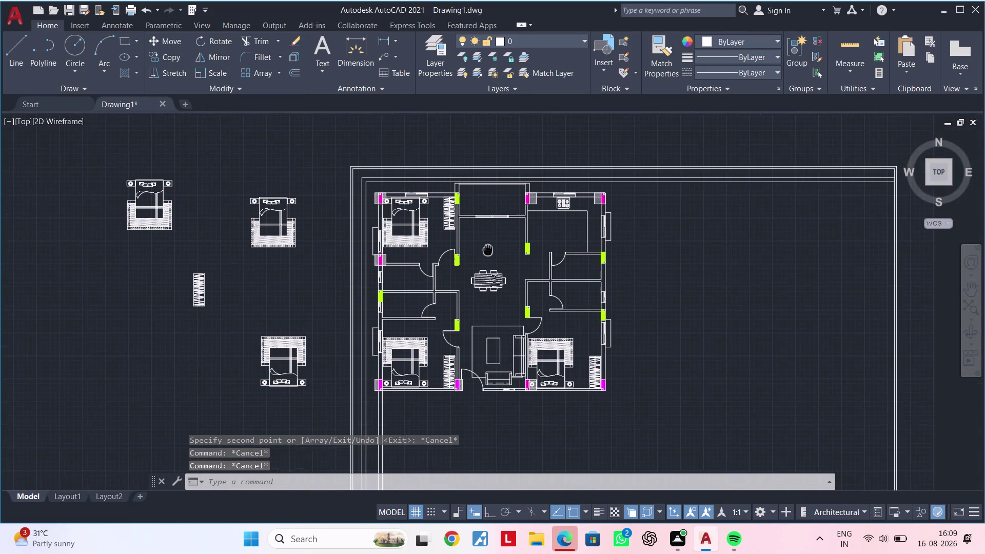
key(Escape)
middle_drag(518, 247, 448, 257)
middle_drag(467, 303, 583, 279)
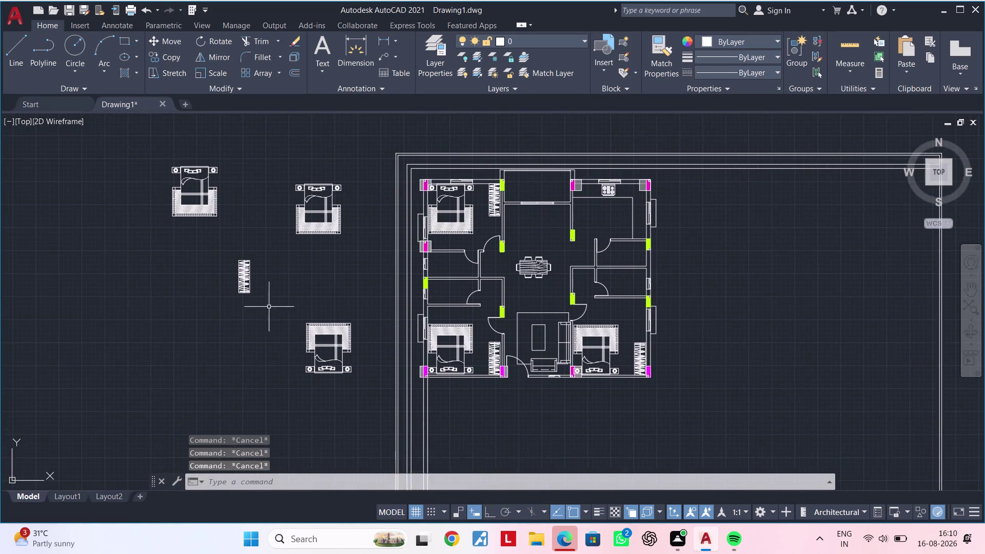
scroll(up, 3)
middle_drag(350, 337, 357, 276)
drag(460, 232, 429, 265)
click(251, 427)
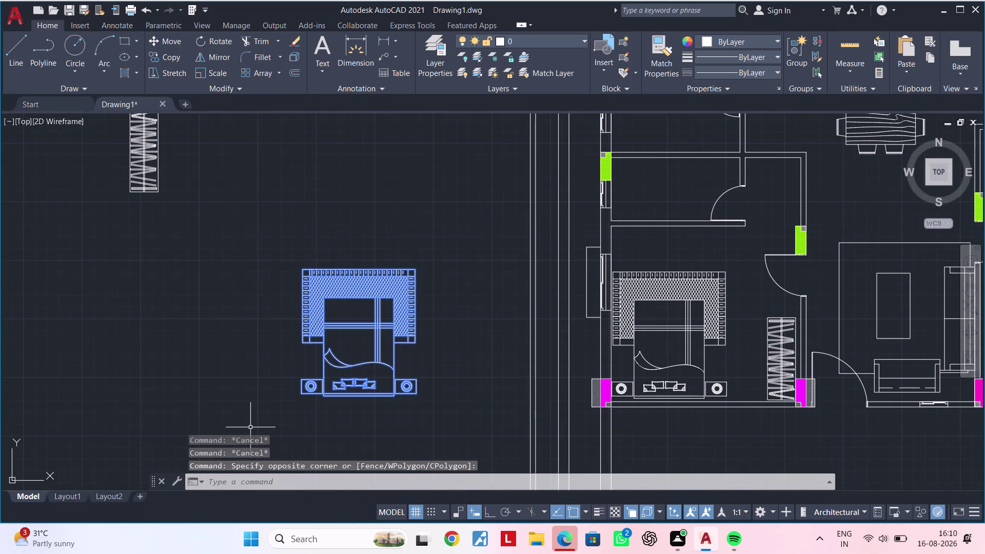
key(c)
key(o)
key(space)
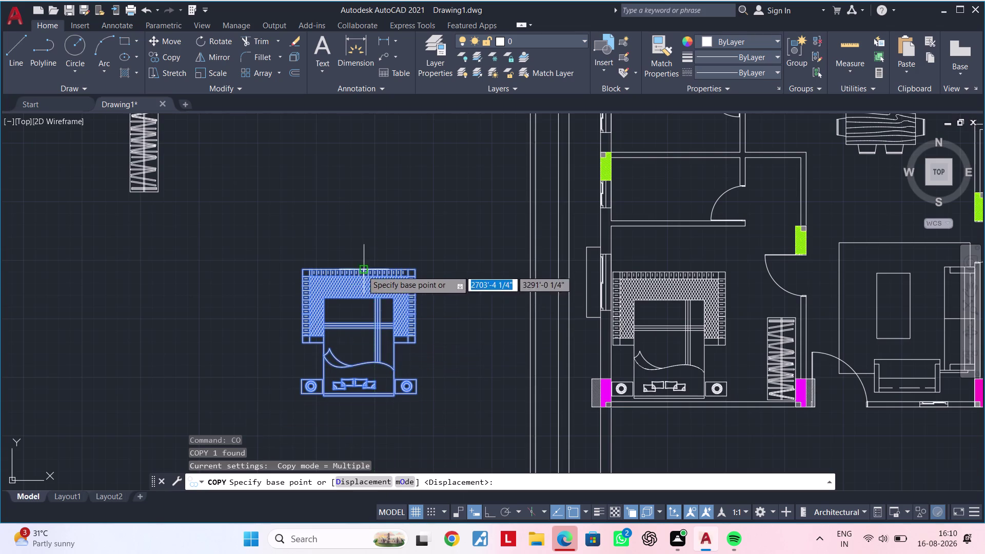
scroll(up, 3)
scroll(down, 3)
middle_drag(360, 305, 368, 200)
scroll(up, 3)
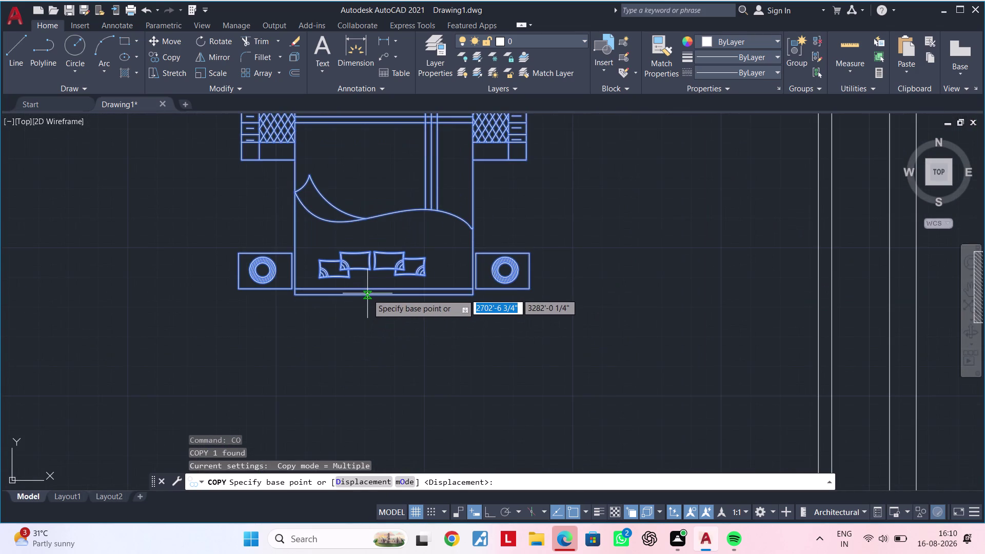
click(373, 295)
scroll(down, 3)
middle_drag(528, 295, 438, 296)
key(Escape)
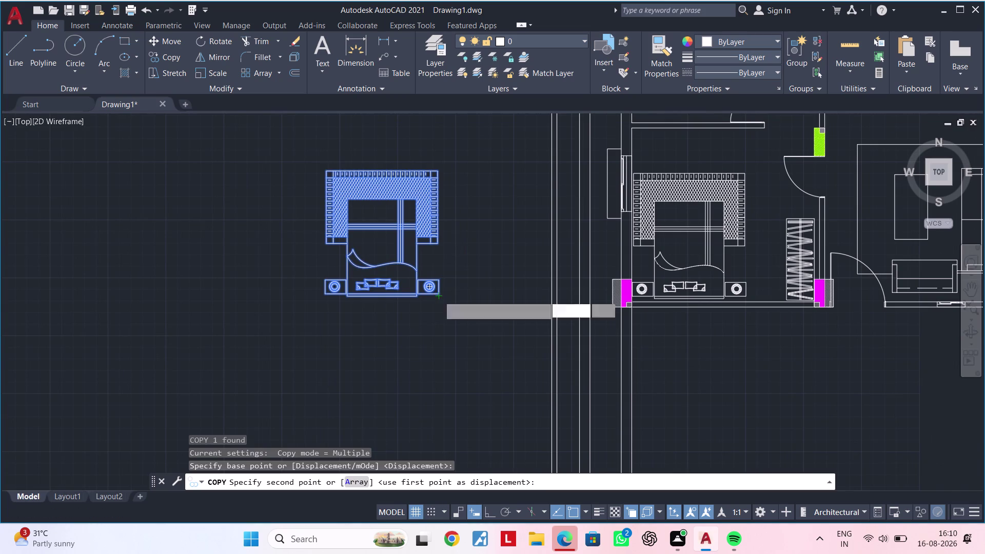
key(Escape)
scroll(down, 3)
middle_drag(464, 299, 260, 329)
scroll(down, 3)
middle_drag(453, 375, 361, 411)
key(Escape)
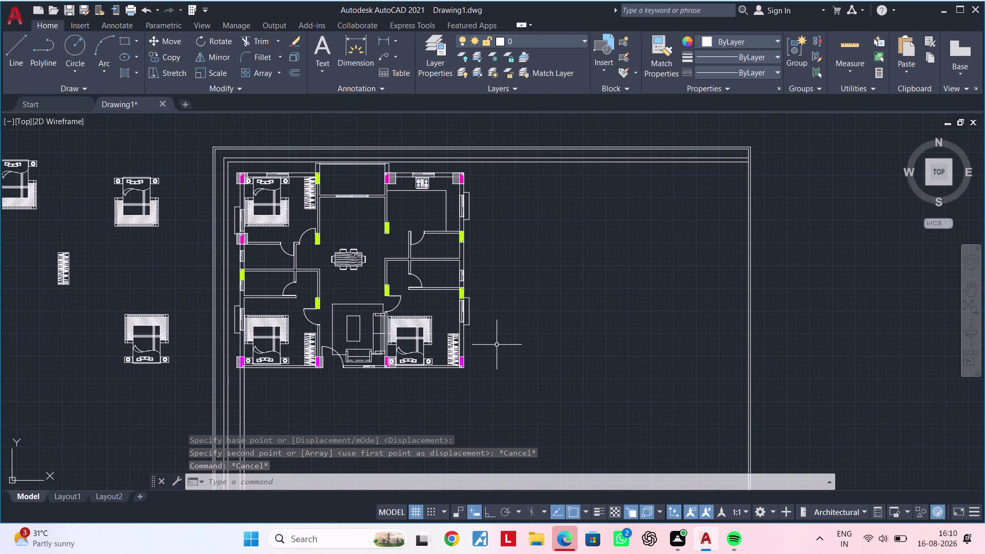
Zoom in on the partition walls of the left rooms beside the hall and dining table.
scroll(up, 3)
middle_drag(327, 235, 506, 409)
scroll(up, 3)
middle_drag(456, 353, 509, 249)
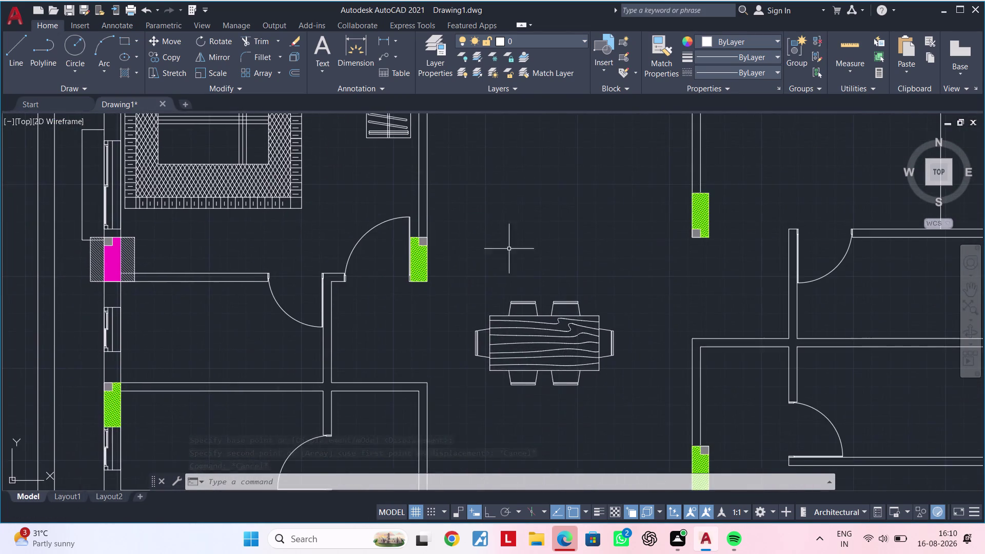
middle_drag(418, 316, 556, 283)
scroll(up, 3)
scroll(down, 3)
middle_drag(391, 336, 434, 299)
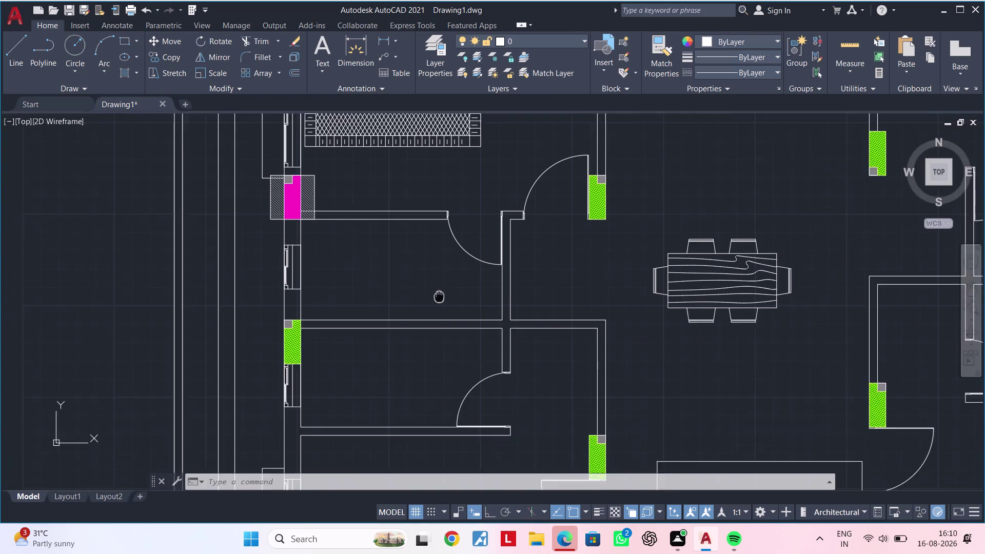
middle_drag(435, 299, 455, 282)
scroll(up, 3)
middle_drag(429, 289, 451, 274)
middle_drag(443, 267, 423, 293)
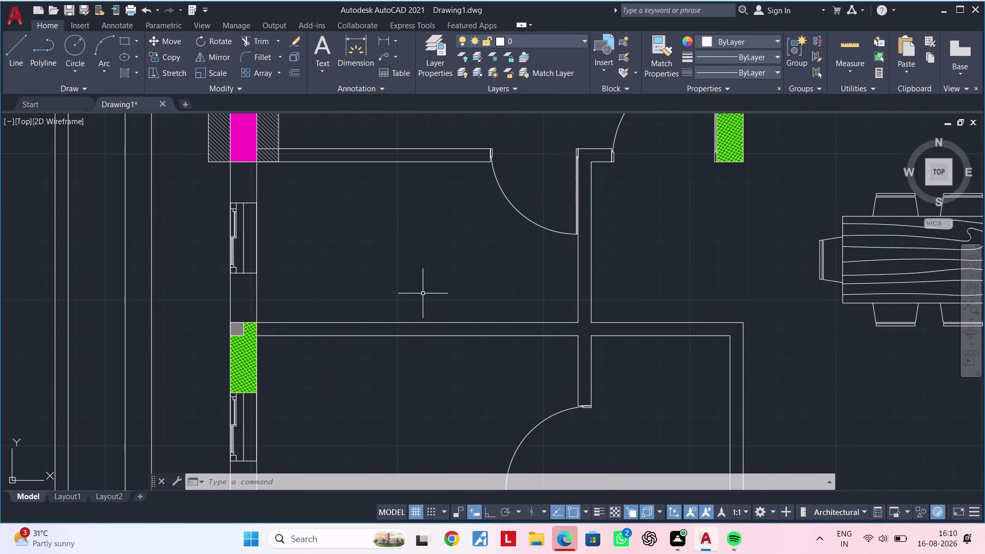
Clear pending commands and start a LINE at the wall beside the pink column.
key(Escape)
key(Escape)
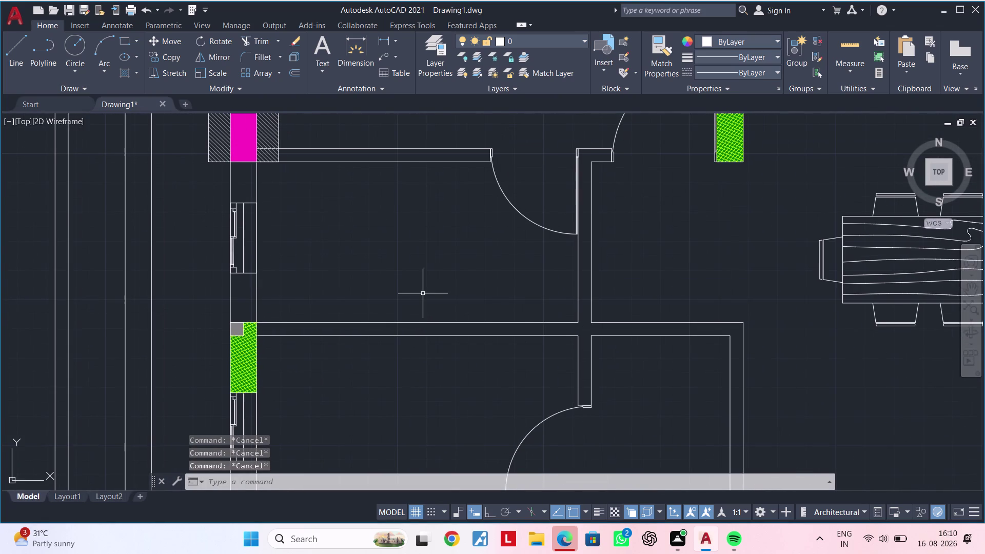
key(Escape)
key(Escape)
key(Escape)
key(Escape)
key(Escape)
key(Escape)
key(Escape)
key(Escape)
middle_drag(346, 244, 402, 239)
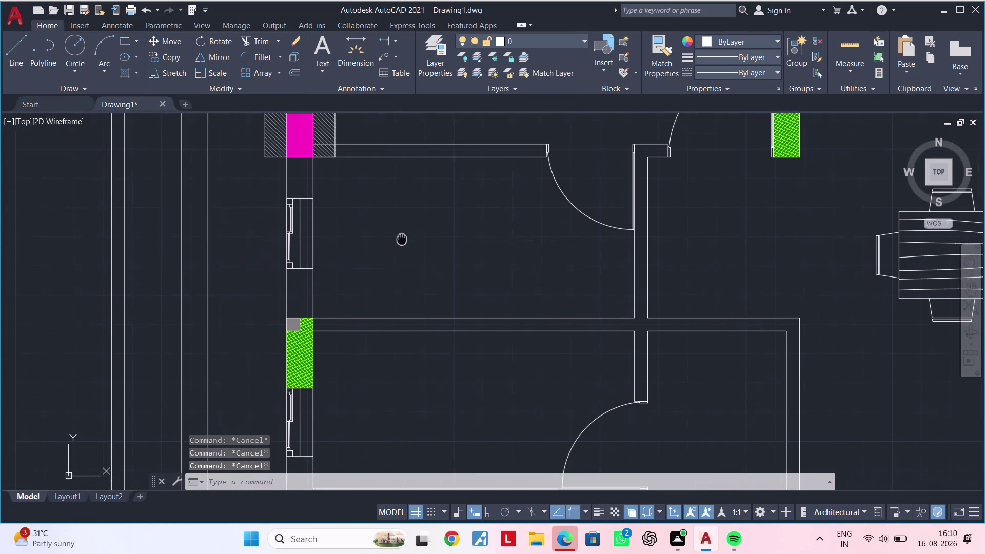
key(Escape)
middle_drag(402, 239, 403, 233)
key(Escape)
key(Escape)
key(Escape)
key(Escape)
middle_drag(395, 234, 380, 242)
key(Escape)
key(l)
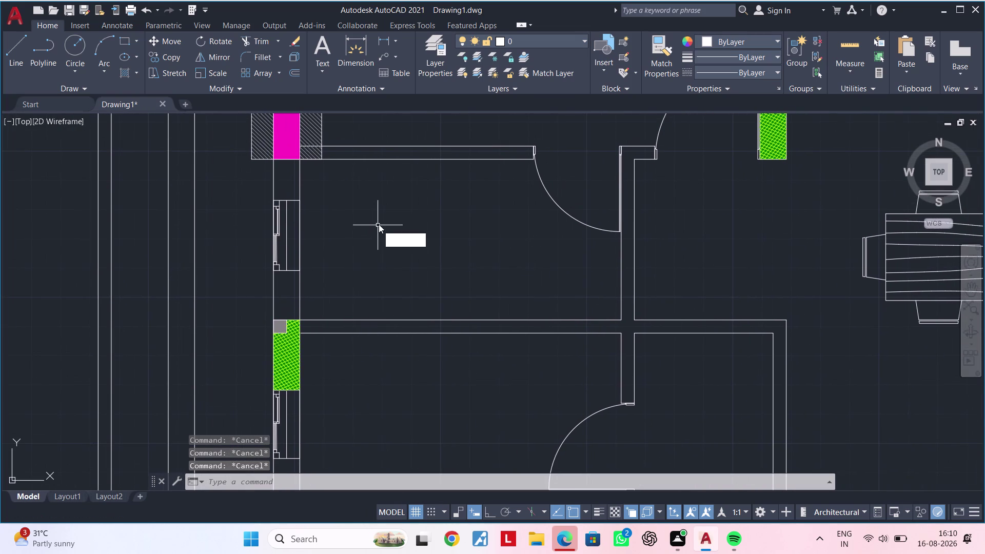
key(space)
scroll(up, 3)
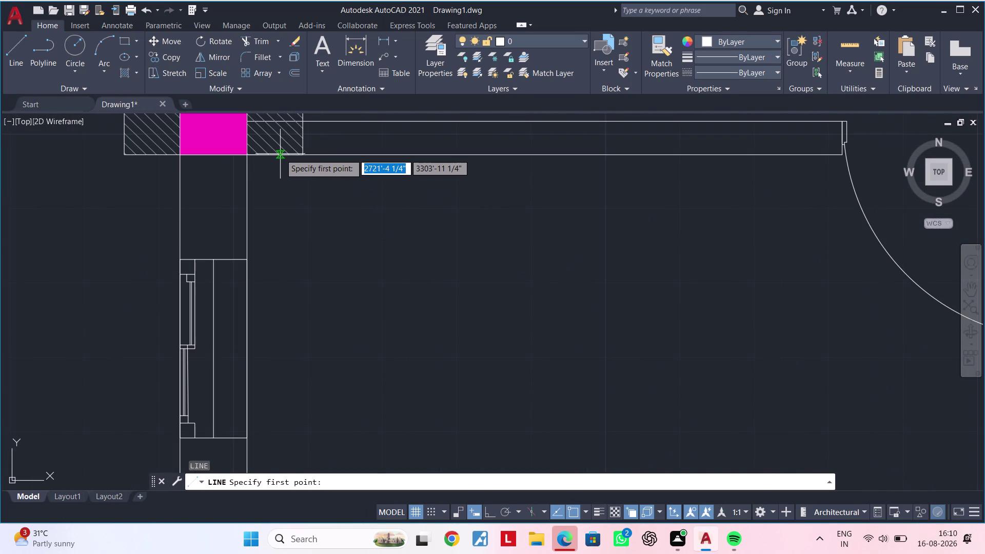
click(280, 154)
middle_drag(273, 288, 289, 149)
scroll(up, 3)
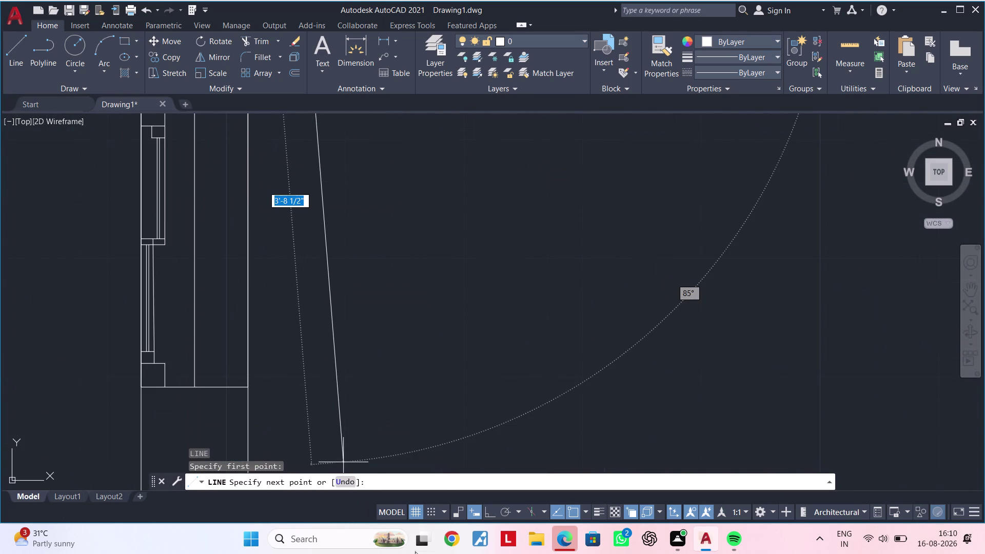
click(486, 511)
scroll(down, 3)
middle_drag(323, 271, 345, 120)
scroll(up, 3)
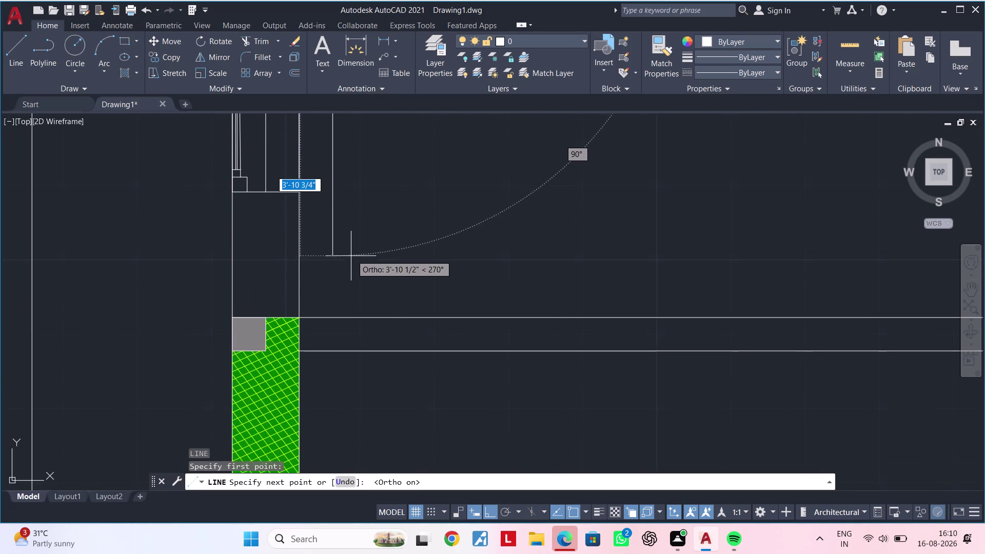
click(334, 320)
key(Escape)
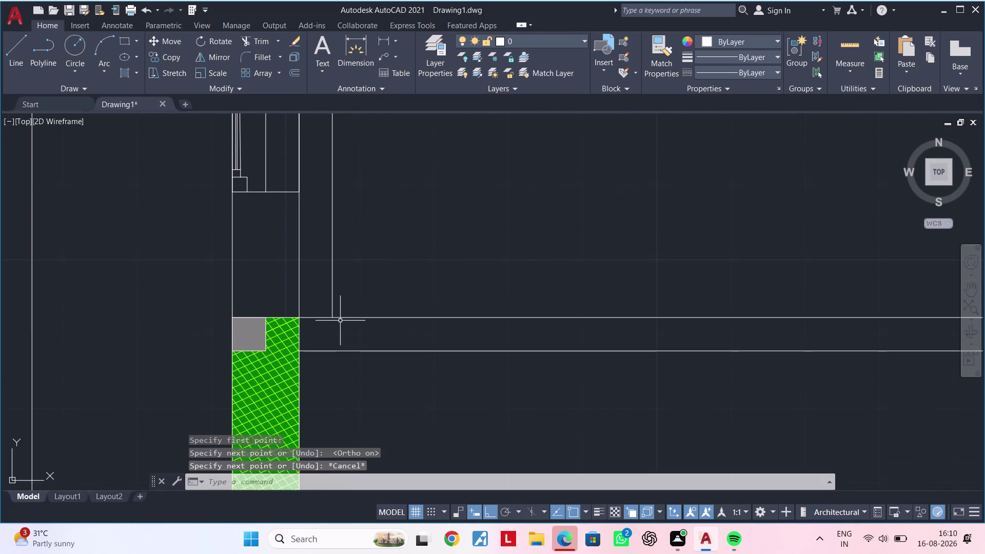
key(space)
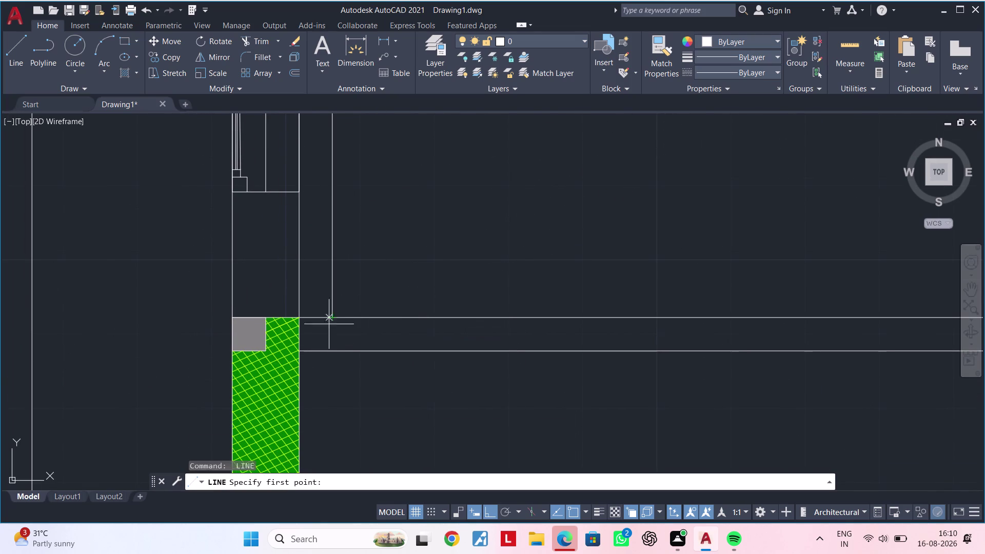
click(333, 348)
middle_drag(327, 338, 371, 59)
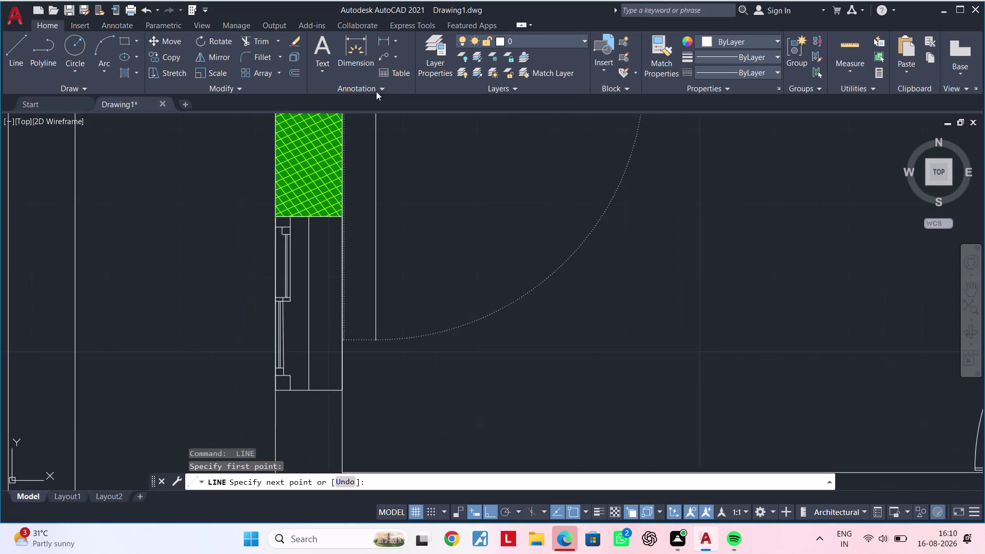
scroll(down, 3)
middle_drag(397, 331, 393, 286)
click(378, 383)
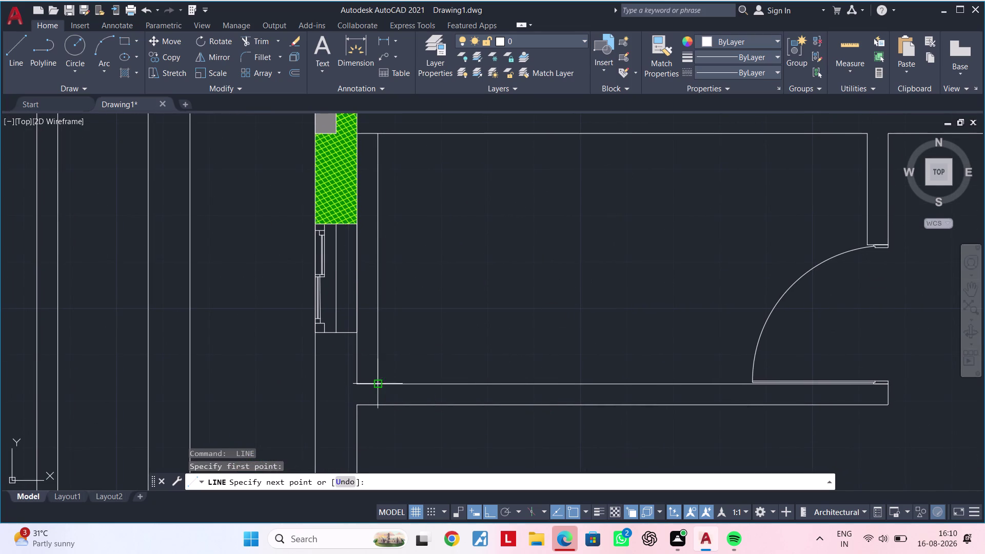
key(Escape)
key(Escape)
middle_drag(493, 289, 403, 391)
scroll(down, 3)
middle_drag(401, 360, 353, 373)
key(Escape)
key(Escape)
scroll(up, 3)
middle_drag(350, 278, 451, 311)
key(Escape)
key(Escape)
key(Escape)
key(Escape)
key(Escape)
key(Escape)
key(Escape)
key(Escape)
key(Escape)
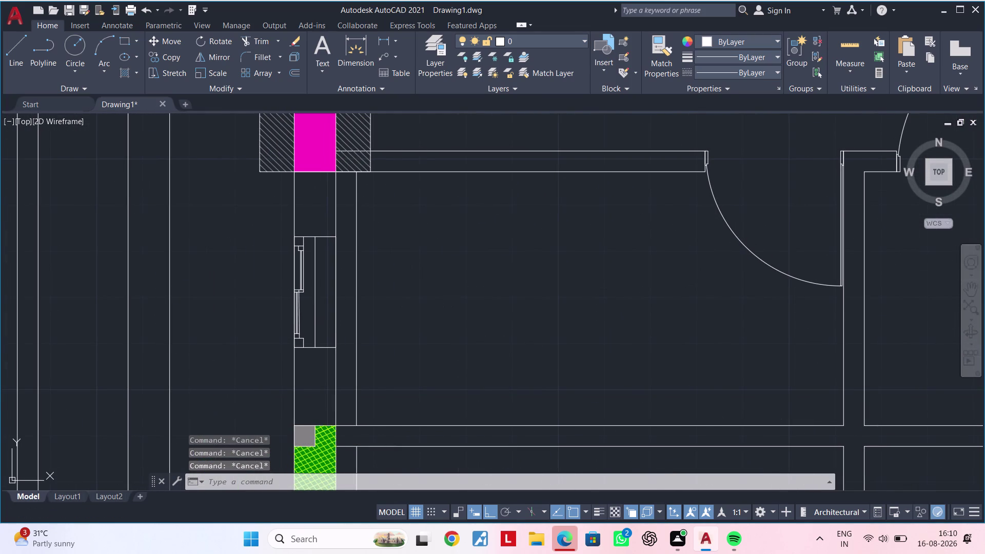
scroll(down, 3)
middle_drag(452, 290, 401, 290)
key(Escape)
key(Escape)
key(Escape)
key(Escape)
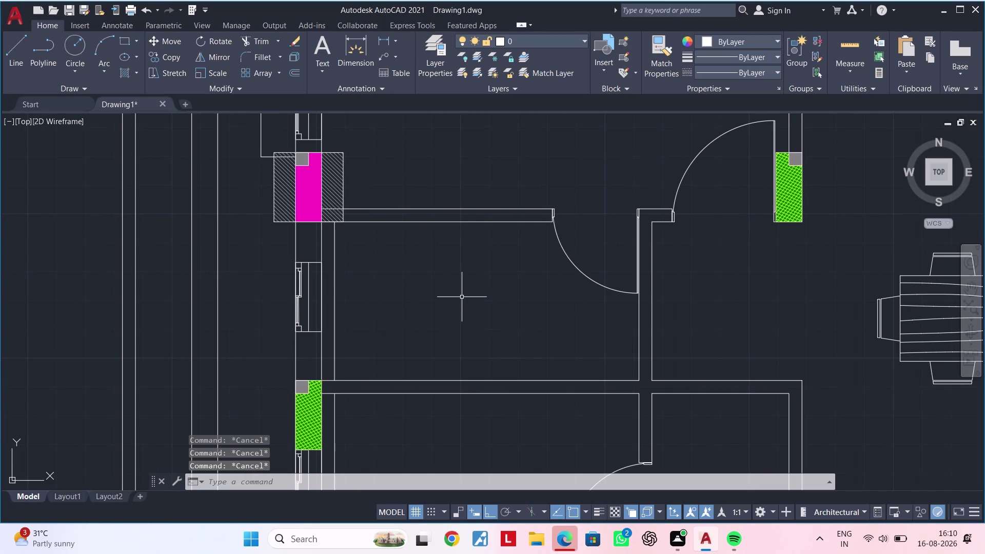
key(Escape)
key(a)
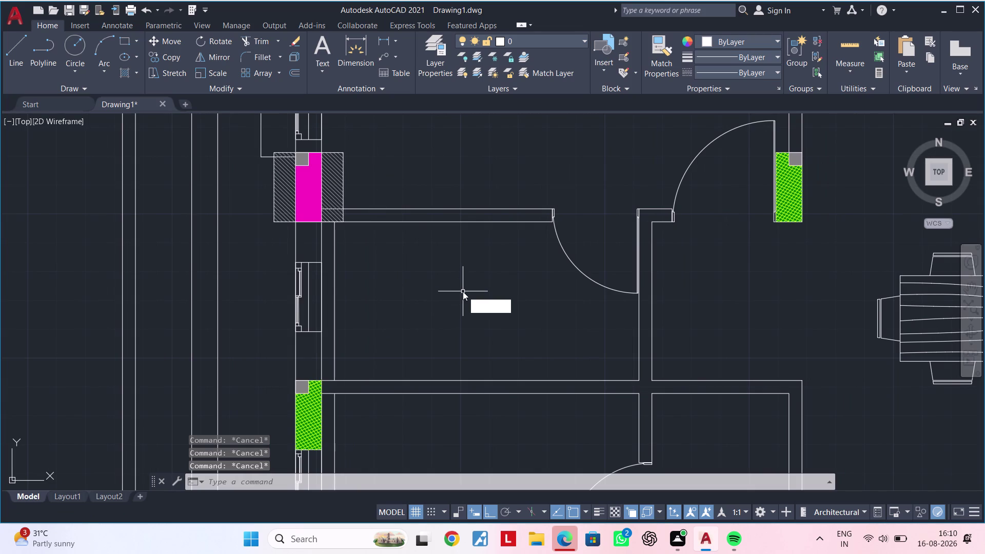
key(d)
key(Escape)
key(Escape)
text(tp)
key(space)
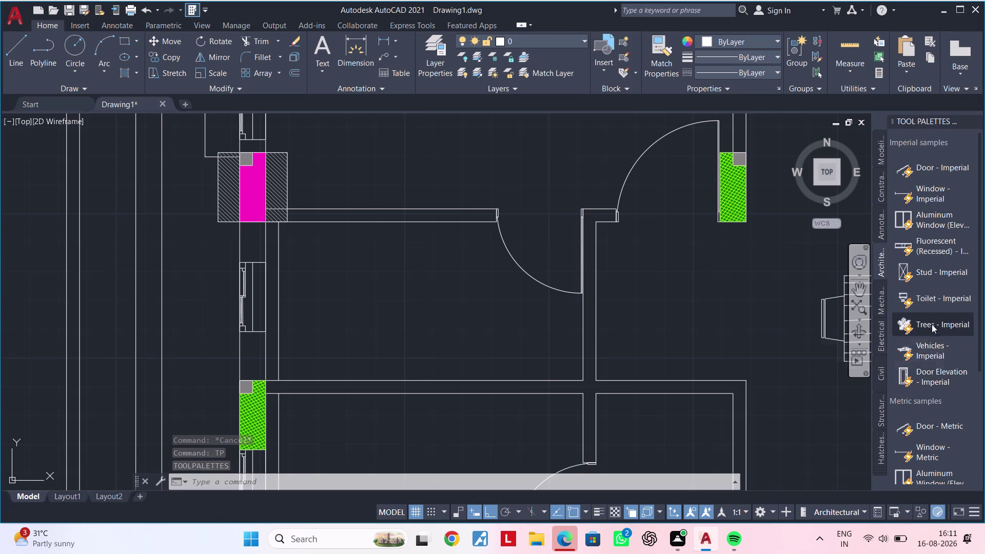
Insert the Toilet - Imperial sample block to the left of the floor plan.
click(936, 300)
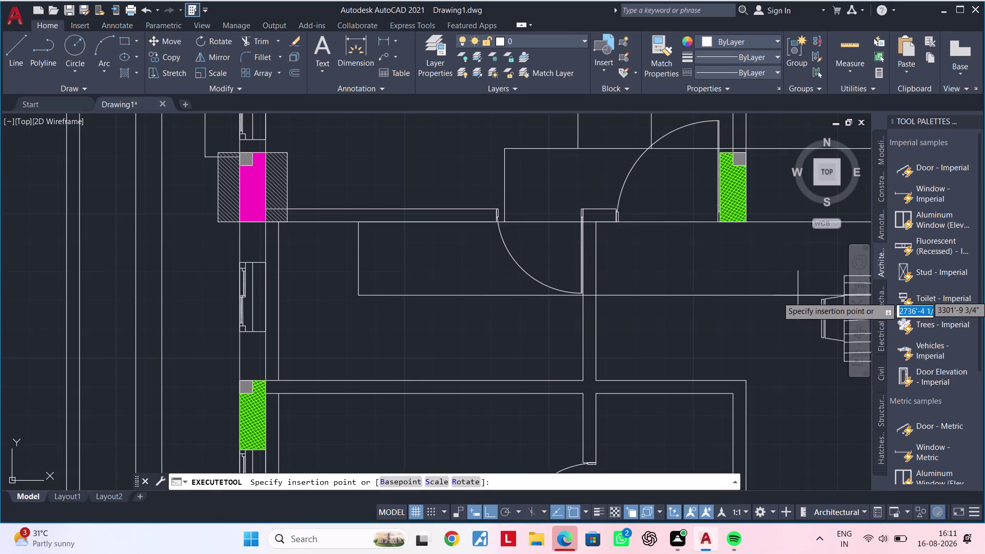
scroll(down, 3)
scroll(down, 3)
click(259, 335)
key(Escape)
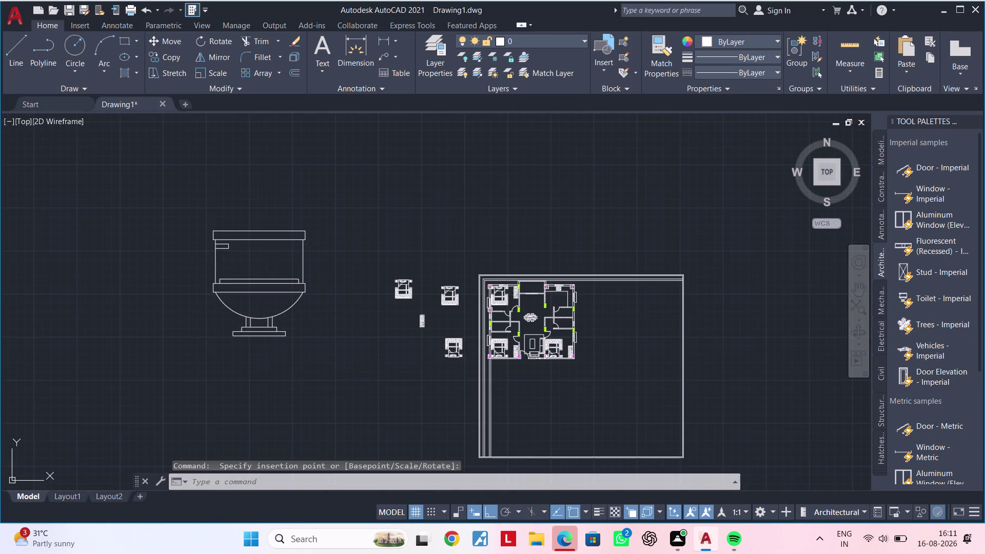
Cycle the toilet block through Elongated (Plan), Round (Front), Elongated (Side) and Pullchain variants.
key(Escape)
click(269, 318)
right_click(306, 313)
key(Escape)
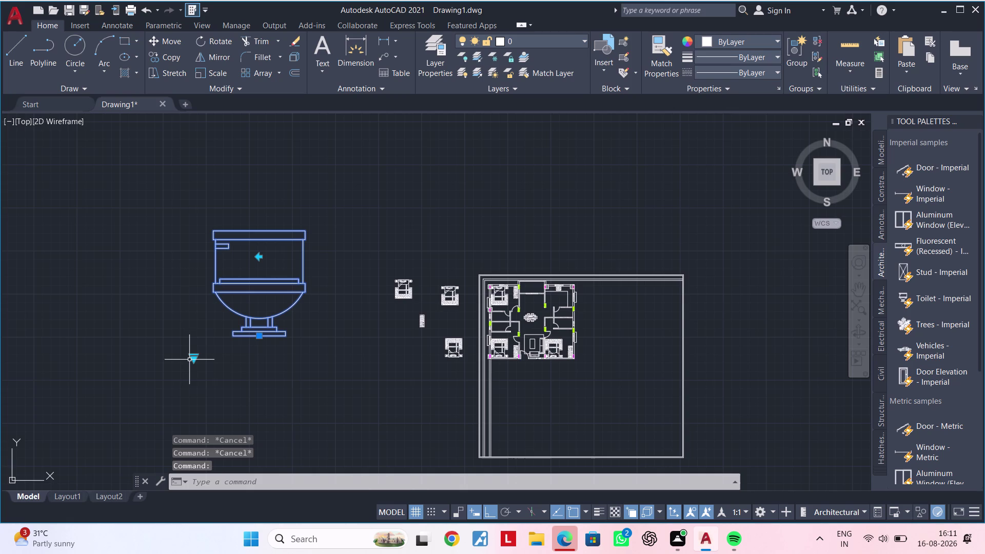
click(190, 359)
key(Escape)
click(191, 358)
right_click(191, 358)
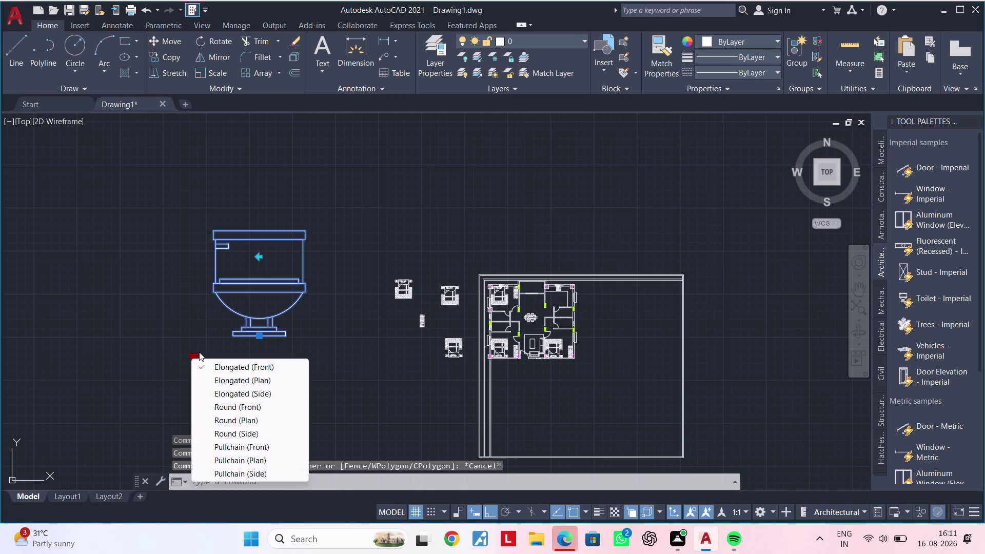
click(273, 376)
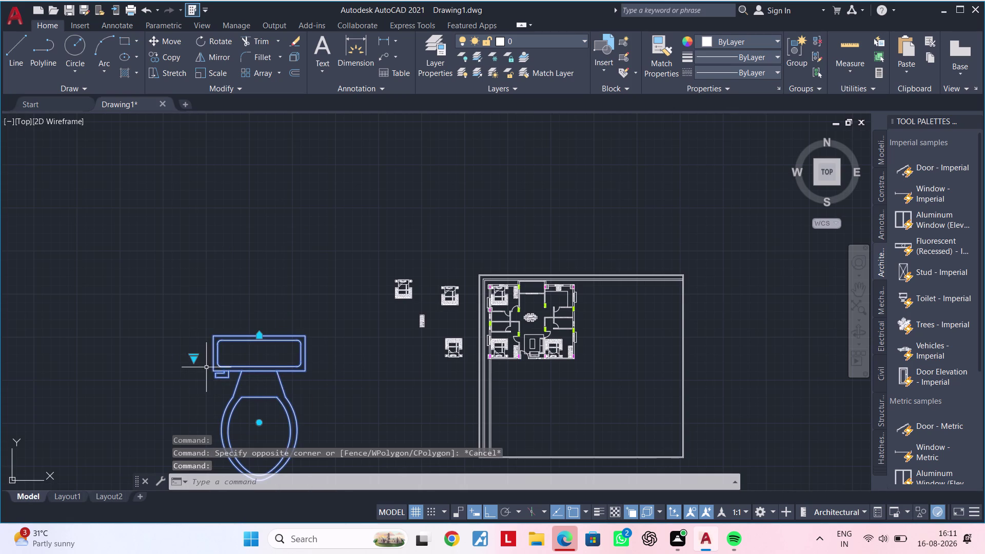
click(194, 359)
click(242, 407)
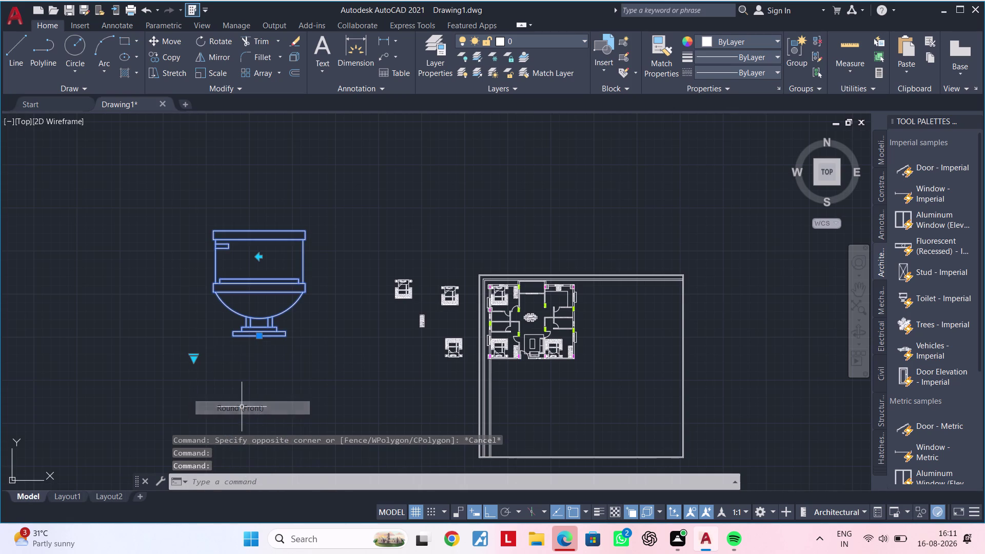
click(195, 357)
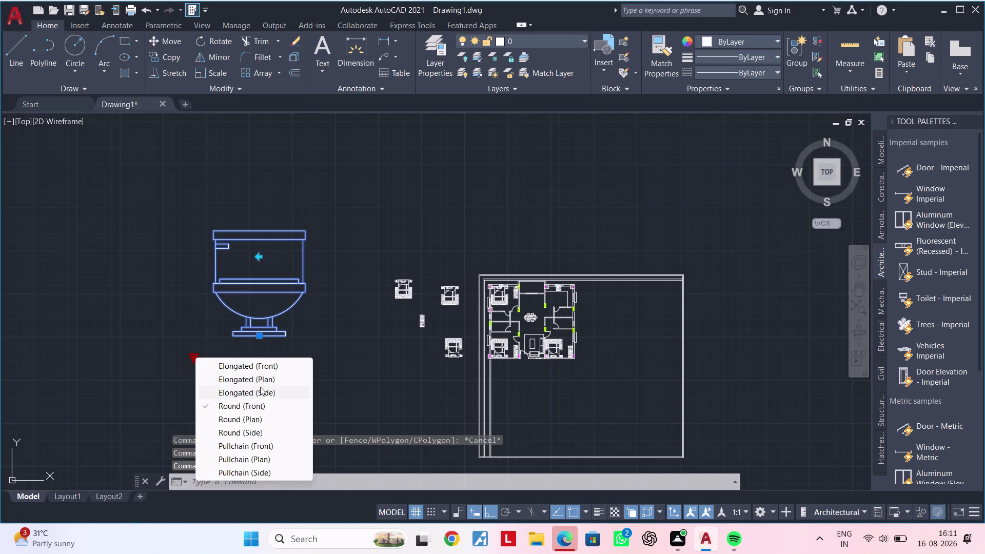
click(259, 388)
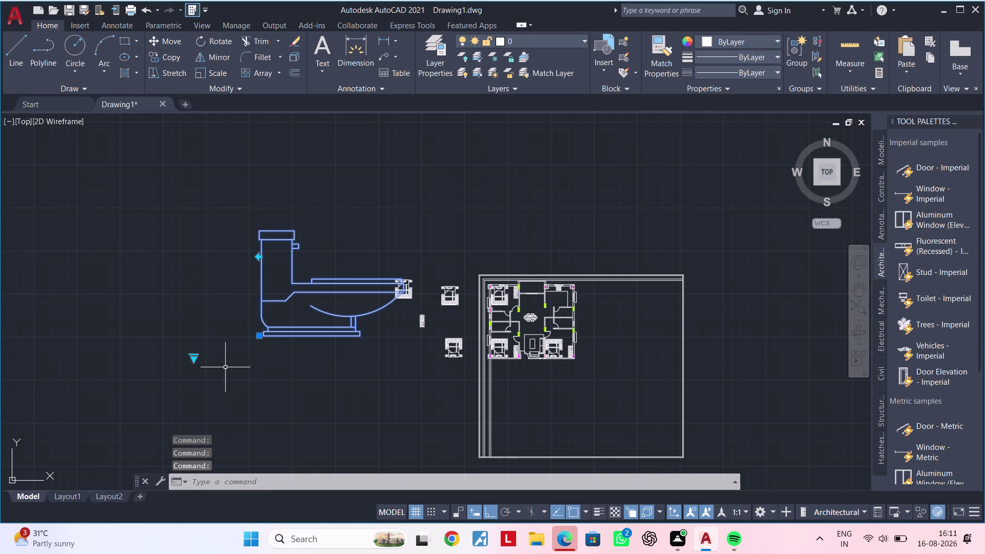
click(195, 356)
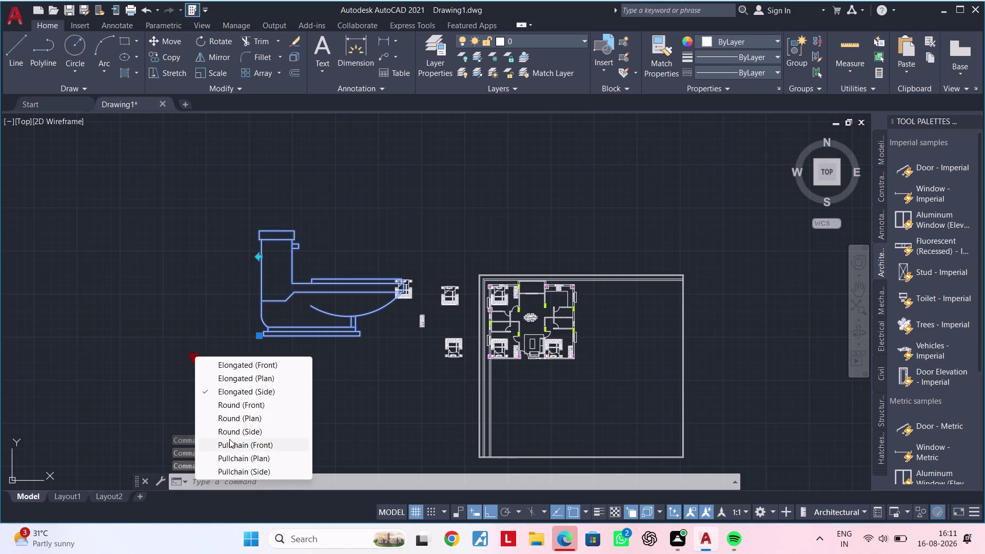
click(229, 439)
click(195, 358)
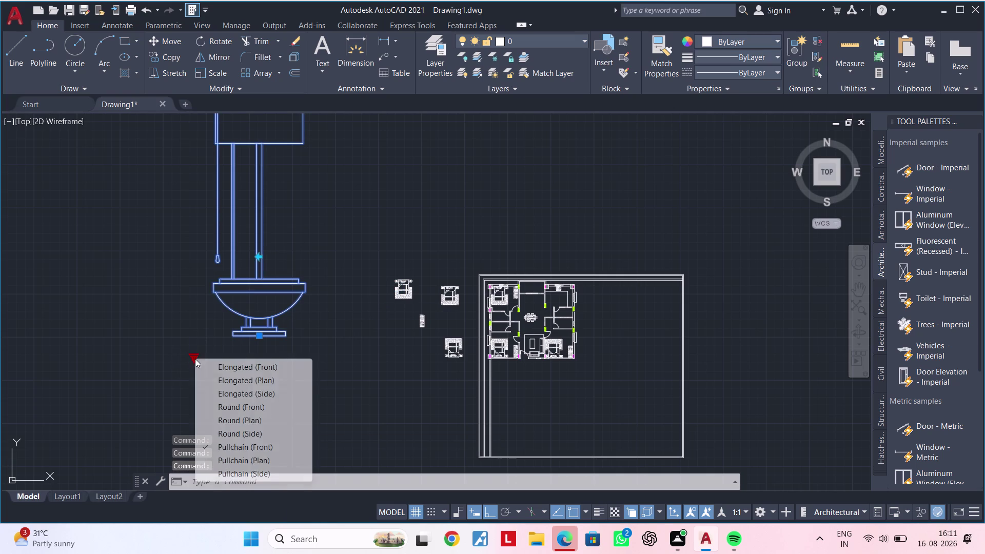
click(243, 477)
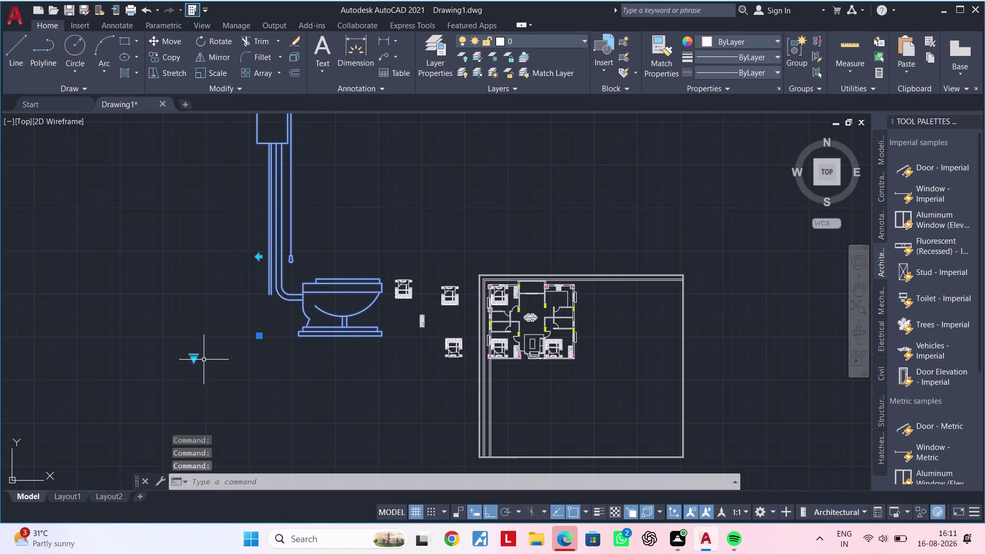
Try further visibility variants, then cancel stray selections and deselect the toilet.
click(194, 358)
click(232, 458)
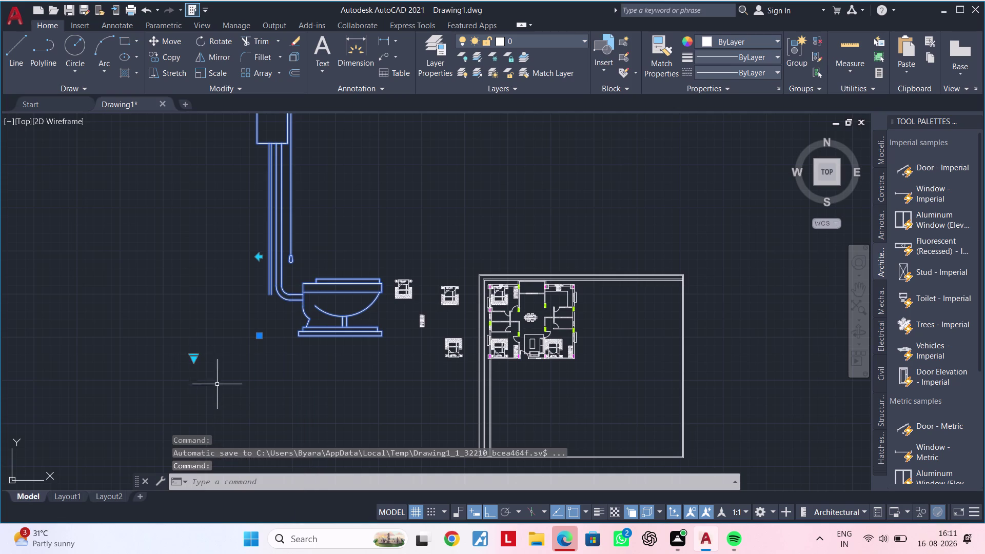
click(196, 358)
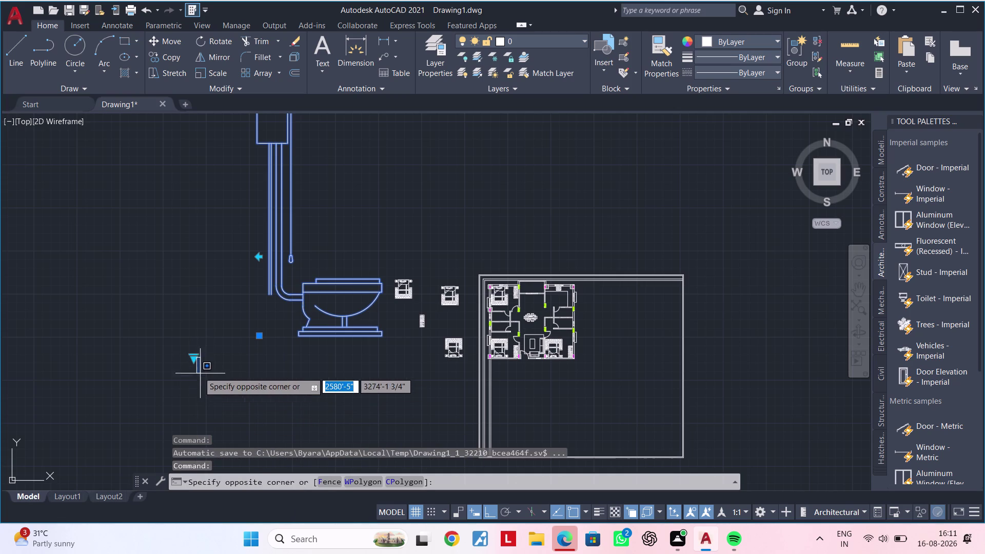
click(195, 360)
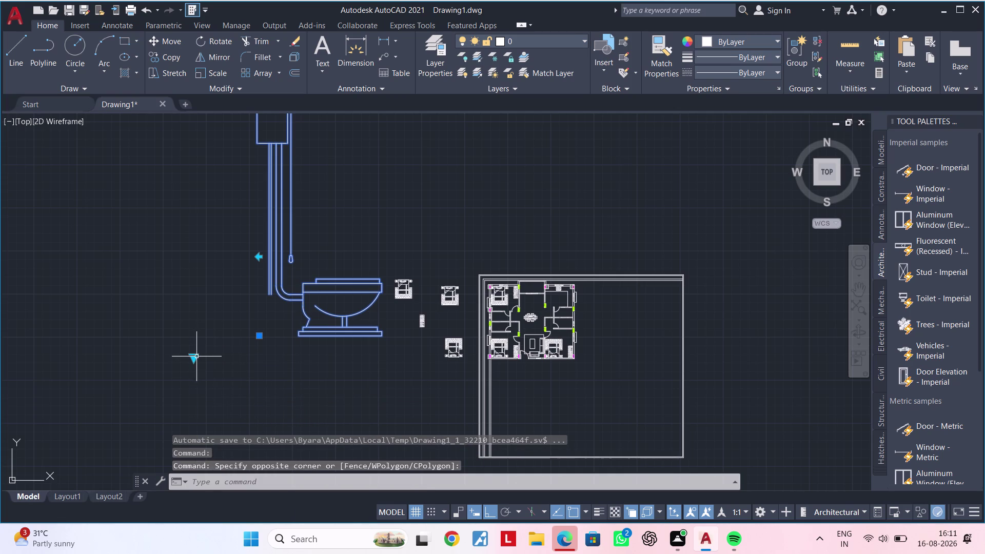
click(196, 356)
key(Escape)
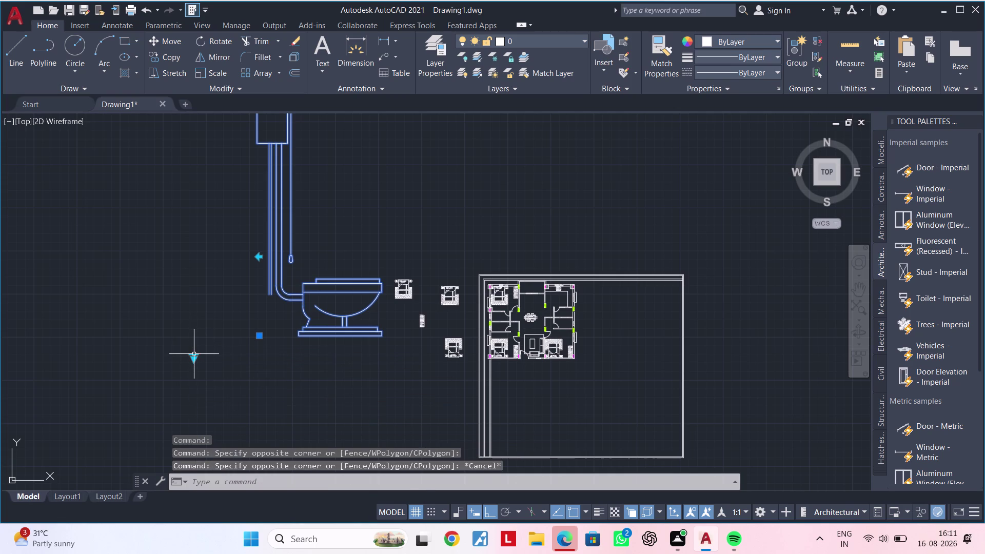
click(194, 354)
click(194, 358)
key(Escape)
key(Escape)
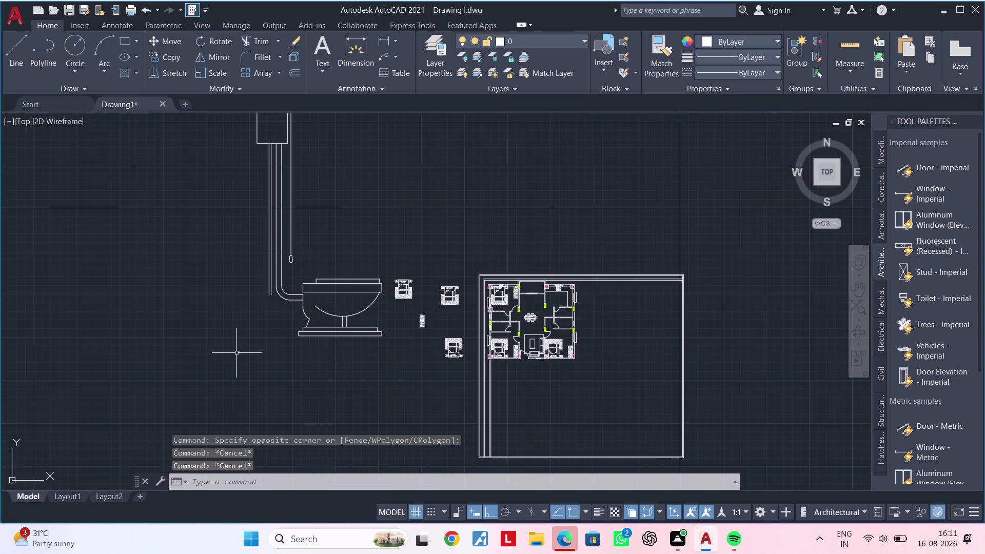
Reselect the toilet, try Round (Side), then settle on Round (Plan).
click(298, 300)
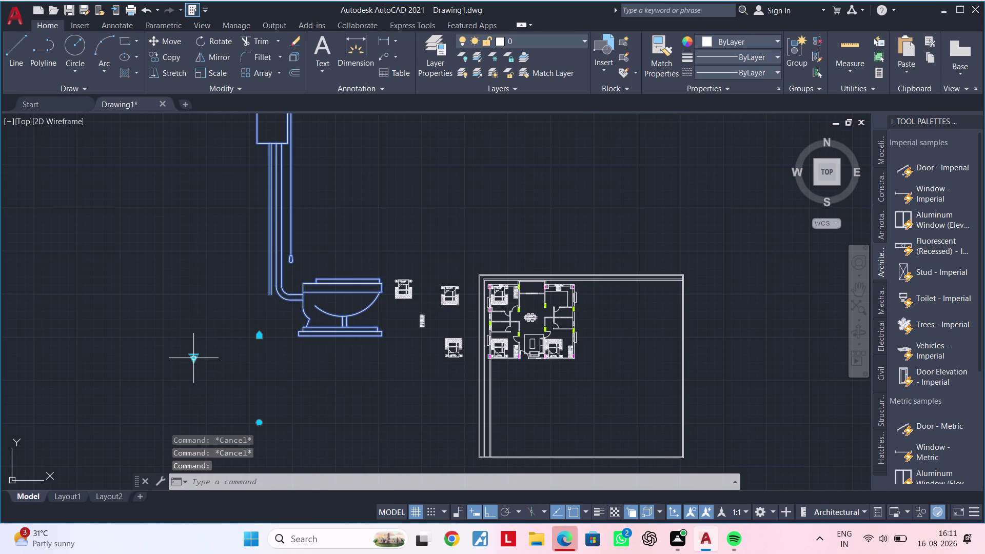
click(193, 359)
click(254, 433)
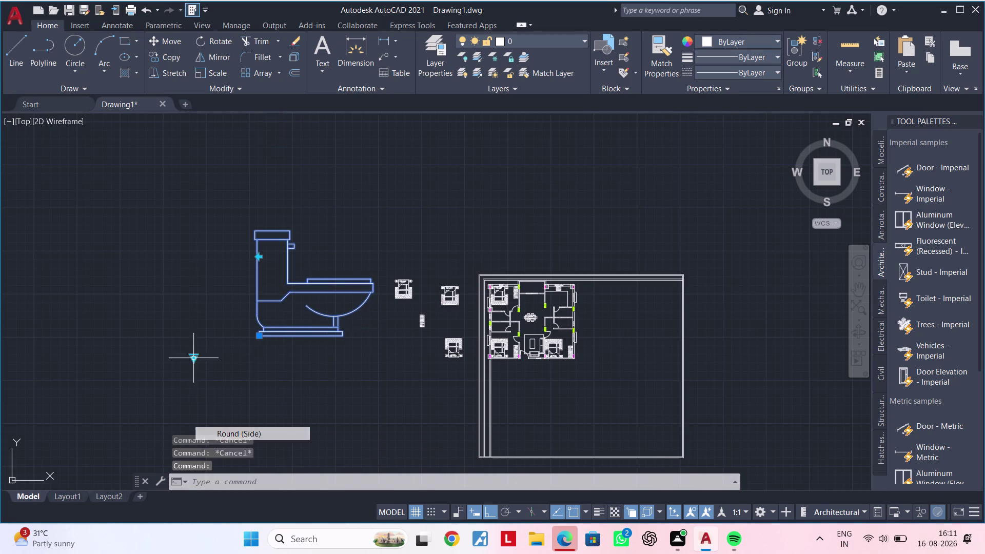
click(192, 358)
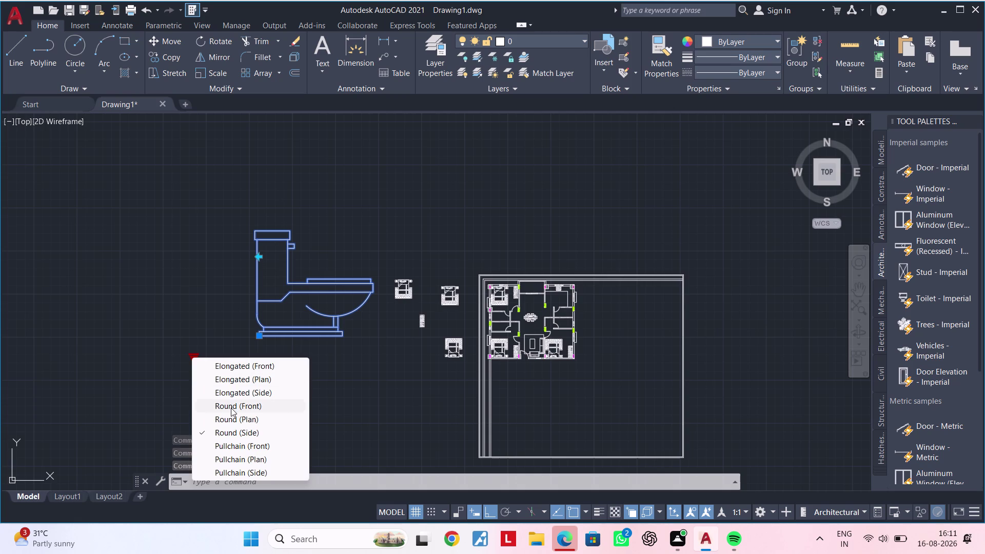
click(231, 414)
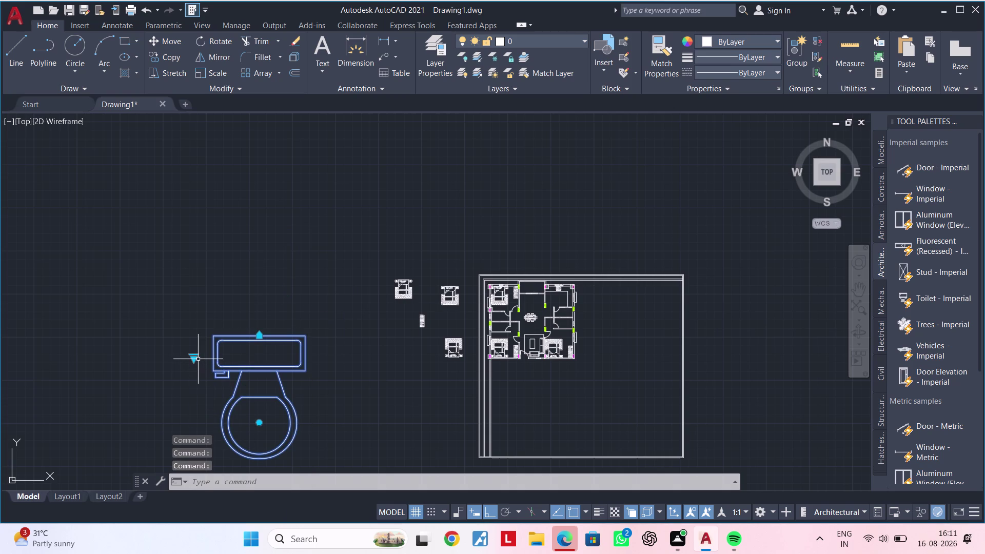
key(Escape)
middle_drag(242, 352, 243, 318)
scroll(down, 3)
key(Escape)
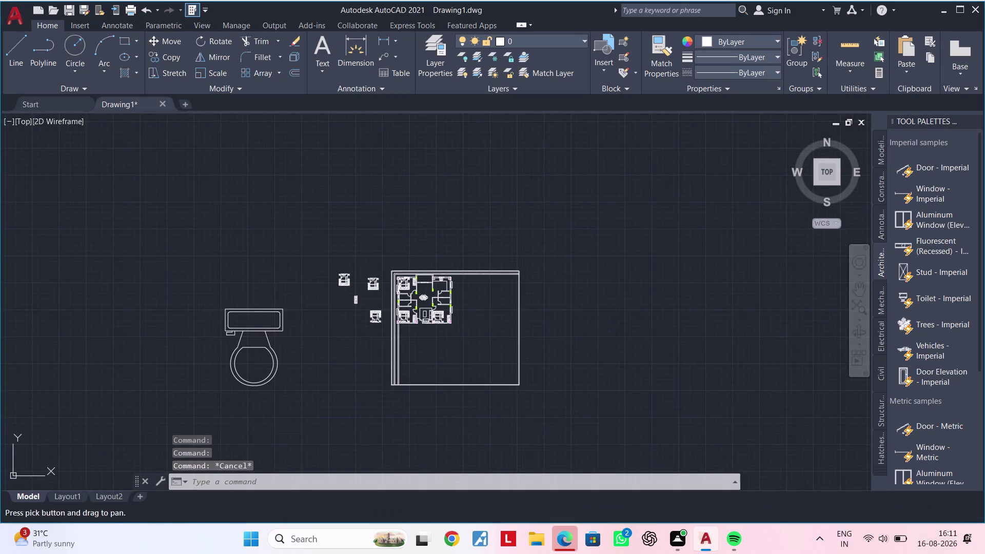
drag(298, 284, 295, 291)
Scale the toilet block down with SC from a base point on the block.
click(194, 397)
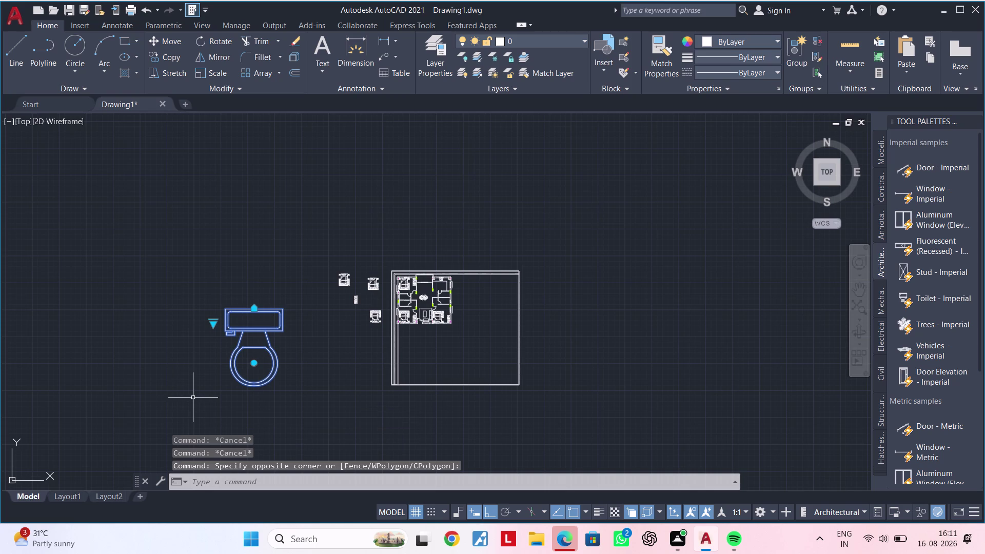
text(sc)
key(space)
click(193, 398)
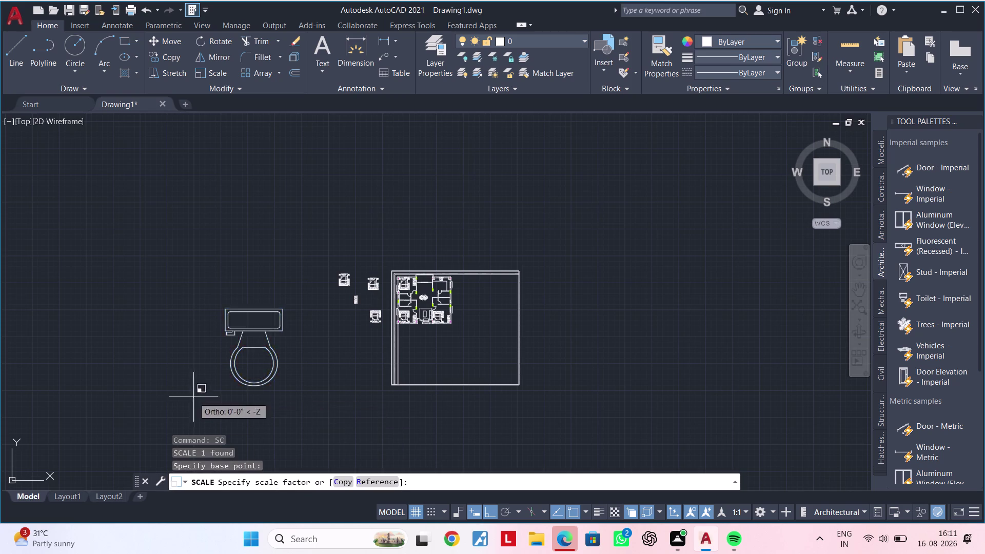
click(202, 371)
middle_drag(206, 402, 224, 388)
scroll(up, 3)
key(Escape)
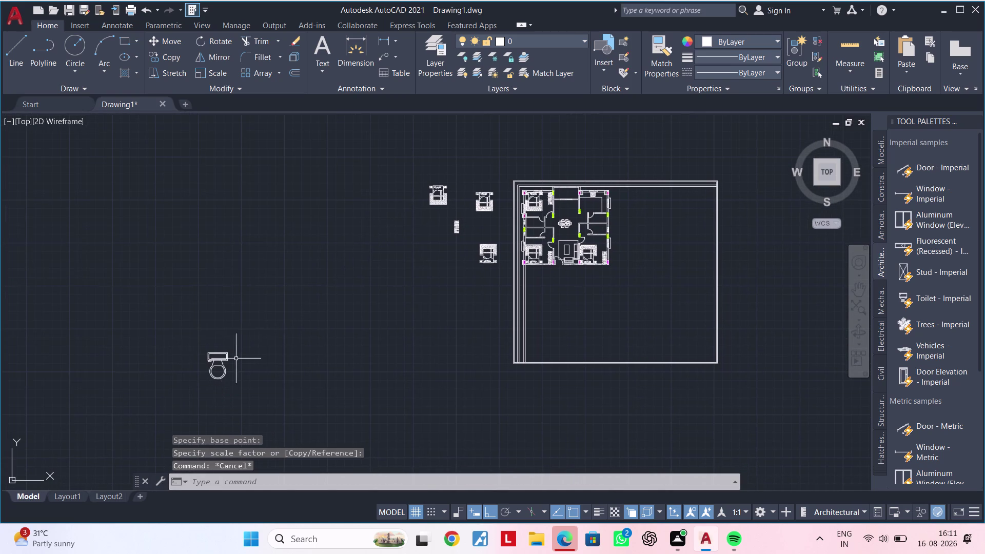
drag(261, 318, 246, 335)
Begin rotating the shrunken toilet from a base point below it.
click(175, 397)
text(ro)
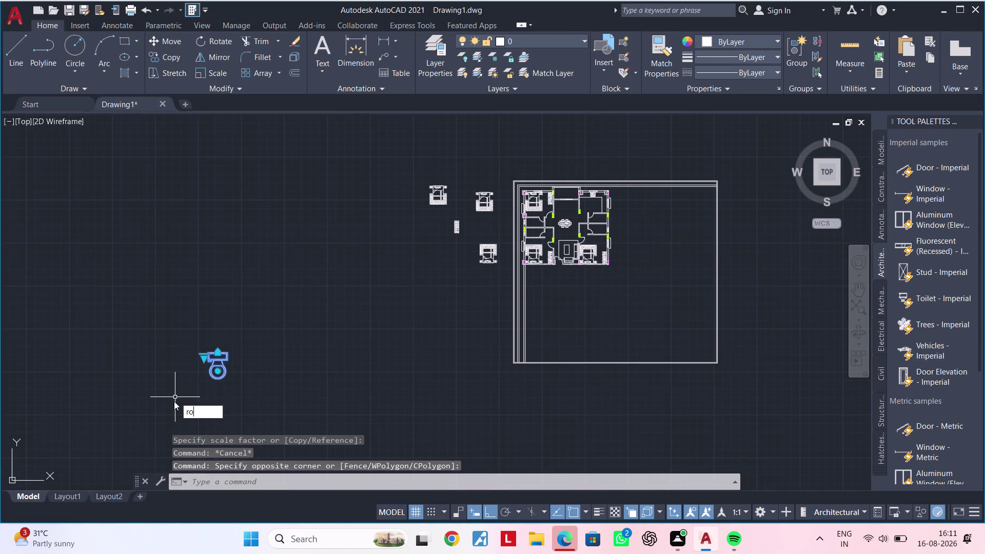
key(space)
click(178, 420)
scroll(down, 3)
drag(254, 382, 255, 393)
drag(257, 349, 245, 359)
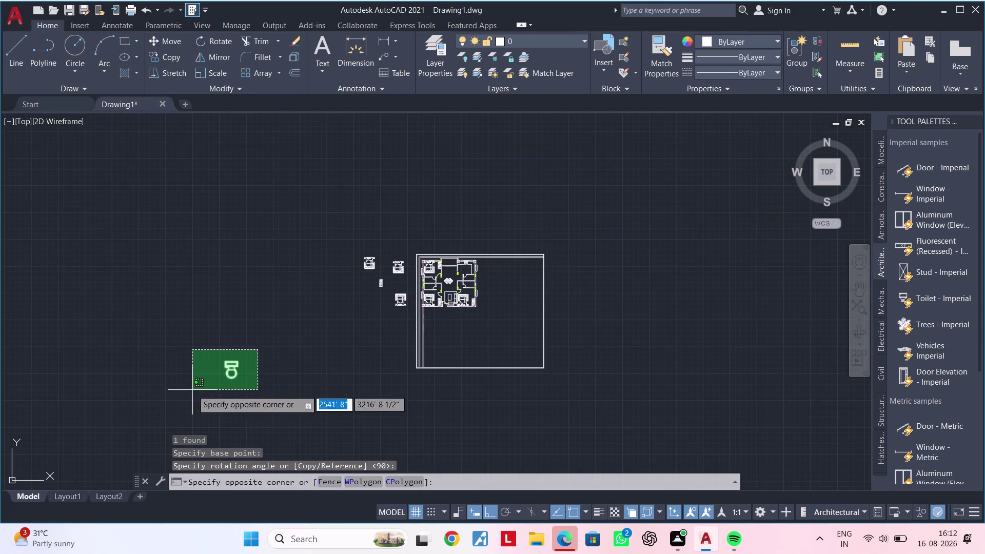
Rotate the toilet sideways so its bowl points right, then reselect it.
click(192, 389)
text(ro)
key(space)
click(212, 390)
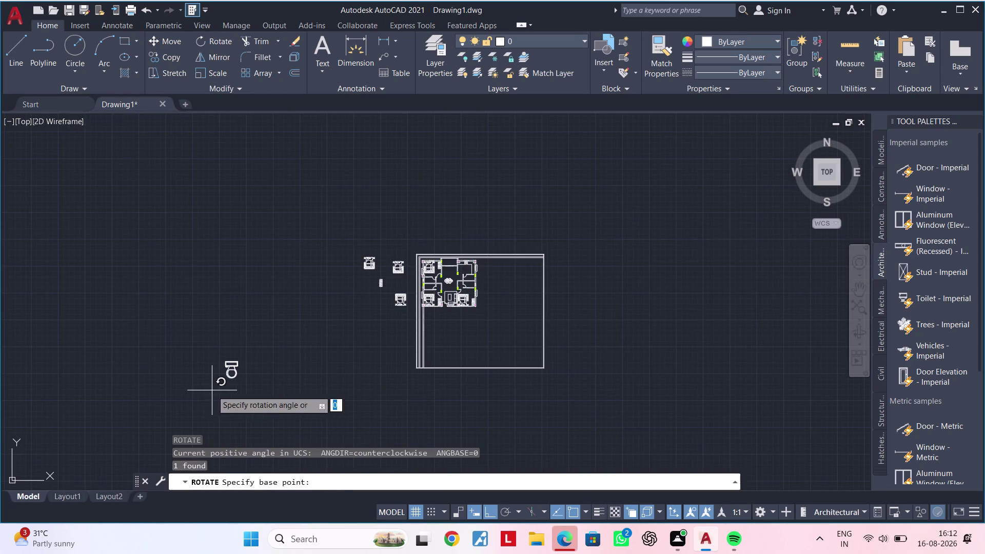
click(218, 344)
middle_drag(213, 369, 275, 370)
key(Escape)
drag(275, 333, 258, 355)
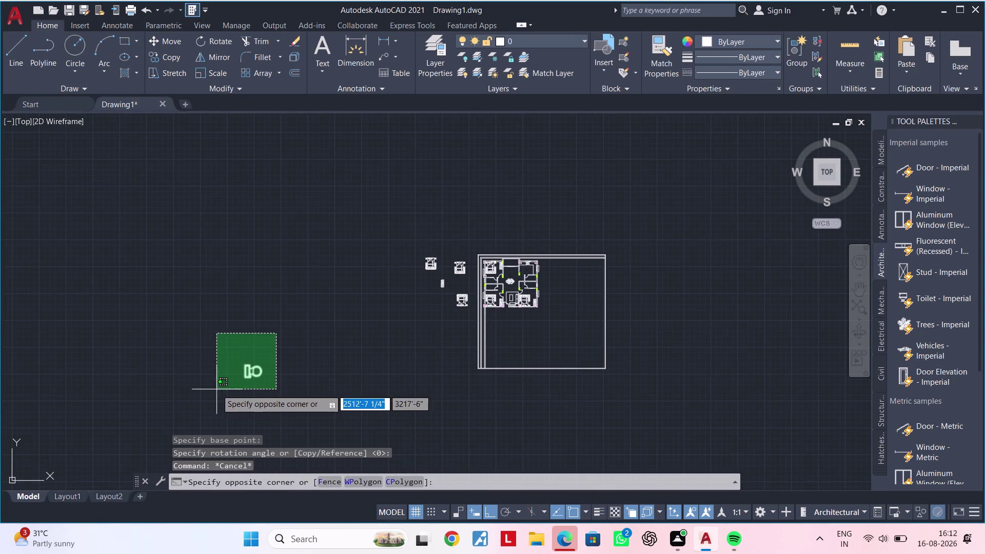
click(216, 390)
Move the toilet into the left bathroom of the floor plan, with free-angle movement enabled.
key(m)
key(space)
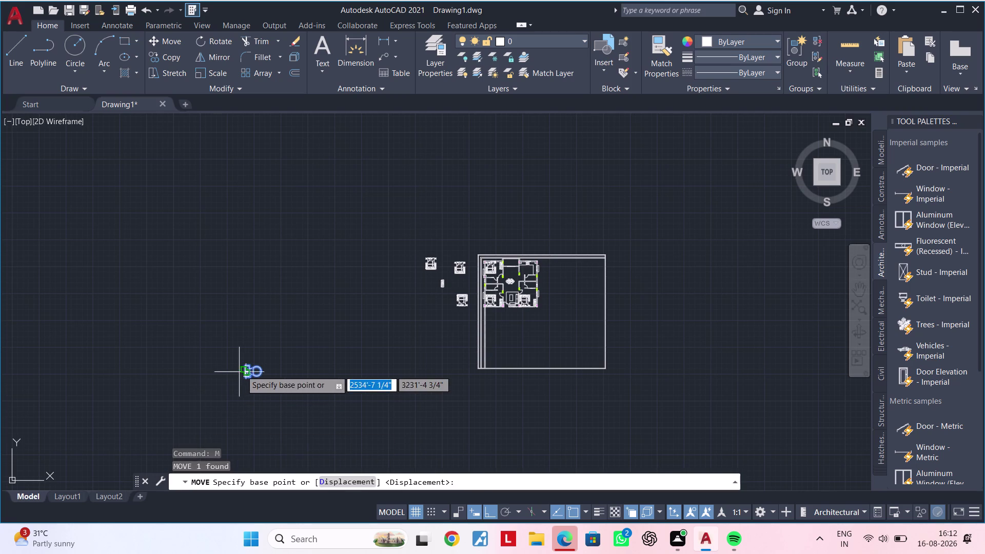
drag(242, 370, 258, 369)
scroll(up, 3)
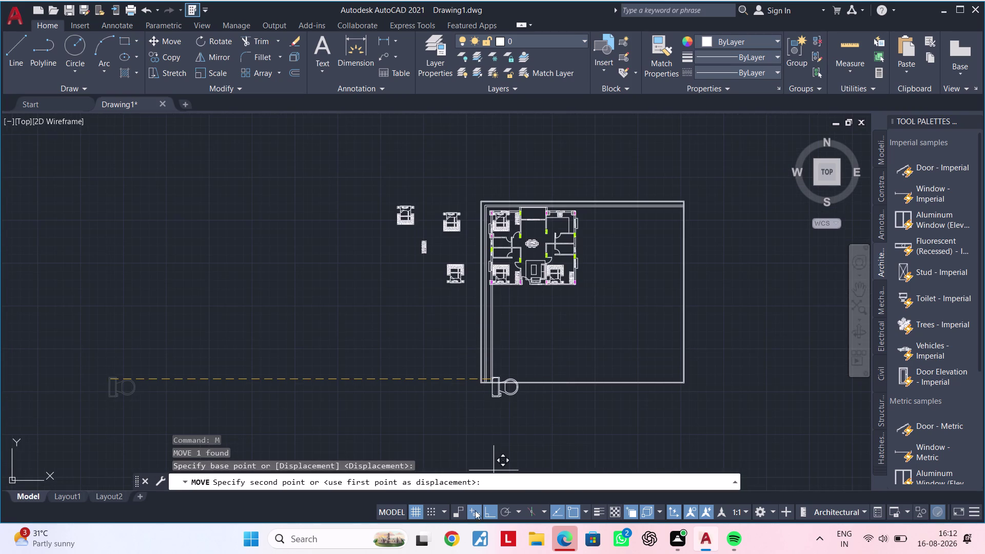
click(488, 510)
middle_drag(453, 372, 81, 486)
scroll(up, 3)
middle_drag(163, 402, 477, 452)
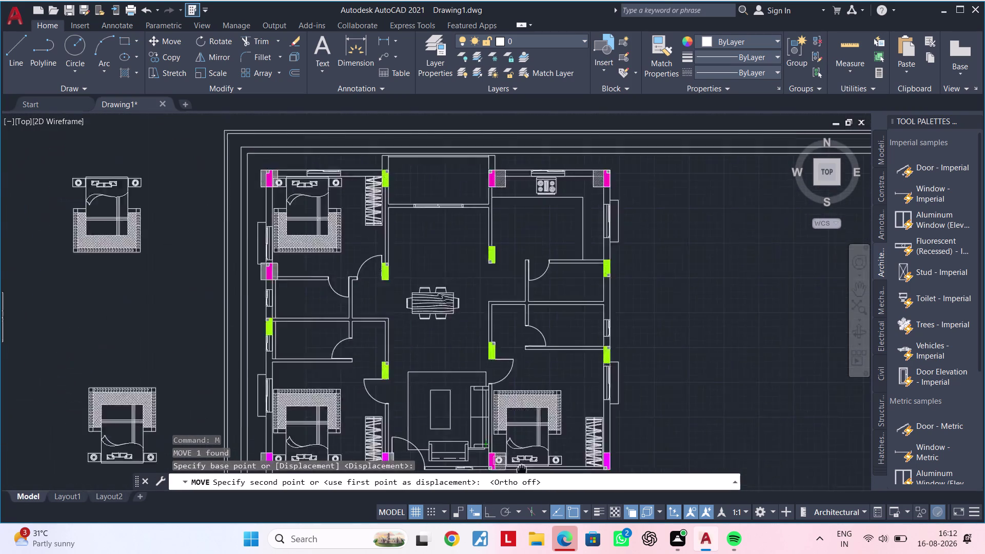
middle_drag(477, 452, 669, 514)
scroll(up, 3)
middle_drag(431, 283, 387, 212)
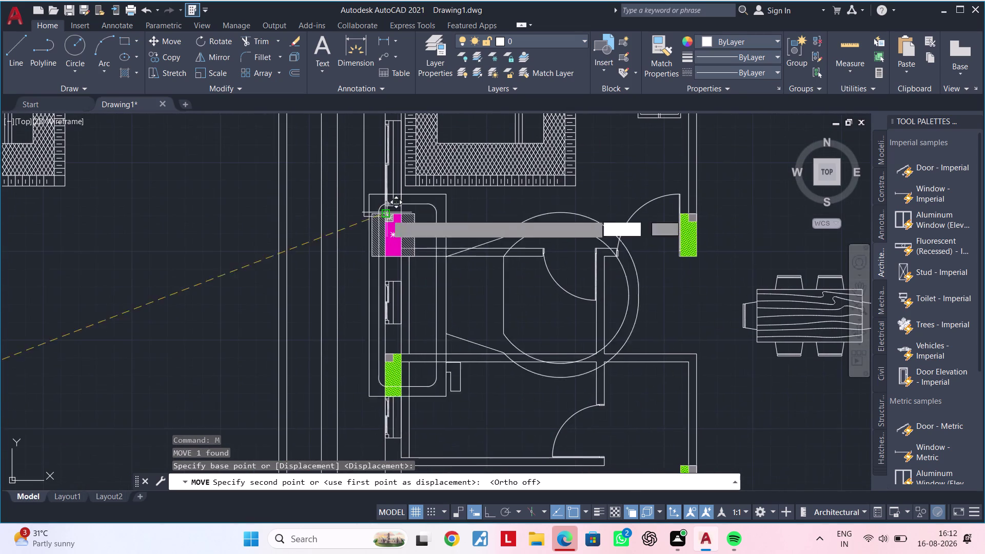
click(434, 289)
key(Escape)
Scale the toilet down further to fit the bathroom and zoom in on it.
click(483, 296)
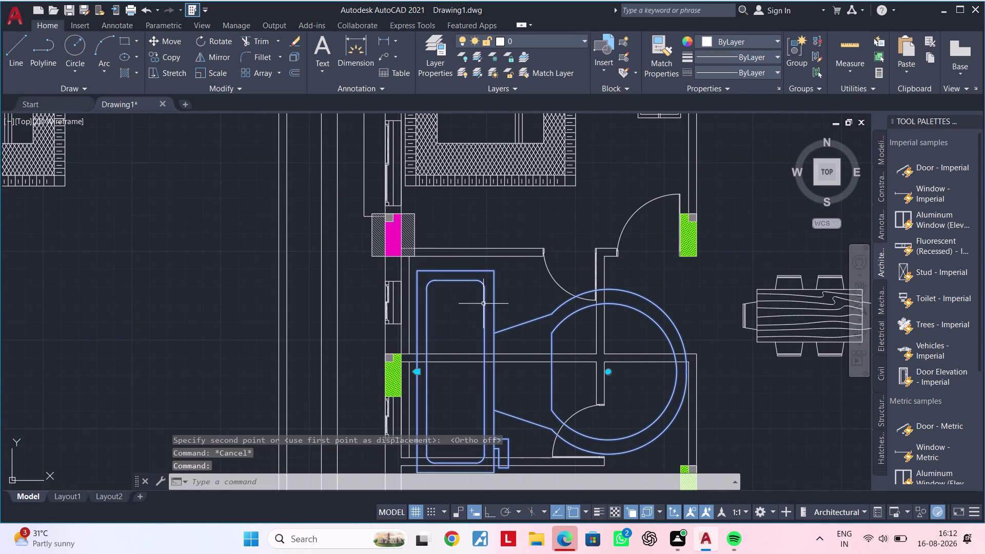
key(s)
key(c)
key(space)
click(478, 311)
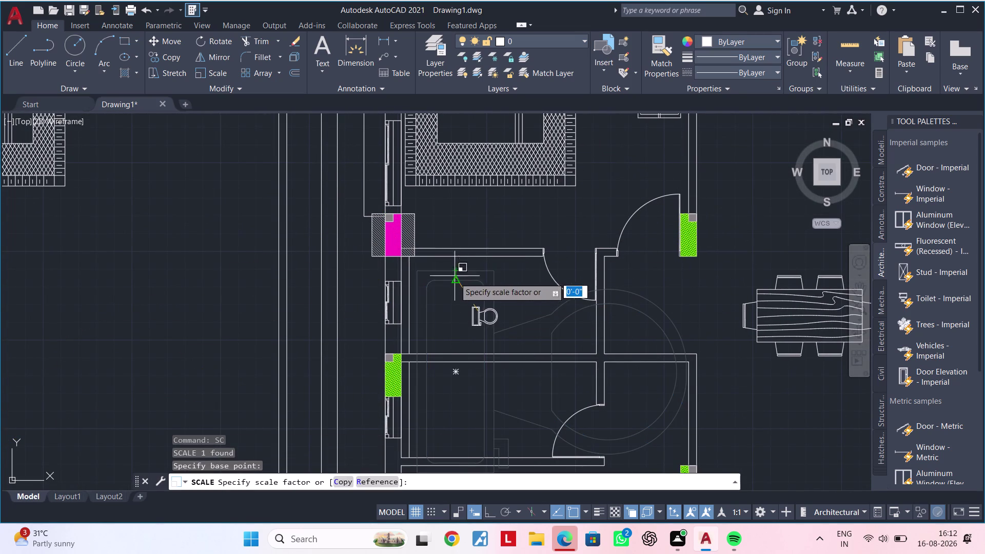
click(538, 316)
middle_drag(506, 326, 429, 318)
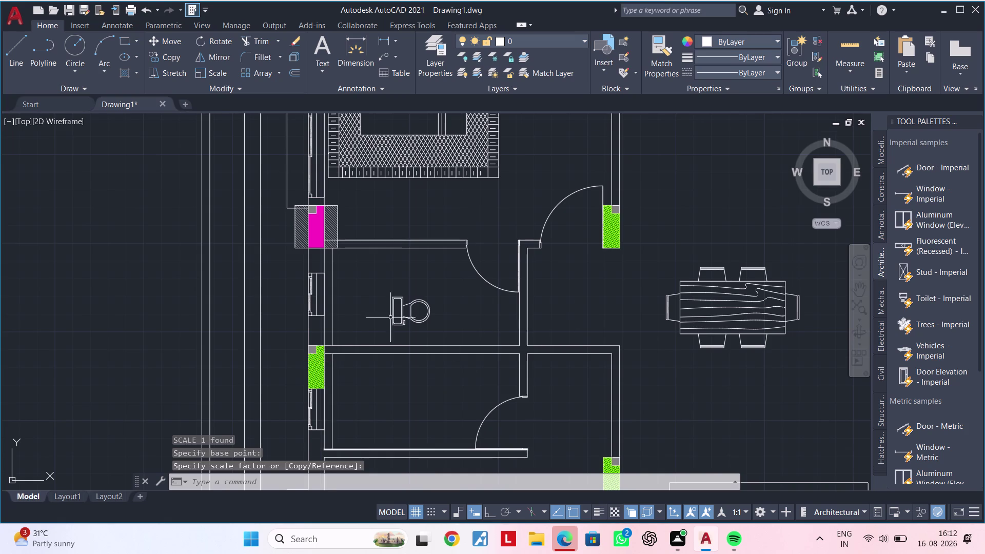
scroll(up, 3)
middle_drag(423, 319, 426, 299)
key(Escape)
drag(543, 228, 529, 239)
click(375, 297)
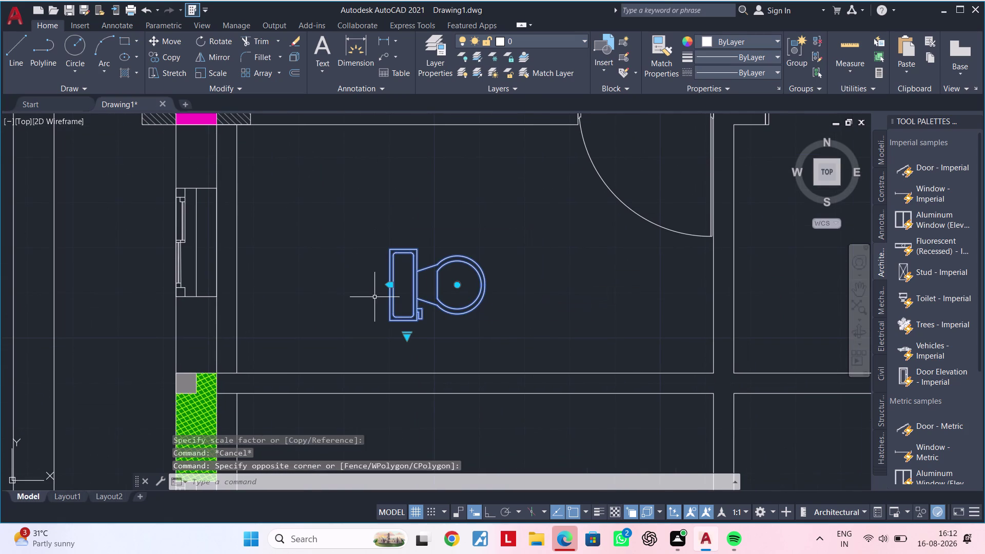
Move the toilet from its tank edge toward the bathroom's left wall.
text(m)
key(space)
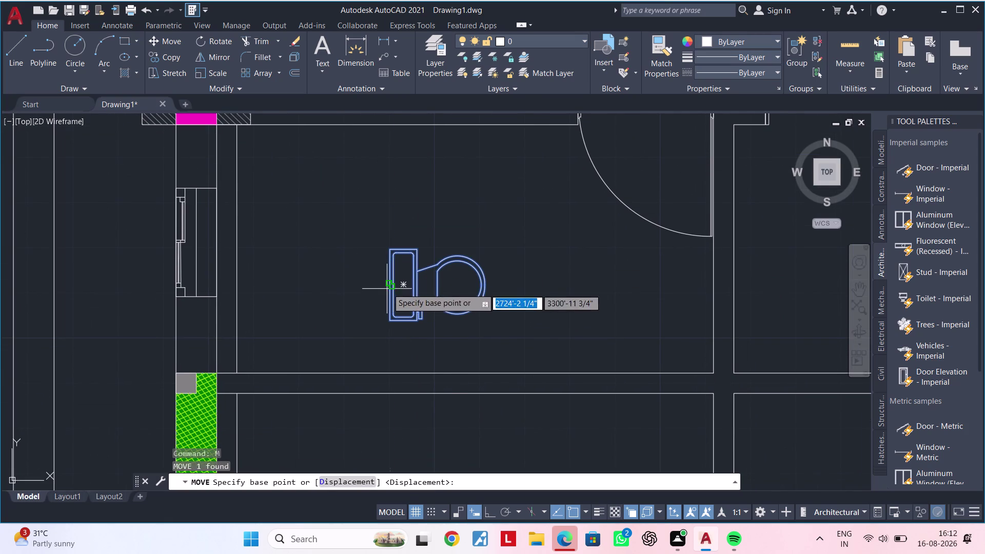
click(392, 281)
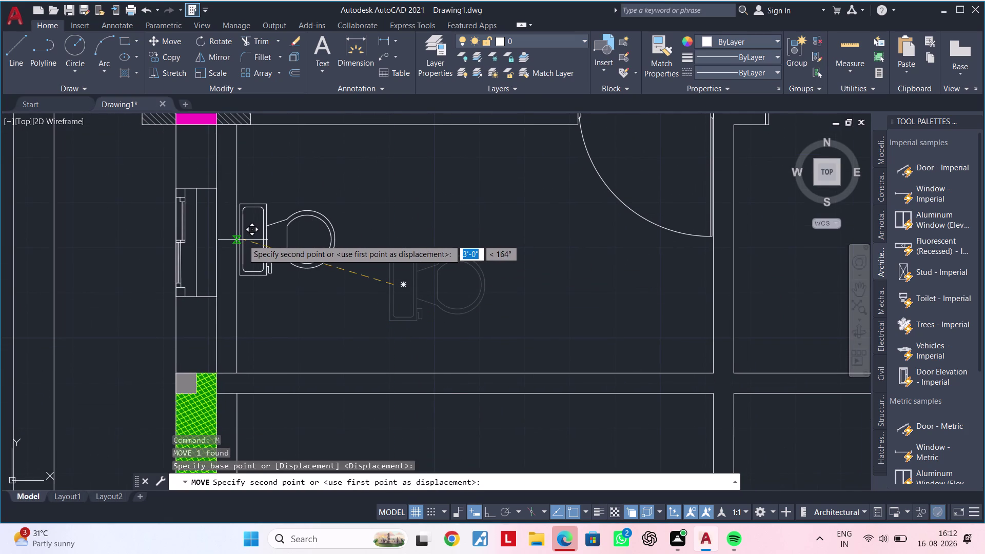
scroll(up, 3)
click(275, 254)
key(Escape)
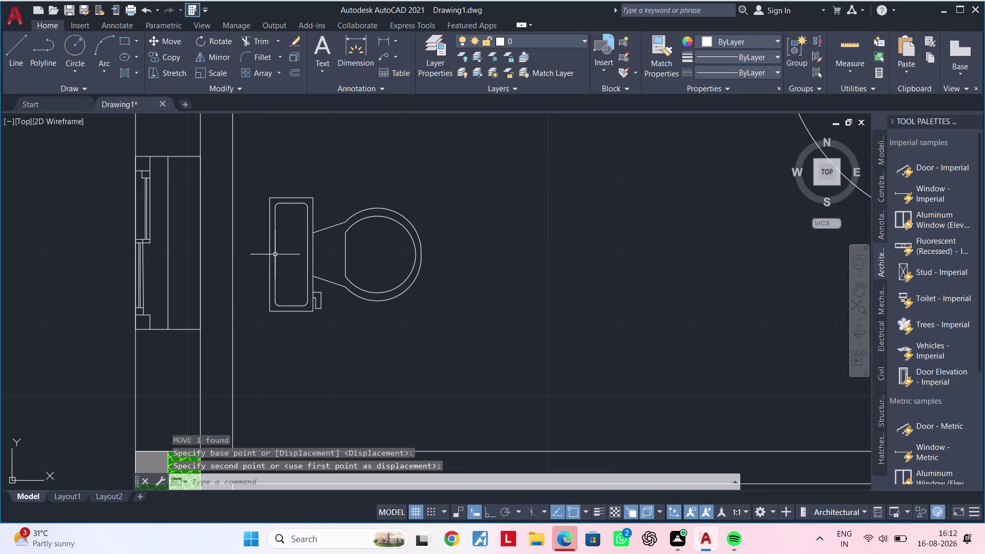
key(Escape)
Snap the tank edge midpoint to the left wall midpoint so the tank sits flush.
click(275, 255)
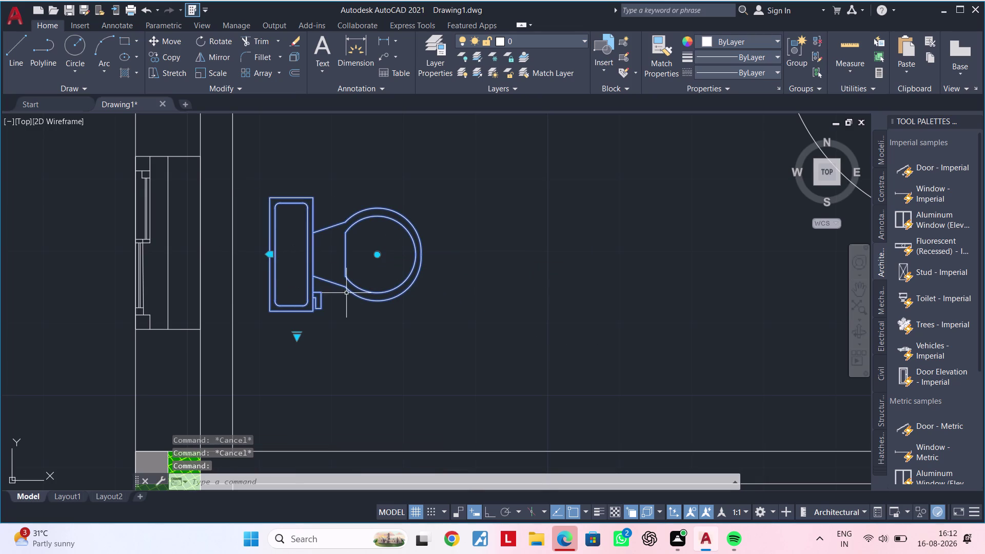
text(m)
key(space)
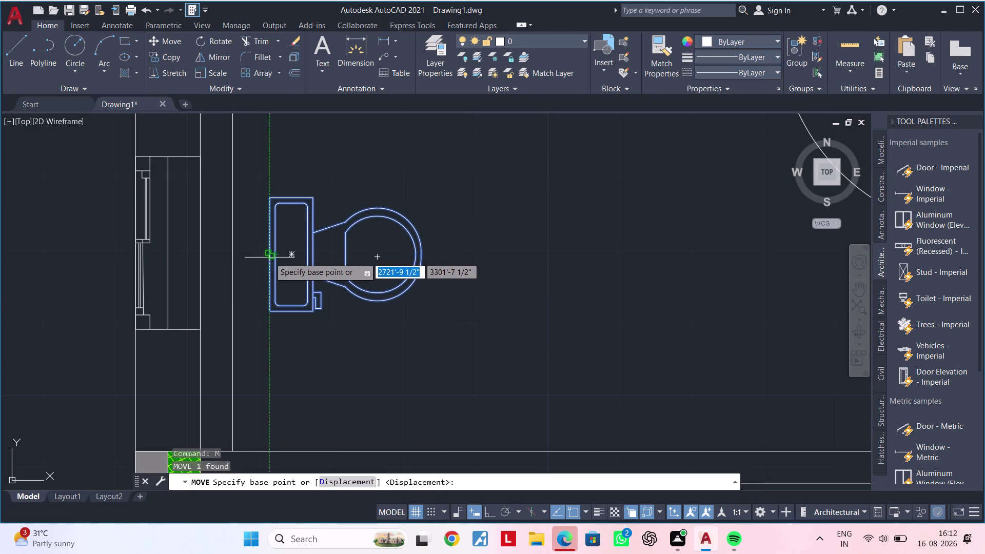
click(271, 255)
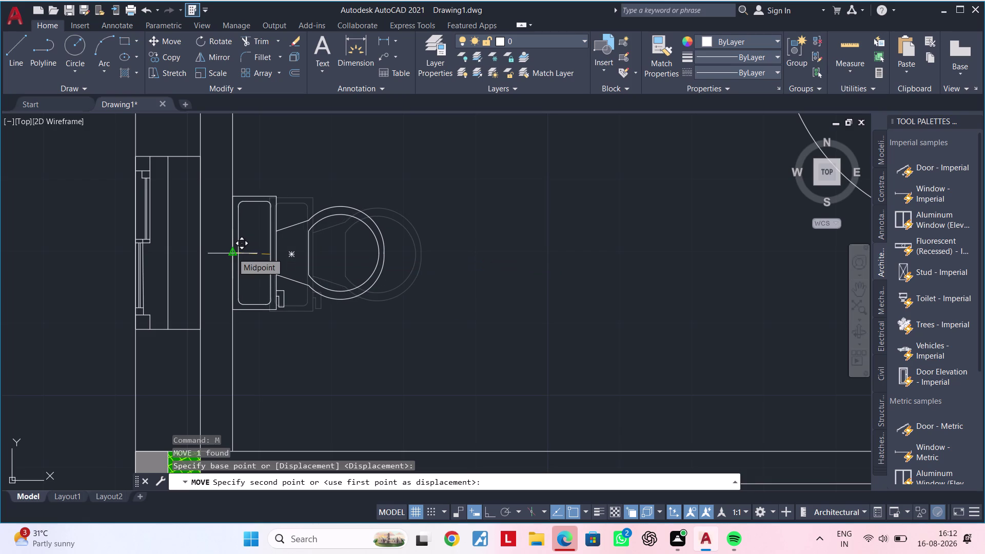
click(233, 253)
scroll(down, 3)
middle_drag(354, 284, 387, 314)
key(Escape)
Reselect the placed toilet and begin copying it with CO.
click(358, 265)
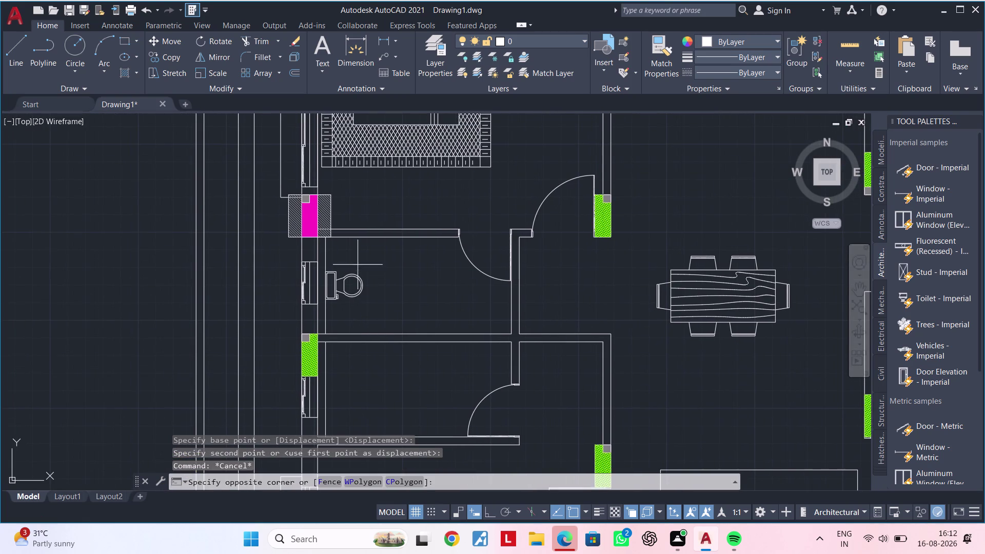
click(339, 290)
text(c)
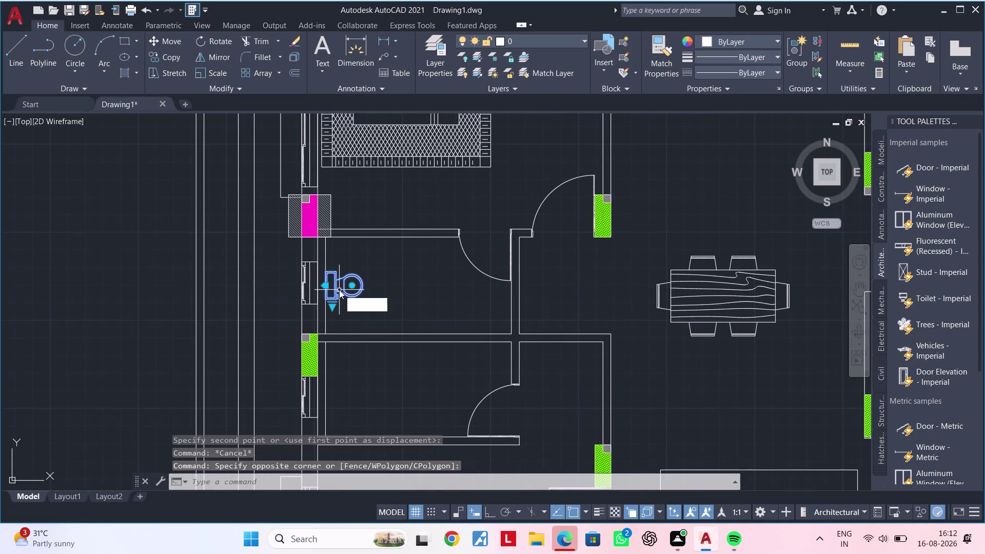
text(o)
key(space)
Copy the toilet from its tank midpoint into the bathroom below.
scroll(up, 3)
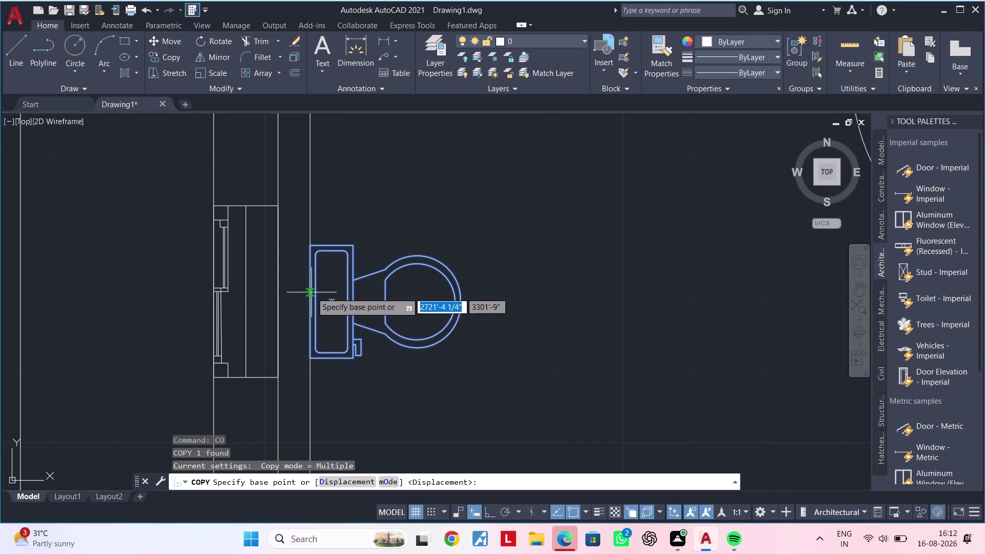
click(311, 299)
scroll(down, 3)
middle_drag(316, 363, 354, 204)
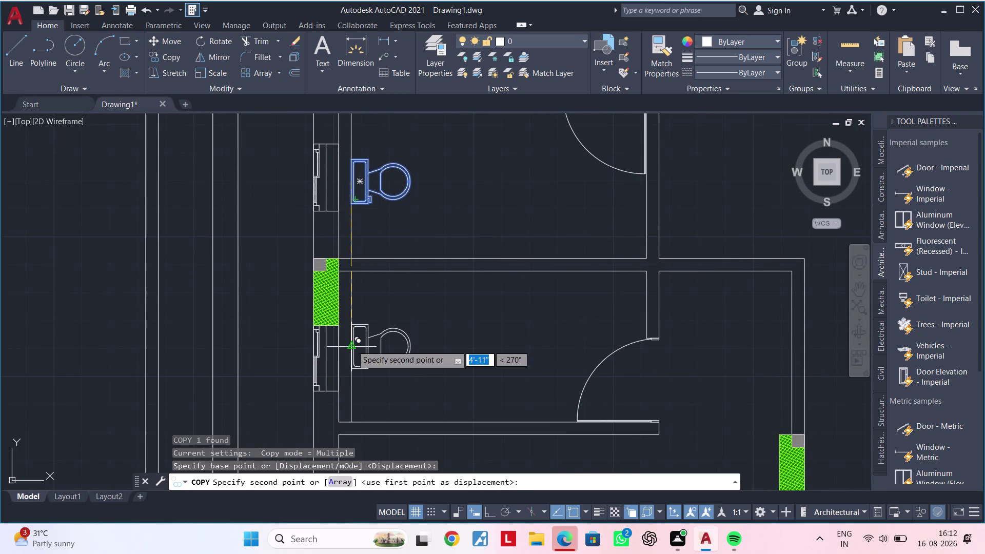
click(352, 345)
Place a second toilet copy just outside the plan's right wall.
scroll(down, 3)
middle_drag(487, 357, 384, 335)
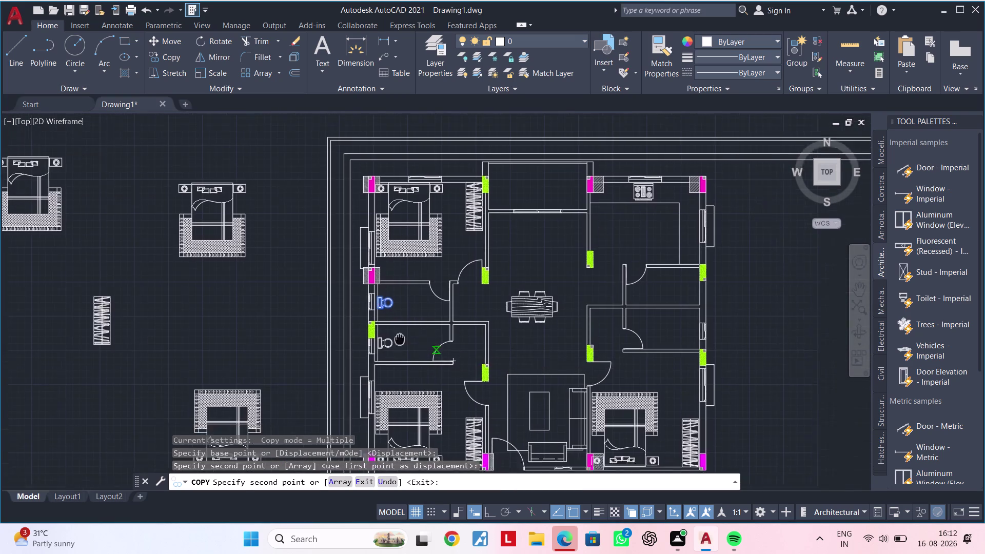
middle_drag(384, 335, 232, 305)
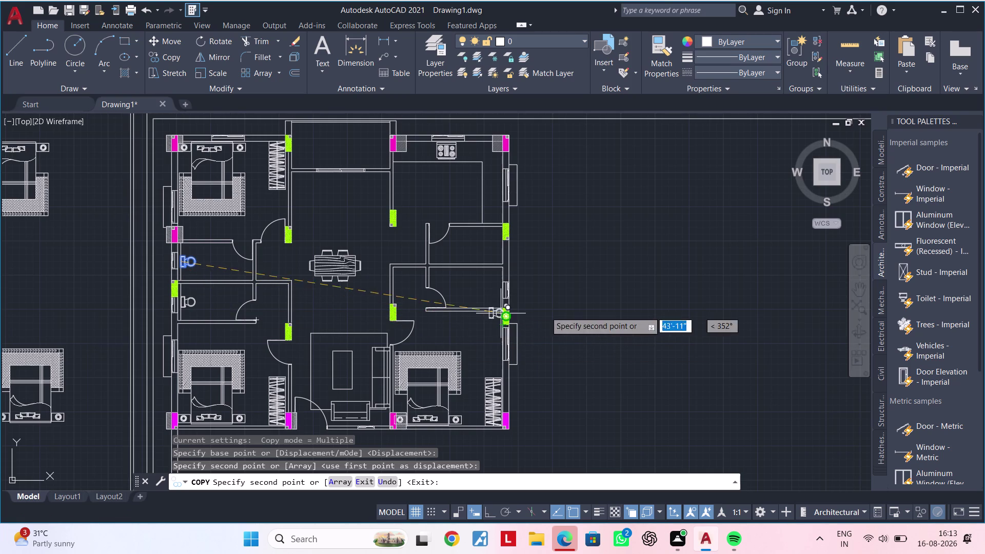
scroll(up, 3)
middle_click(538, 300)
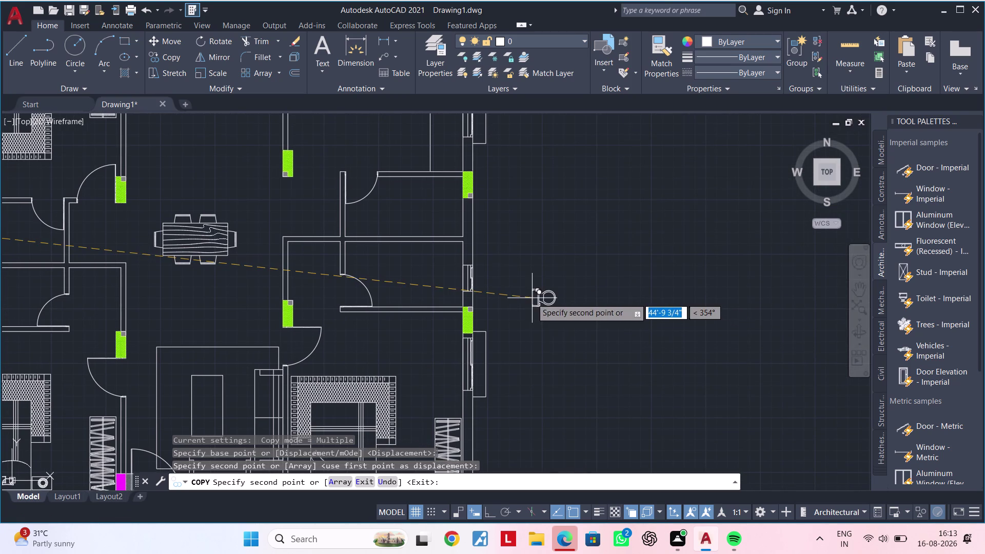
click(530, 298)
key(Escape)
key(Escape)
key(Escape)
Select the outside toilet copy, after starting and cancelling a rotation.
drag(580, 267, 566, 283)
click(510, 331)
text(r)
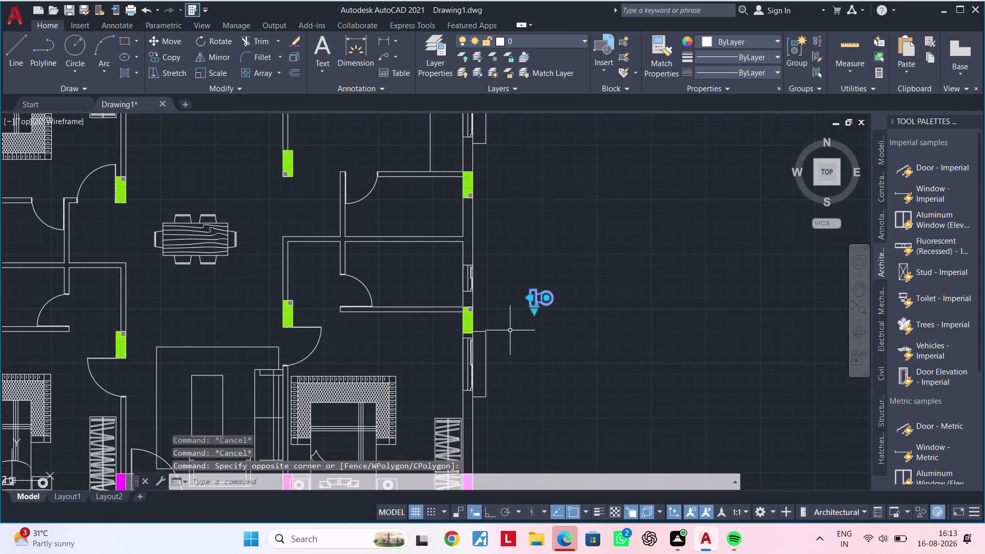
text(o)
key(space)
key(Escape)
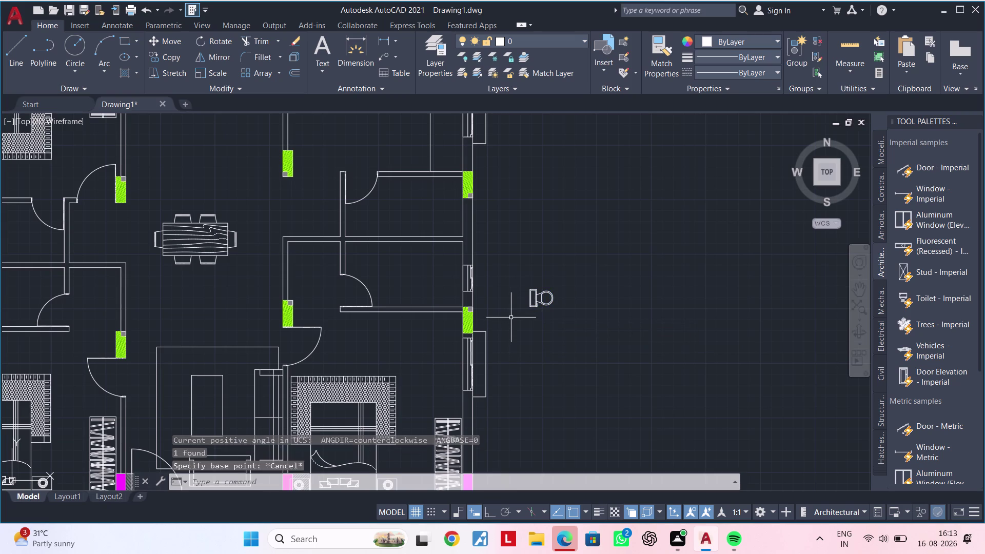
key(Escape)
drag(605, 252, 580, 266)
click(505, 322)
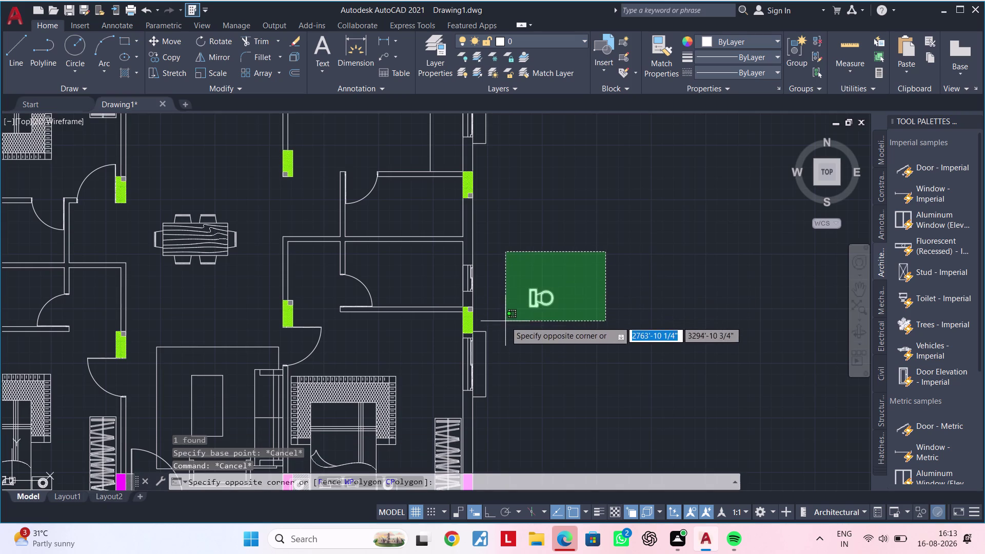
Try mirroring the toilet copy across a vertical line, then cancel.
key(m)
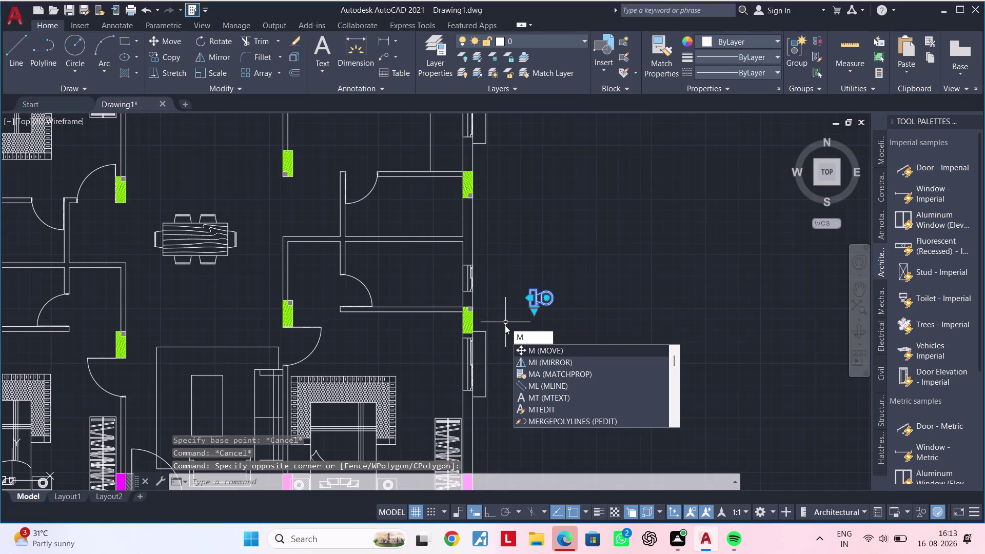
text(i)
key(space)
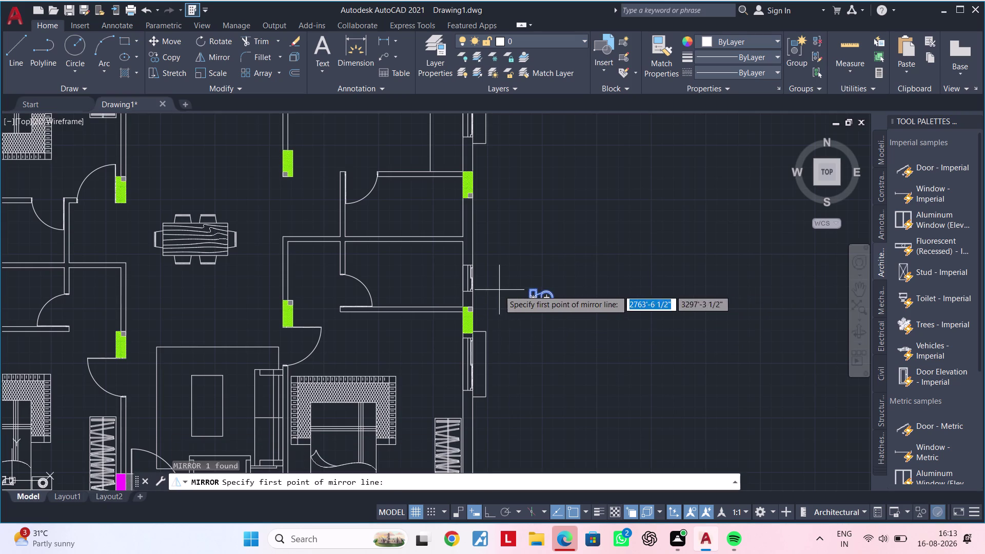
click(591, 283)
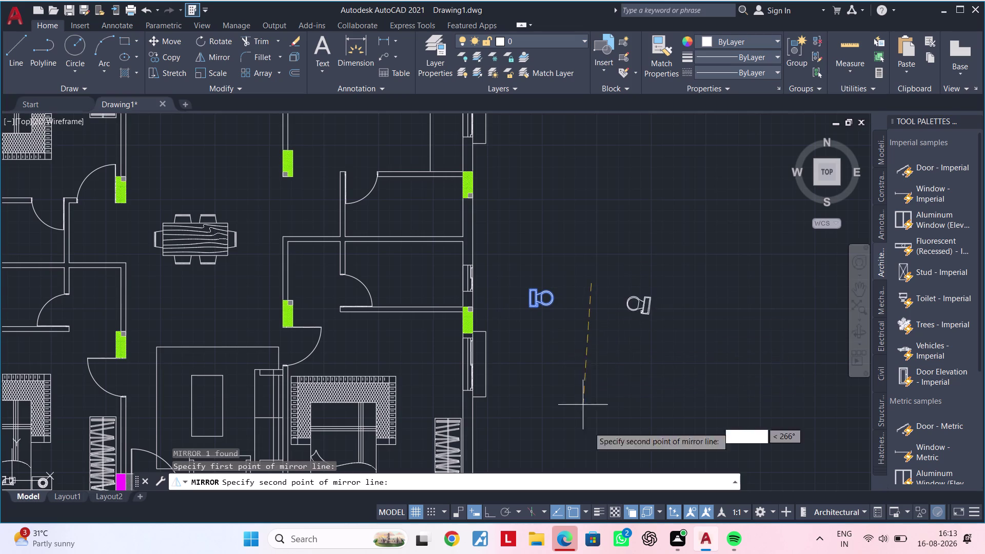
click(492, 506)
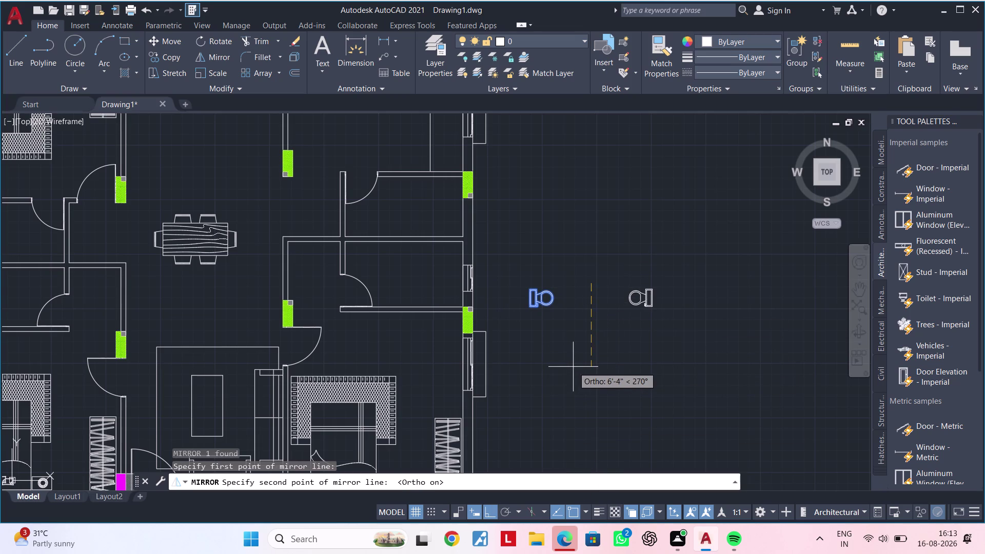
click(573, 366)
key(Escape)
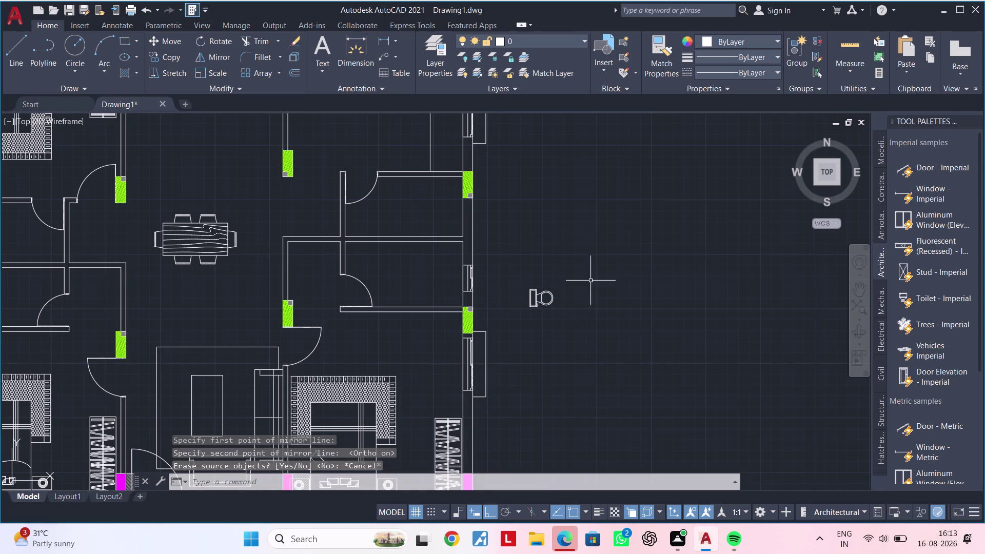
click(580, 263)
click(521, 327)
key(n)
key(Escape)
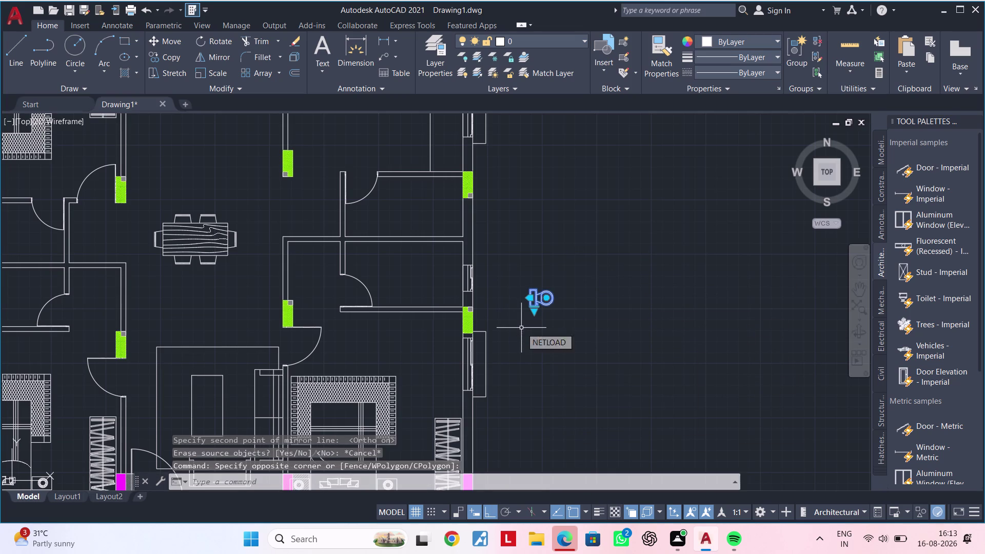
key(Escape)
Mirror the selected toilet across a vertical line, keeping the original.
drag(576, 272, 562, 277)
click(506, 318)
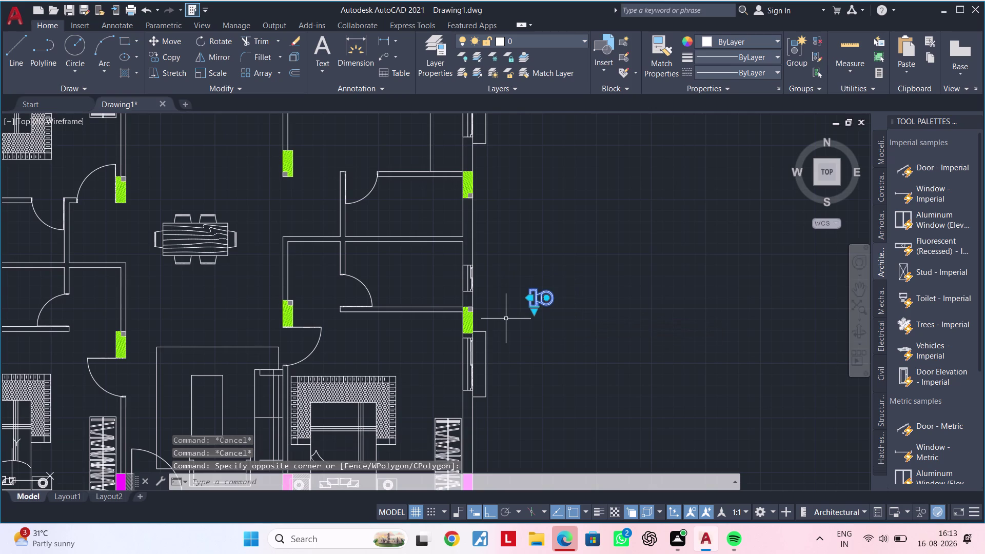
key(m)
text(i)
key(space)
click(574, 268)
click(540, 354)
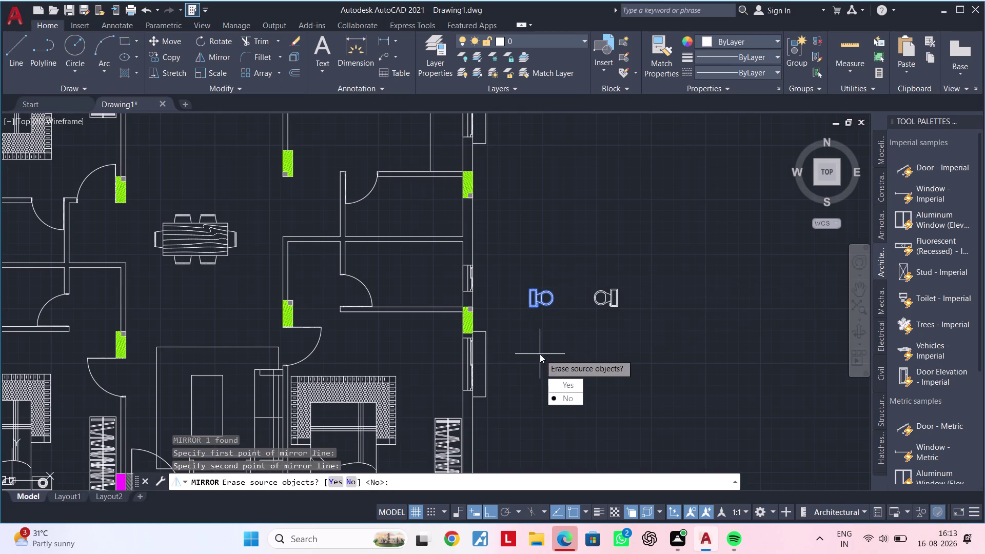
drag(575, 399, 540, 354)
drag(565, 265, 556, 277)
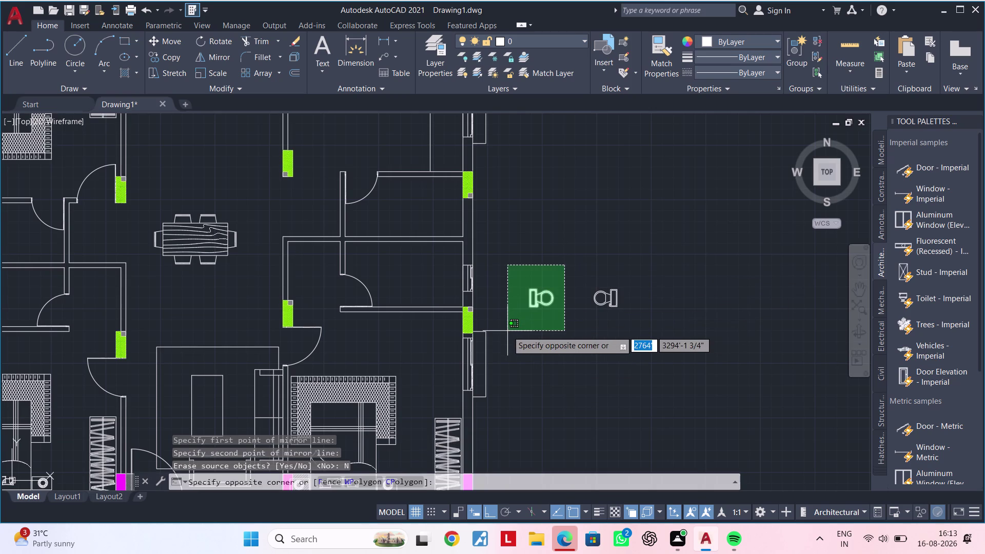
click(532, 337)
key(Escape)
key(Escape)
key(Escape)
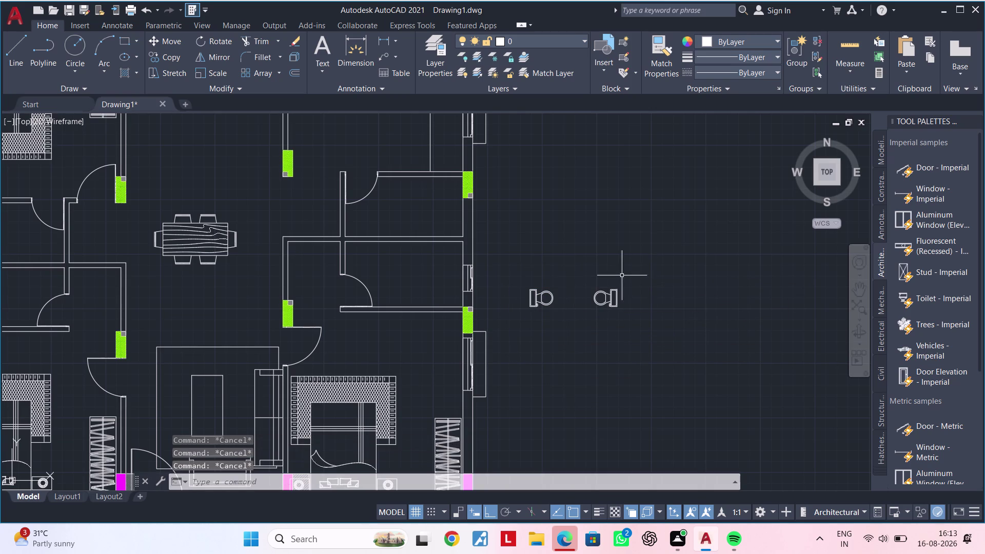
Zoom in on the two toilets and select the mirrored one.
scroll(up, 3)
middle_drag(608, 323, 601, 340)
scroll(up, 3)
key(Escape)
click(662, 234)
click(511, 346)
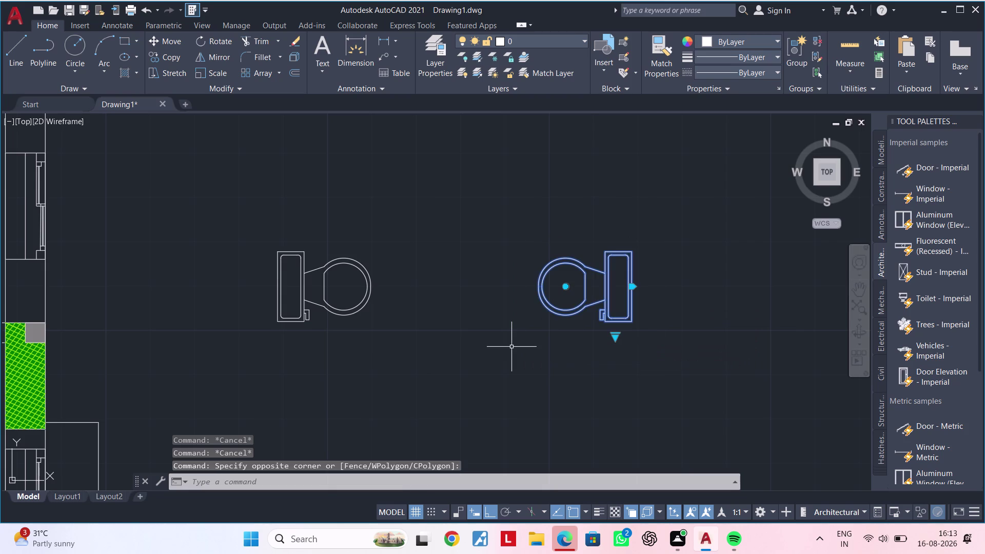
Move the mirrored toilet by its tank edge into the bathroom, with Ortho off.
text(m)
key(space)
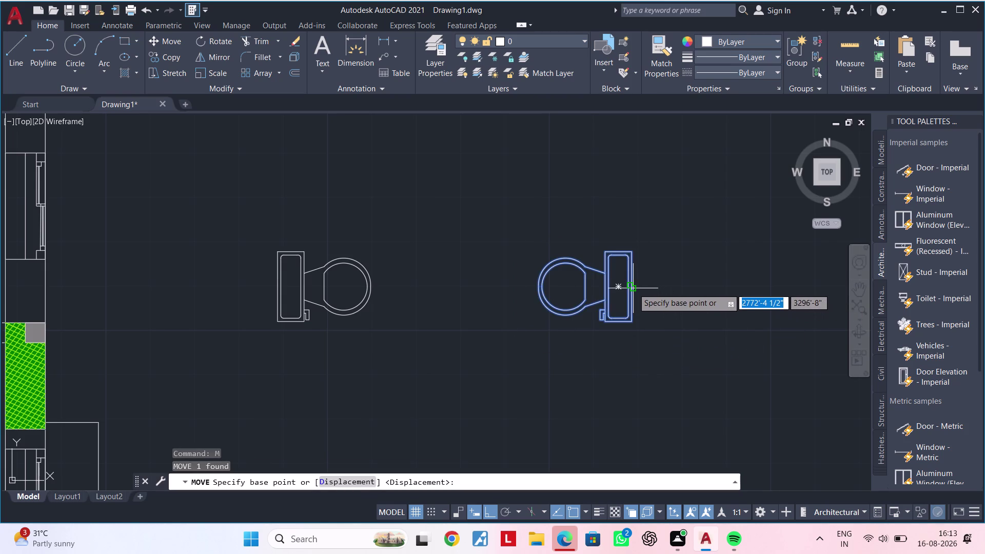
click(633, 287)
scroll(down, 3)
middle_drag(310, 304, 529, 327)
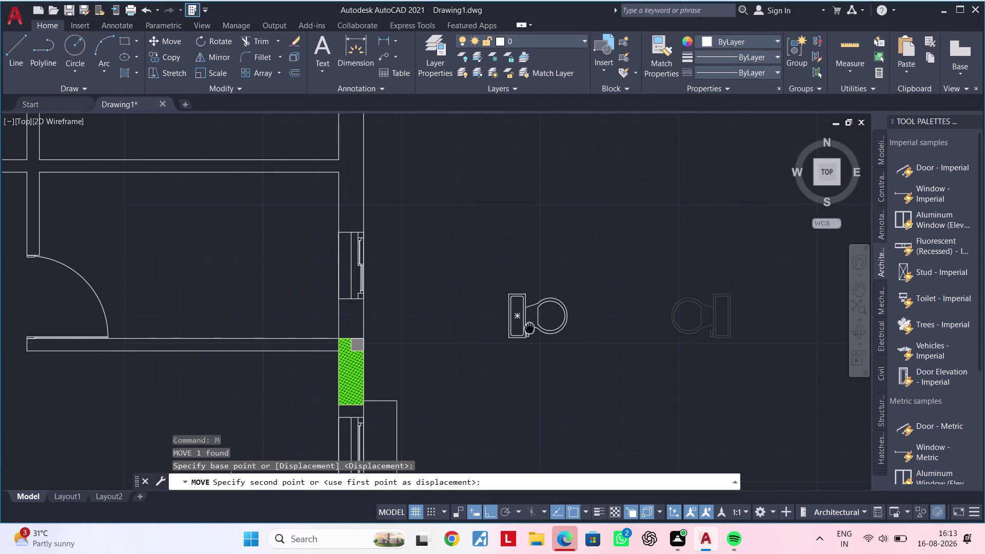
middle_drag(529, 327, 530, 327)
scroll(down, 3)
middle_drag(329, 281, 477, 339)
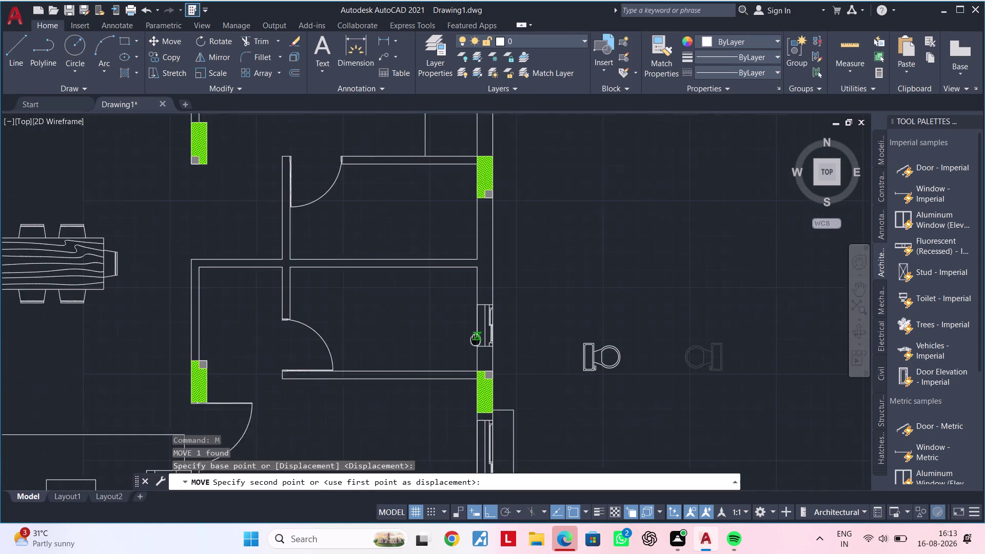
middle_drag(477, 339, 503, 343)
click(489, 512)
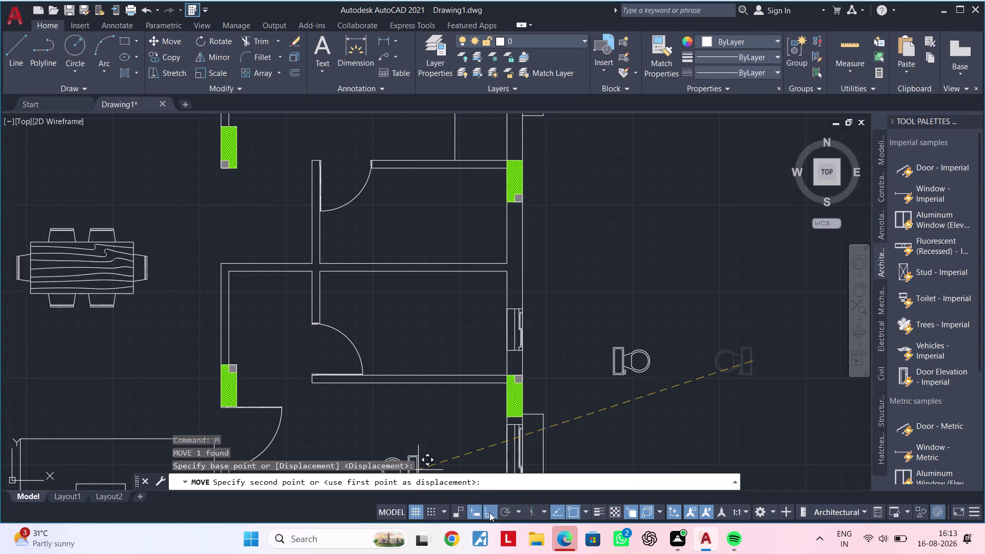
click(440, 336)
key(Escape)
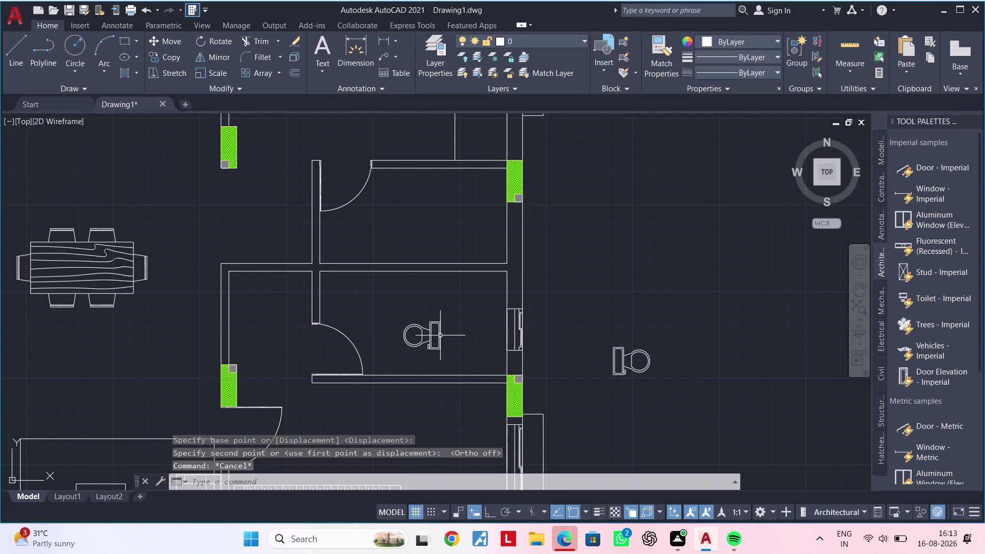
middle_drag(462, 339, 426, 359)
Start an Ortho reference line in the bathroom, then abandon it.
key(l)
key(space)
scroll(up, 3)
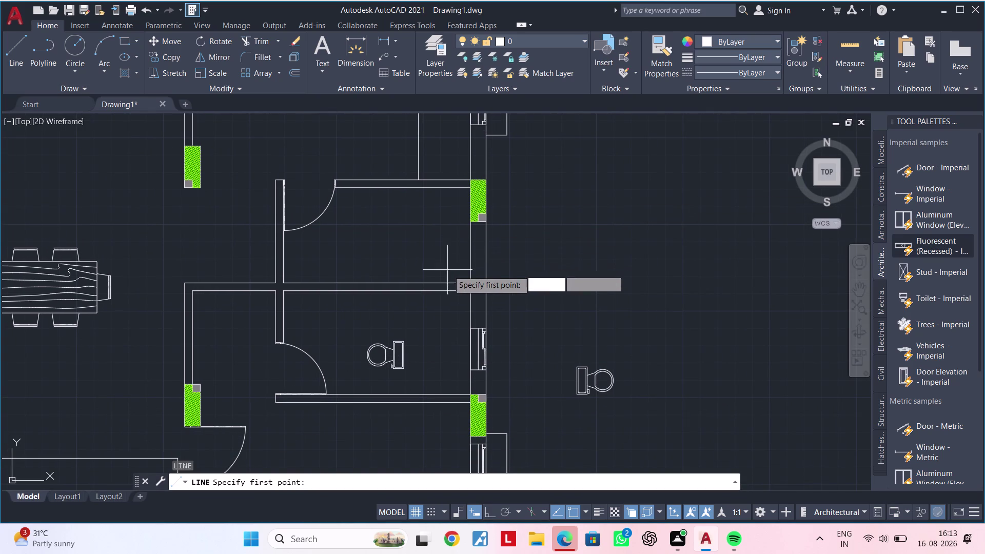
click(448, 290)
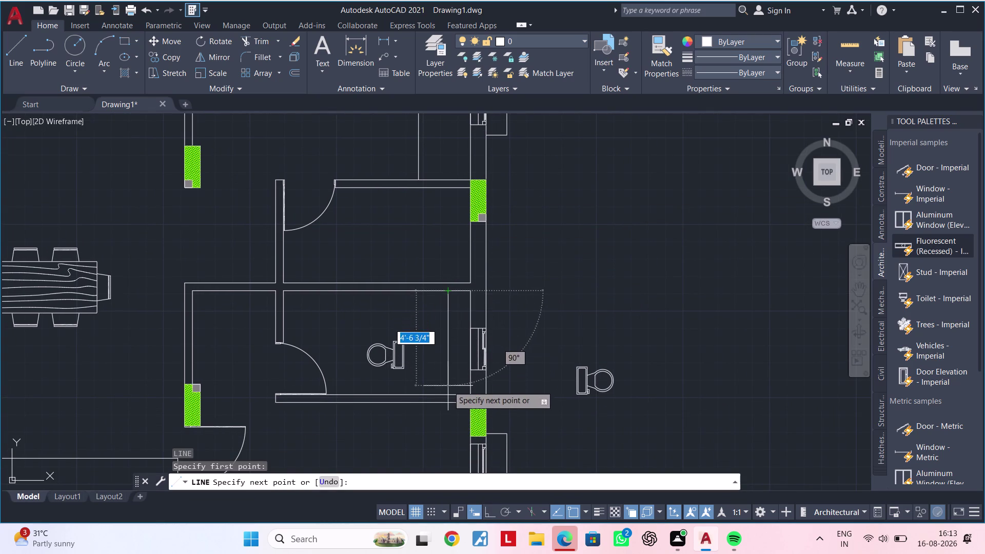
click(486, 514)
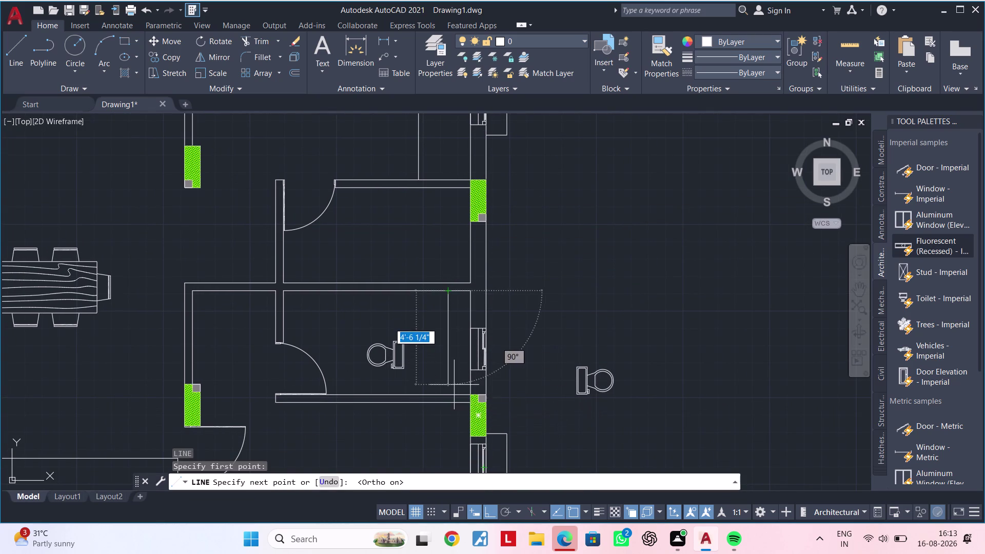
click(447, 394)
key(Escape)
key(Escape)
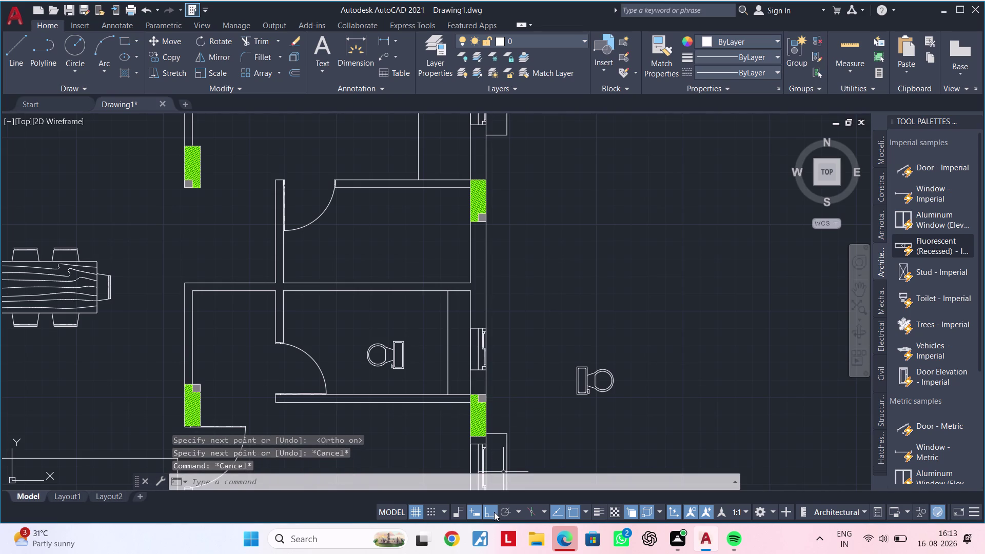
click(494, 512)
Snap the toilet's tank edge against the bathroom's right wall.
click(433, 308)
click(365, 379)
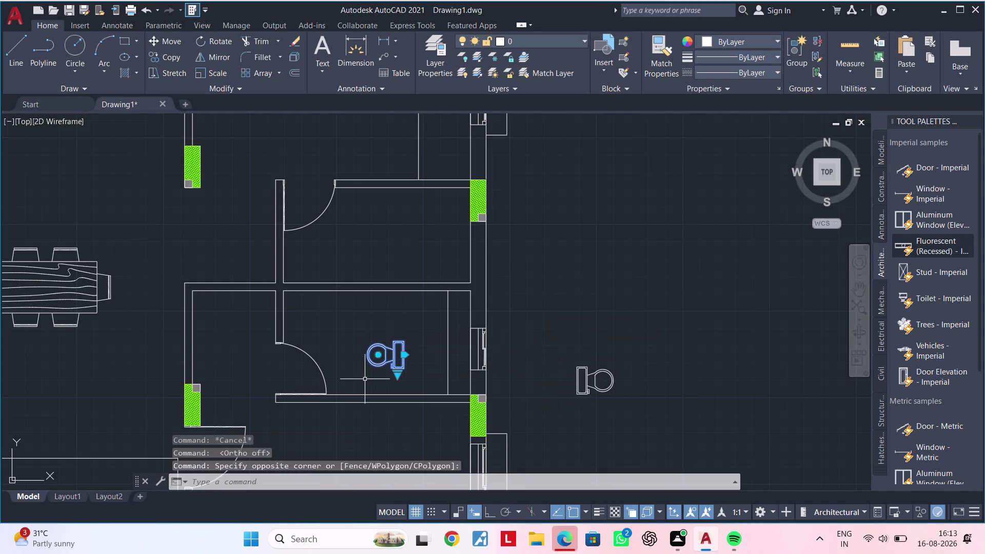
key(m)
key(space)
scroll(up, 3)
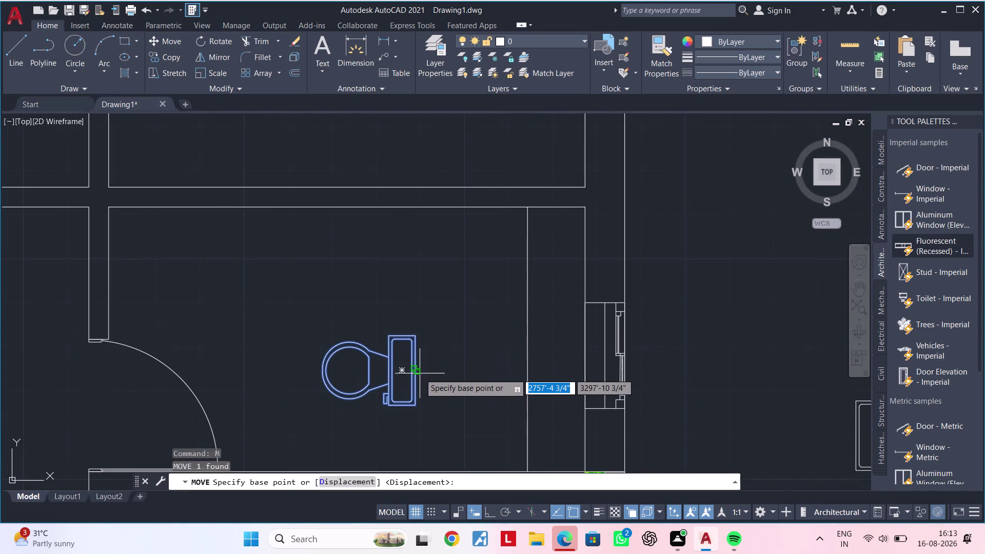
click(417, 369)
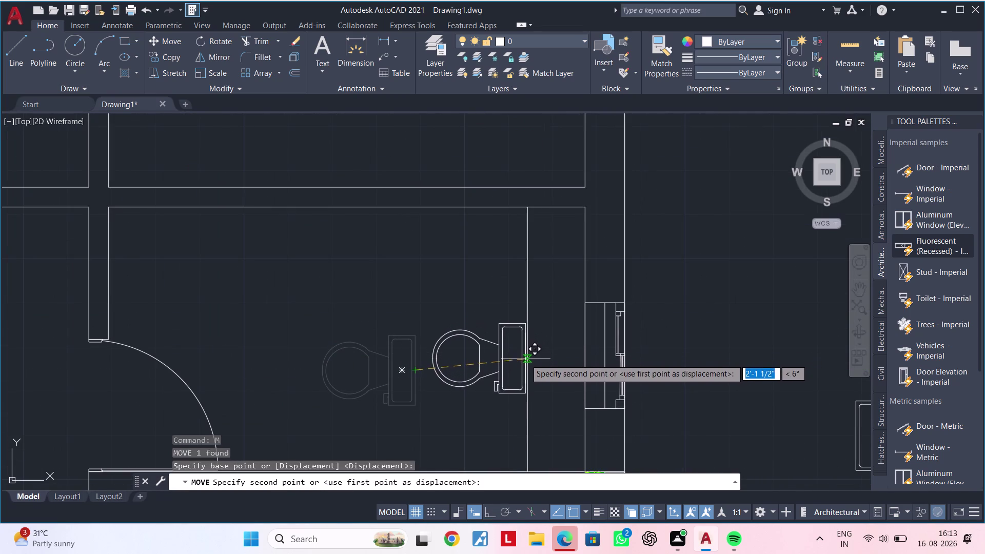
click(527, 369)
Zoom back out to view the whole floor plan.
scroll(down, 3)
middle_drag(458, 356, 541, 315)
key(Escape)
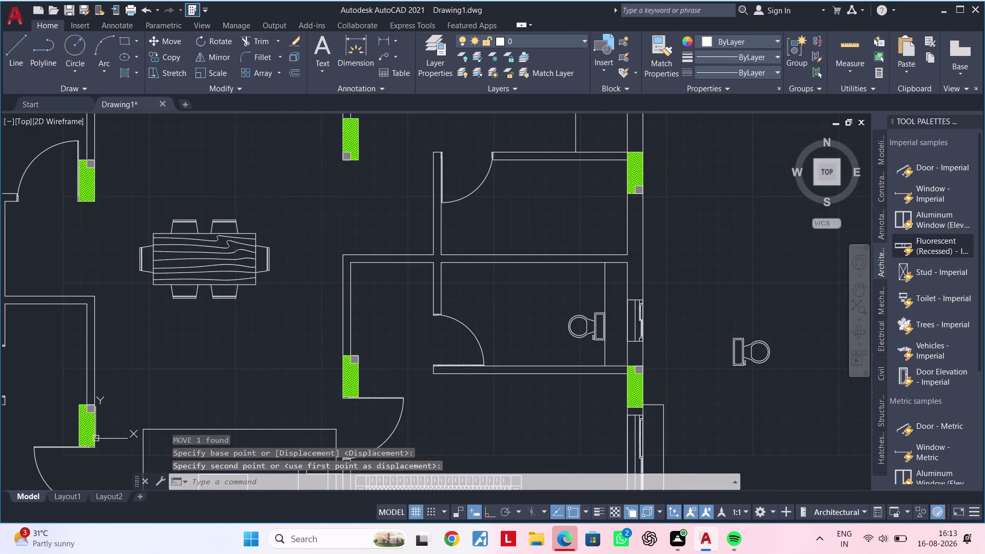
key(Escape)
scroll(down, 3)
middle_drag(533, 330, 505, 355)
key(Escape)
key(Escape)
key(Escape)
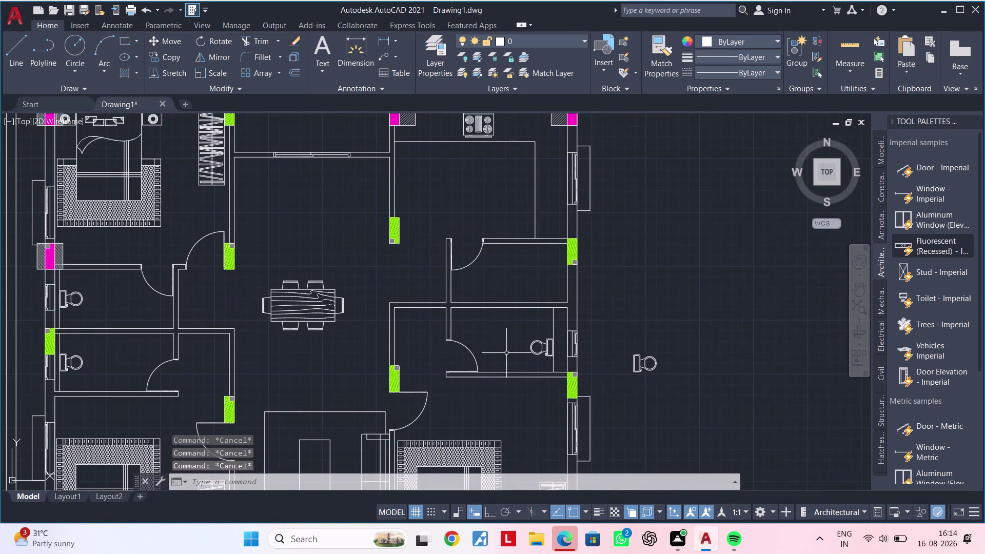
Draw a 1'6" by 2' rectangle beside the kitchen's right wall.
key(Escape)
key(Escape)
key(Escape)
key(Escape)
key(Escape)
key(Escape)
key(Escape)
middle_drag(556, 221, 529, 292)
middle_drag(524, 277, 537, 246)
scroll(up, 3)
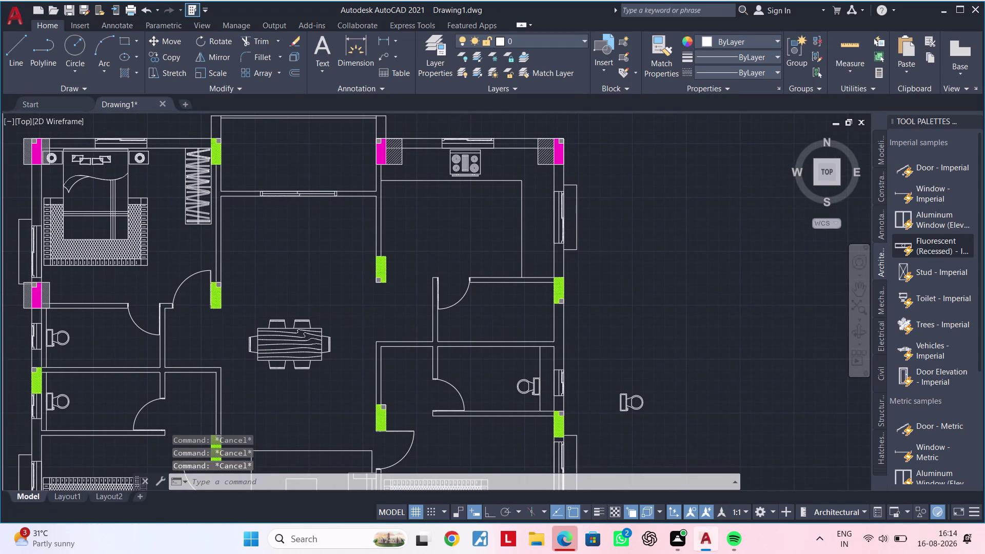
middle_drag(527, 233, 498, 294)
key(Escape)
middle_drag(506, 286, 505, 280)
key(Escape)
key(Escape)
key(Escape)
key(Escape)
key(Escape)
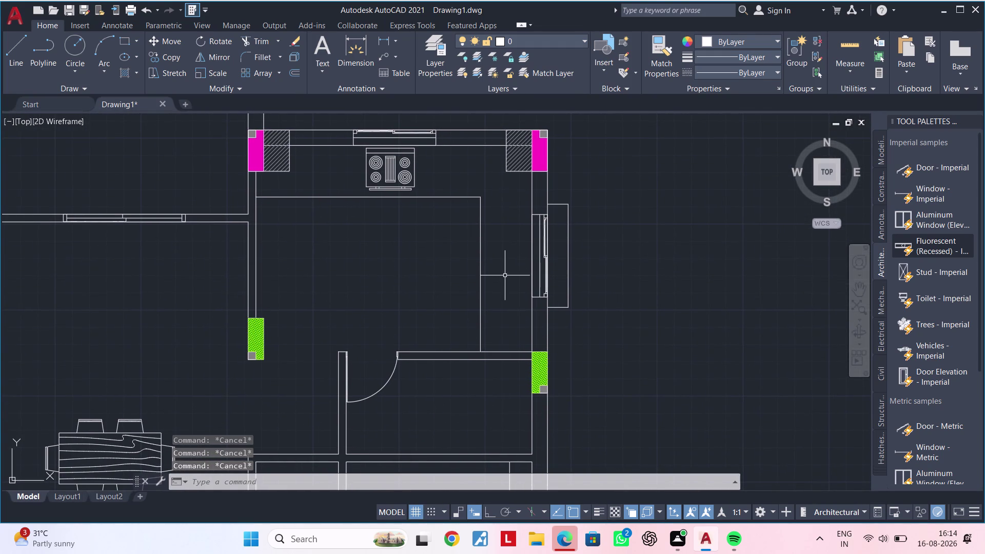
key(Escape)
key(Escape)
key(Escape)
key(Escape)
key(Escape)
middle_drag(504, 266, 475, 284)
key(Escape)
key(Escape)
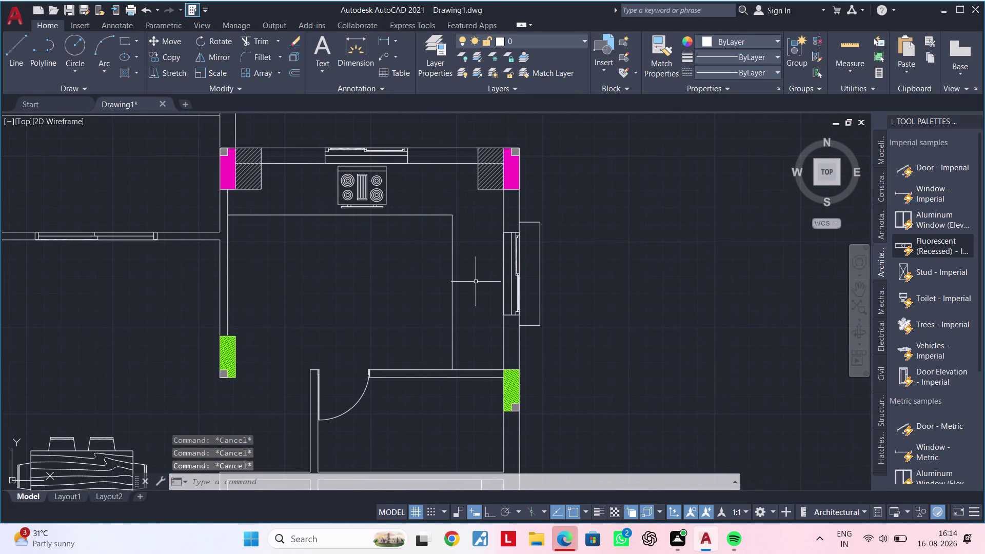
text(rec)
key(space)
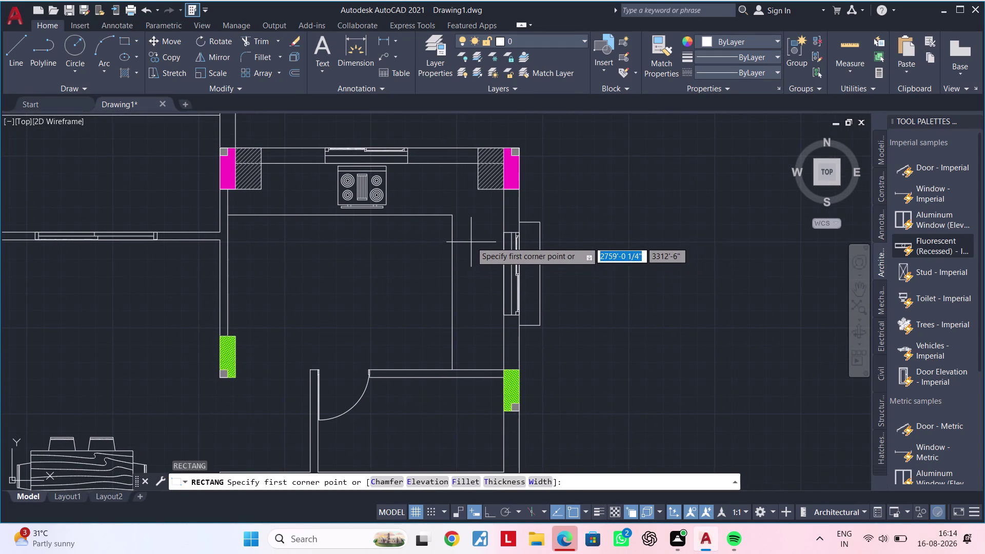
click(468, 236)
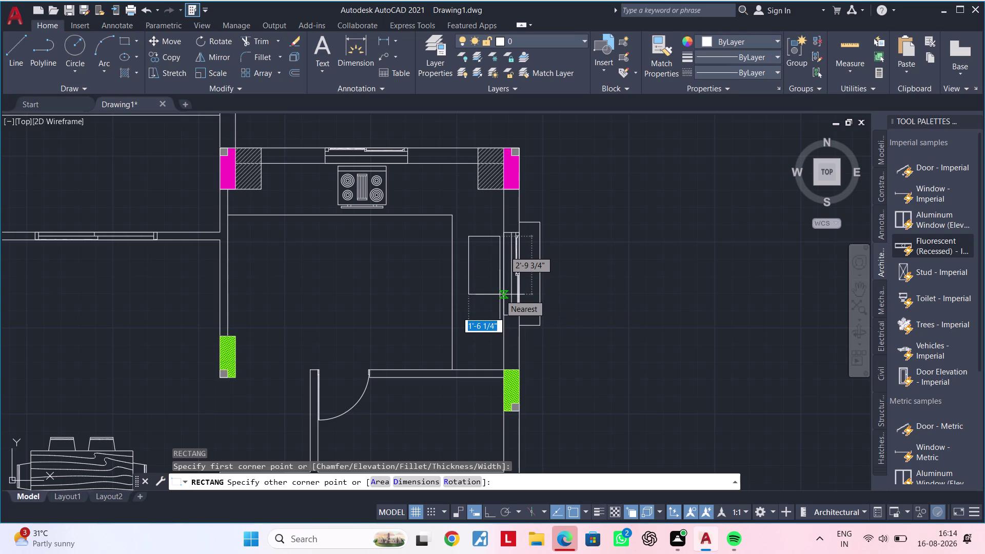
text(d)
key(space)
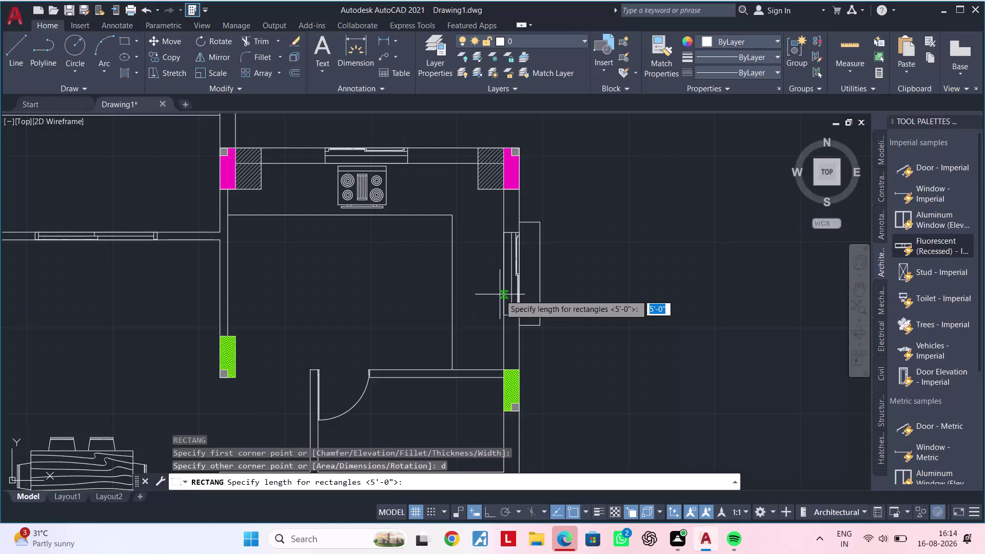
text(1'6)
text(")
key(Return)
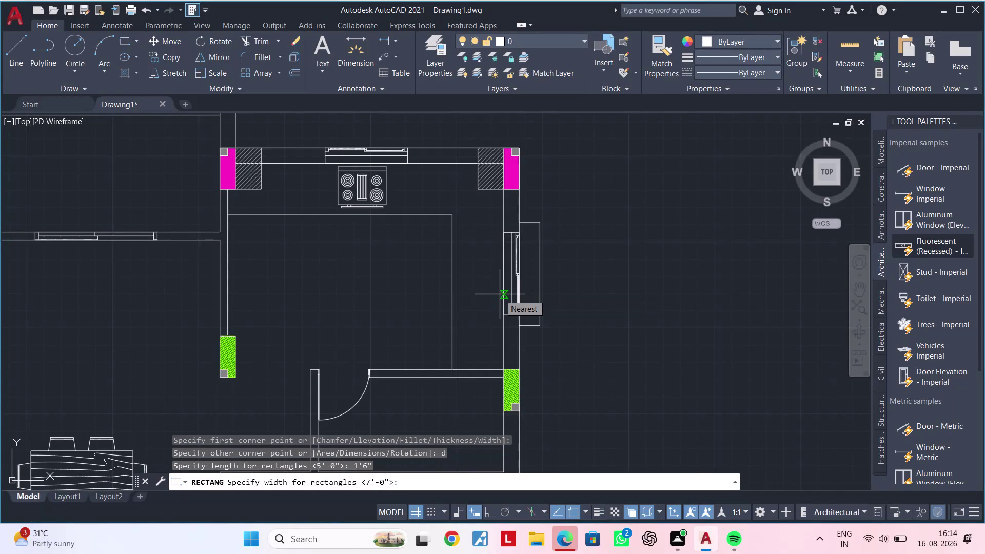
text(2')
key(Return)
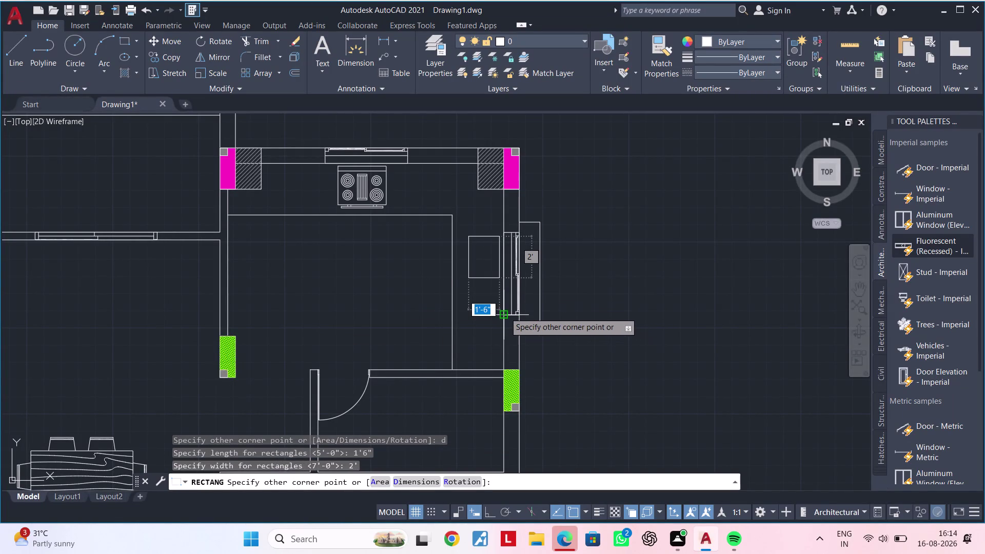
click(505, 312)
Stretch the rectangle's bottom edge one foot further downward.
key(Escape)
scroll(up, 3)
middle_drag(491, 287, 404, 308)
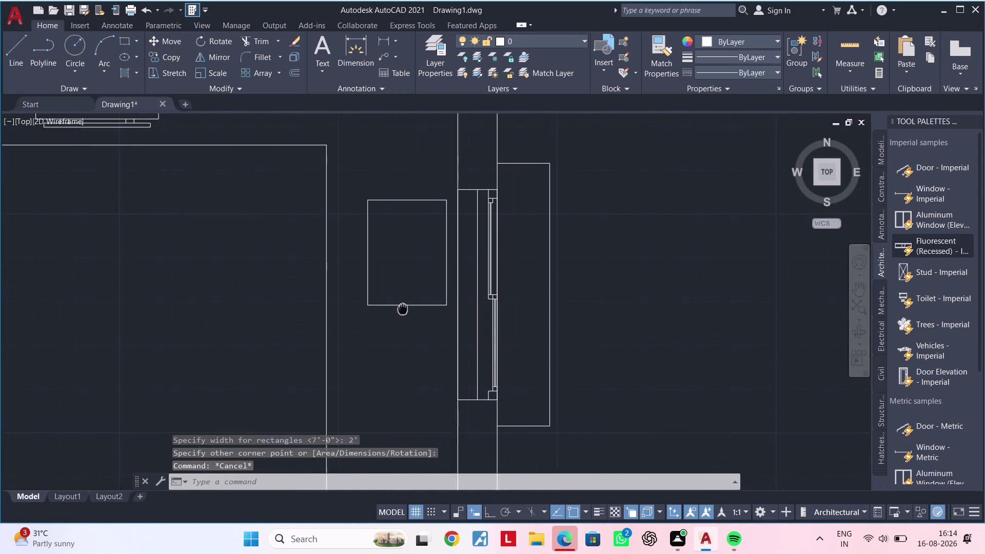
middle_drag(403, 309, 400, 308)
key(Escape)
click(406, 302)
click(400, 306)
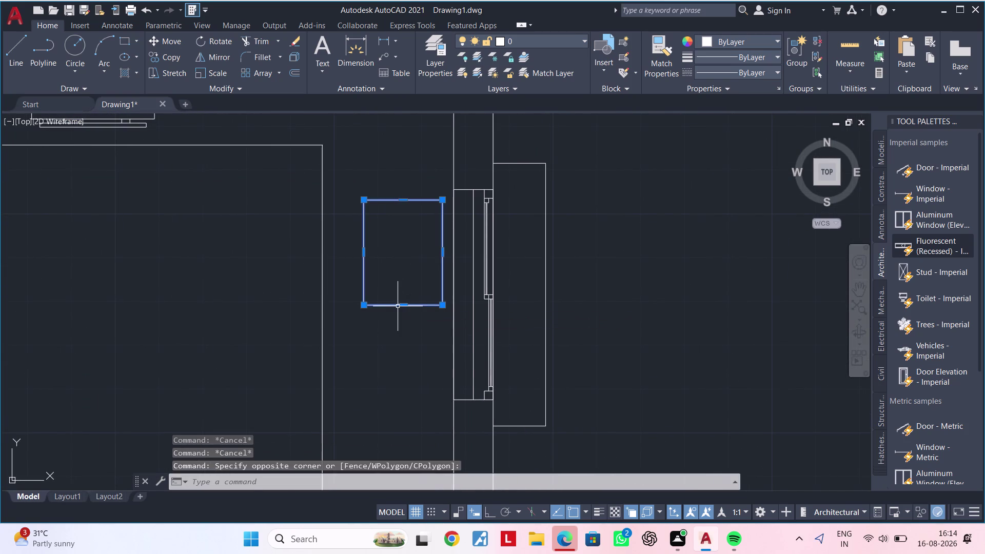
click(404, 305)
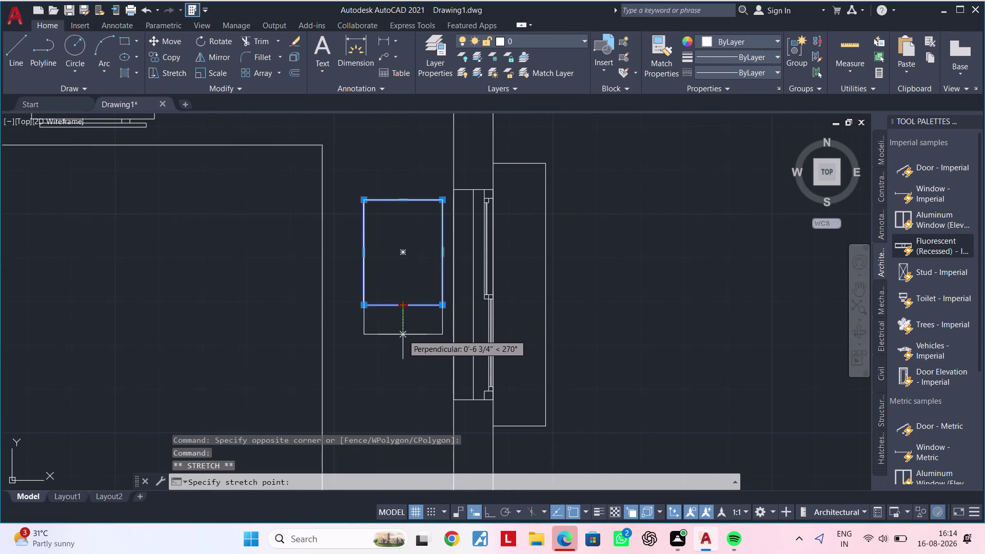
text(1')
key(Return)
key(Escape)
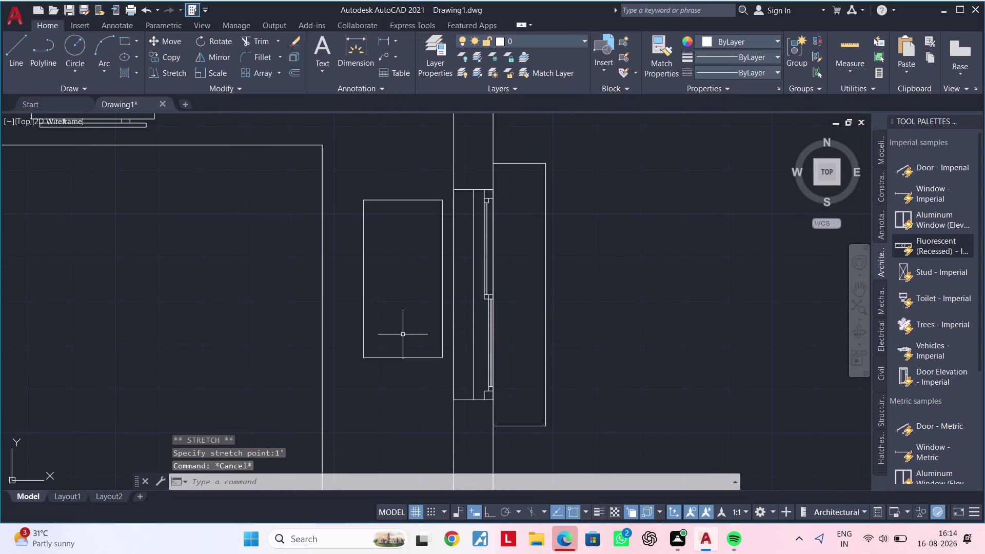
Start a corner stretch on the rectangle near the kitchen column, then cancel it.
scroll(down, 3)
middle_drag(433, 335, 340, 337)
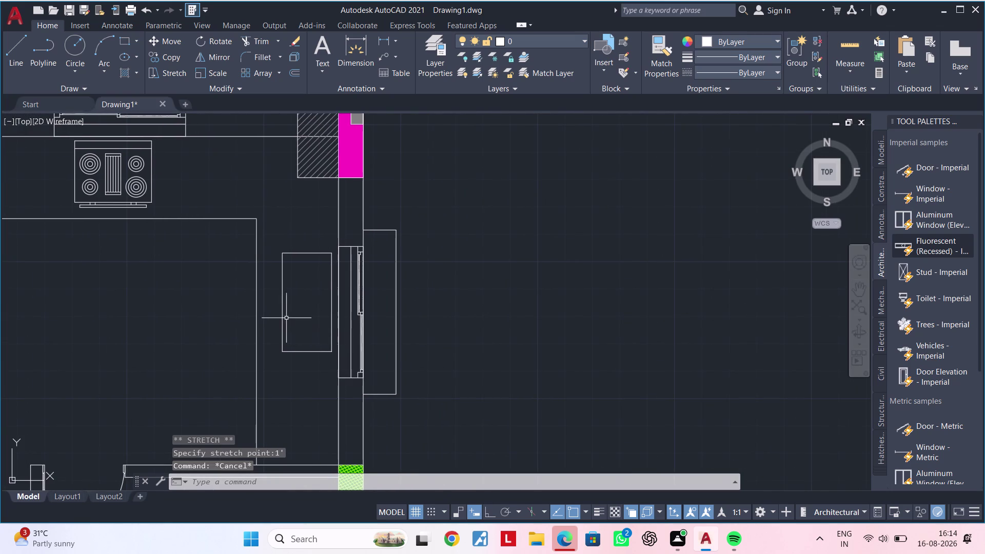
click(283, 319)
click(284, 303)
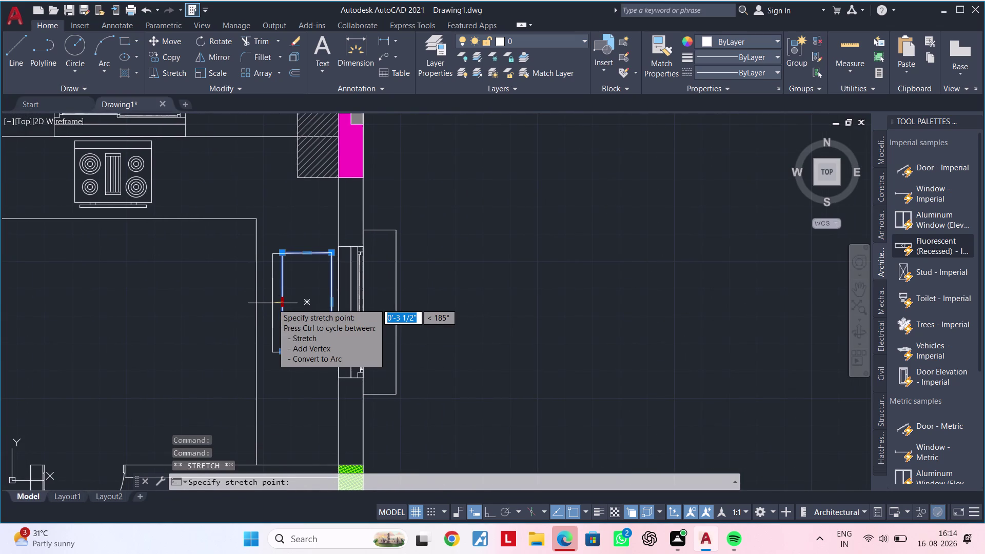
click(273, 303)
key(Escape)
middle_drag(294, 303, 372, 323)
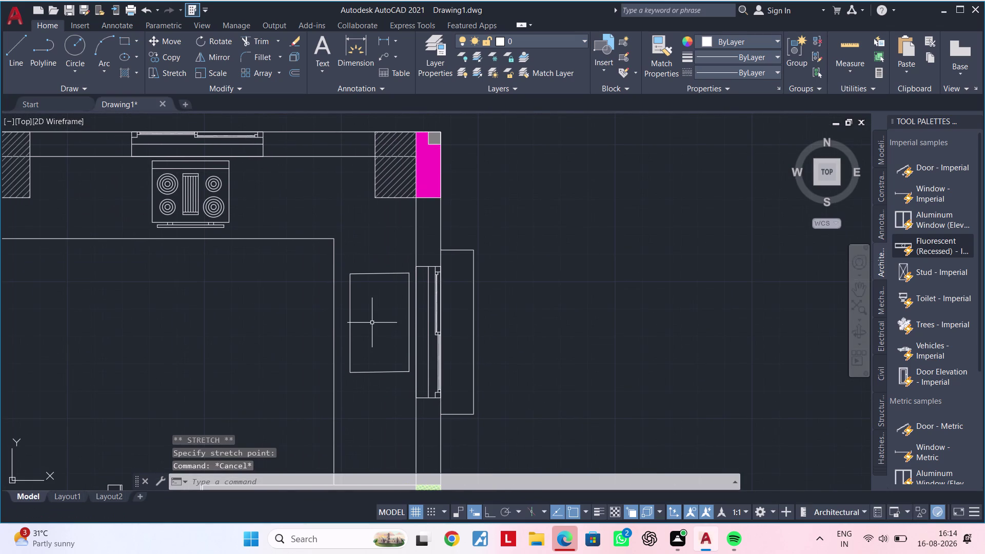
middle_drag(373, 321, 361, 326)
middle_drag(366, 314, 362, 304)
key(Escape)
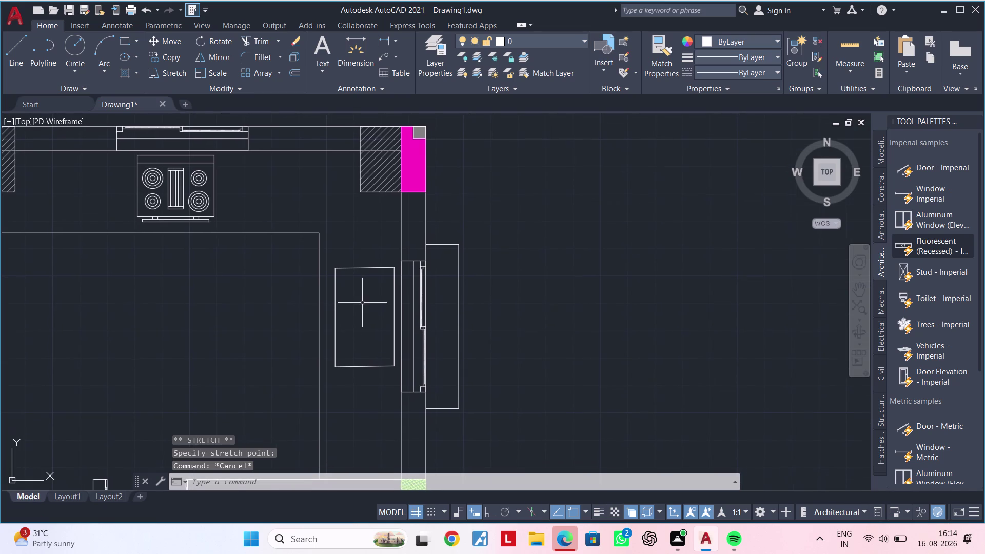
key(Escape)
key(Escape)
middle_drag(351, 329, 351, 305)
key(Escape)
Draw a trial dividing line across the rectangle, then delete it.
key(Escape)
key(Escape)
key(Escape)
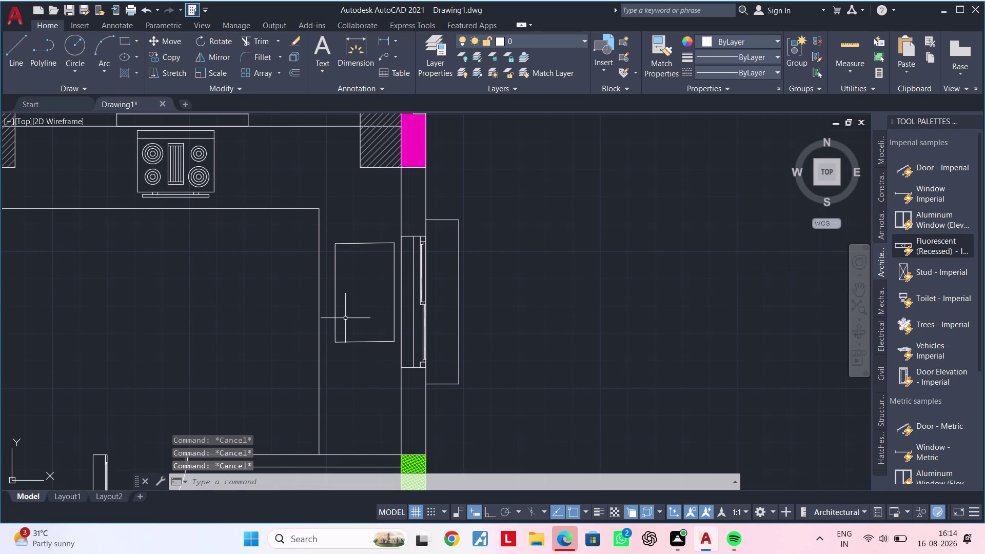
key(Escape)
text(l)
key(space)
scroll(up, 3)
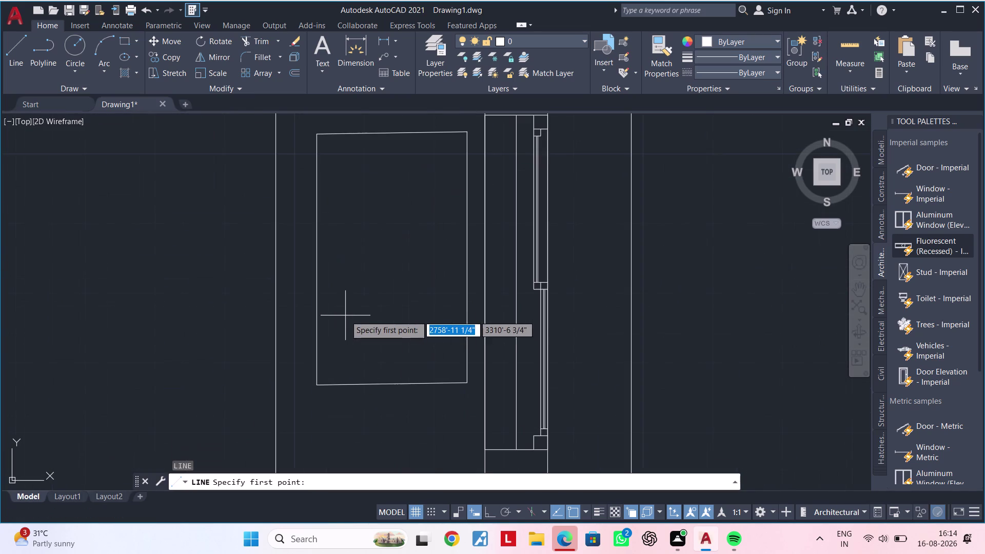
key(Escape)
key(Escape)
text(l)
key(space)
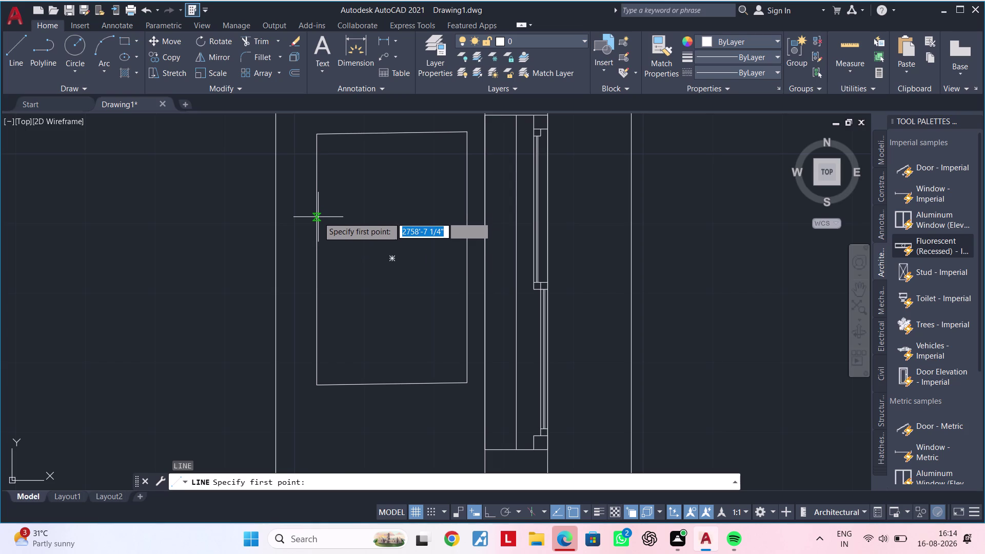
click(318, 231)
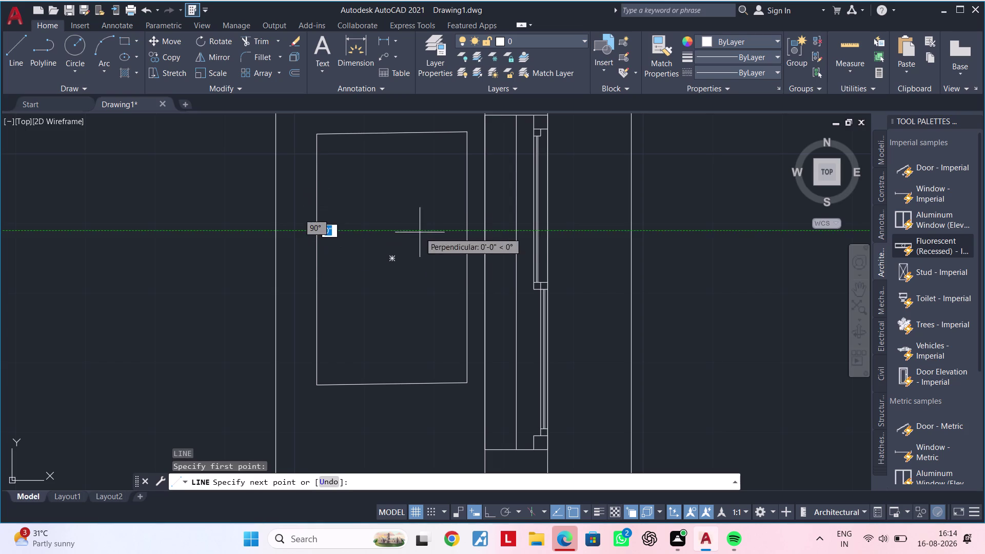
click(471, 232)
key(Escape)
key(Escape)
key(Escape)
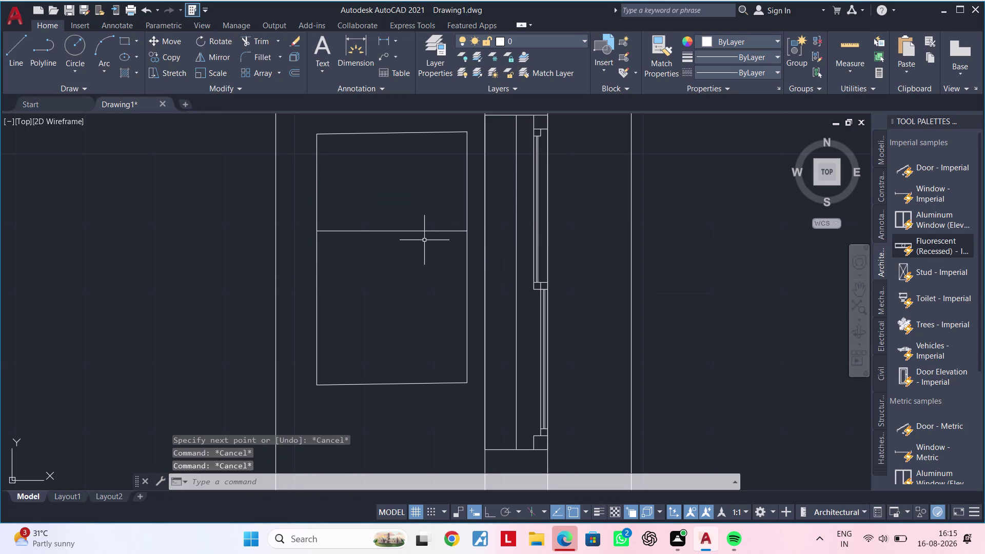
click(425, 232)
key(Delete)
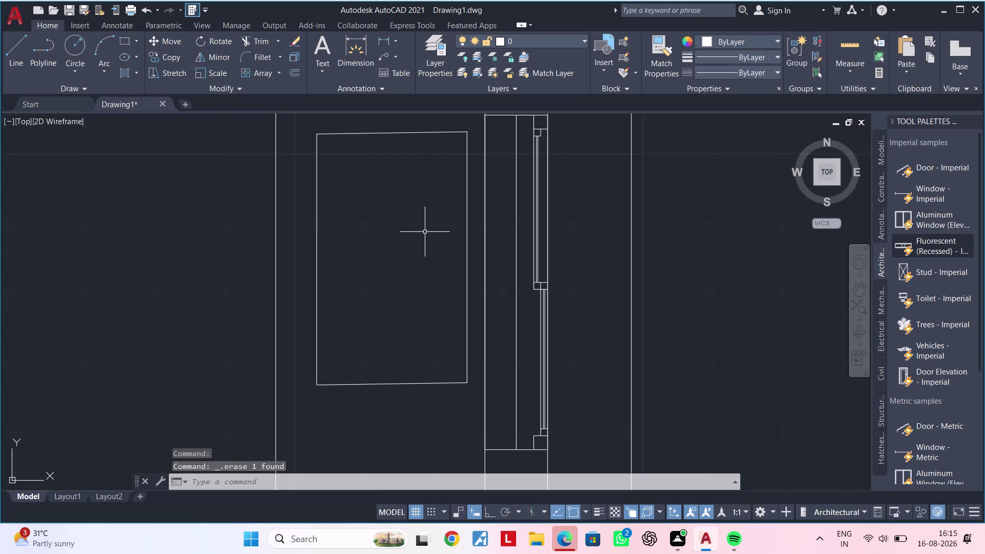
Draw a horizontal dividing line across the rectangle with Ortho on, then delete it.
key(l)
key(space)
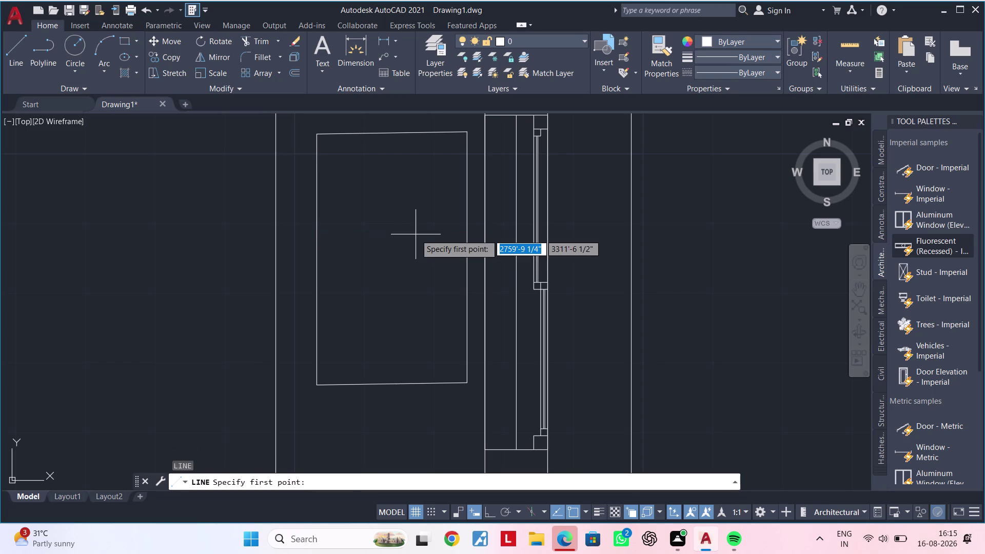
key(F8)
click(317, 214)
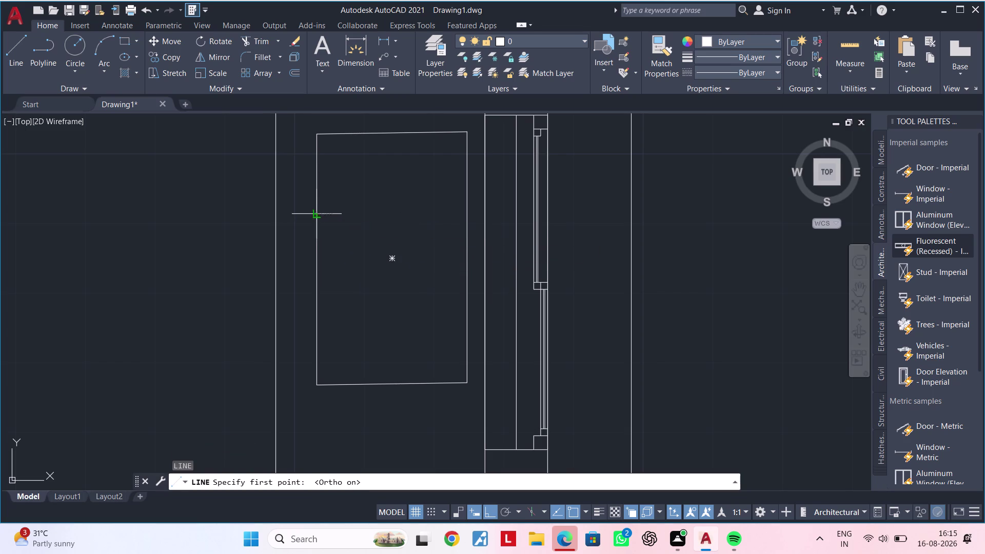
click(465, 216)
key(Escape)
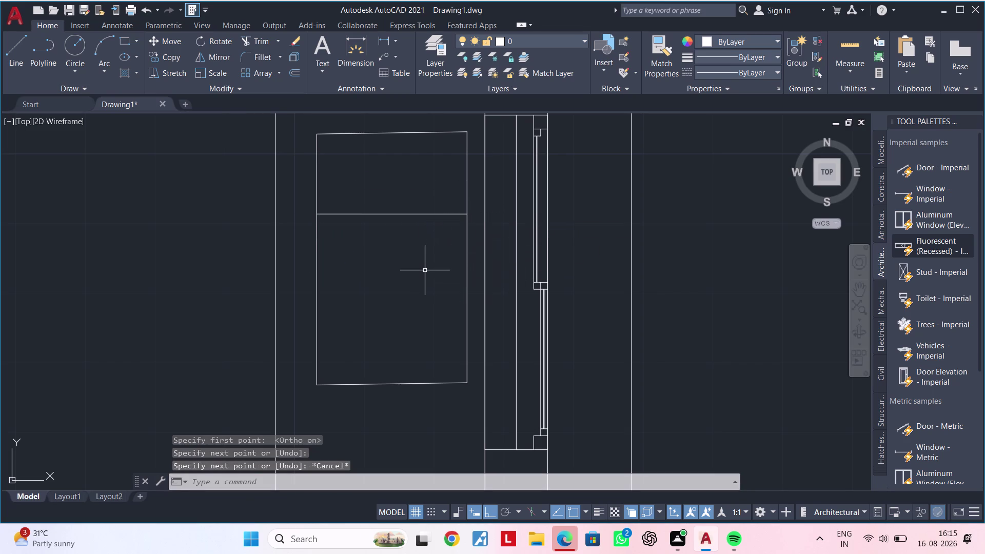
scroll(down, 3)
scroll(down, 3)
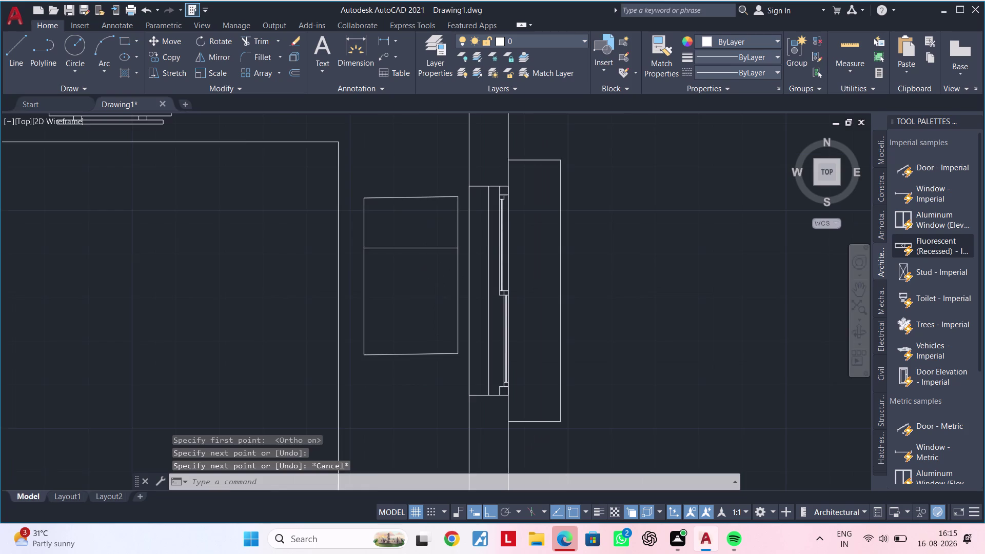
scroll(up, 3)
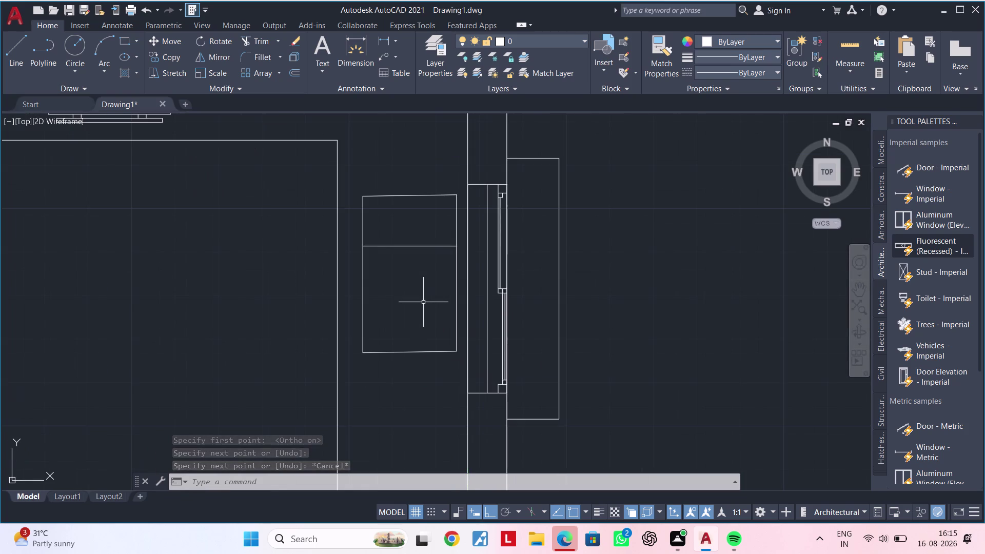
click(425, 246)
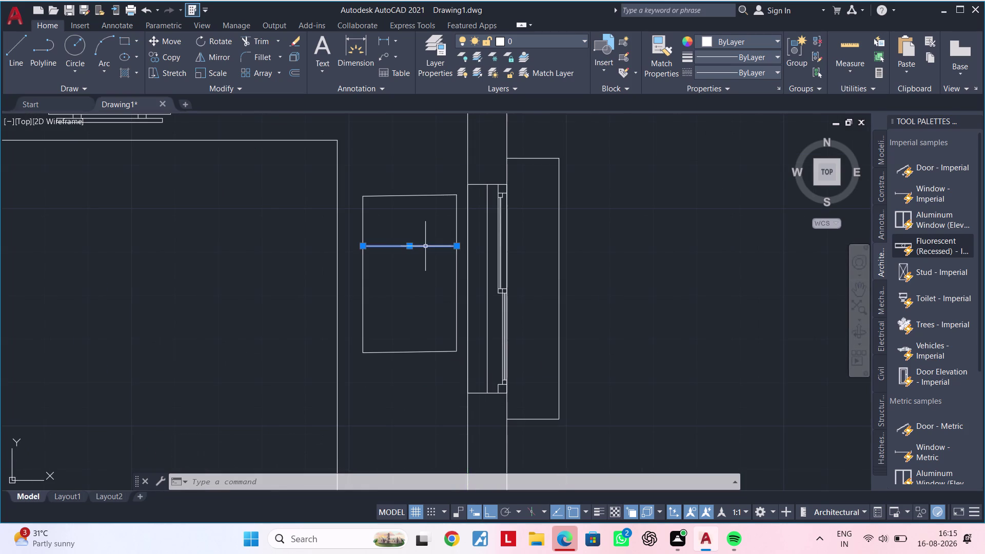
key(Delete)
Delete the rectangle beside the partition wall.
click(426, 194)
key(Delete)
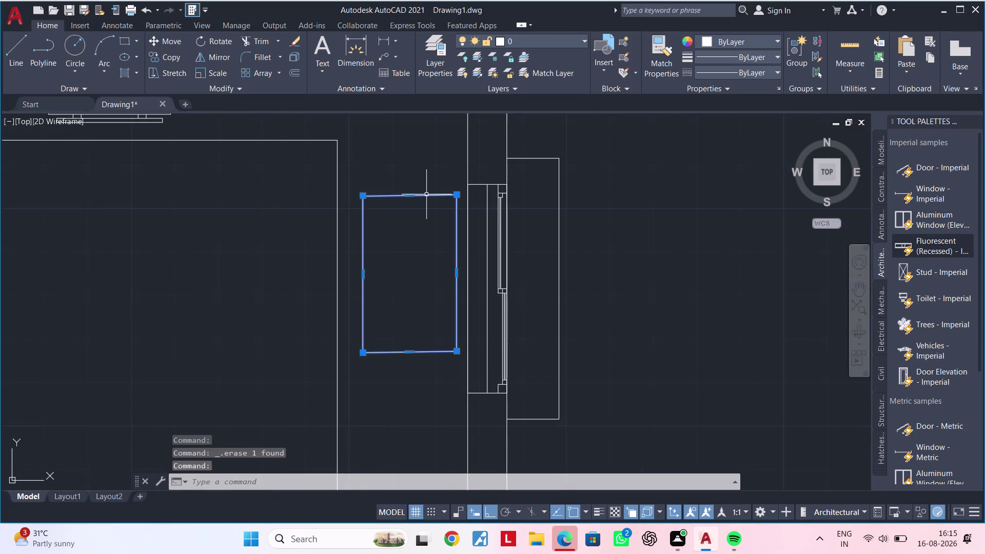
middle_drag(425, 223, 409, 261)
key(Escape)
key(Escape)
key(Escape)
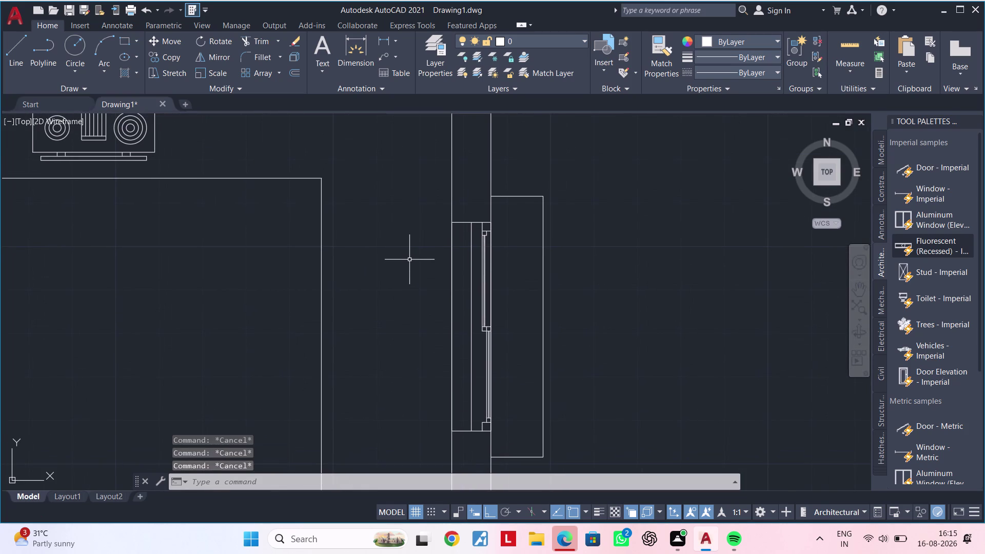
Start a 1'8" by 2' rectangle beside the wall, then cancel it.
text(rec)
key(space)
click(358, 241)
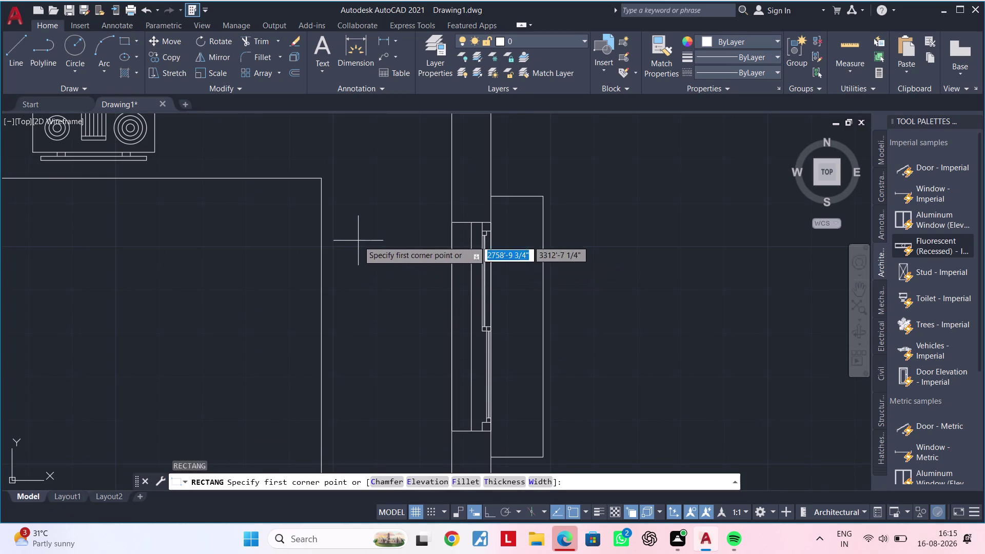
text(d)
key(space)
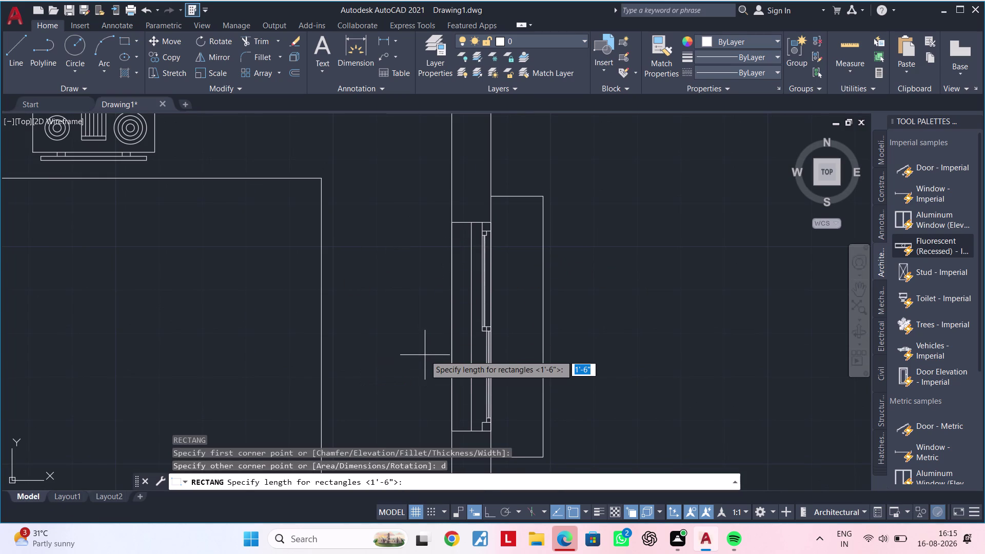
text(1')
text(8")
key(Return)
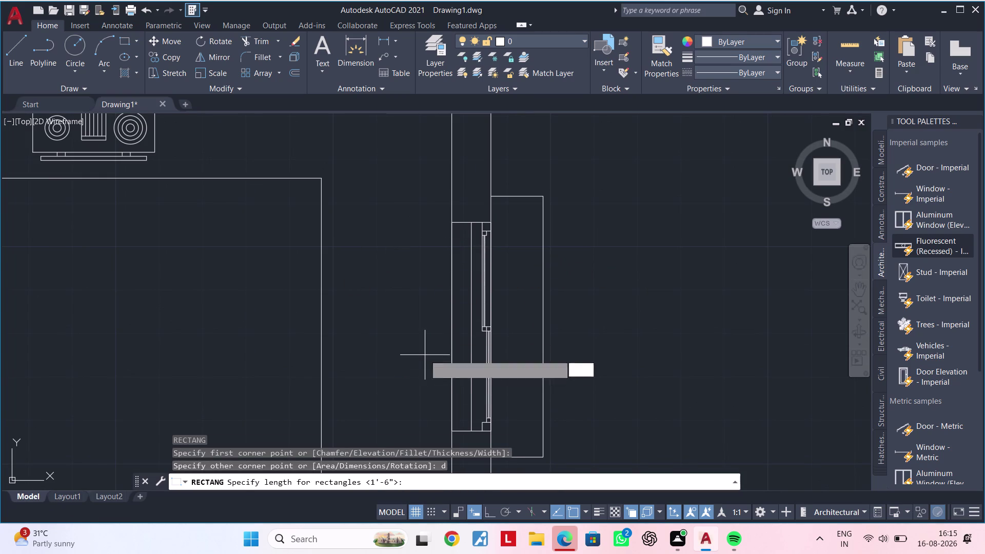
text(2')
key(Return)
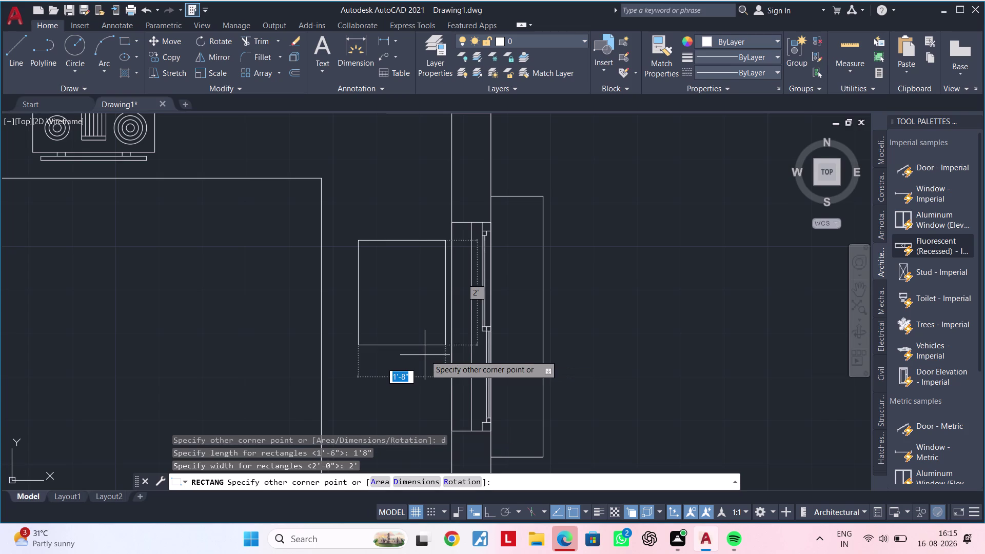
key(Escape)
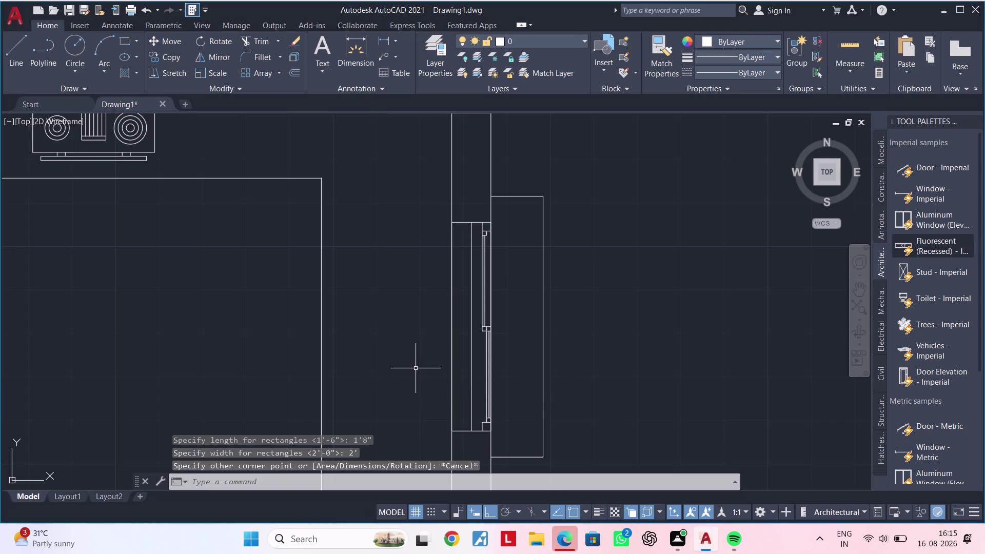
key(o)
key(Escape)
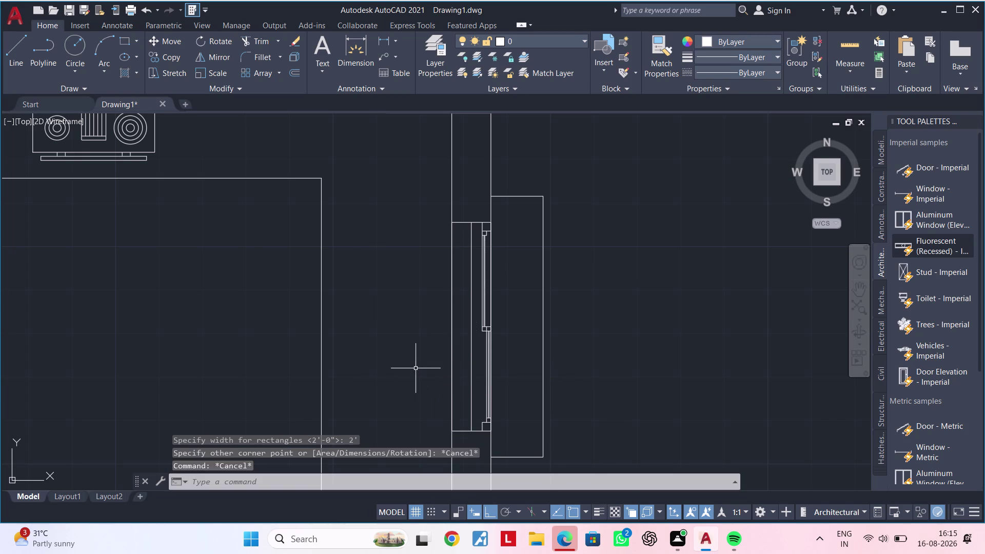
key(Escape)
key(Escape)
key(Escape)
Draw a 1'8" by 3' rectangle beside the partition wall.
text(rec)
key(space)
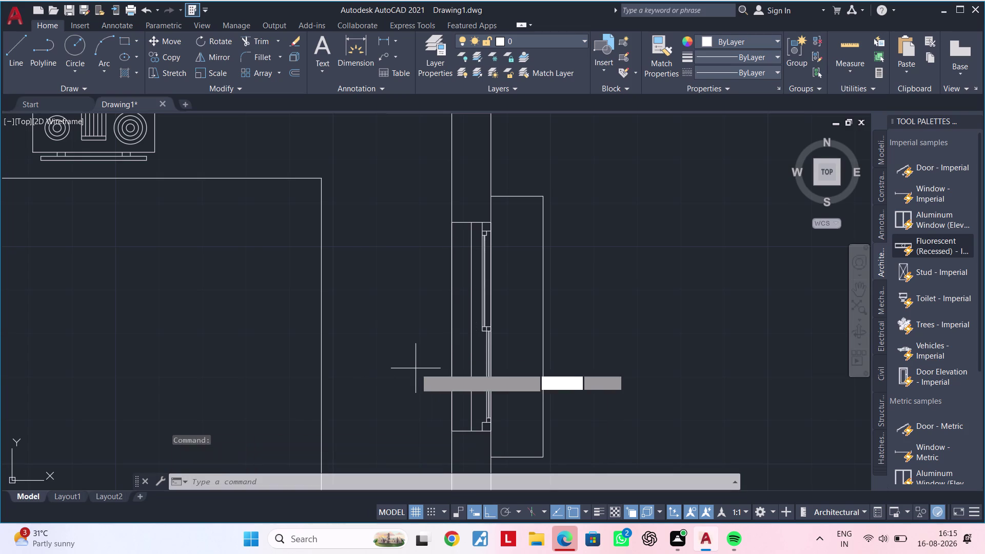
click(337, 259)
text(d)
key(space)
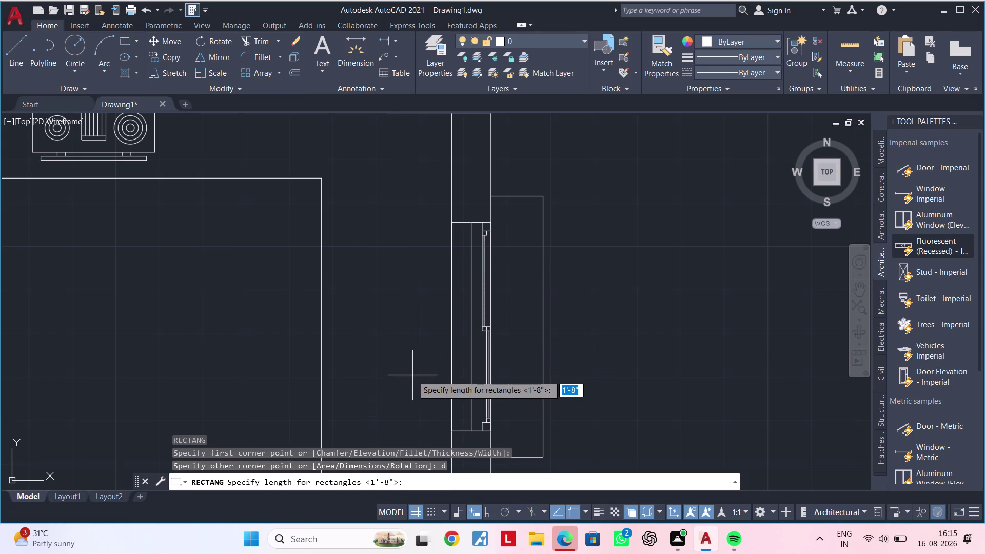
text(1'8)
text(")
key(Return)
key(3)
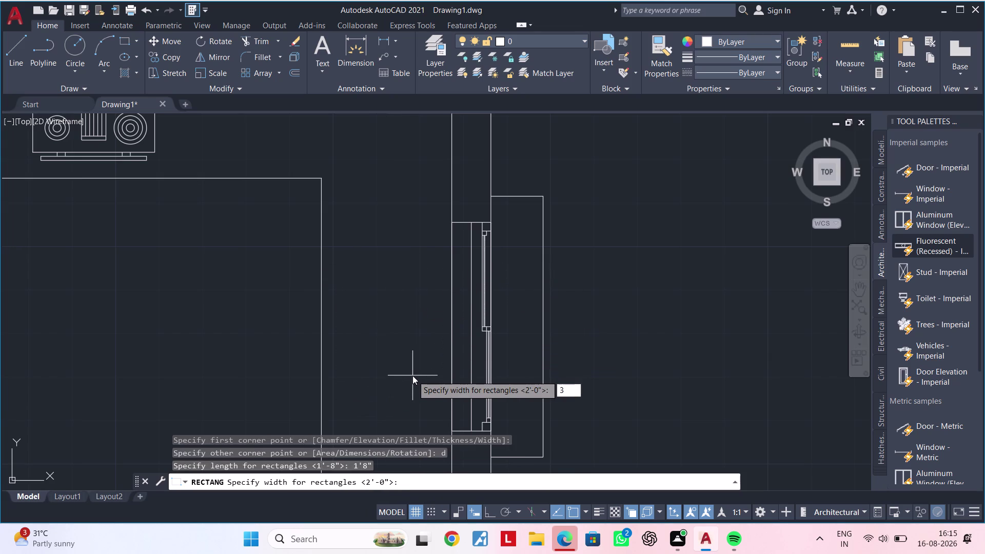
key(apostrophe)
key(Return)
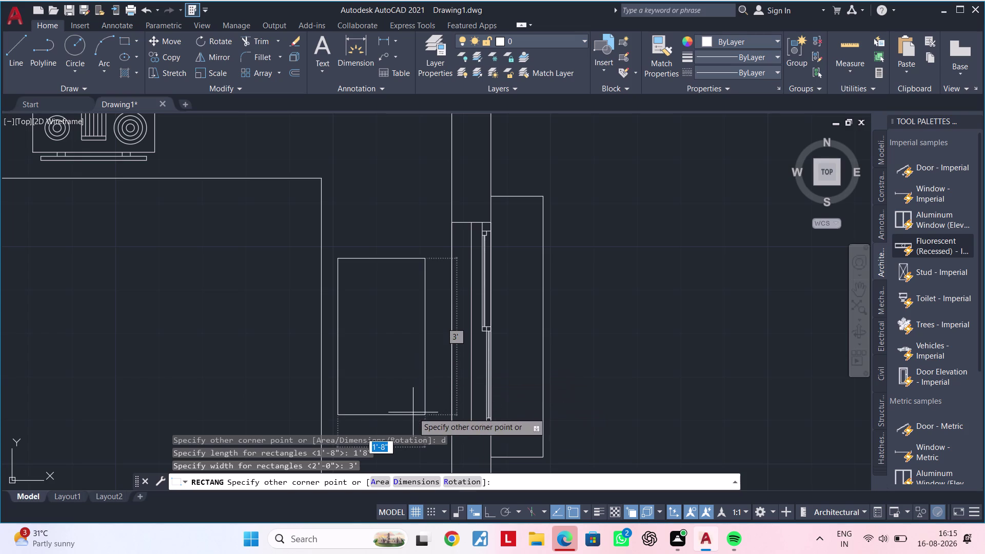
click(413, 412)
middle_drag(391, 390, 445, 352)
key(Escape)
key(Escape)
Draw a line across the rectangle's top, dividing off its upper part.
text(l)
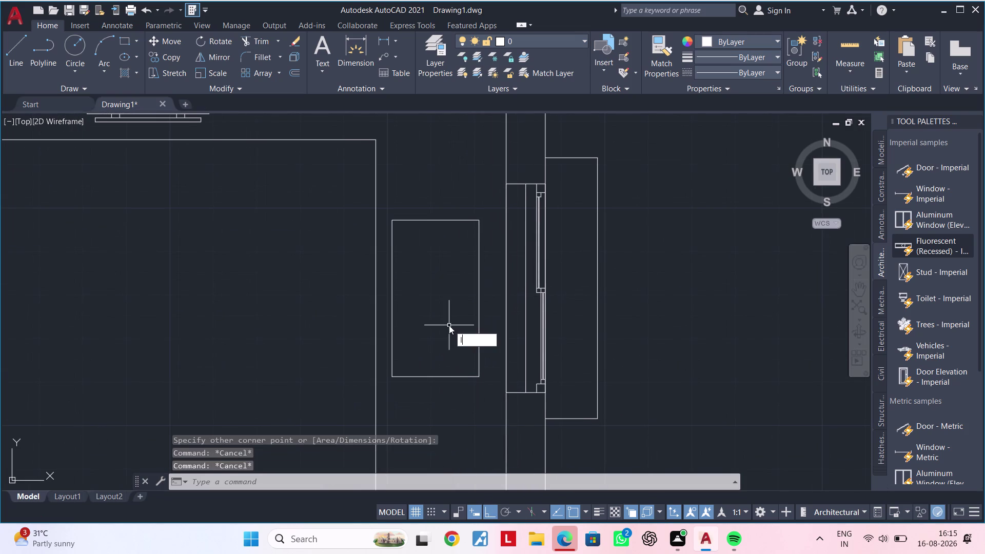
key(space)
click(392, 270)
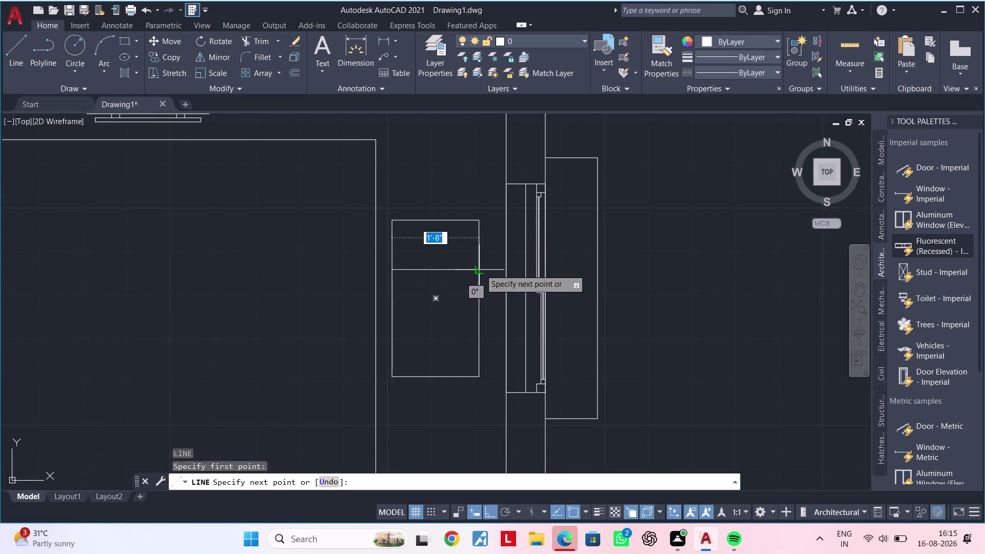
click(480, 269)
key(Escape)
middle_drag(462, 301, 525, 300)
key(Escape)
key(Escape)
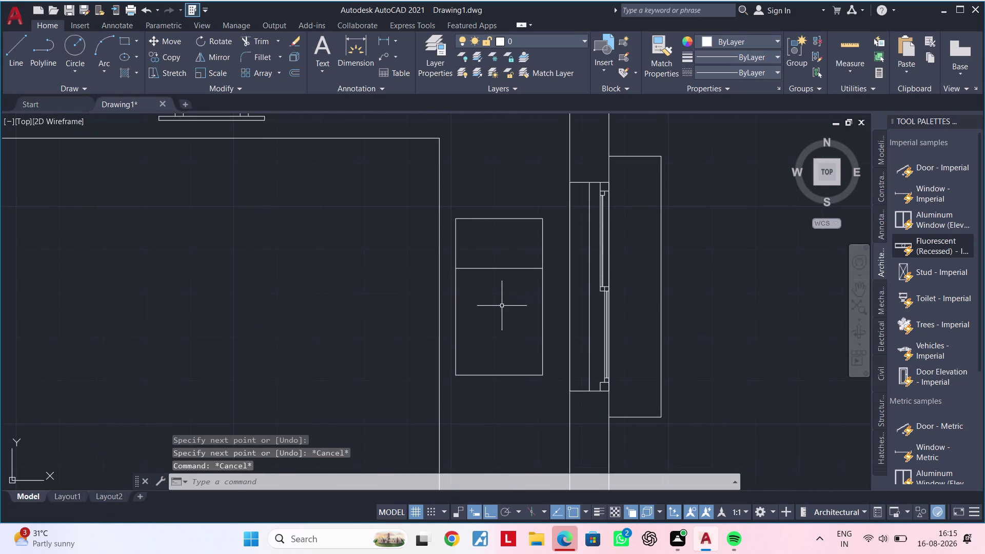
text(l)
key(space)
scroll(up, 3)
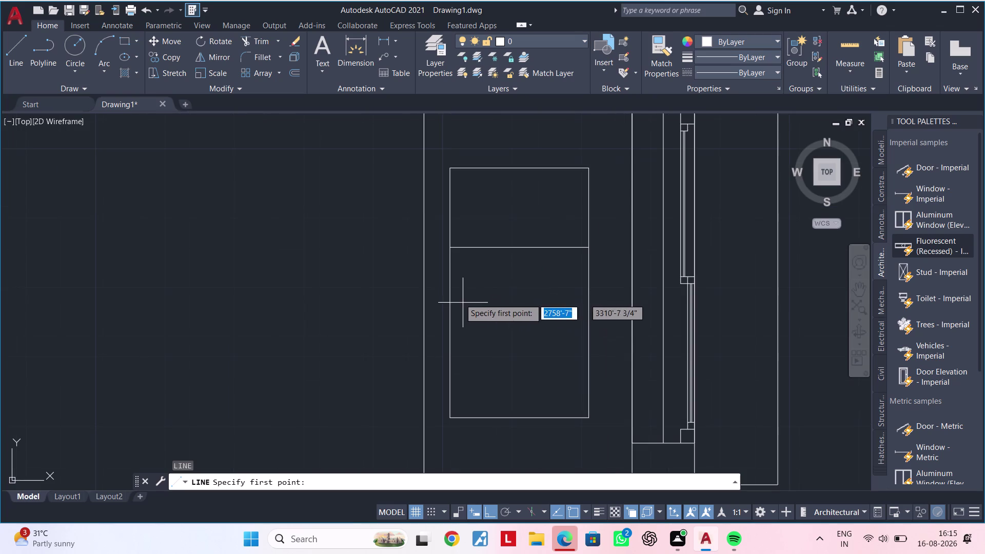
Draw the vertical line inside the lower rectangle.
click(462, 300)
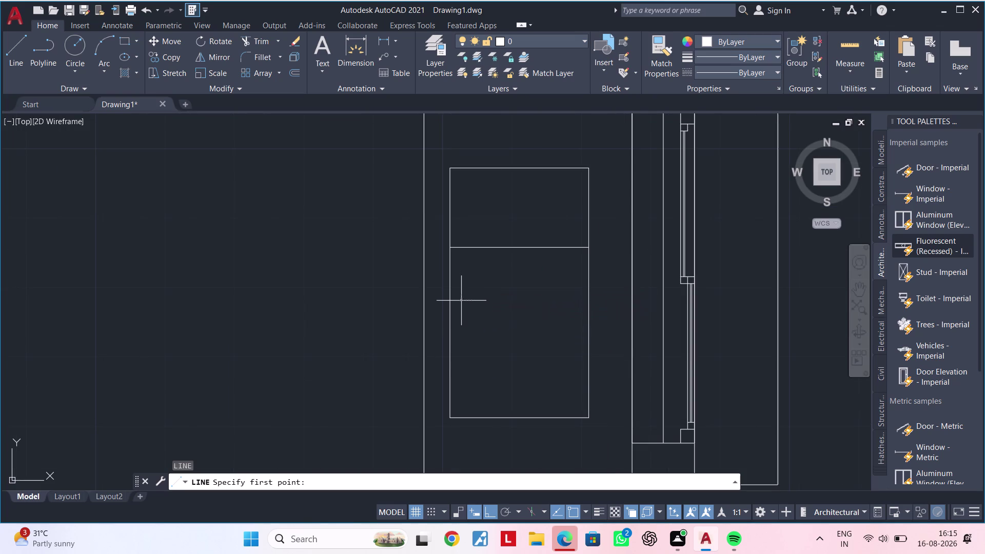
click(463, 400)
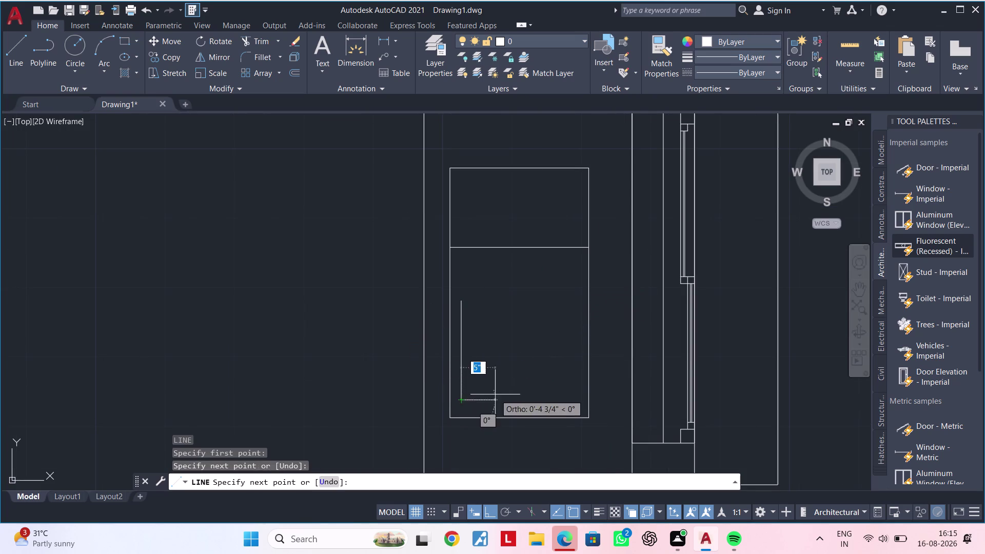
key(Escape)
key(Escape)
Offset the vertical line 0.5" to the right.
text(of)
key(space)
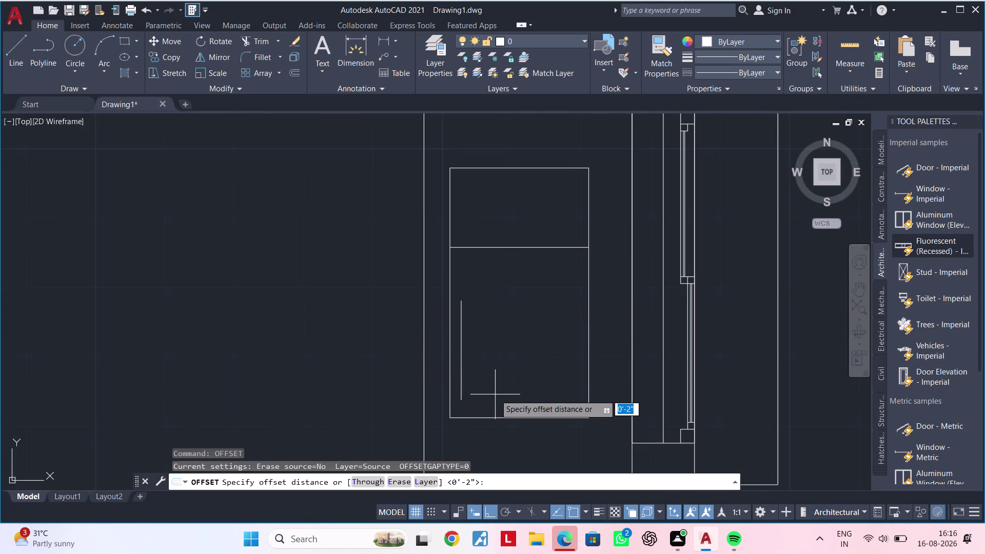
text(0.5")
key(Return)
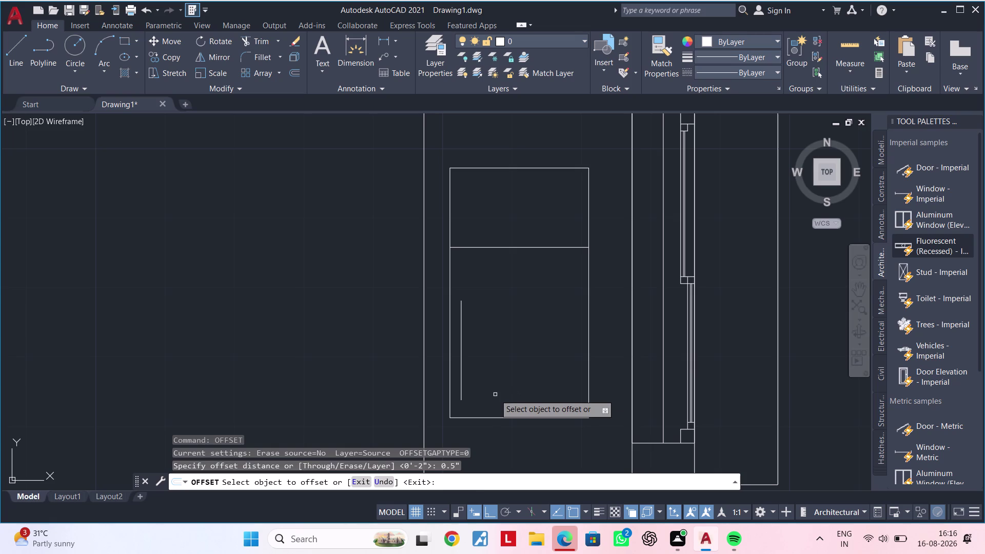
click(463, 336)
click(478, 336)
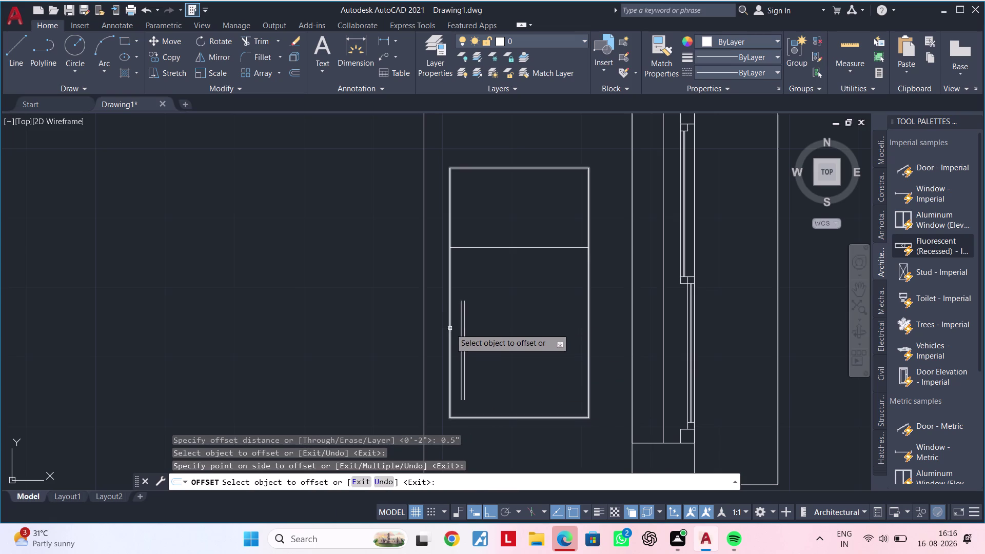
scroll(up, 3)
scroll(up, 3)
scroll(down, 3)
scroll(down, 3)
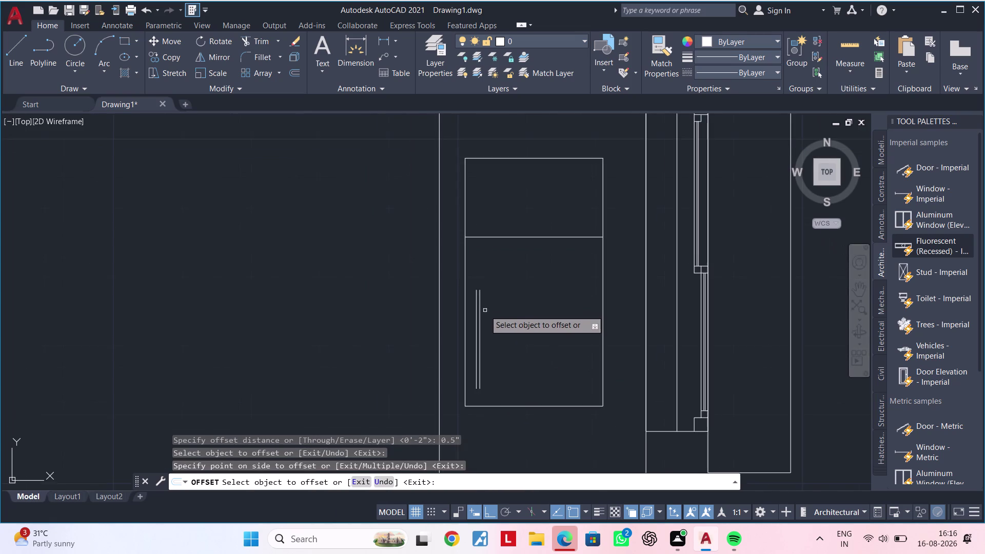
middle_drag(484, 322, 483, 337)
key(Escape)
key(Escape)
scroll(up, 3)
key(Escape)
key(Escape)
Draw a cap line across both line tops and a circle at its midpoint.
text(l)
key(space)
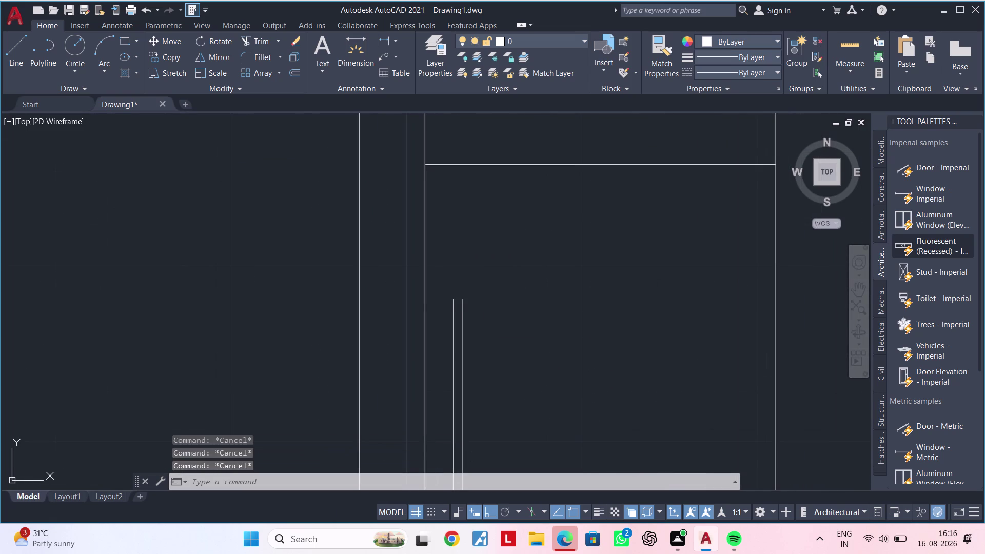
scroll(up, 3)
click(459, 292)
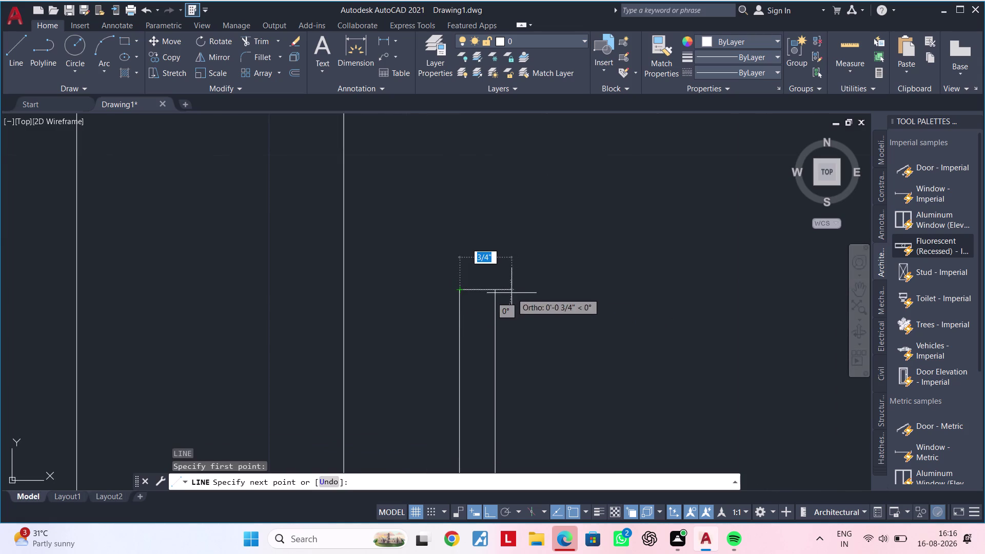
click(498, 293)
key(Escape)
key(Escape)
text(c)
key(space)
scroll(up, 3)
click(468, 286)
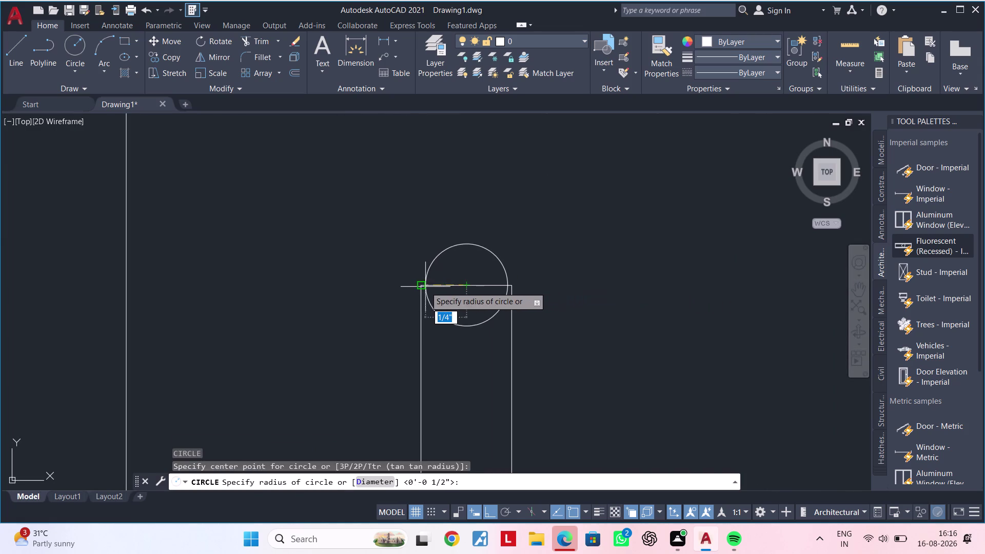
click(422, 286)
key(Escape)
Trim the top circle's lower half and the top cap line to round the top.
text(tr)
key(space)
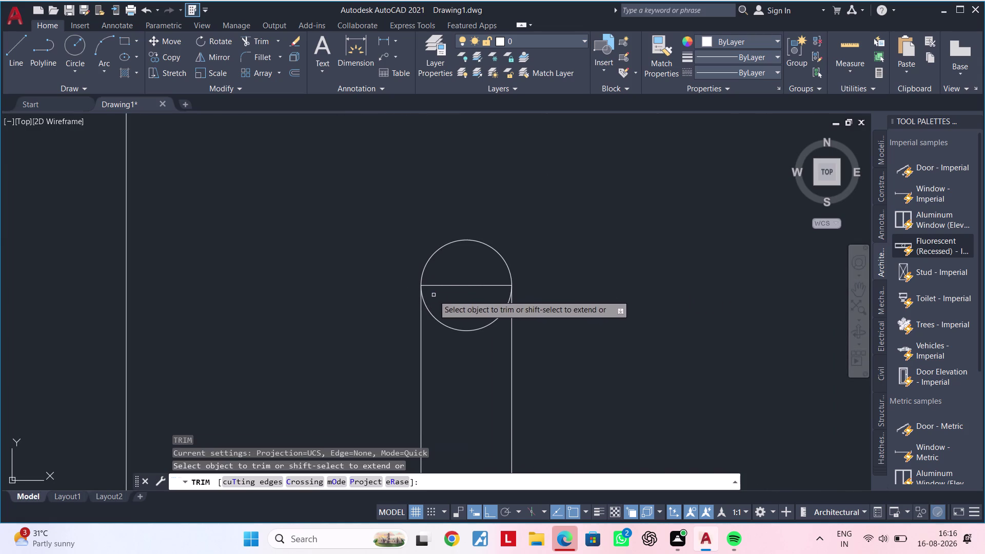
click(446, 285)
click(446, 325)
scroll(down, 3)
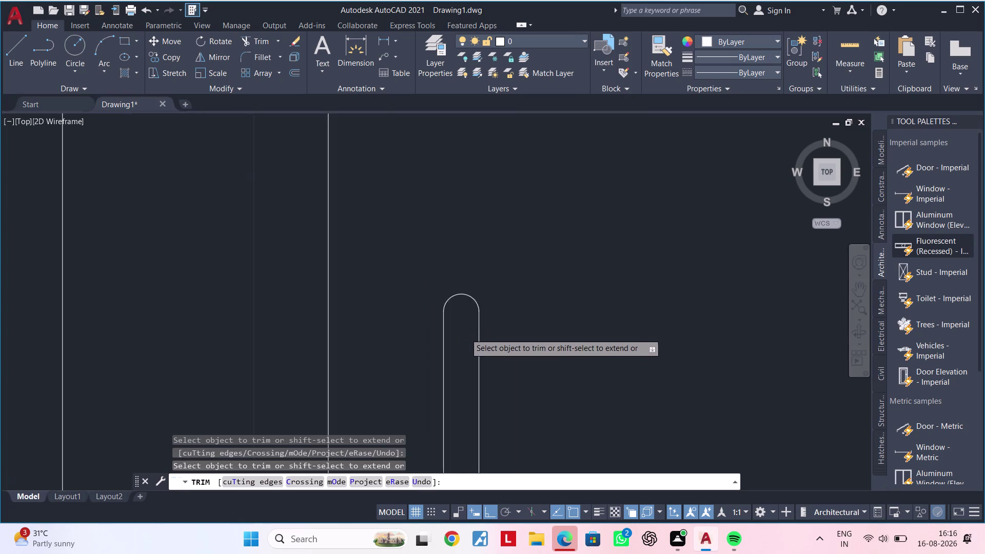
scroll(down, 3)
middle_drag(469, 354, 491, 223)
middle_drag(498, 441, 495, 320)
scroll(up, 3)
key(Escape)
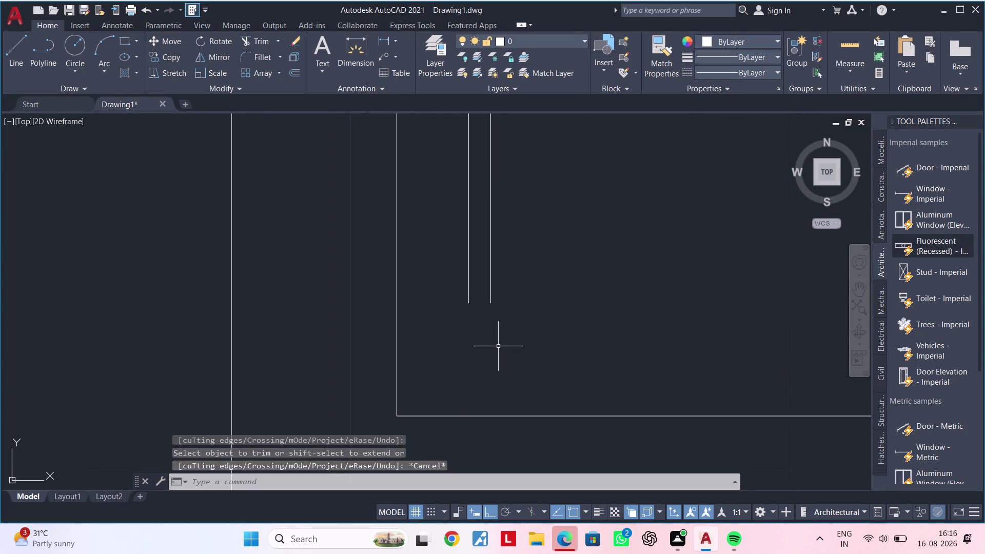
key(Escape)
Draw a bottom cap line and a circle centred on its midpoint.
text(l)
key(space)
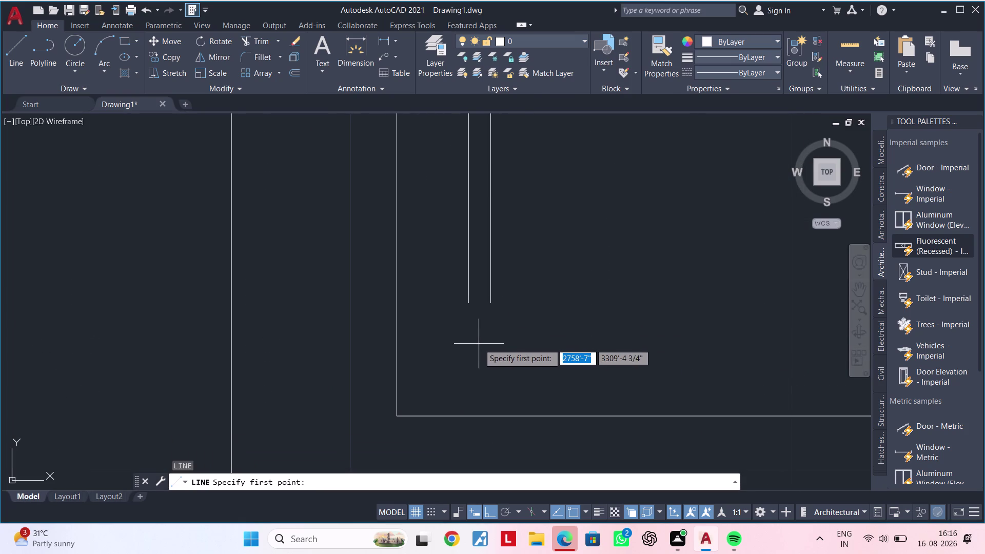
scroll(up, 3)
click(483, 258)
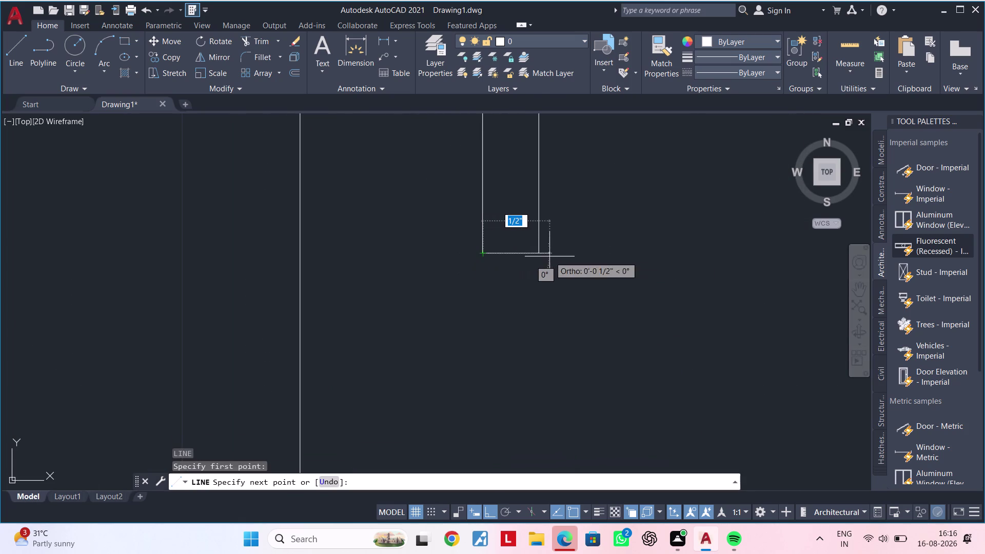
click(540, 257)
key(Escape)
key(Escape)
text(c)
key(space)
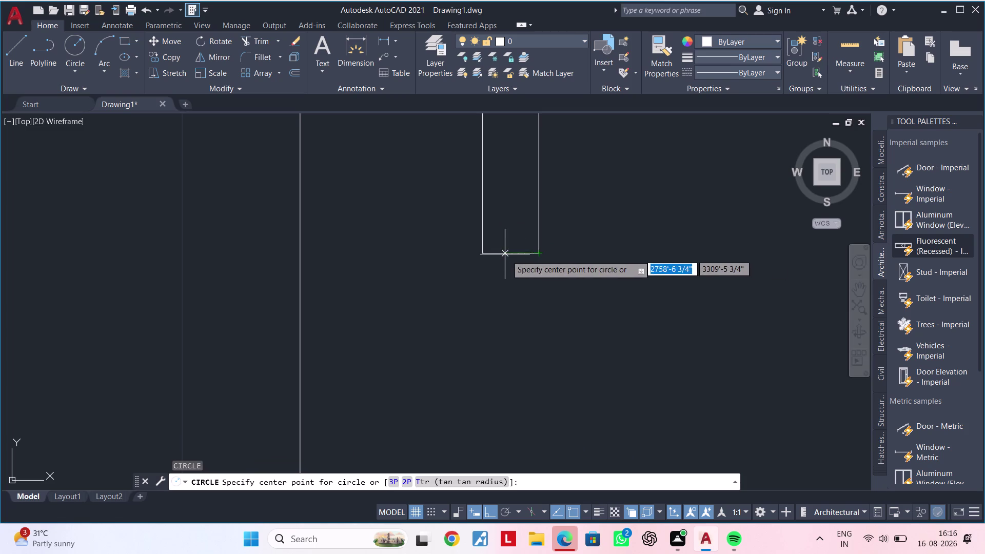
click(512, 253)
click(541, 256)
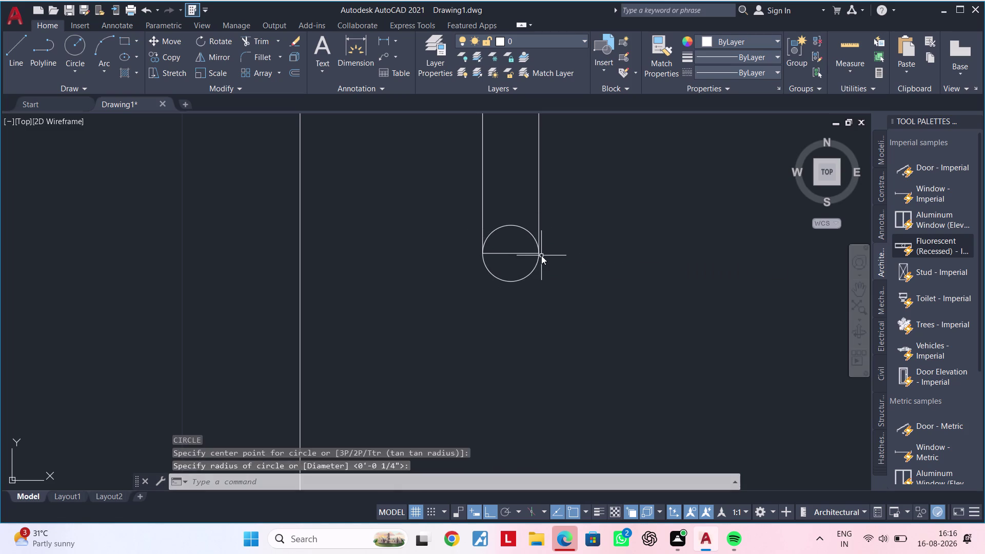
key(Escape)
key(Escape)
Trim the bottom circle's upper half and cap line, then select the capsule.
text(tr)
key(space)
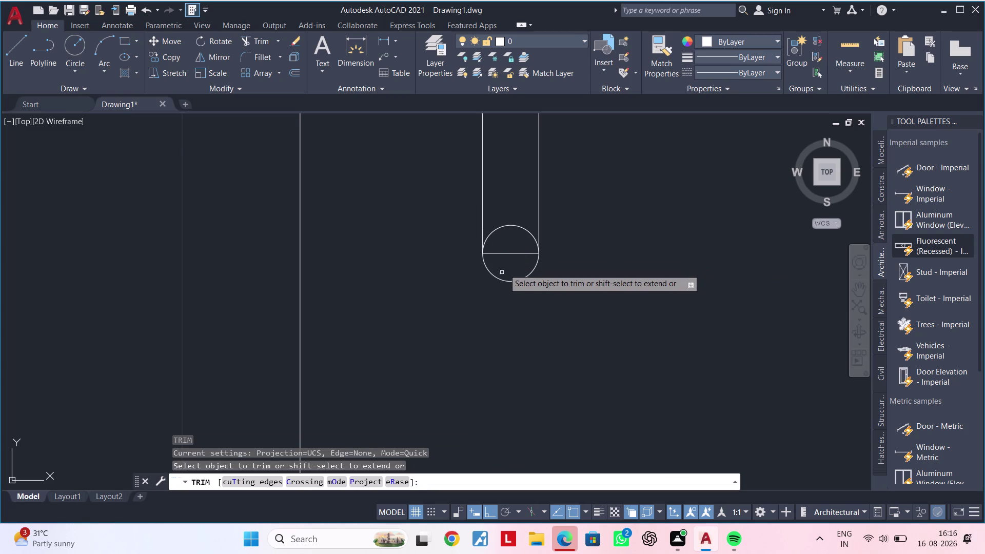
click(507, 255)
click(510, 219)
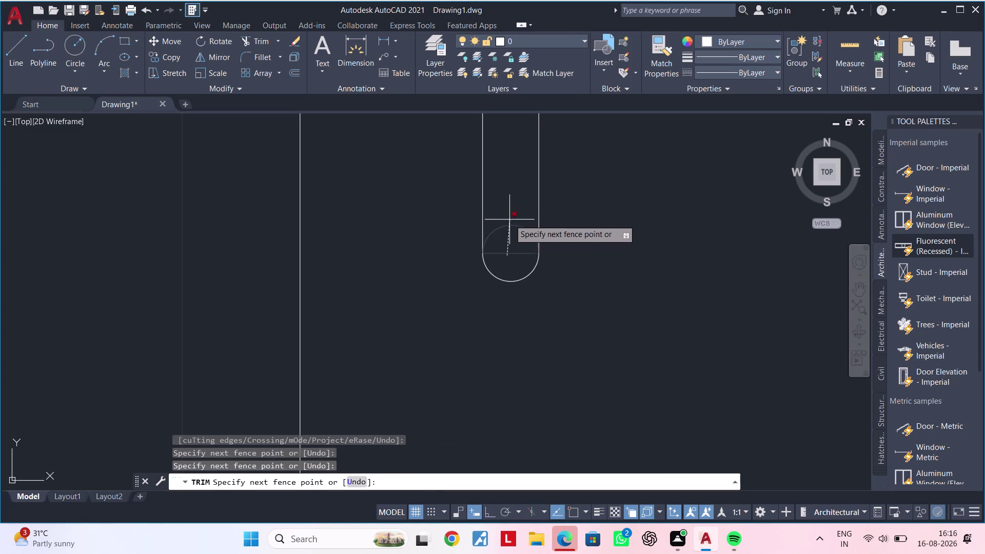
scroll(down, 3)
middle_drag(510, 223, 483, 343)
key(Escape)
scroll(down, 3)
middle_drag(521, 295, 499, 347)
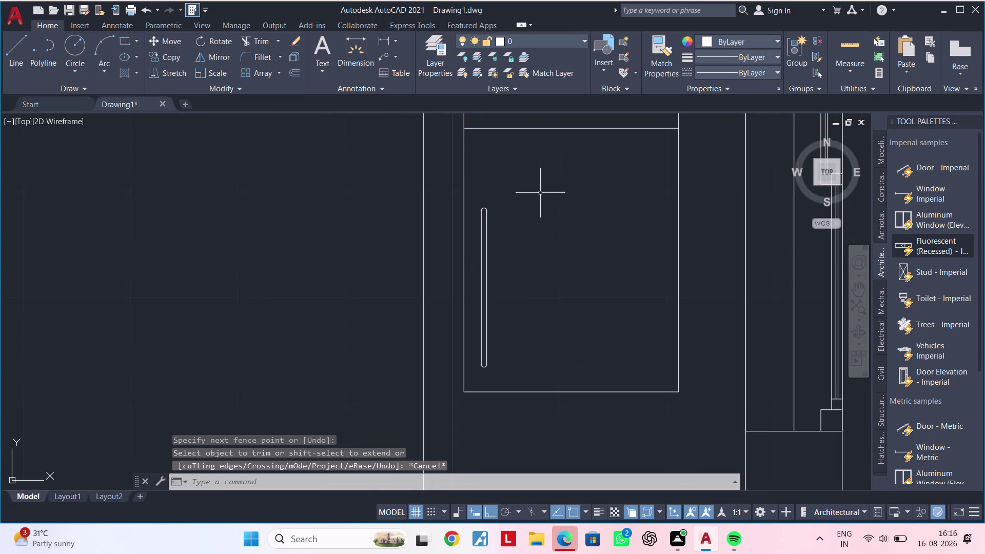
drag(530, 170, 524, 190)
click(475, 376)
Copy the capsule with CO, placing seven copies rightward along the dashed line.
text(c)
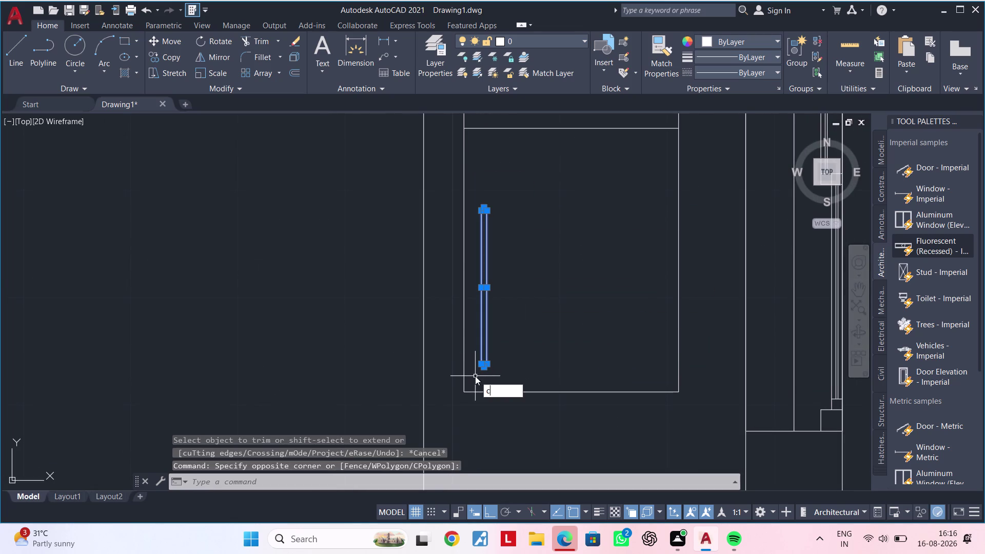
text(o)
key(space)
scroll(up, 3)
click(502, 358)
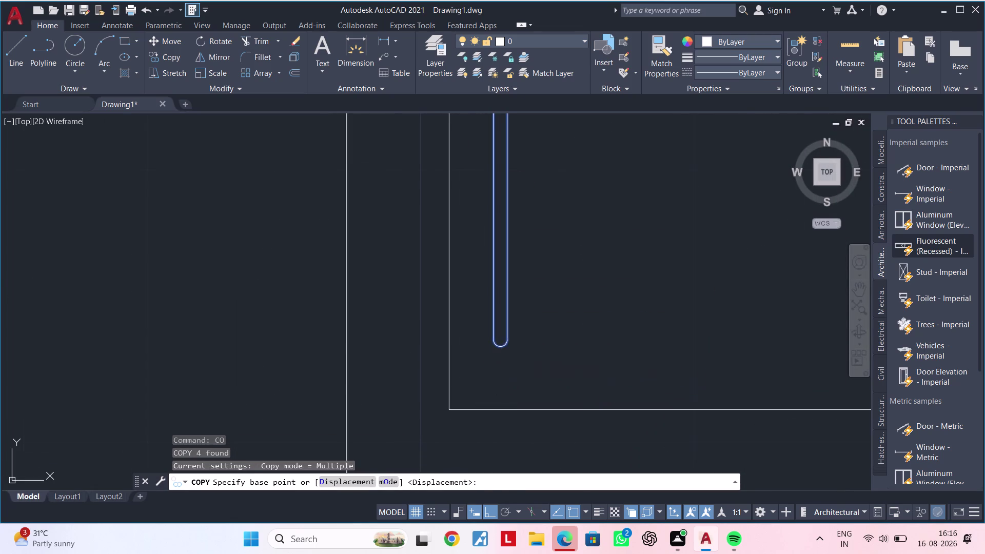
click(522, 357)
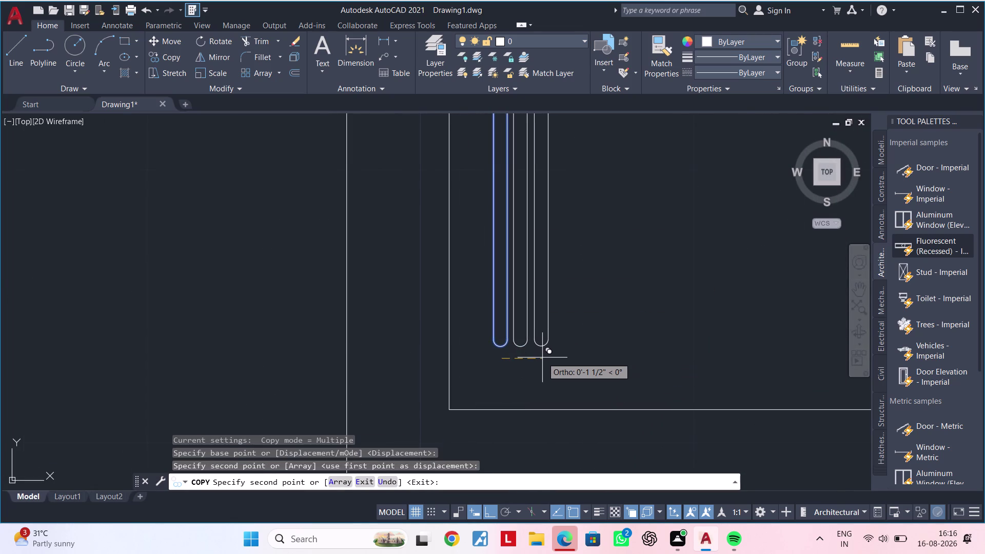
click(541, 359)
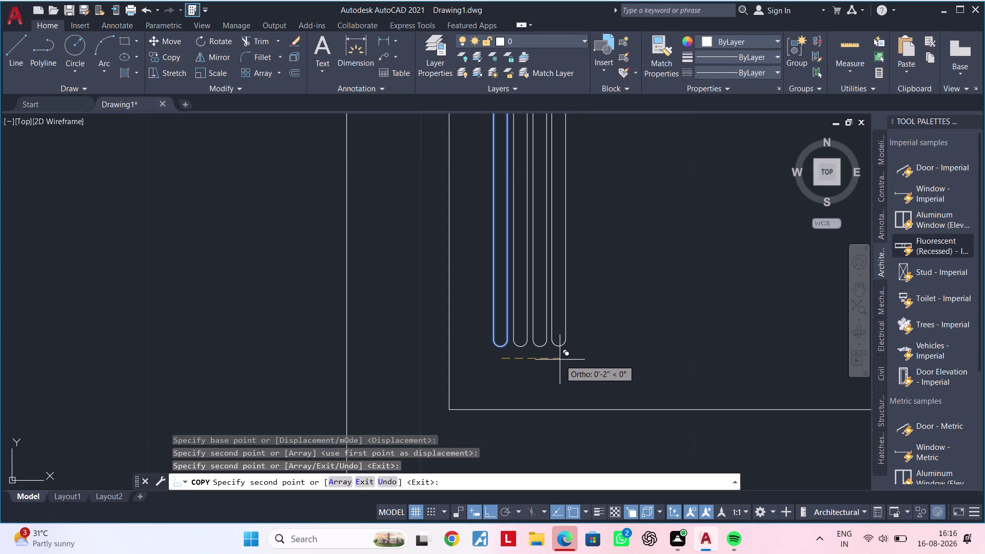
click(559, 359)
click(578, 361)
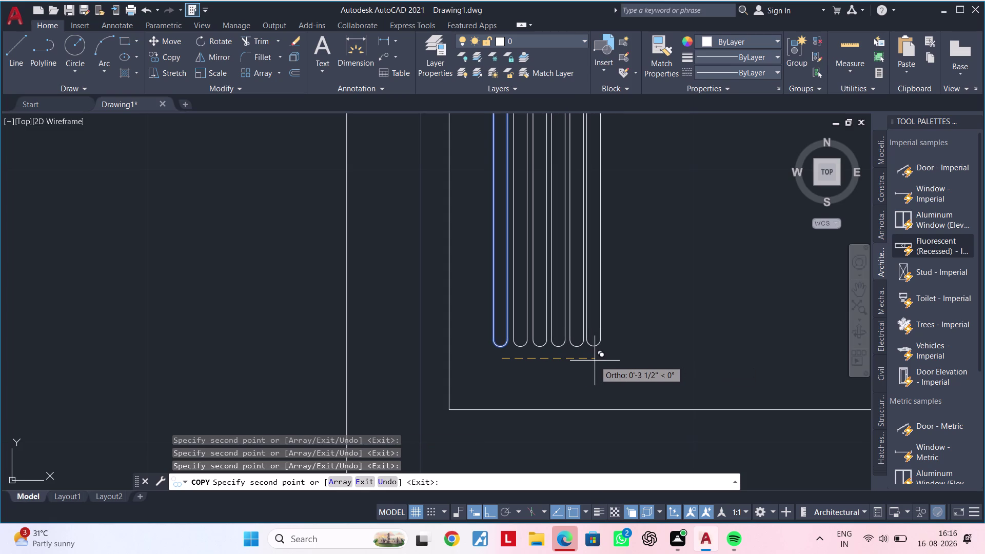
click(596, 361)
click(619, 361)
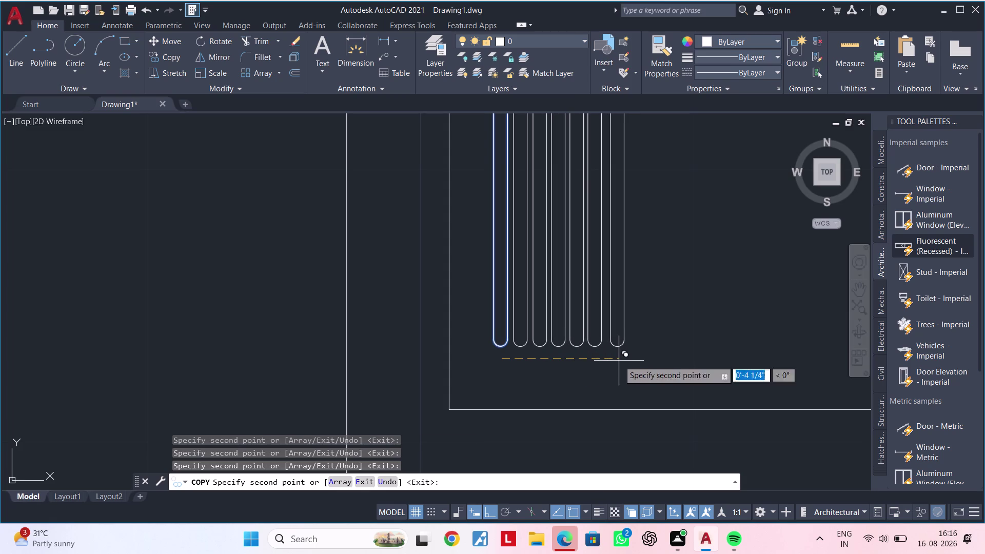
click(639, 363)
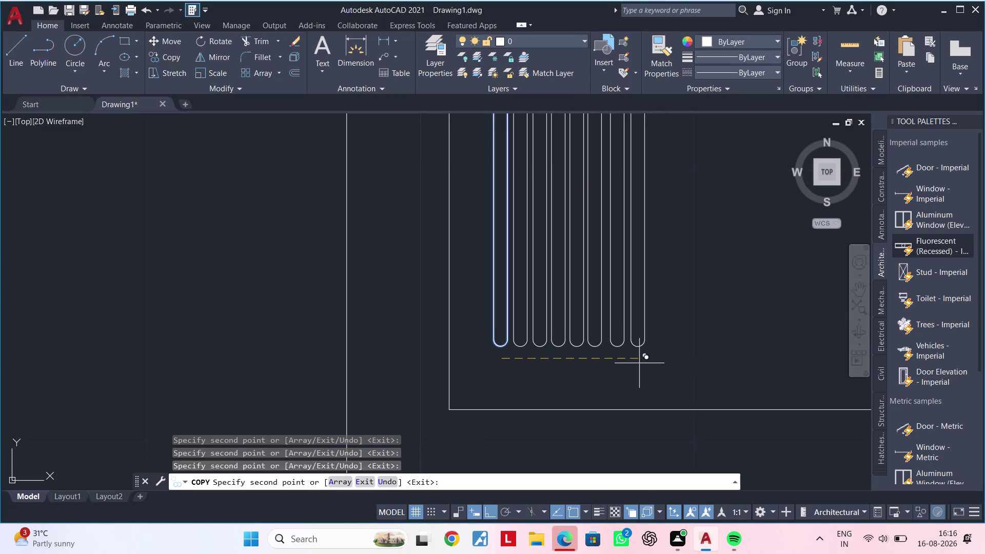
Place six more capsule copies further right along the row.
middle_drag(664, 358, 566, 368)
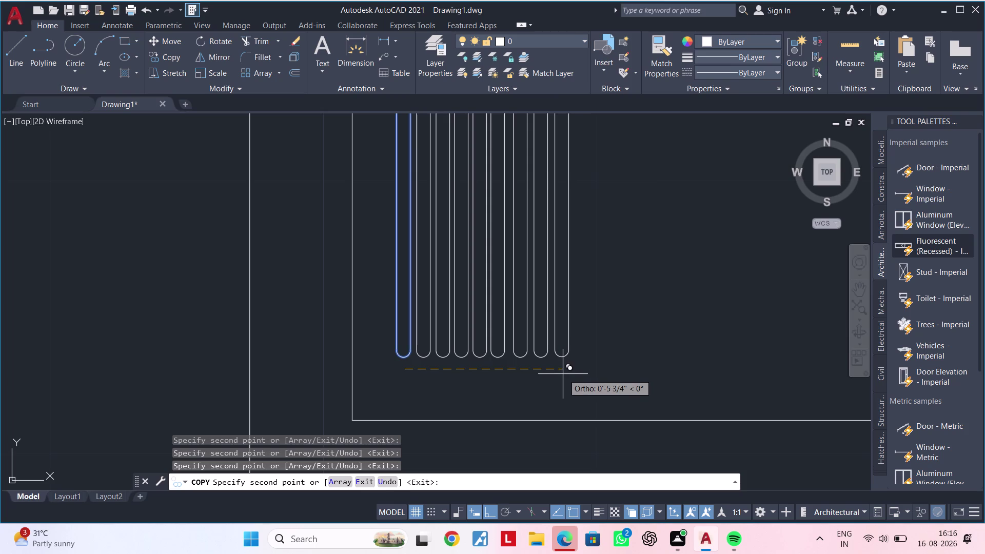
drag(562, 374, 577, 374)
click(585, 374)
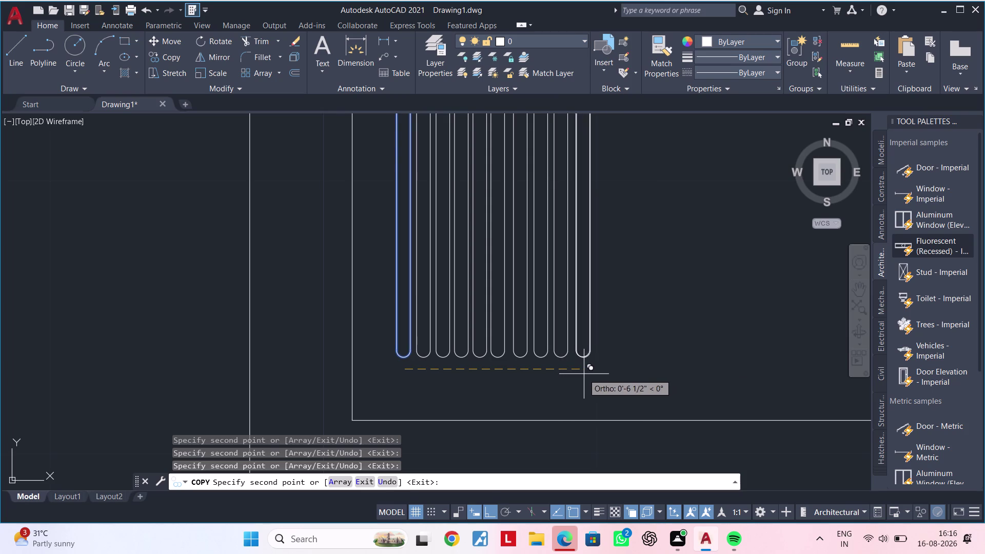
drag(605, 374, 617, 374)
click(626, 374)
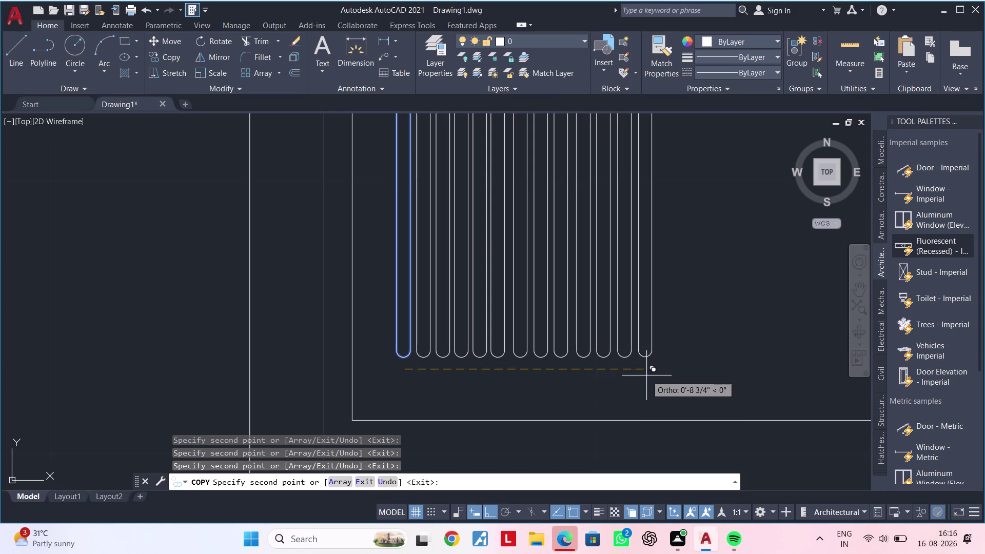
drag(646, 375, 656, 375)
click(665, 375)
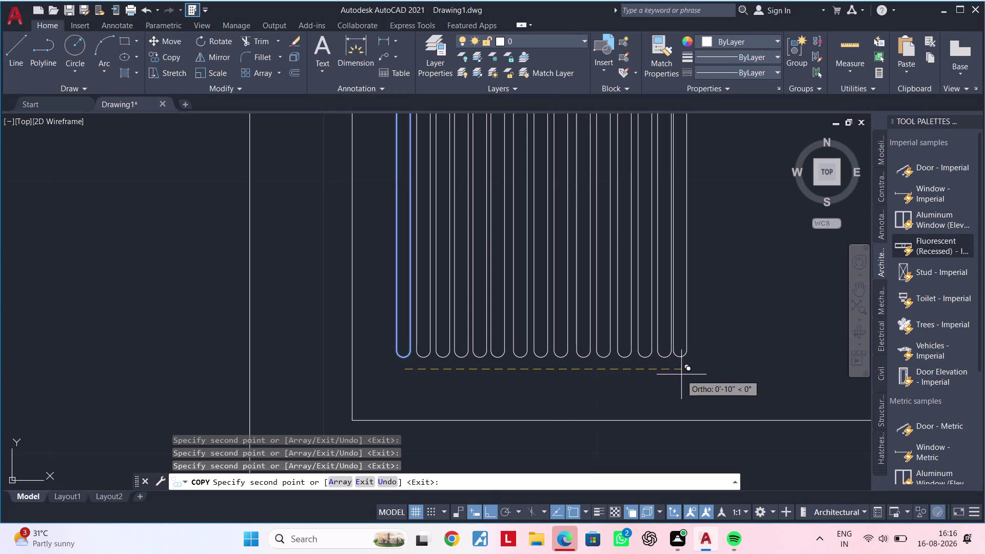
click(685, 374)
drag(703, 374, 707, 373)
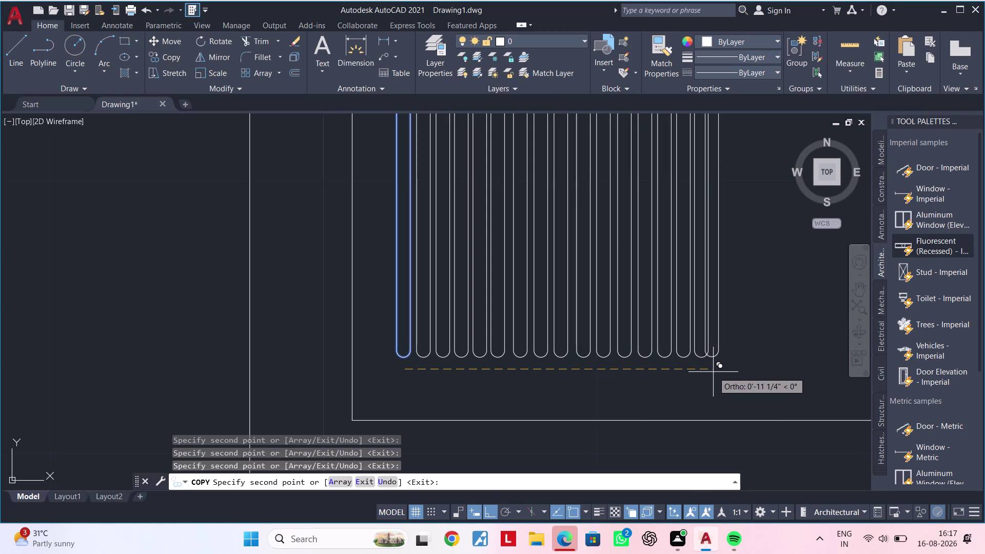
drag(721, 372, 728, 372)
click(741, 373)
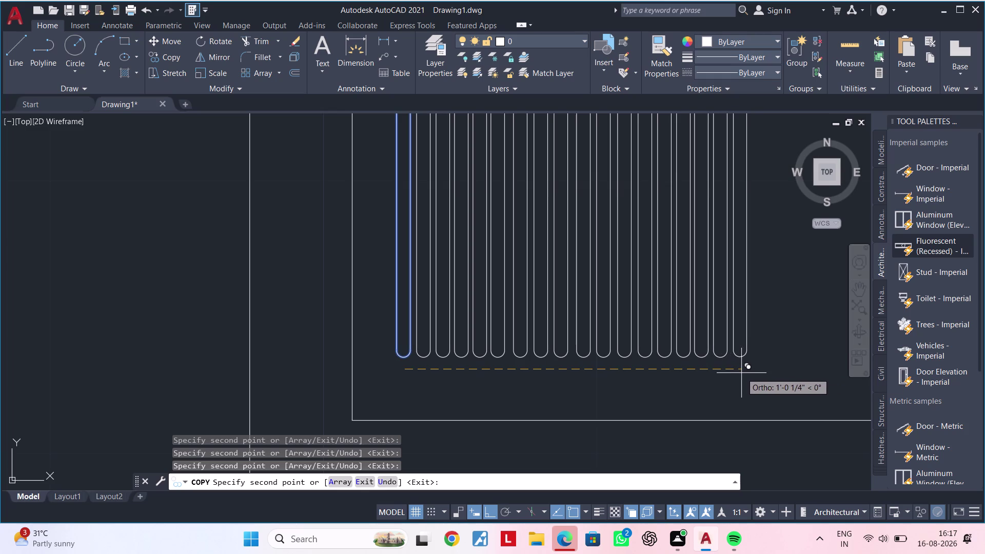
drag(761, 375, 783, 375)
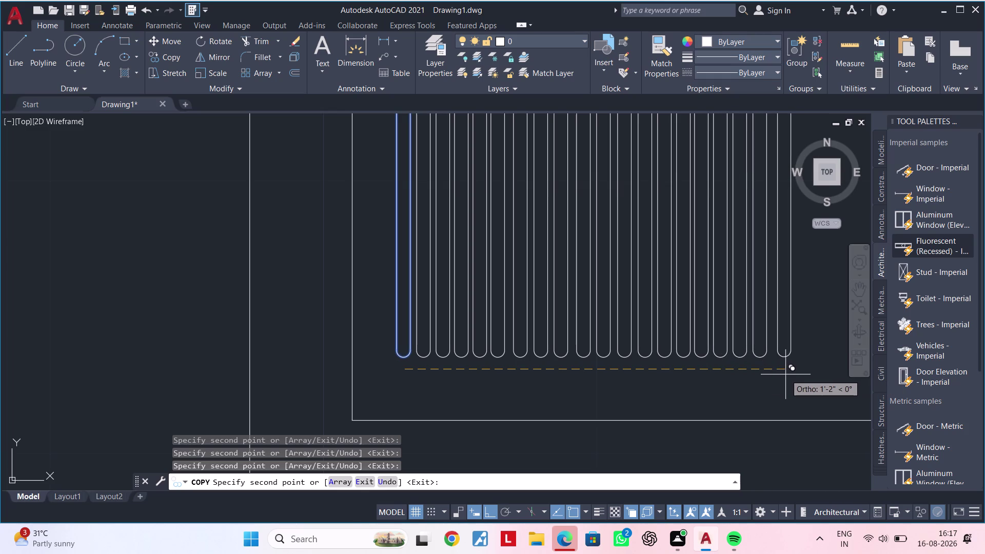
click(782, 375)
Place the final five slat copies to the row's end and finish copying.
middle_drag(802, 374, 570, 396)
click(570, 396)
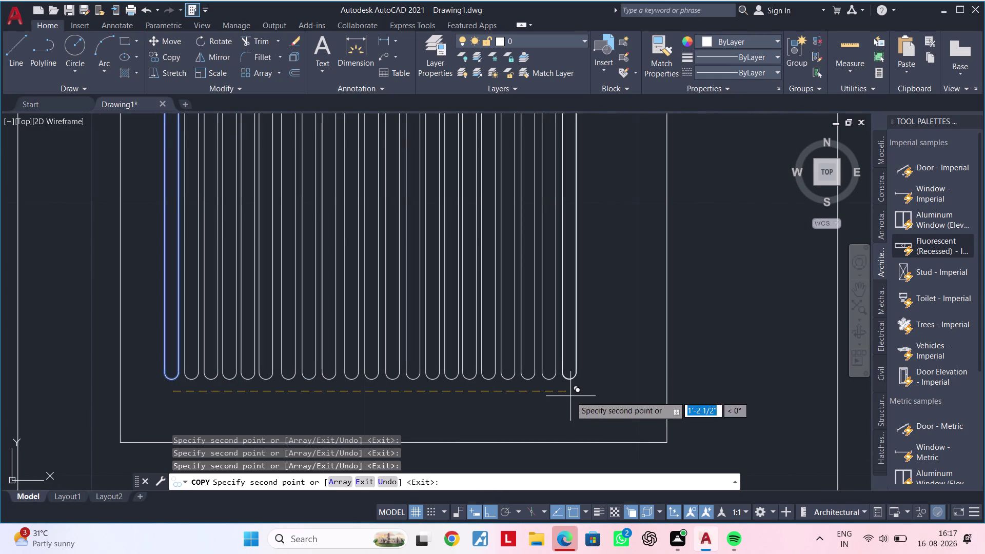
click(592, 396)
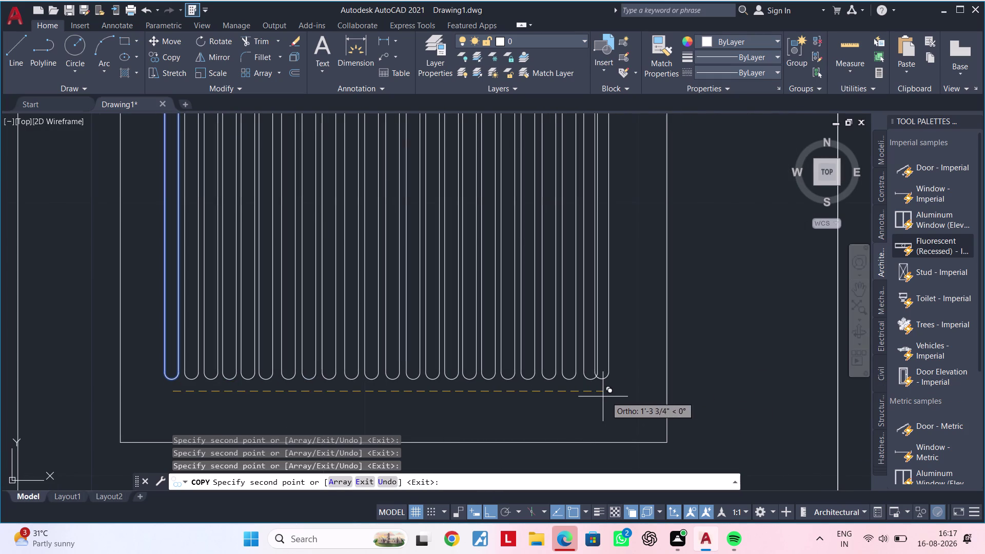
click(612, 396)
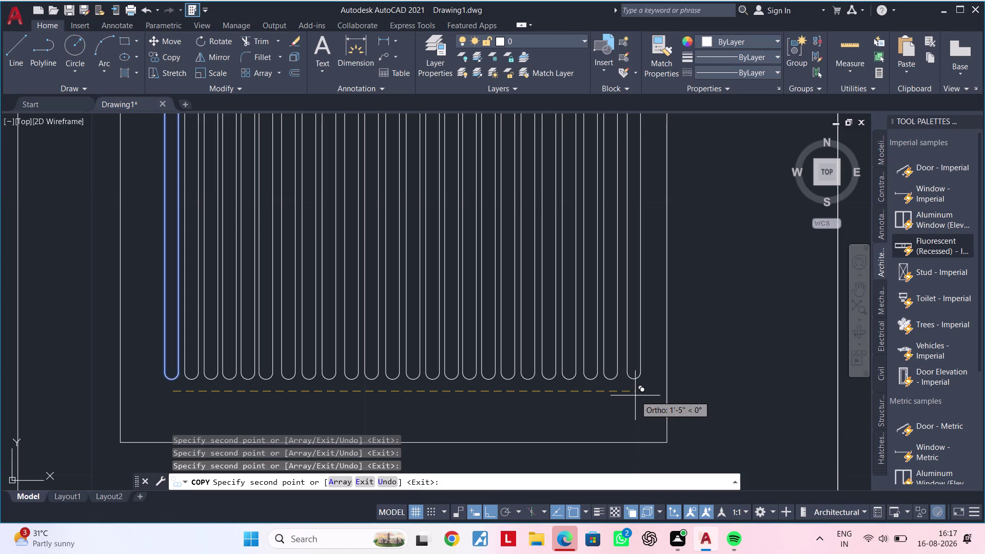
click(629, 397)
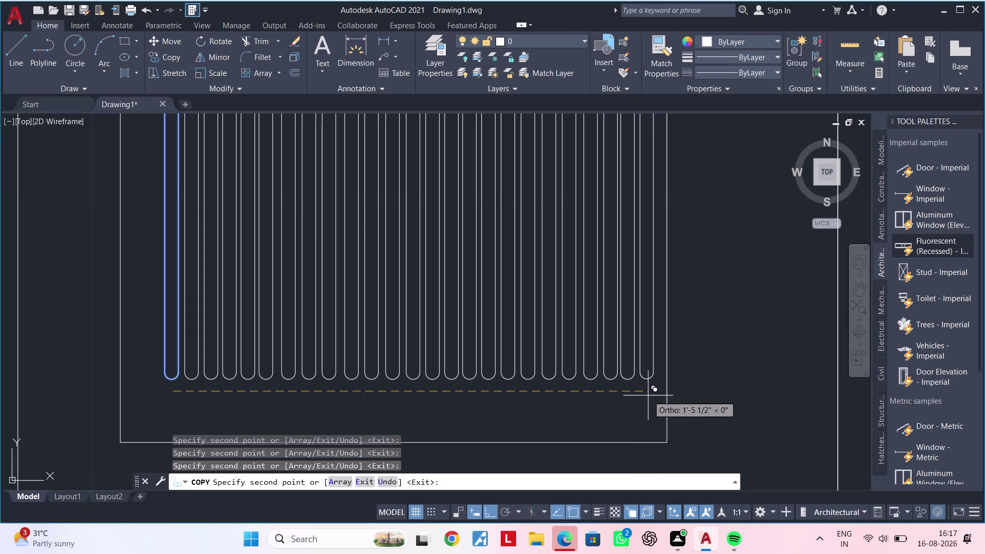
click(648, 396)
scroll(down, 3)
key(Escape)
Grip-stretch the box's dividing line down about 3 1/4" to just above the slats.
key(Escape)
scroll(down, 3)
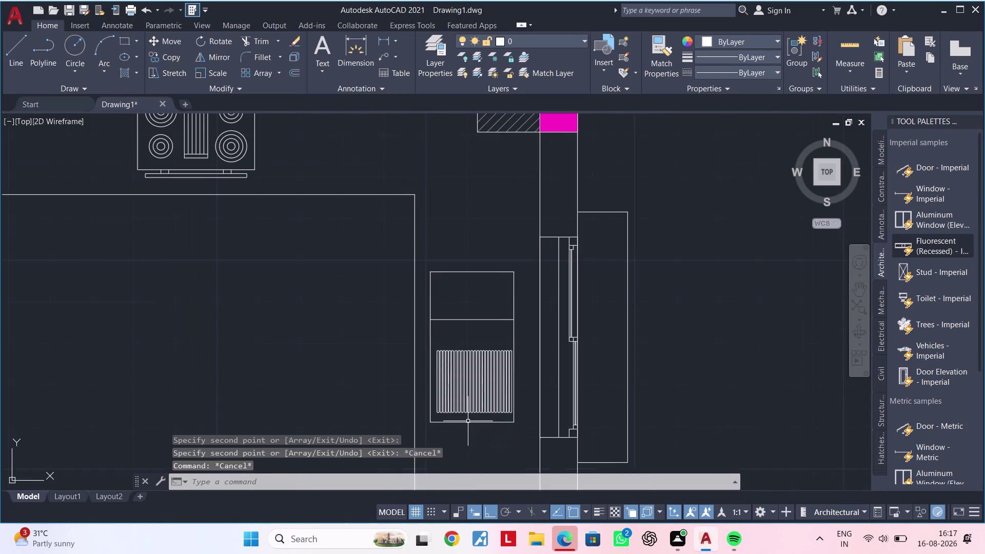
middle_drag(468, 421, 470, 442)
key(Escape)
scroll(up, 3)
middle_drag(460, 358, 473, 343)
scroll(up, 3)
key(Escape)
key(Escape)
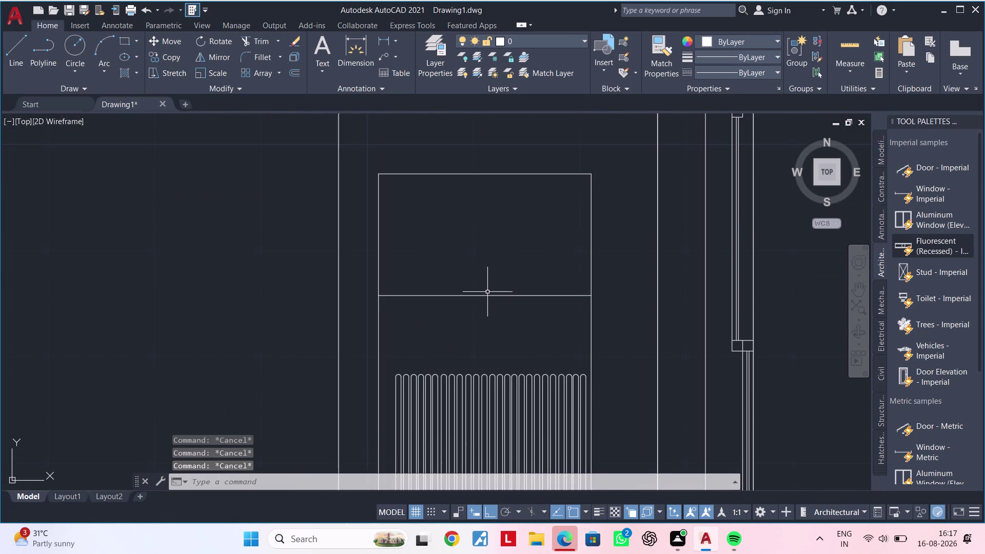
click(486, 294)
click(486, 297)
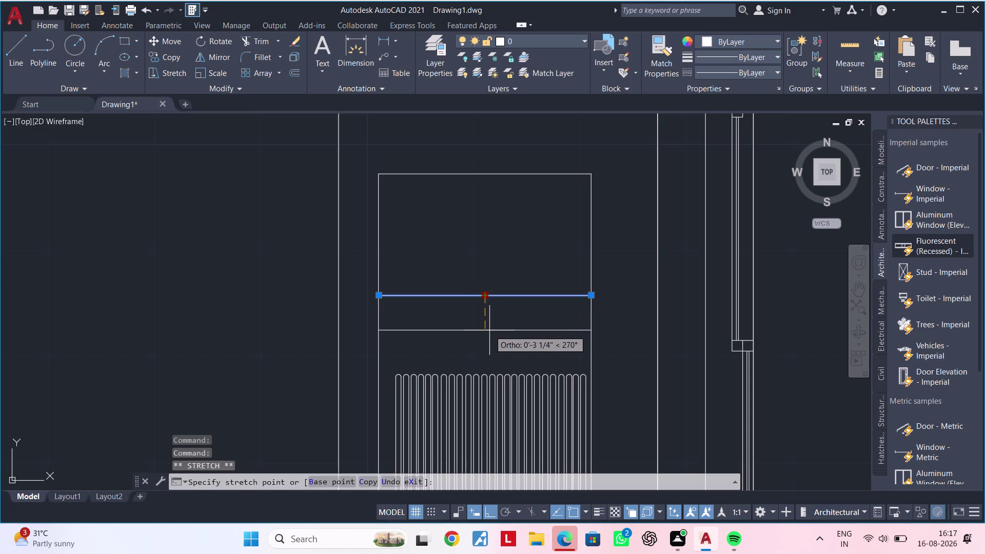
click(490, 341)
scroll(down, 3)
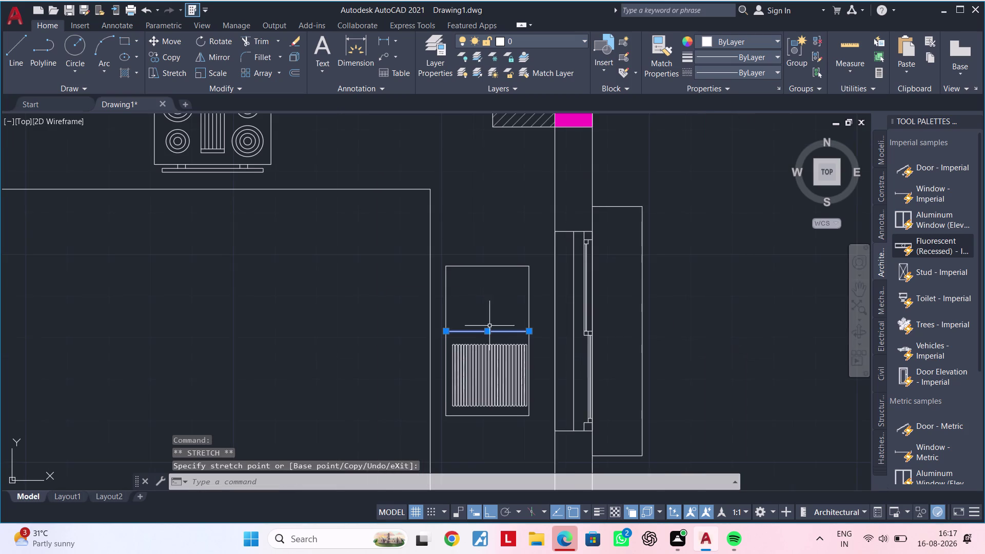
middle_drag(489, 325, 483, 325)
key(Escape)
key(Escape)
Draw a short vertical line in the upper compartment with LINE.
middle_drag(477, 313, 467, 298)
key(Escape)
key(Escape)
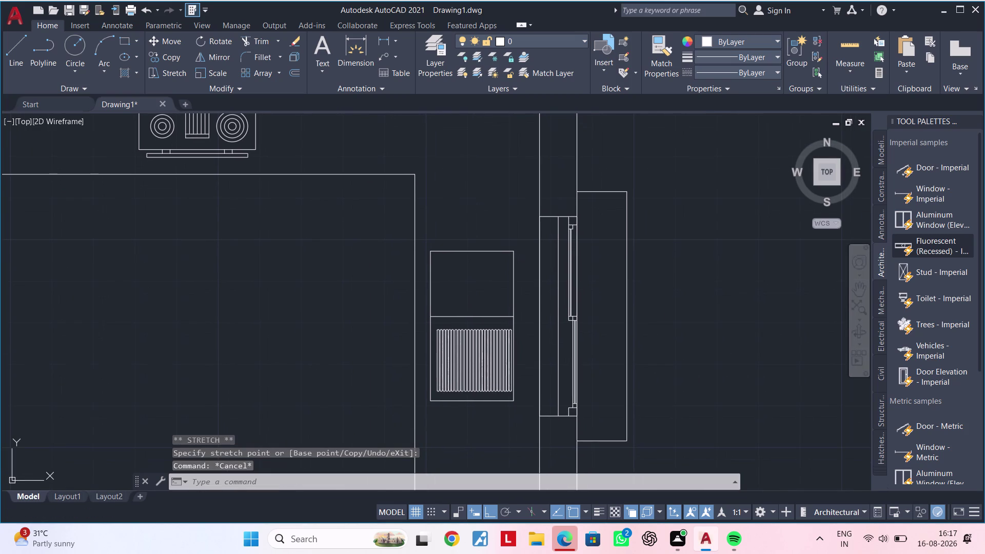
key(Escape)
key(Escape)
middle_drag(460, 283, 455, 282)
text(l)
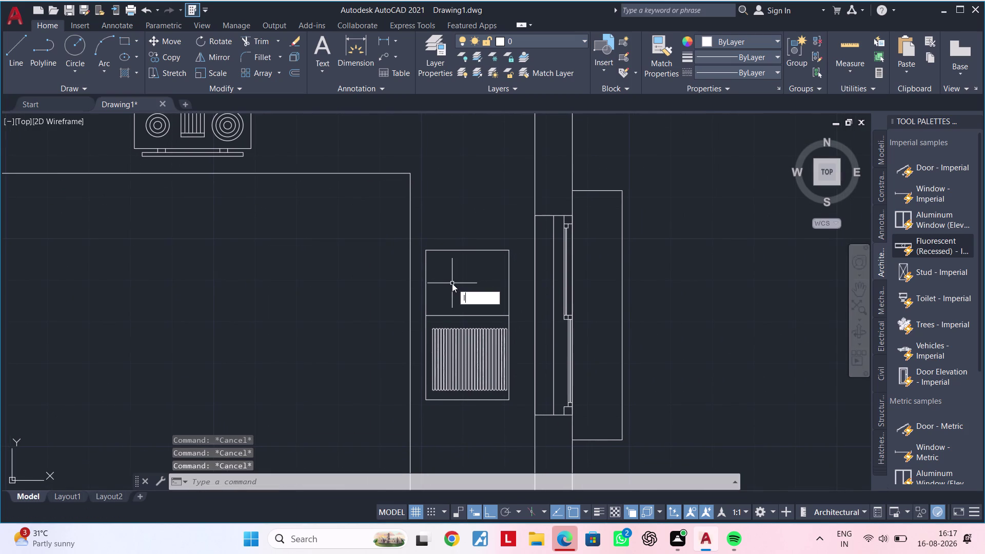
key(space)
scroll(up, 3)
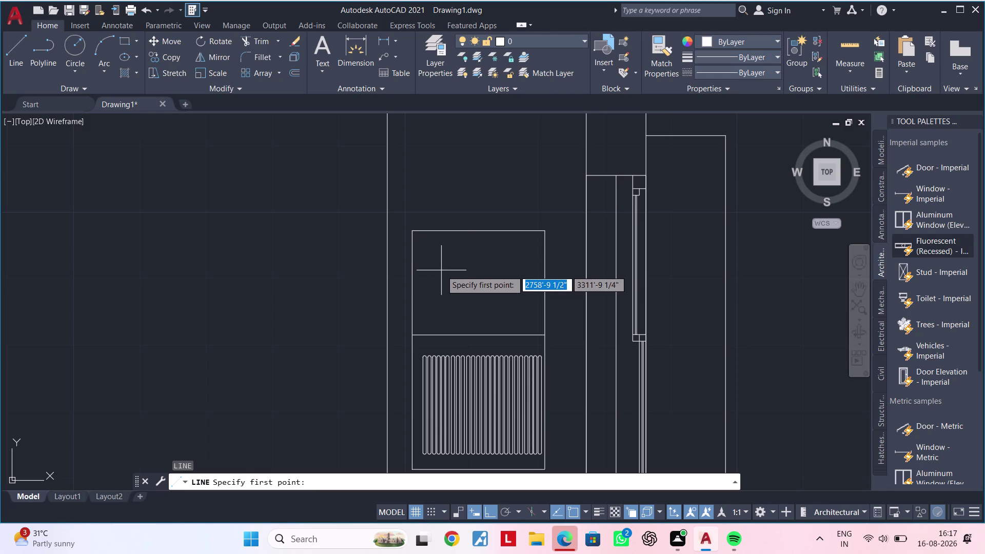
click(441, 270)
click(446, 316)
key(Escape)
key(Escape)
key(Escape)
key(Escape)
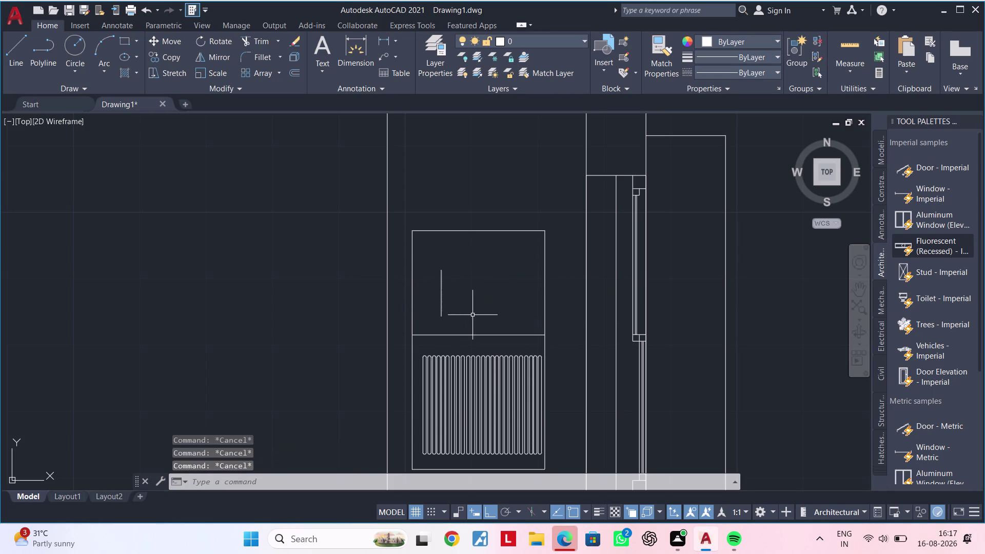
Abandon a second line beside the first, then begin an OFFSET.
key(Escape)
key(space)
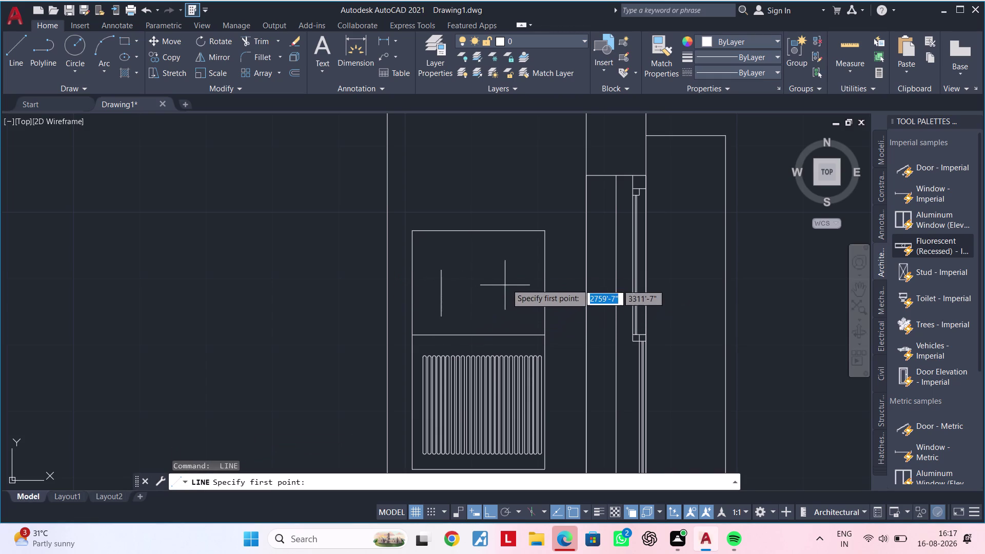
click(512, 272)
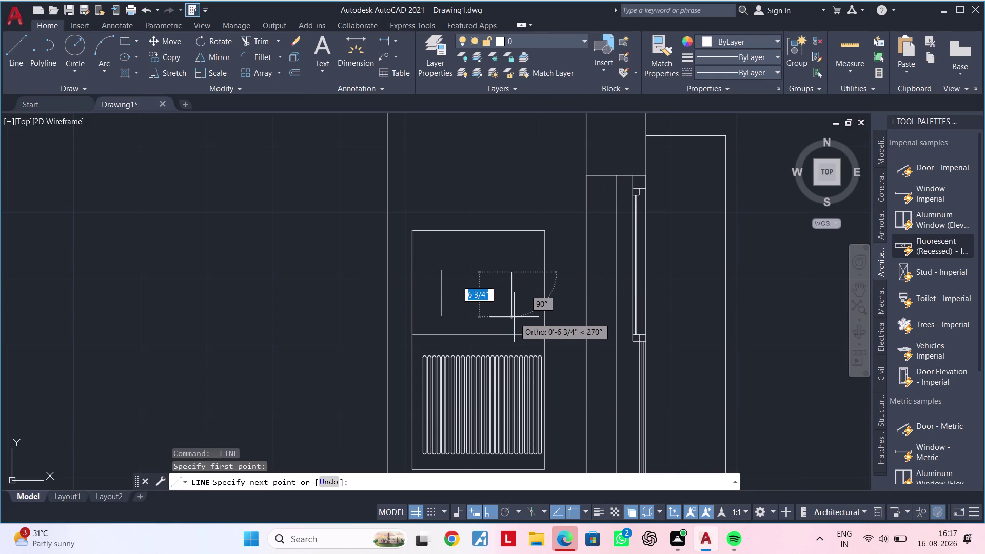
key(Escape)
key(Escape)
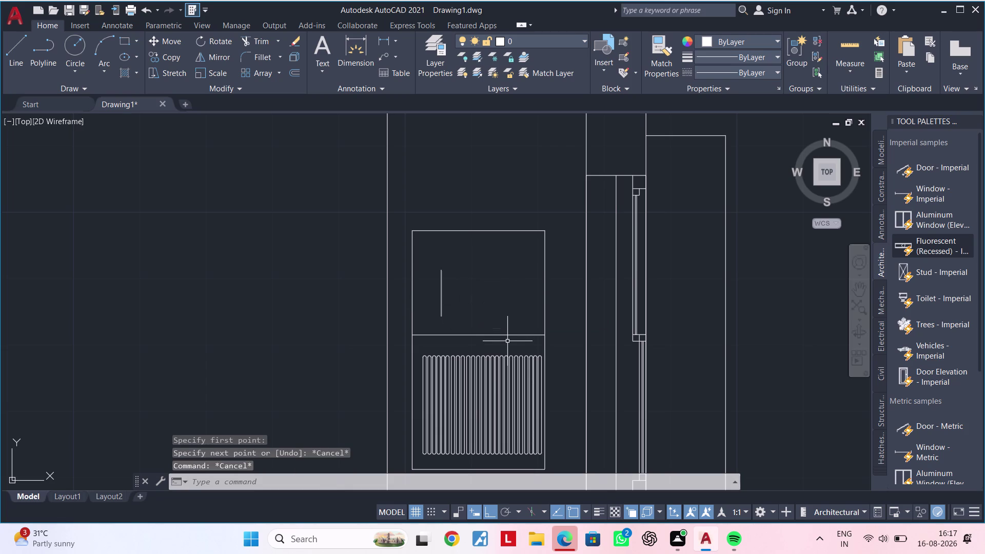
text(o)
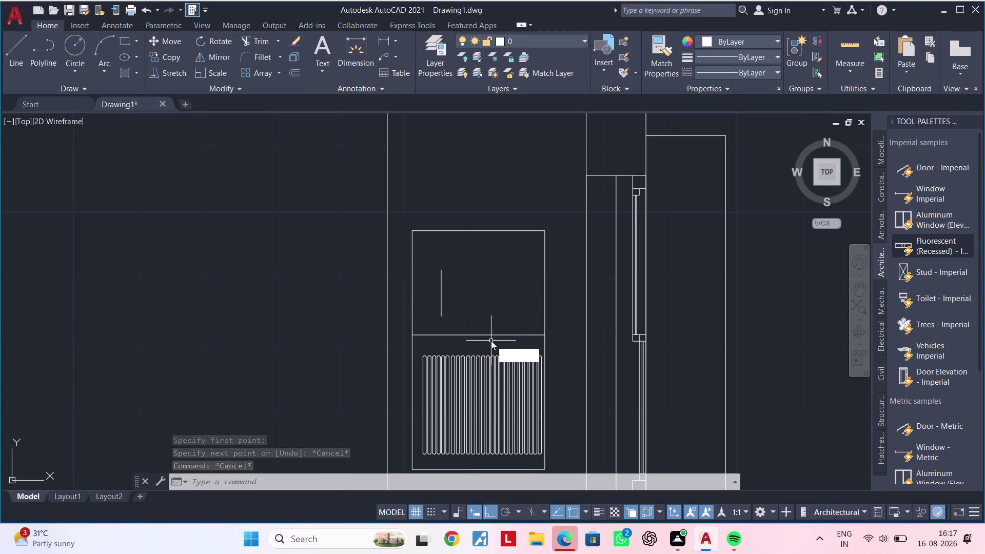
text(f)
key(space)
key(Escape)
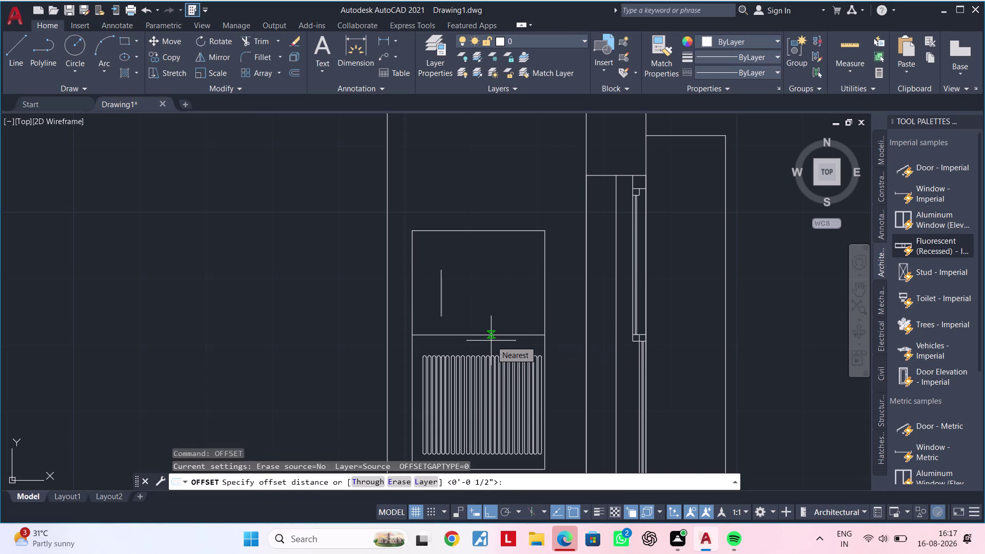
Offset the short vertical line 1' to the right.
key(Escape)
click(442, 290)
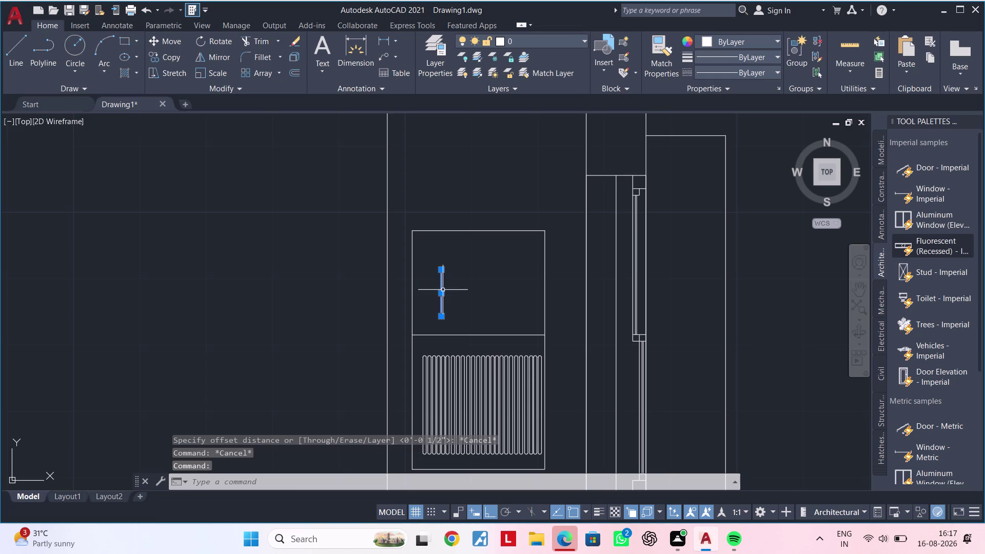
text(of)
key(space)
key(Escape)
key(Escape)
key(Escape)
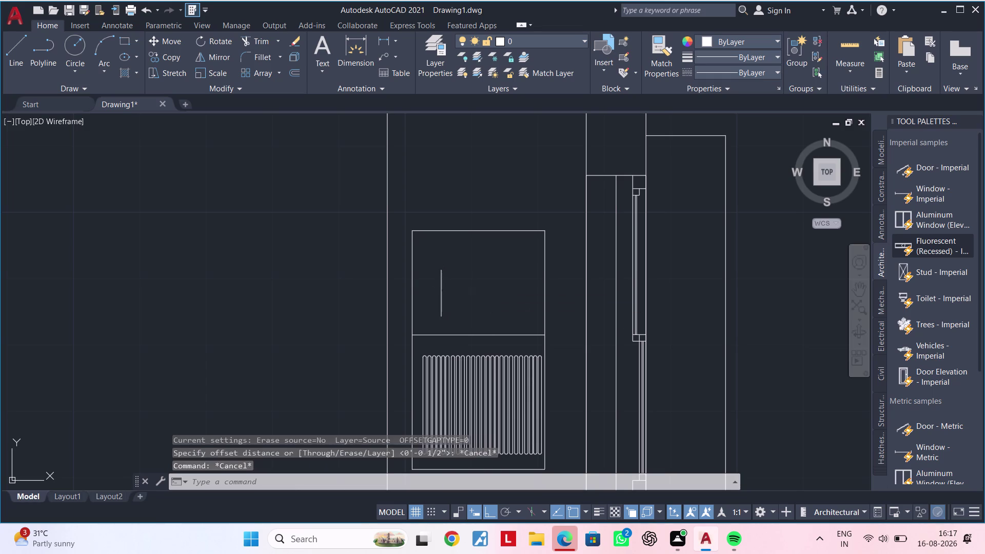
text(of)
key(space)
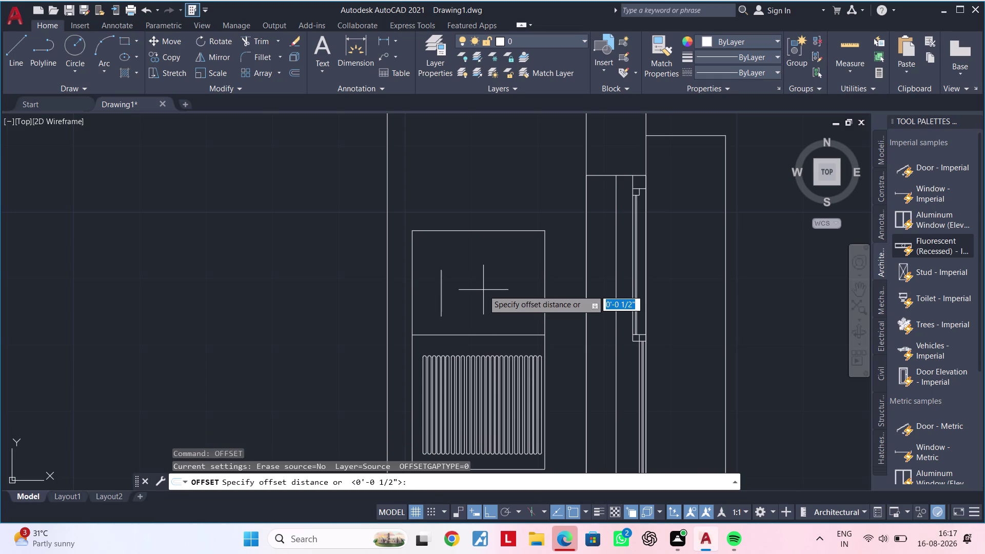
key(1)
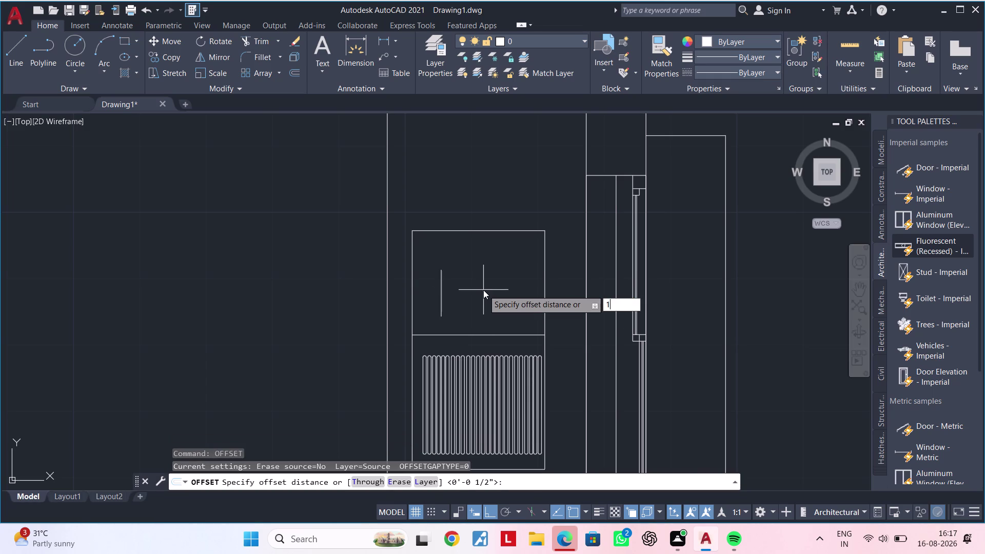
key(apostrophe)
key(Return)
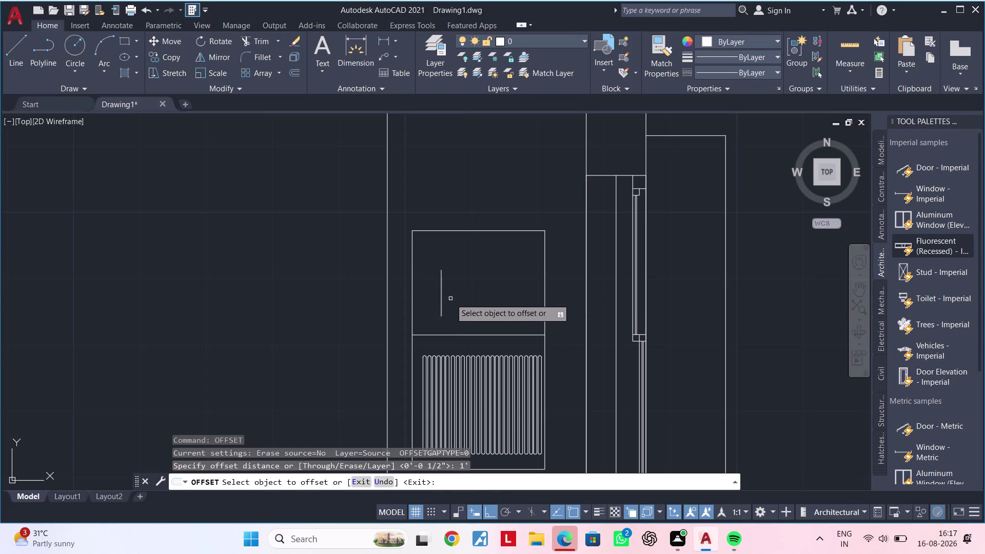
click(443, 298)
click(499, 297)
key(Escape)
Draw the bottom horizontal line between the two verticals.
middle_drag(501, 297, 491, 268)
key(Escape)
scroll(up, 3)
key(Escape)
key(Escape)
text(l)
key(space)
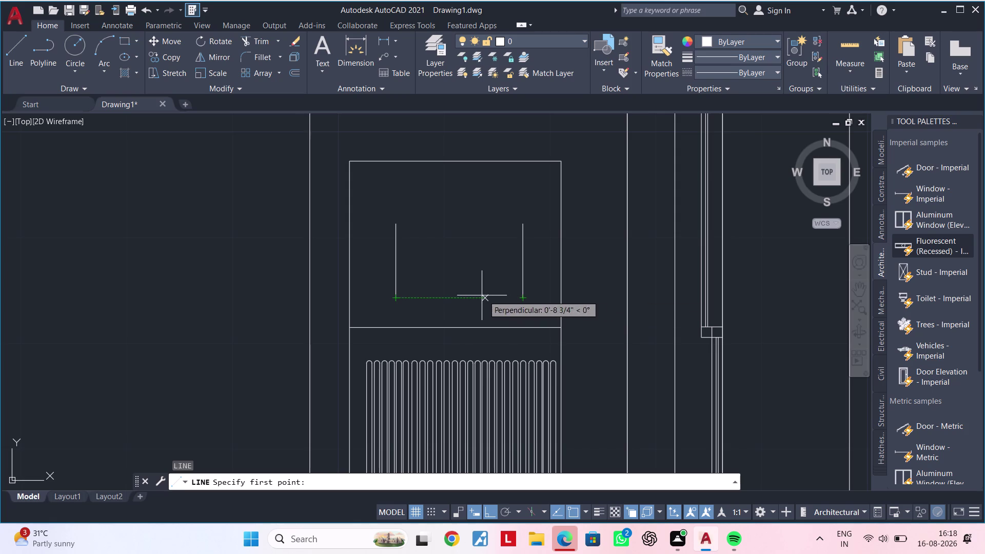
click(426, 298)
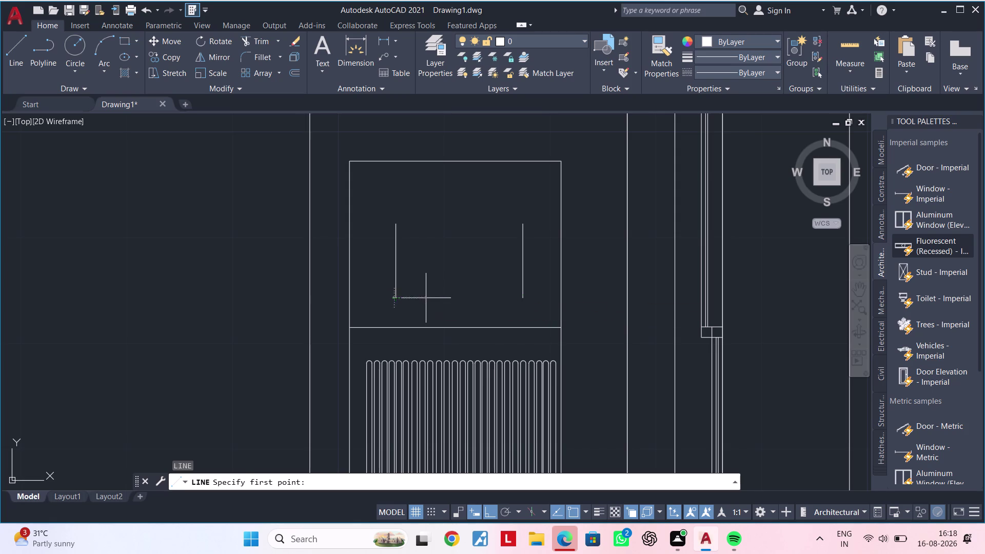
click(490, 298)
key(Escape)
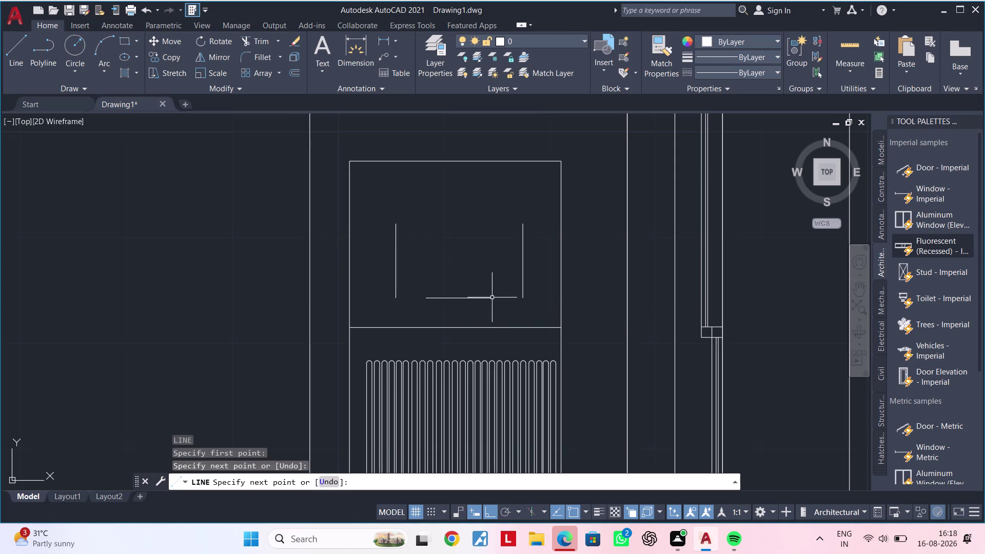
key(space)
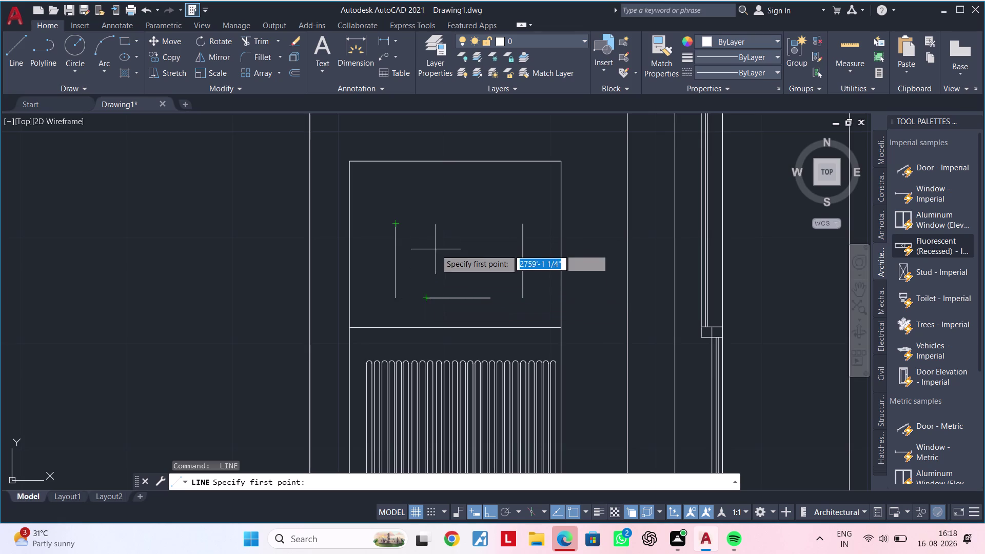
Draw the top horizontal line between the two verticals.
click(428, 223)
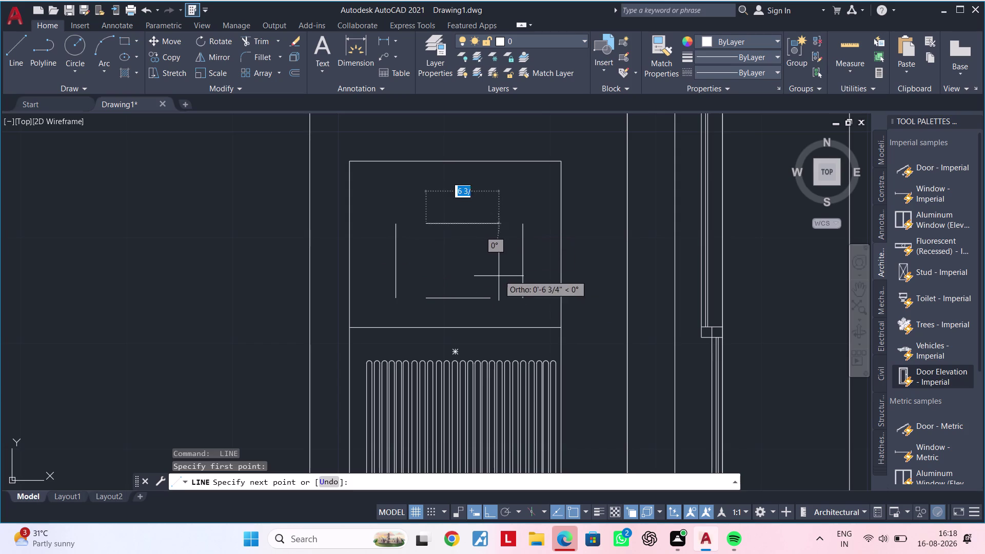
click(490, 224)
key(Escape)
key(Escape)
middle_drag(495, 263, 487, 275)
key(Escape)
key(Escape)
key(Escape)
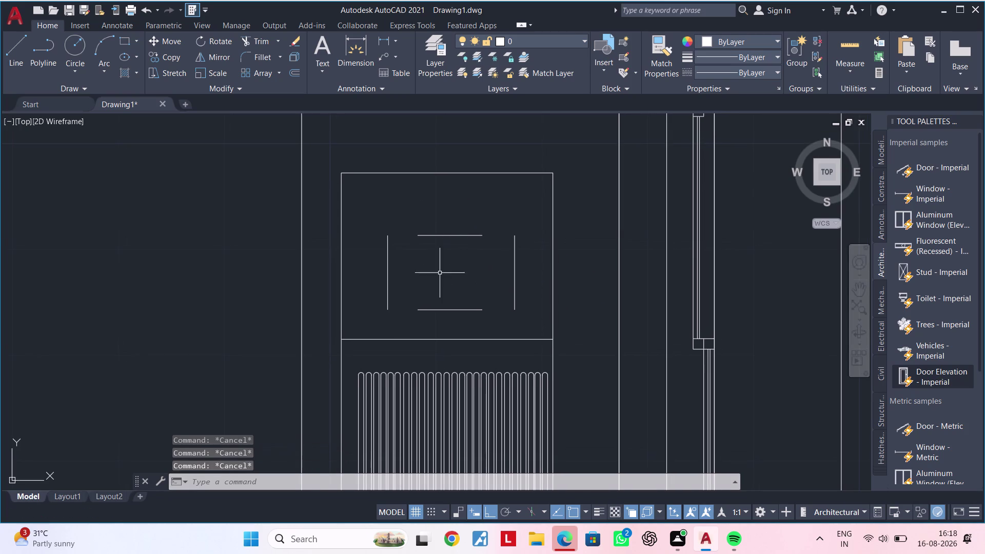
click(97, 41)
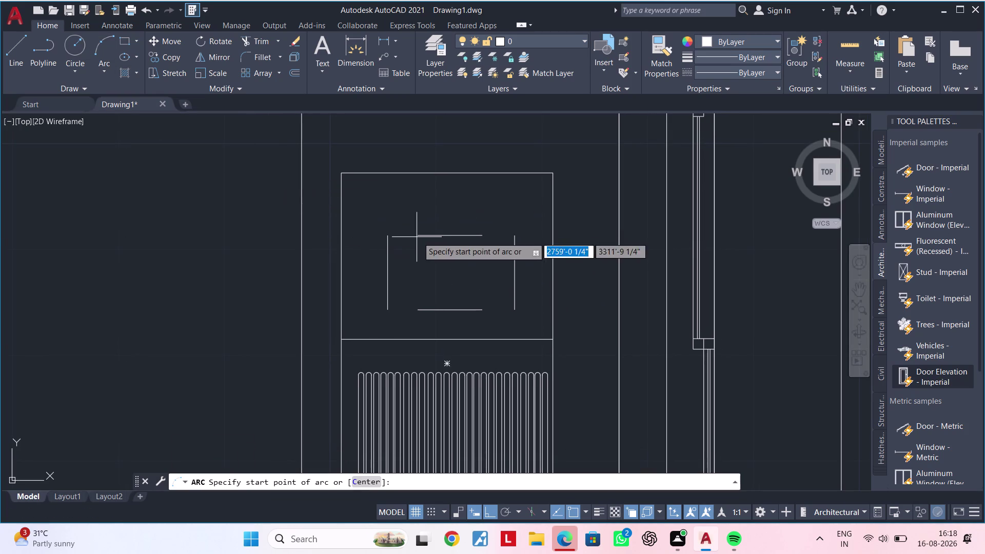
Draw a three-point arc from the top line's end to the left vertical line.
click(415, 235)
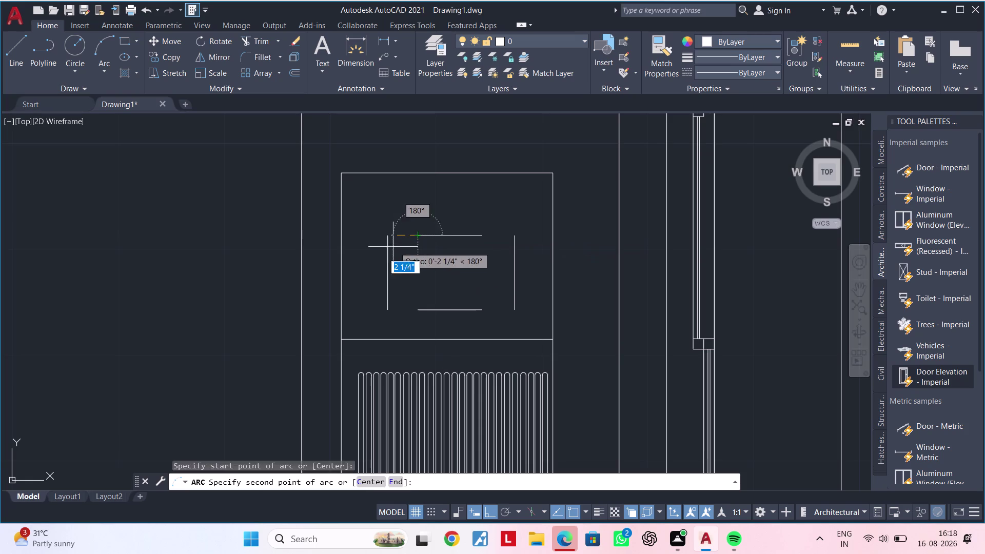
click(389, 247)
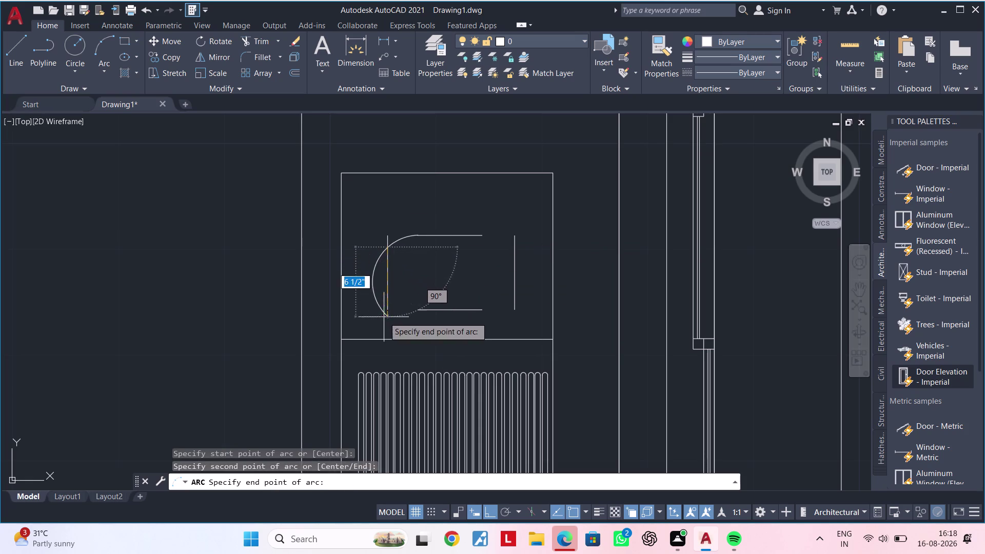
click(386, 319)
key(Escape)
key(Escape)
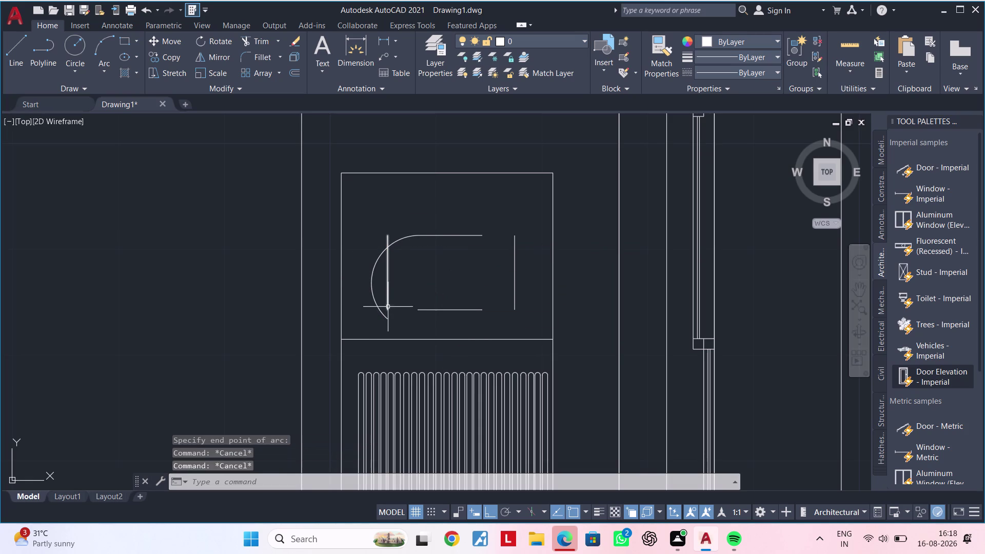
Trim the two overhanging line ends at the top-left corner.
text(tr)
key(space)
click(380, 255)
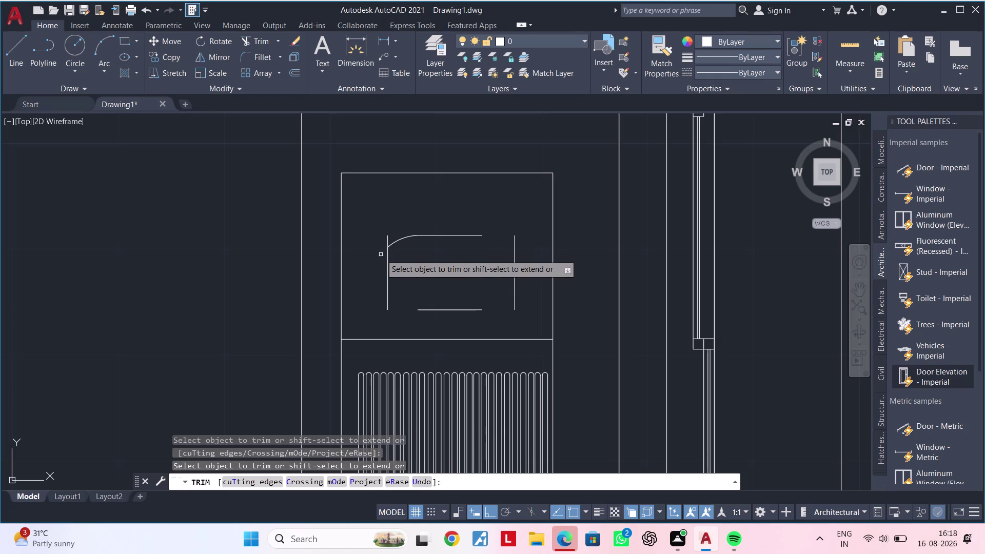
click(387, 239)
Mirror the top-left arc across a vertical axis to the top-right corner, keeping the original.
middle_drag(412, 290, 411, 273)
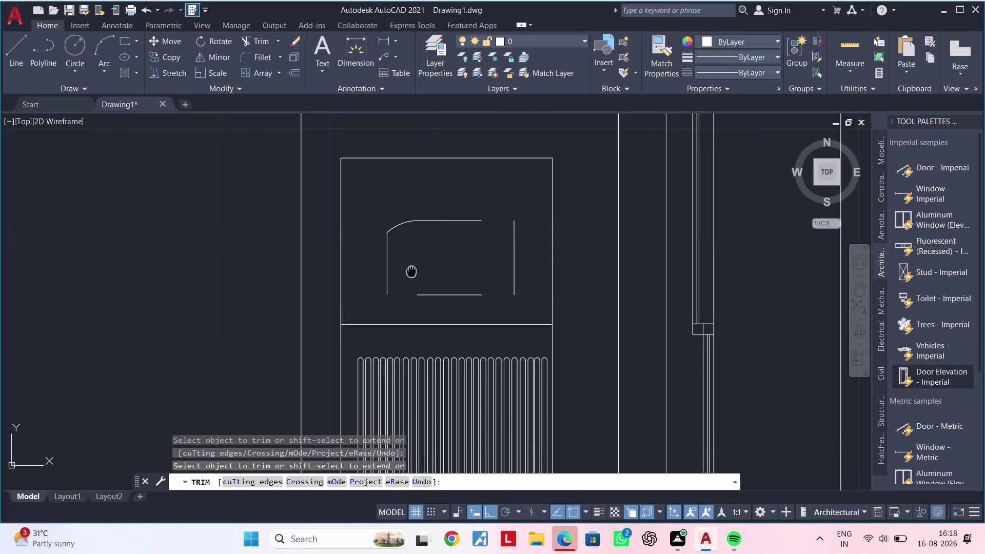
middle_drag(411, 273, 410, 268)
key(Escape)
key(Escape)
key(Escape)
click(396, 218)
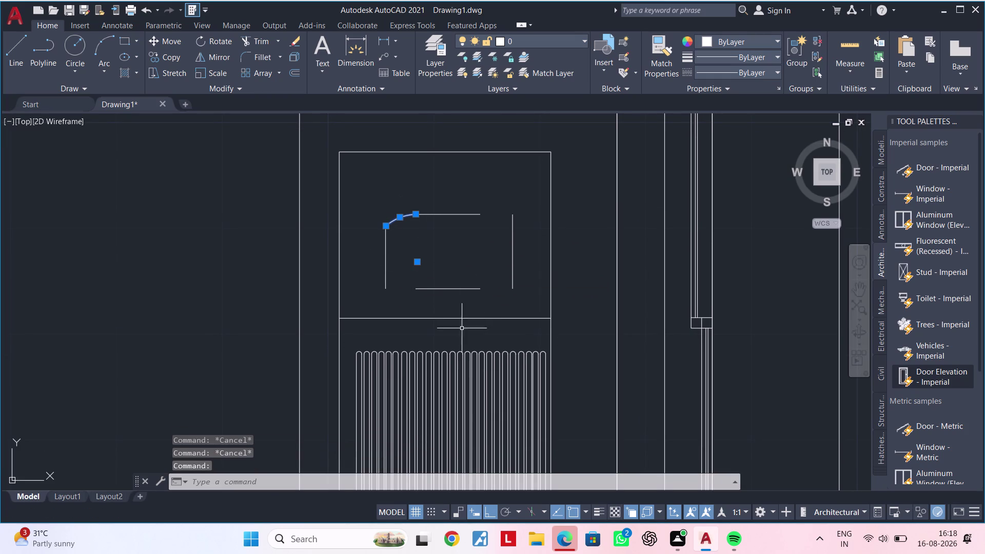
text(mi)
key(space)
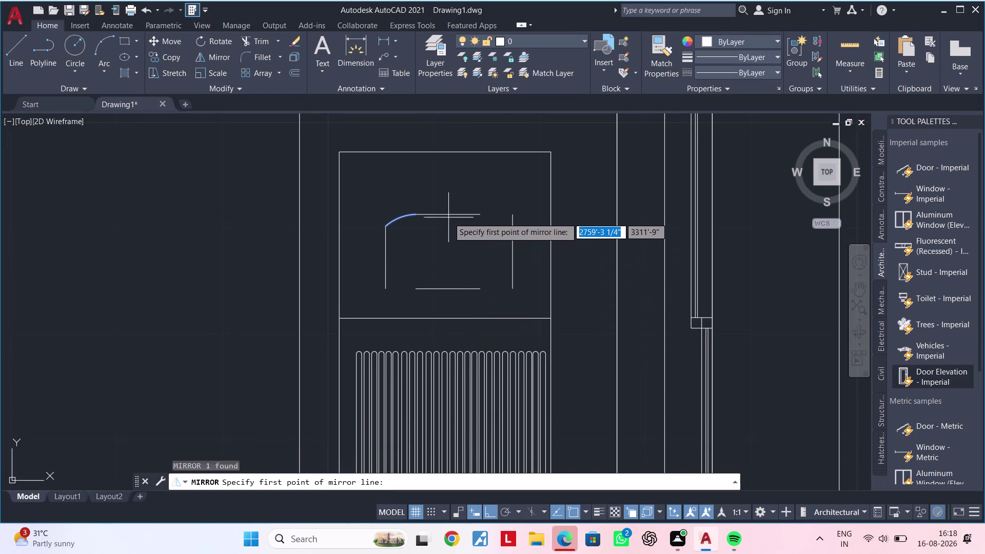
click(449, 215)
click(448, 288)
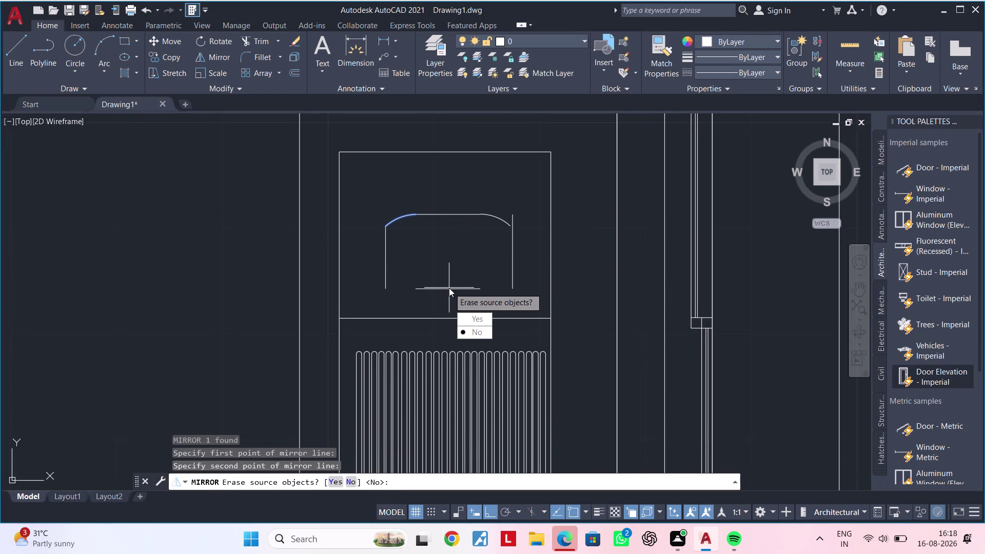
drag(472, 329, 449, 288)
click(401, 216)
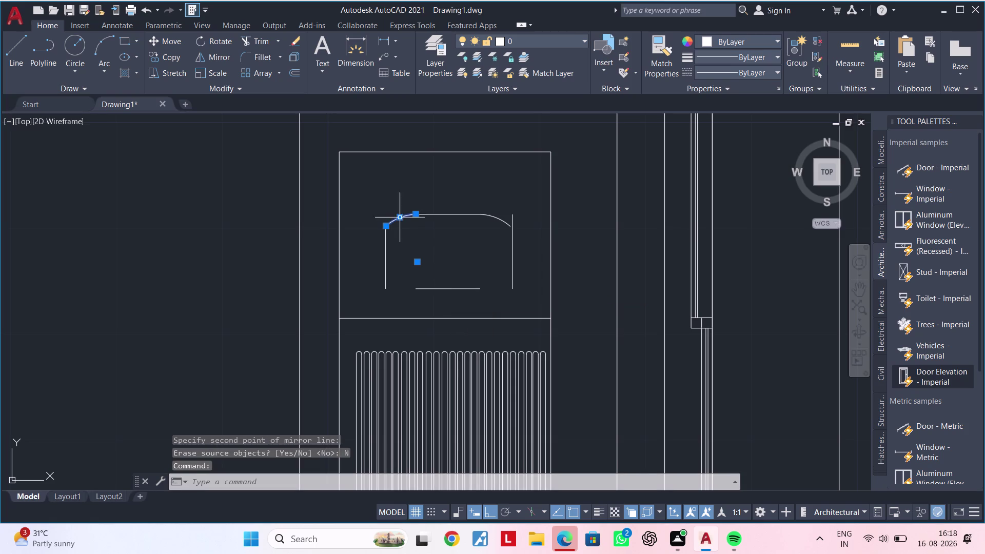
Mirror both top arcs across a horizontal mid-height axis to round the bottom corners.
click(503, 219)
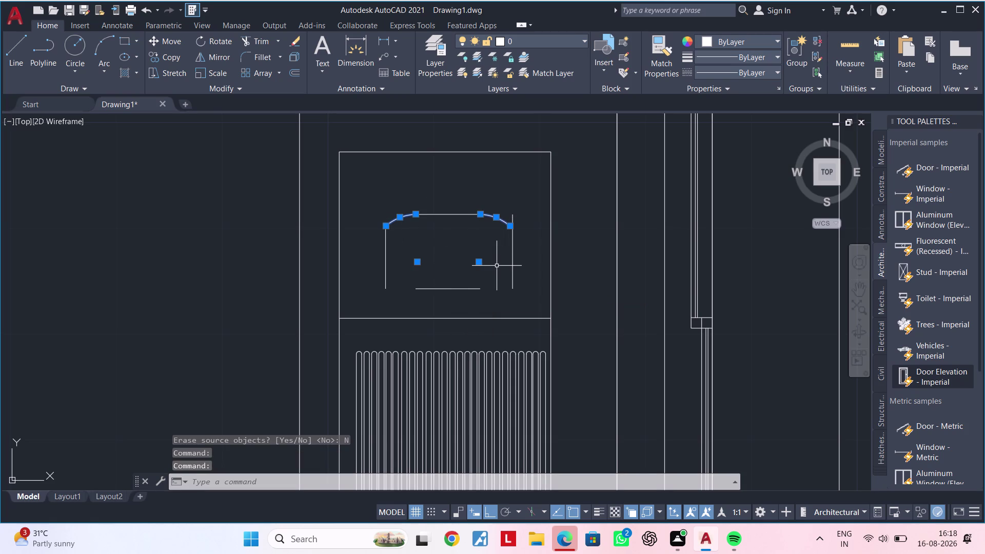
text(mi)
key(space)
click(384, 260)
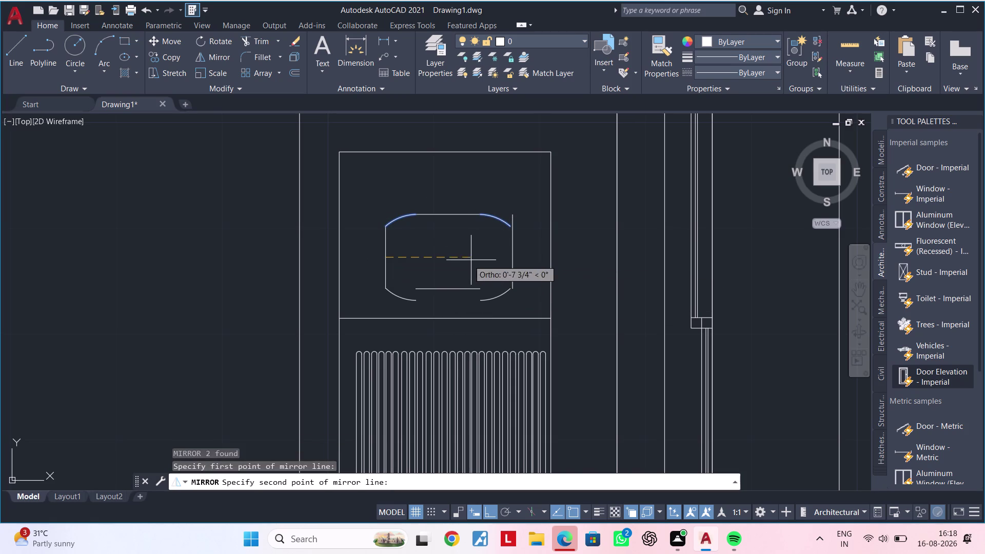
click(508, 256)
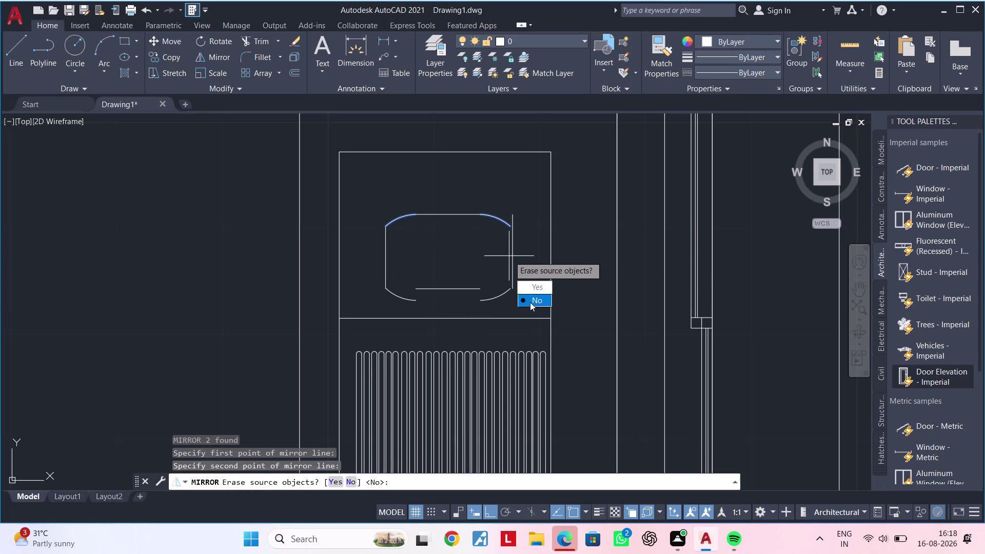
drag(530, 302, 509, 256)
key(Escape)
key(Escape)
middle_drag(497, 265, 493, 255)
key(Escape)
key(Escape)
key(Escape)
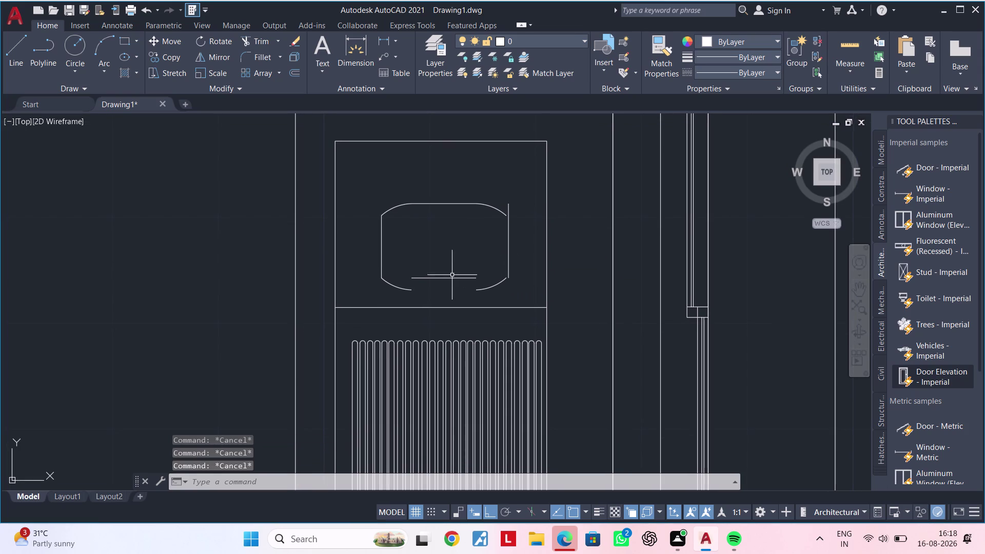
Attempt a midpoint grip-stretch of the bottom line, cancel it, and zoom closer.
click(448, 278)
click(443, 278)
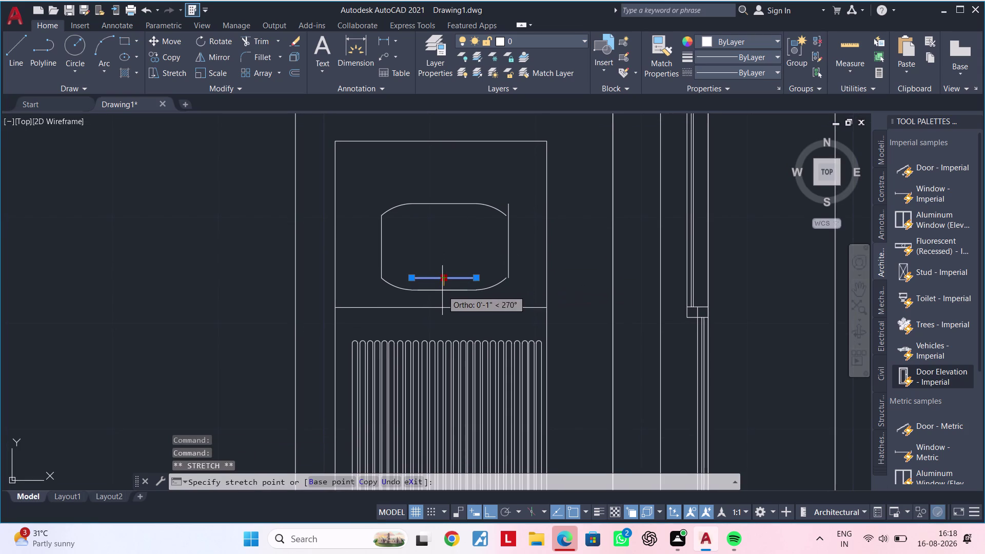
click(442, 292)
key(Escape)
key(Escape)
middle_drag(449, 263, 443, 237)
scroll(up, 3)
key(Escape)
key(Escape)
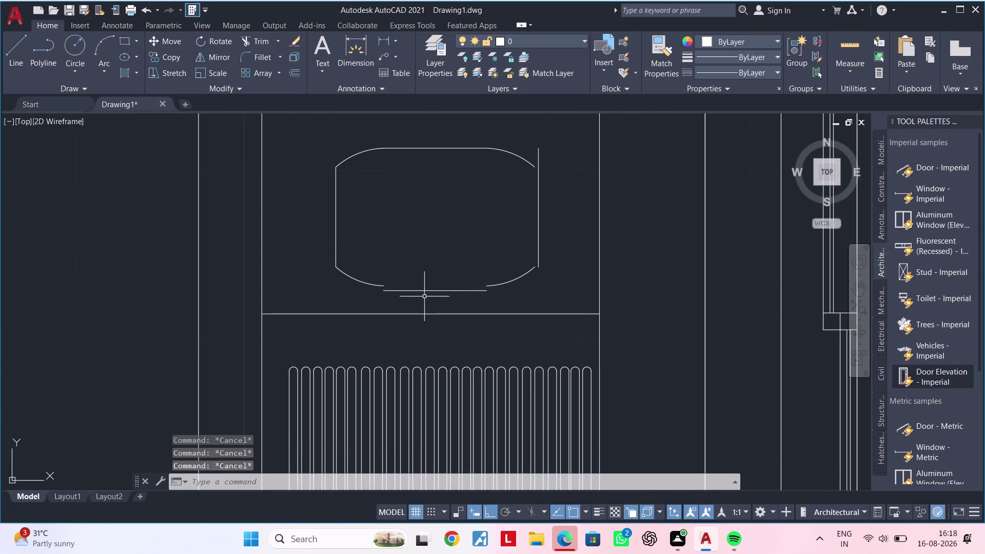
Stretch the bottom line's midpoint up to meet the lower corner arcs.
click(426, 291)
click(437, 291)
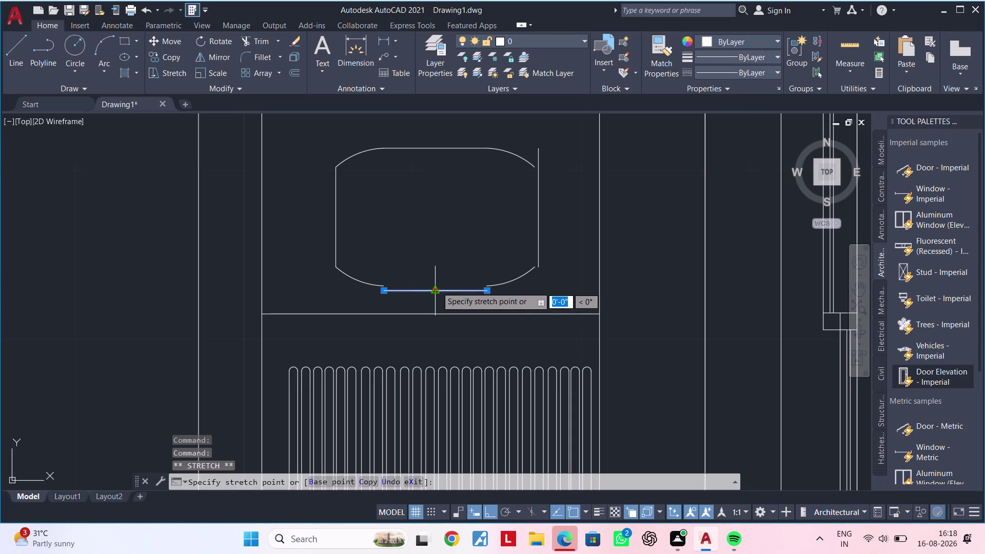
click(436, 285)
key(Escape)
scroll(up, 3)
click(419, 279)
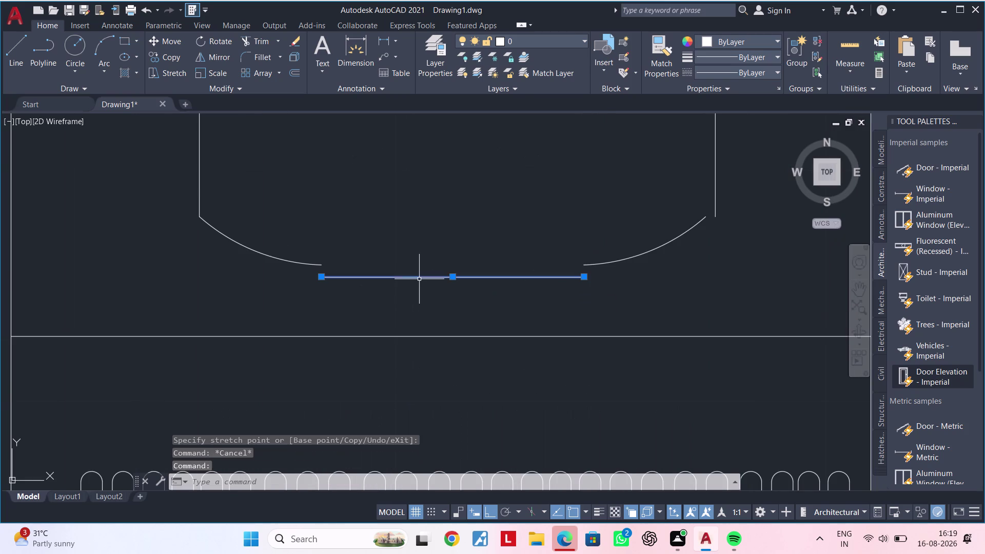
click(452, 276)
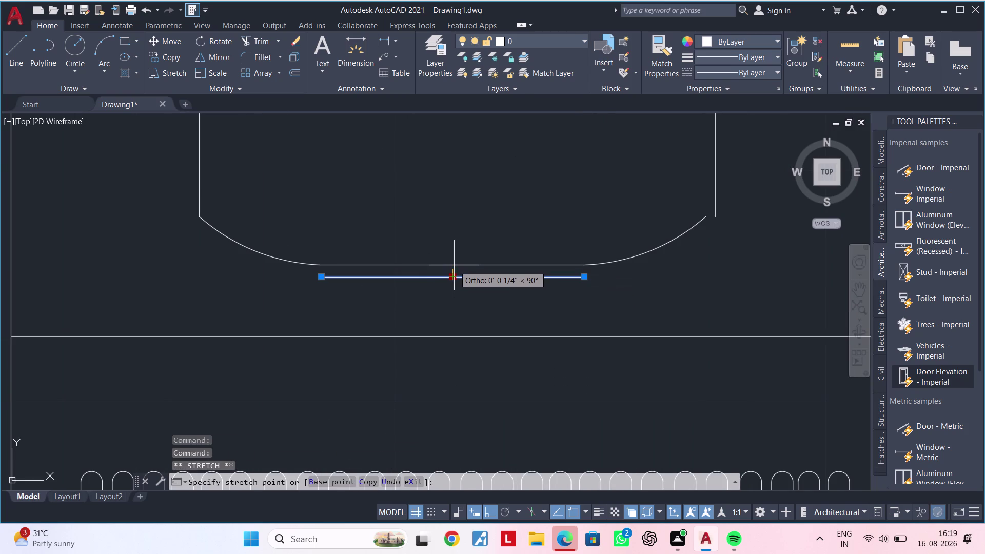
click(454, 265)
key(Escape)
key(Escape)
Extend the bottom line and several other lines to their boundaries.
text(e)
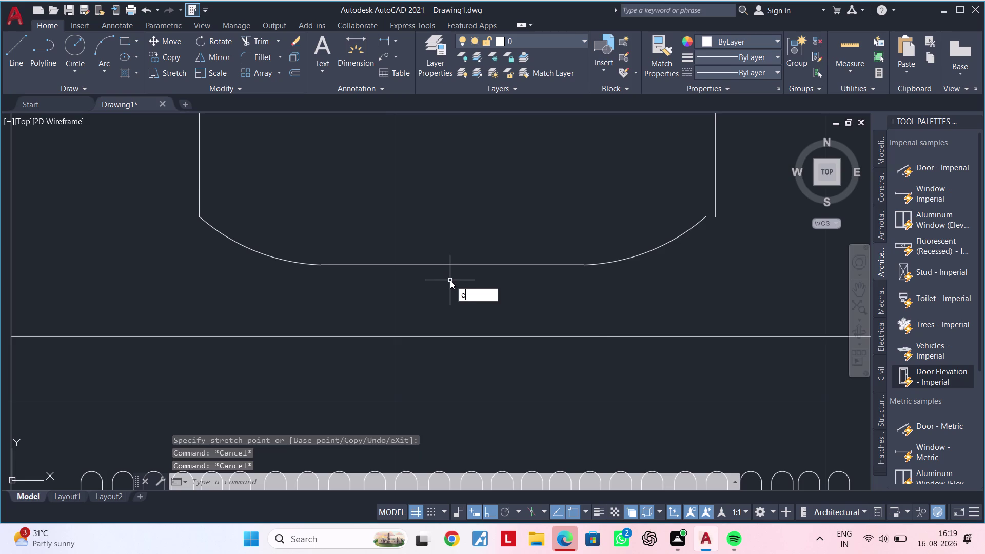
text(x)
key(space)
click(419, 265)
click(413, 263)
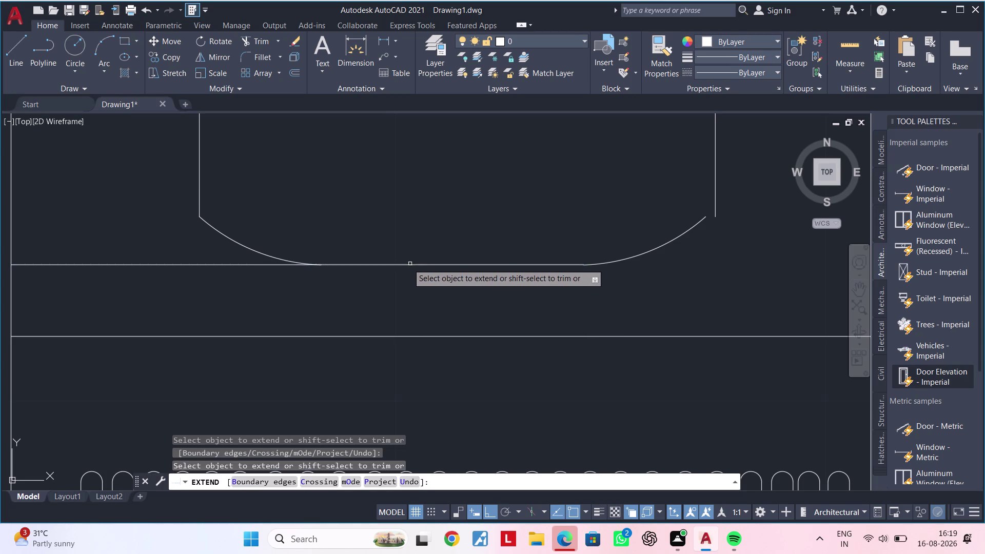
click(406, 263)
click(539, 266)
middle_drag(546, 274, 519, 286)
click(629, 259)
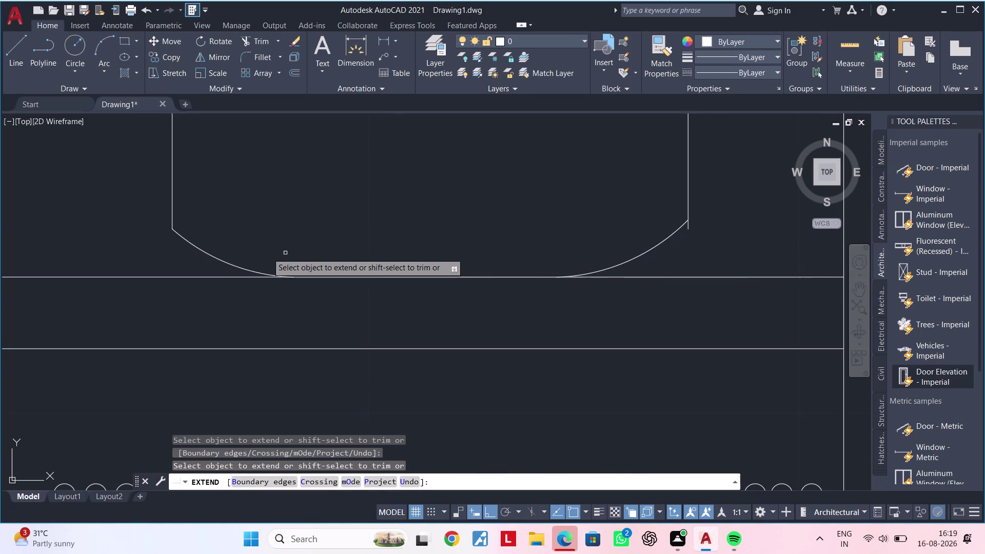
click(204, 251)
scroll(down, 3)
middle_drag(289, 228, 285, 323)
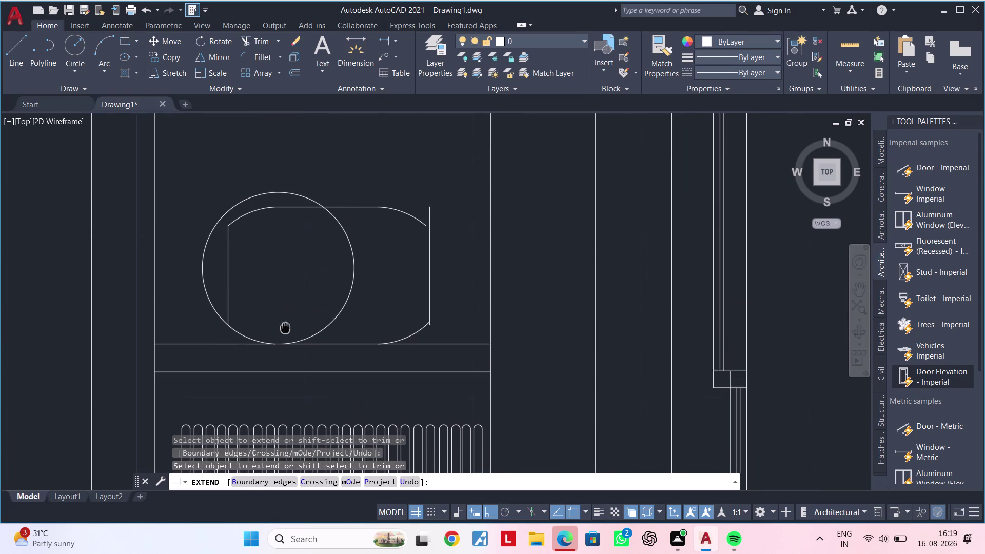
Extend the fixture's right side line to the basin outline.
middle_drag(286, 323, 285, 330)
click(419, 227)
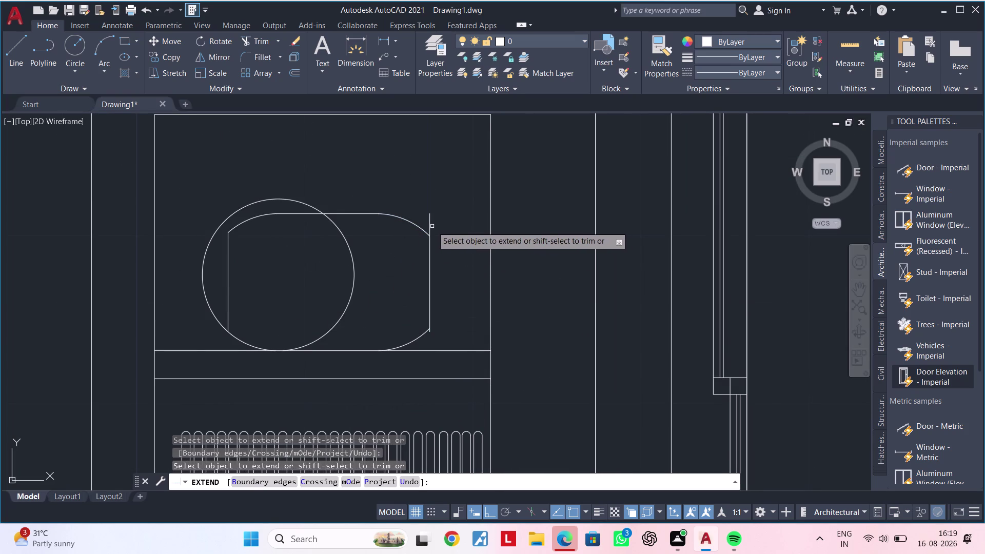
key(Escape)
key(Escape)
key(Escape)
Trim the overhanging line ends at the outline's top-right and lower-right corners.
key(t)
text(r)
key(space)
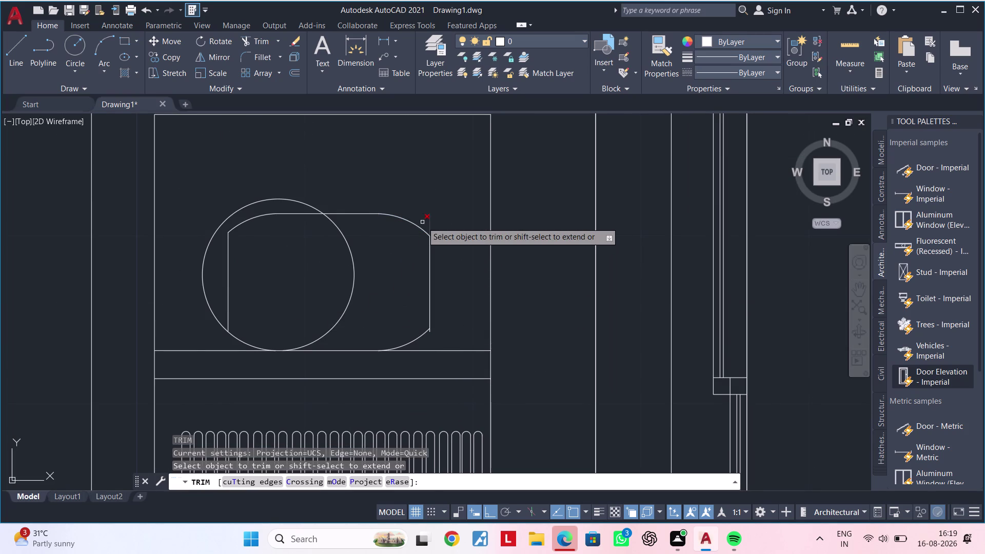
click(429, 222)
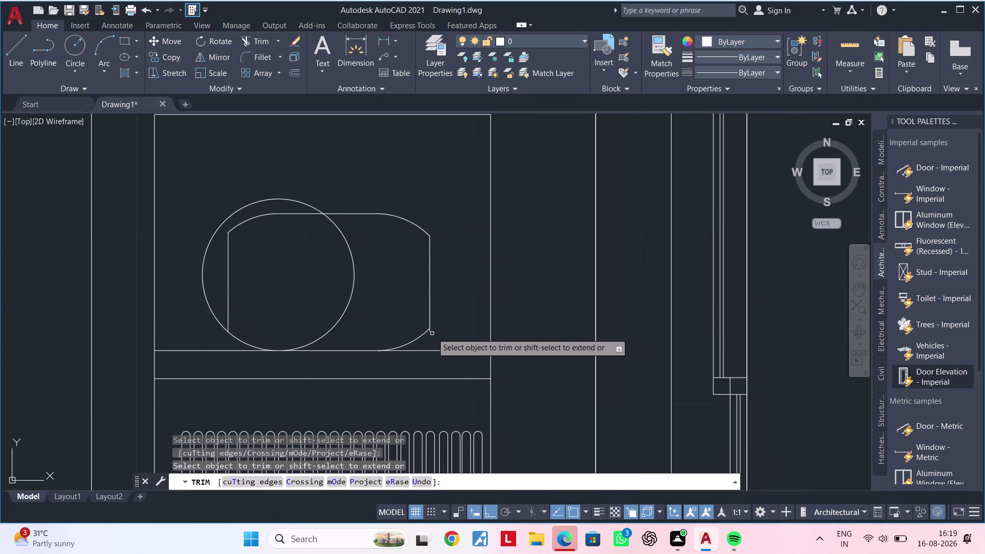
scroll(up, 3)
click(424, 331)
click(421, 333)
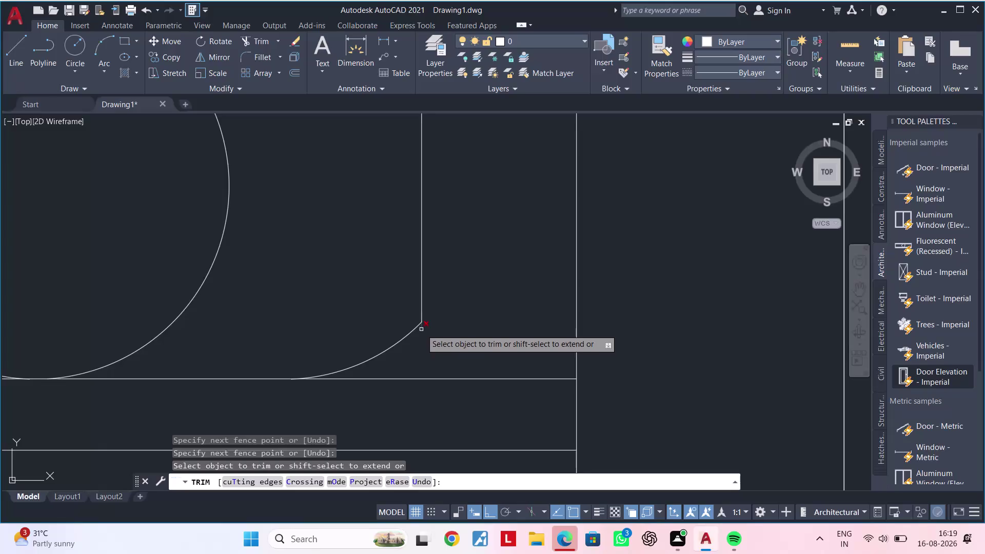
click(421, 329)
scroll(down, 3)
click(440, 342)
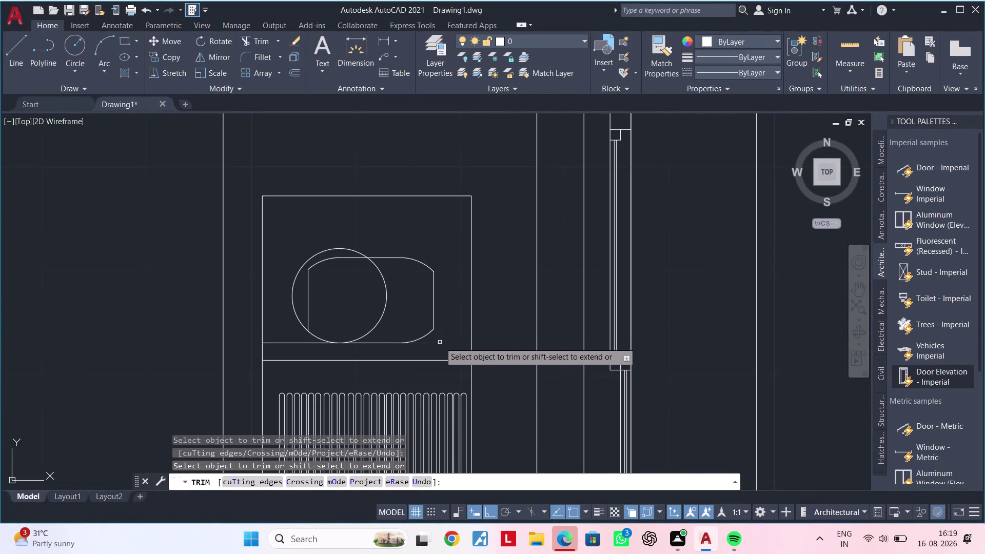
Trim the unwanted circle pieces using fence lines across the curve.
middle_drag(383, 319, 421, 314)
click(414, 314)
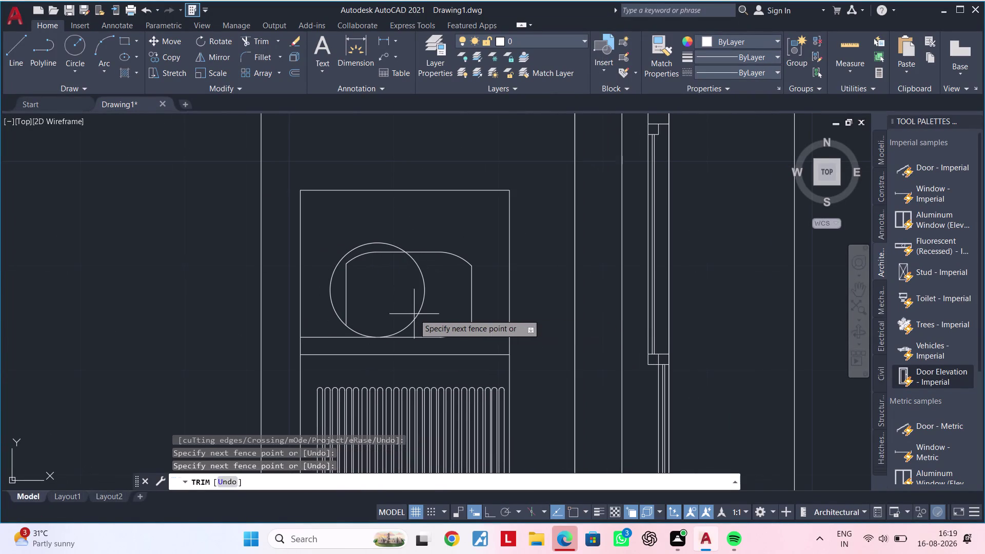
click(429, 316)
drag(337, 309, 337, 315)
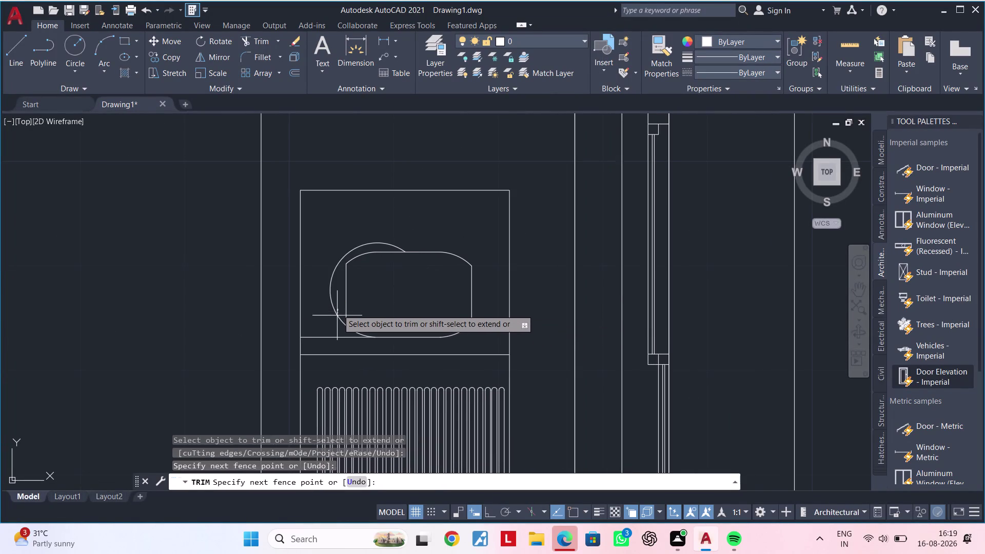
drag(337, 315, 338, 346)
Trim the leftover piece on the curve and inspect the curved edges for more.
scroll(up, 3)
scroll(up, 3)
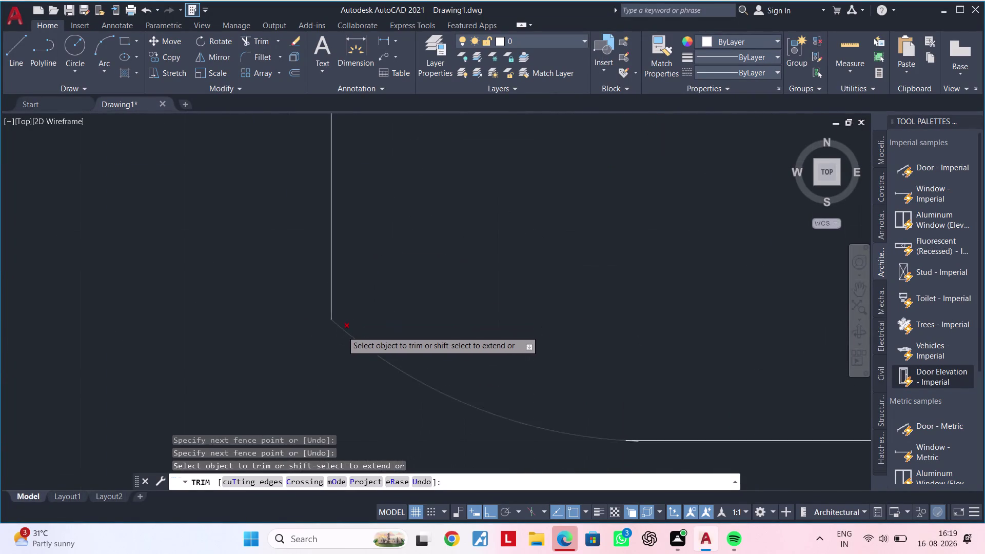
scroll(up, 3)
scroll(down, 3)
scroll(up, 3)
scroll(up, 3)
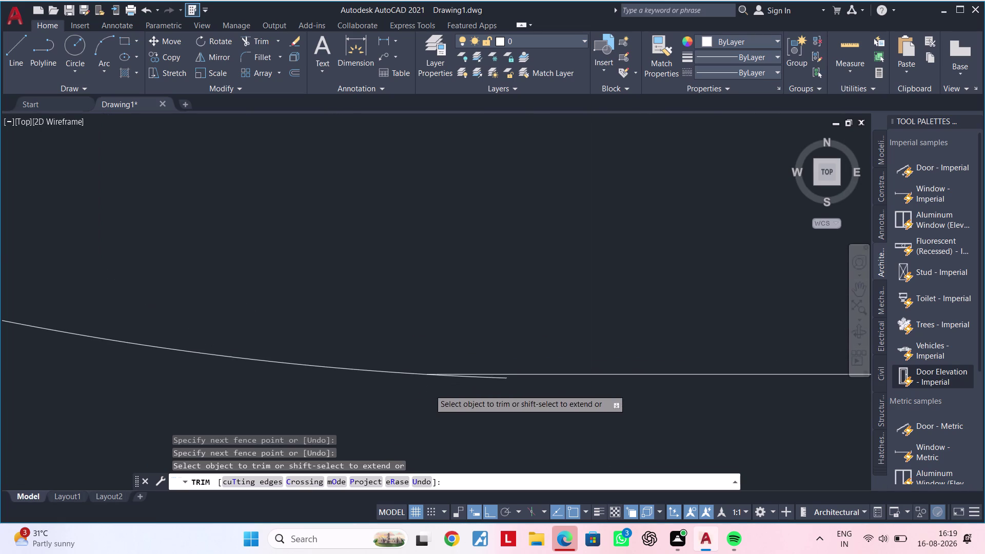
scroll(up, 3)
click(581, 359)
scroll(down, 3)
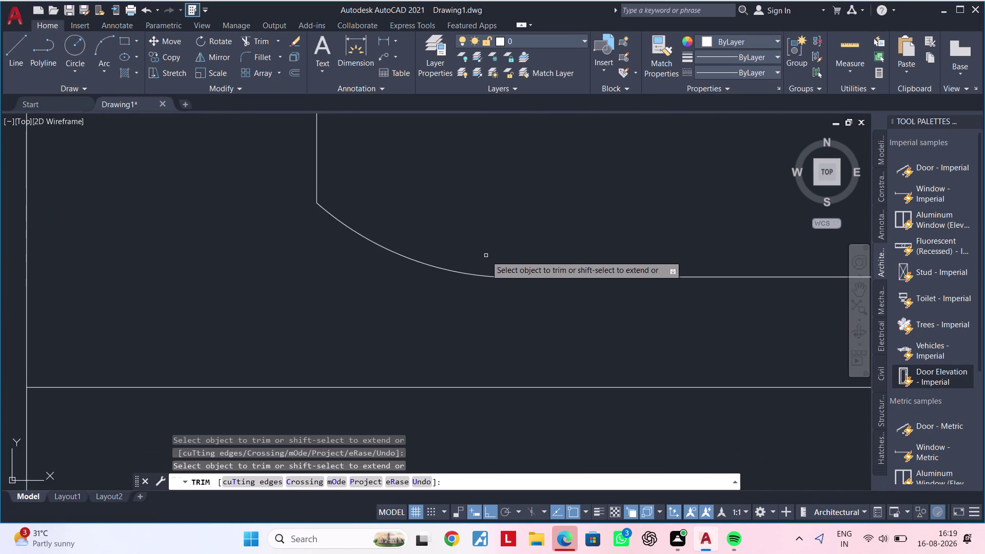
scroll(down, 3)
middle_drag(460, 211, 414, 315)
scroll(up, 3)
scroll(up, 3)
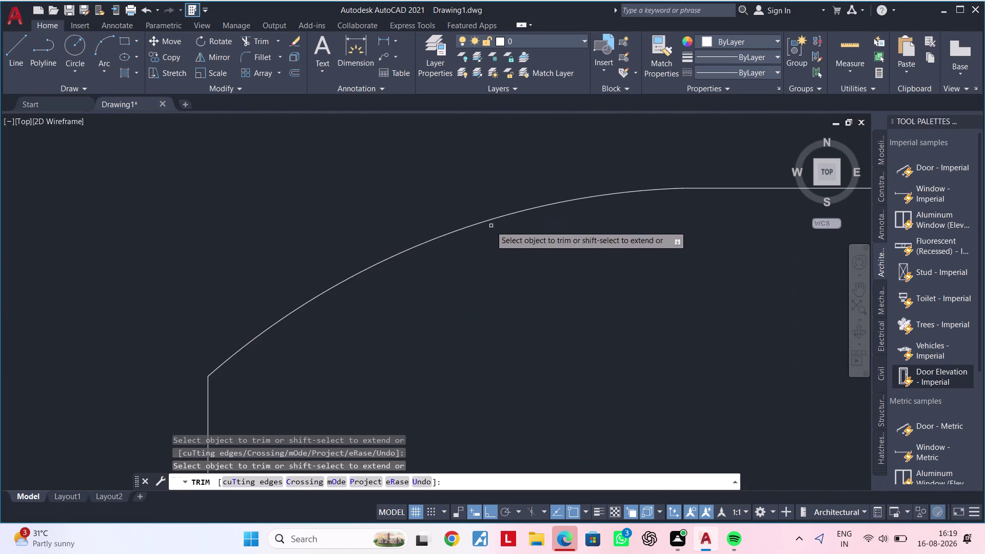
scroll(down, 3)
scroll(down, 3)
middle_drag(539, 329, 459, 308)
scroll(up, 3)
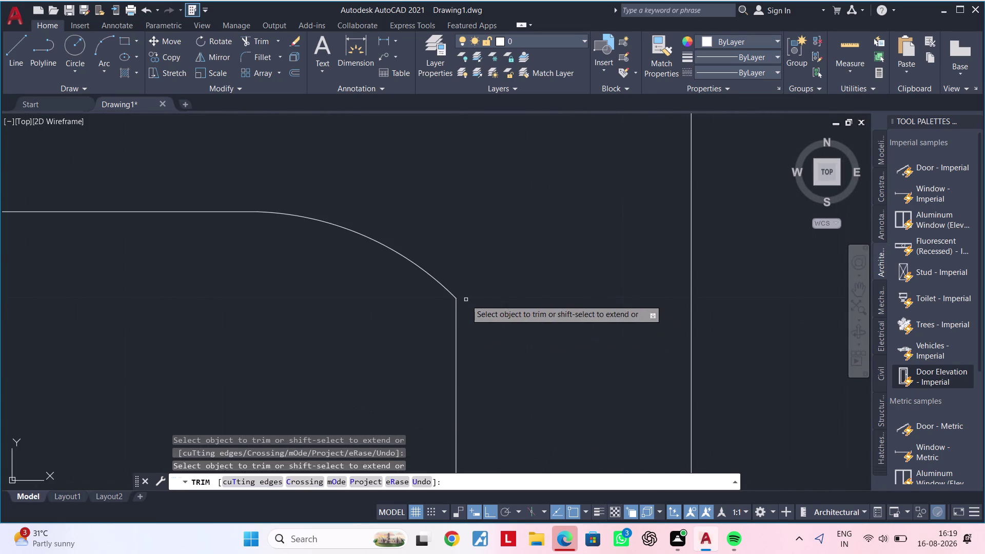
scroll(up, 3)
scroll(up, 3)
scroll(down, 3)
middle_drag(368, 297, 466, 289)
scroll(down, 3)
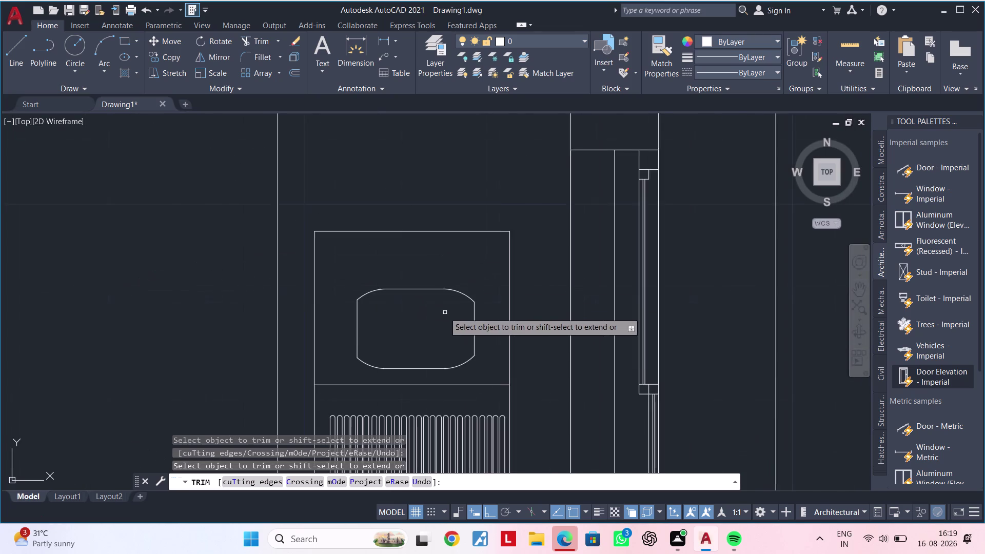
middle_drag(444, 310, 449, 290)
middle_drag(449, 288, 467, 261)
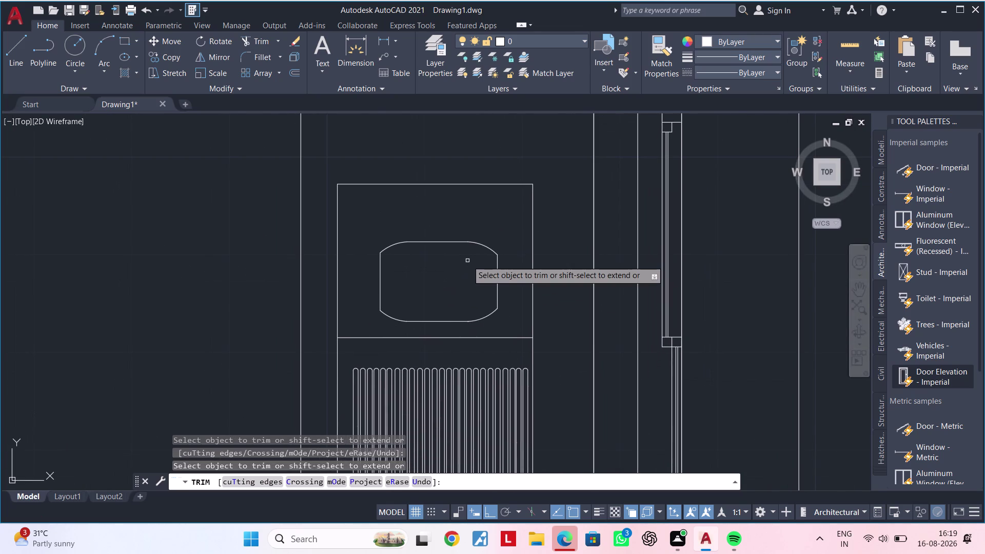
Finish trimming and begin a selection window around the basin outline.
key(Escape)
key(Escape)
scroll(down, 3)
middle_drag(460, 267, 466, 256)
key(Escape)
click(498, 232)
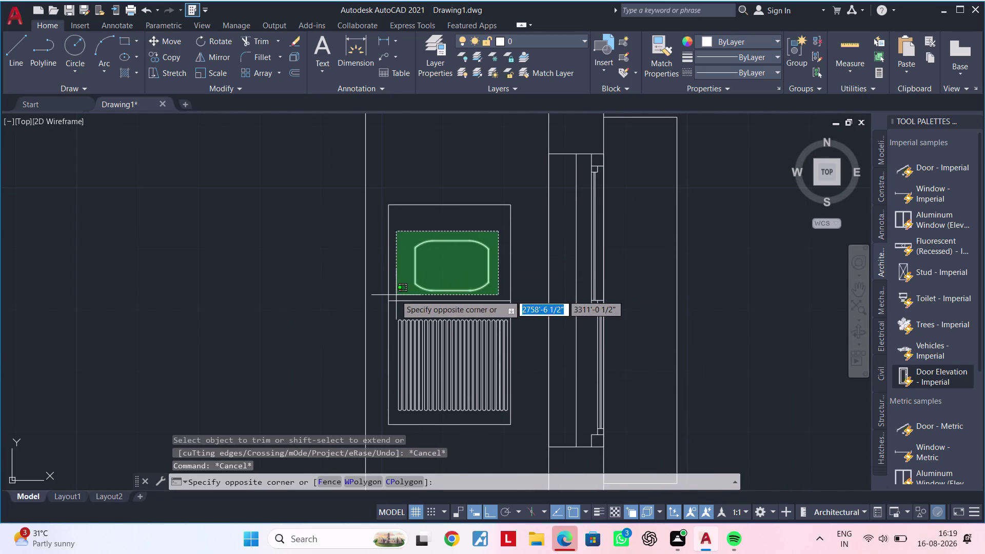
Select the basin outline pieces, then cancel an accidentally started trim.
click(396, 295)
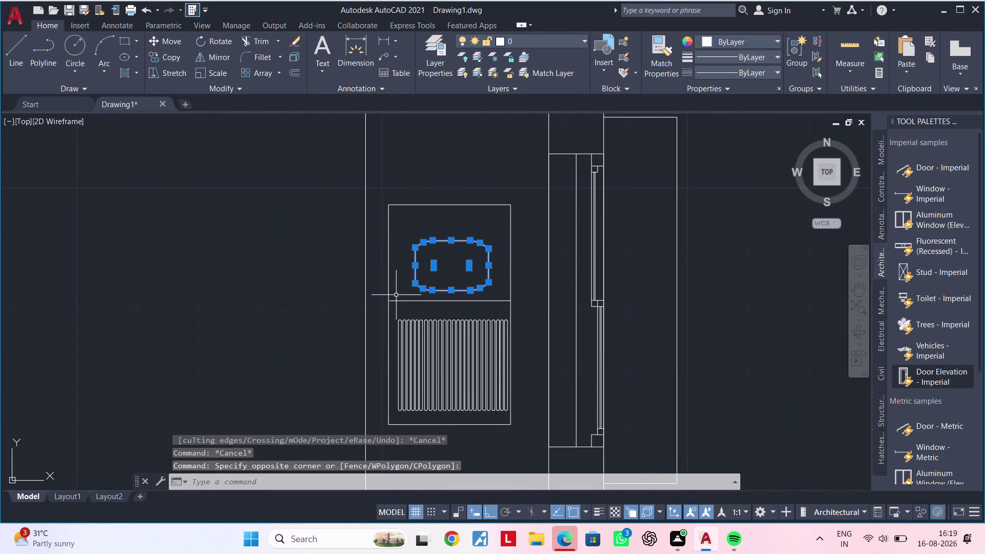
text(jb)
key(space)
key(space)
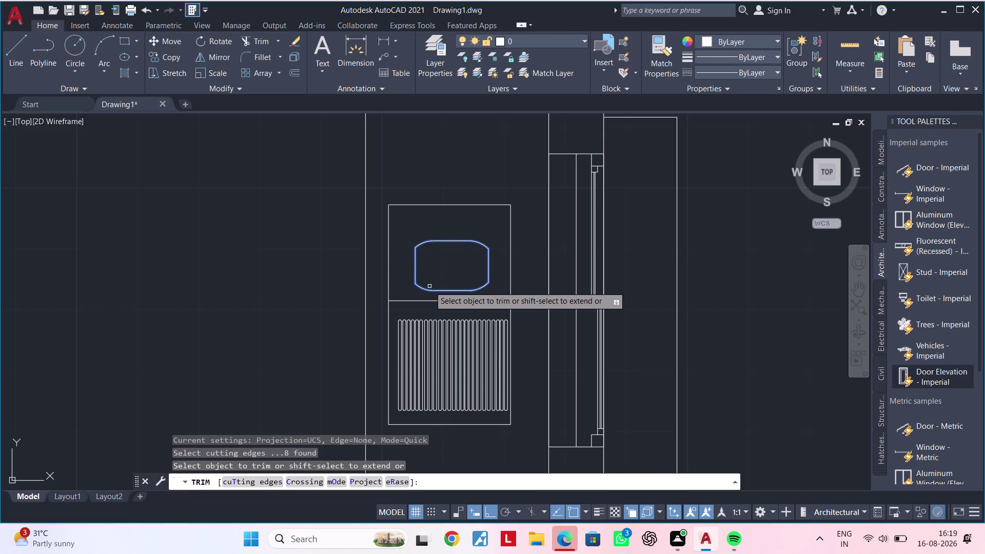
key(Escape)
key(Escape)
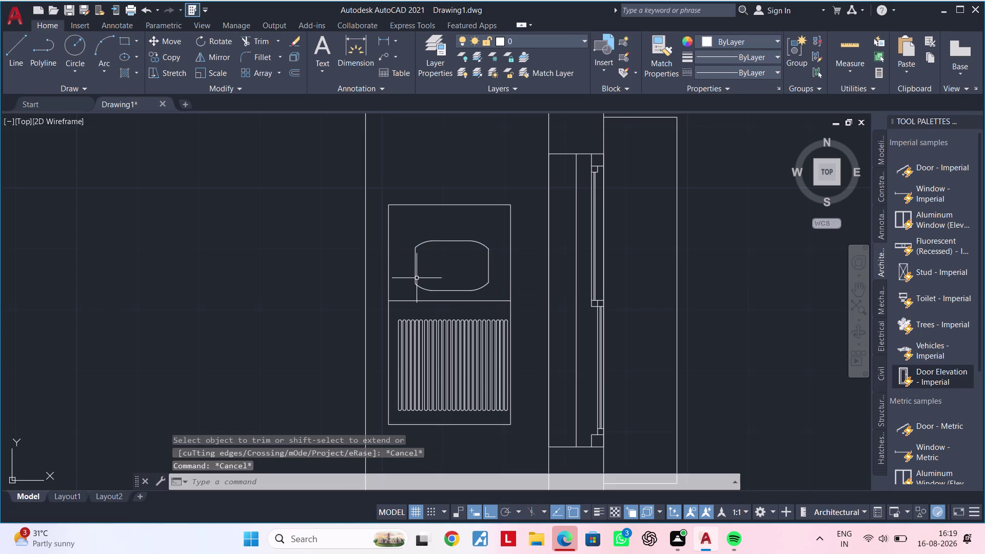
key(Escape)
Window-select the eight outline pieces and JOIN them into one polyline.
click(491, 227)
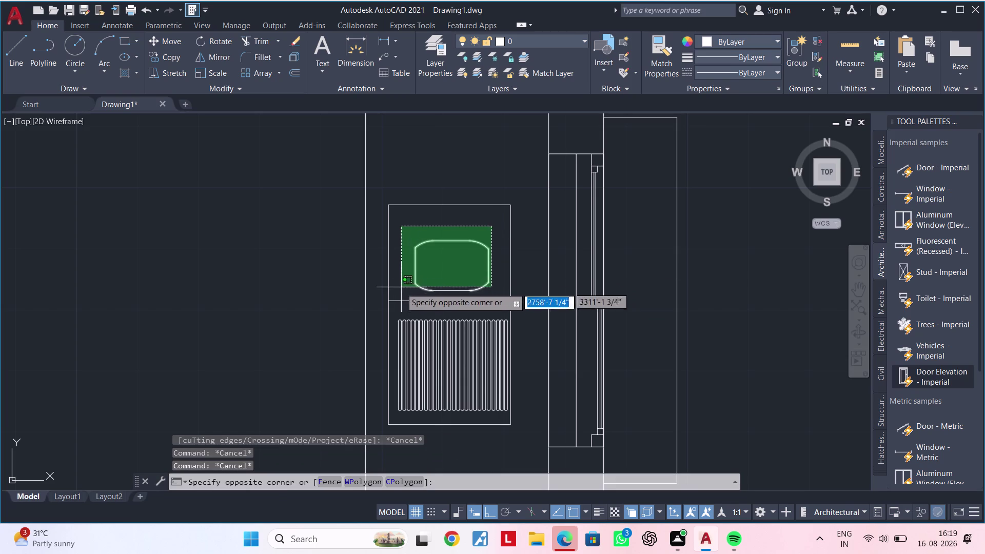
click(399, 296)
text(j)
key(space)
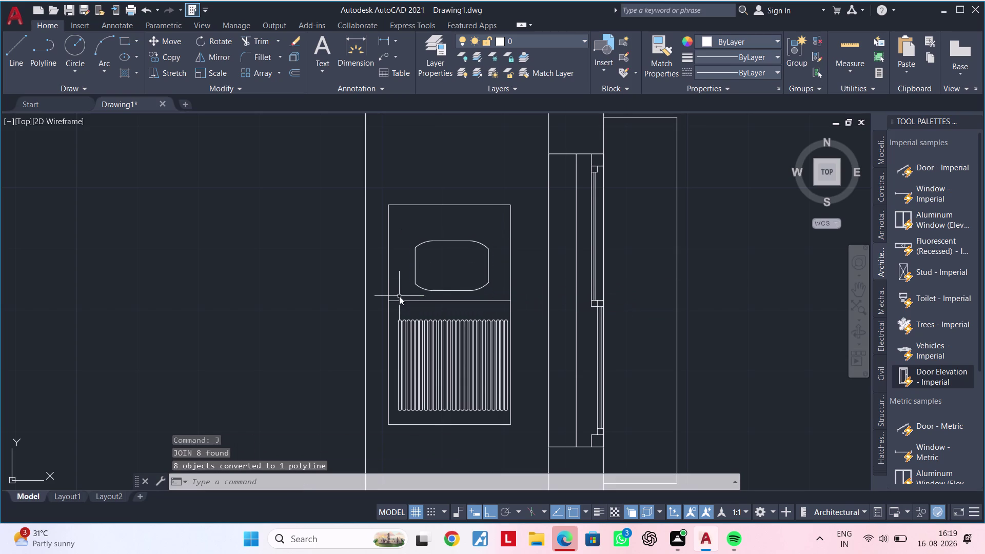
click(425, 290)
key(Escape)
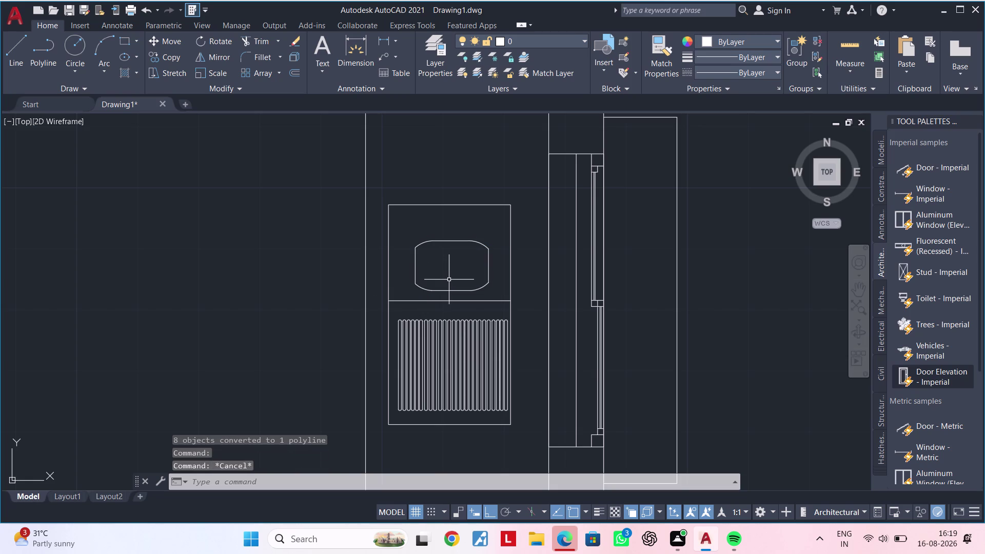
Select the joined basin outline and begin offsetting it.
click(429, 290)
text(r)
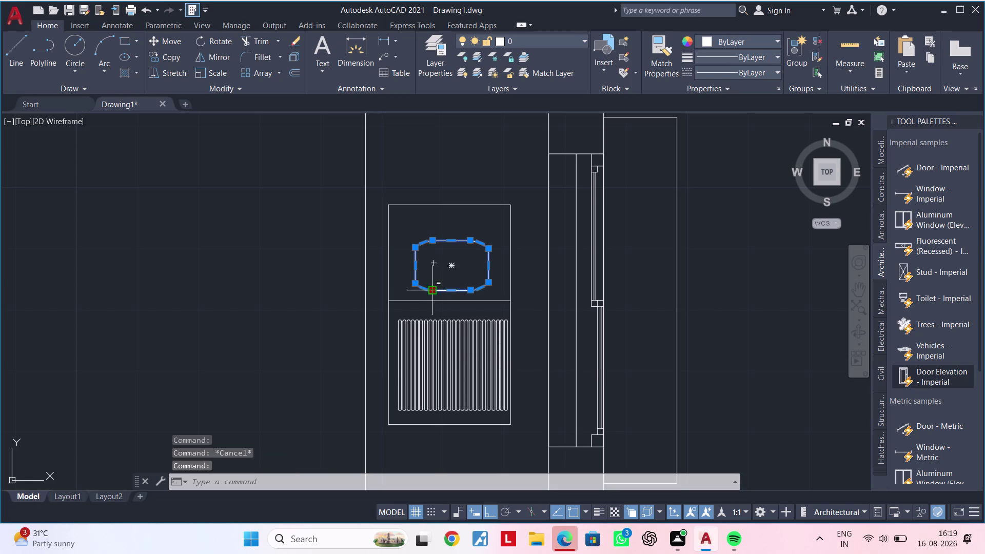
text(o)
key(space)
click(453, 268)
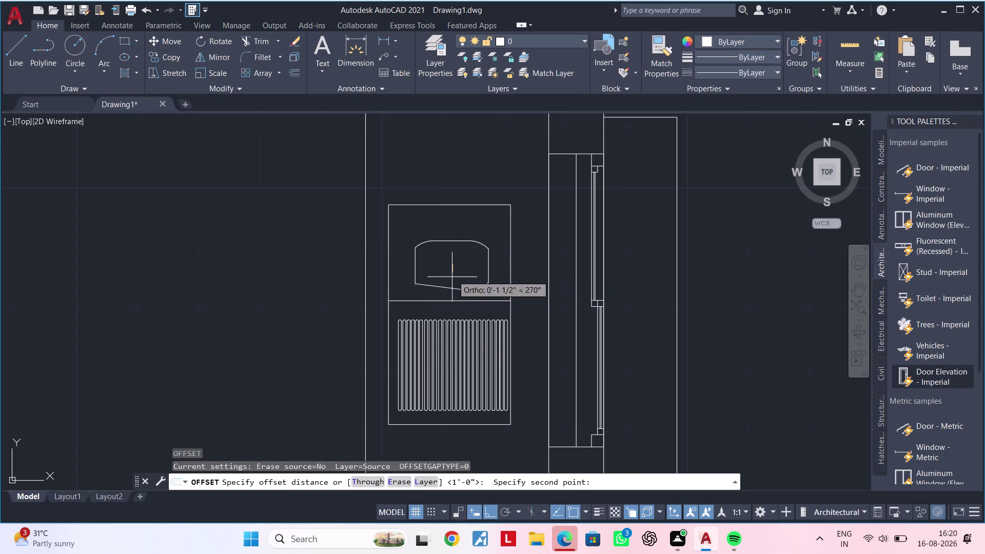
key(Escape)
key(Escape)
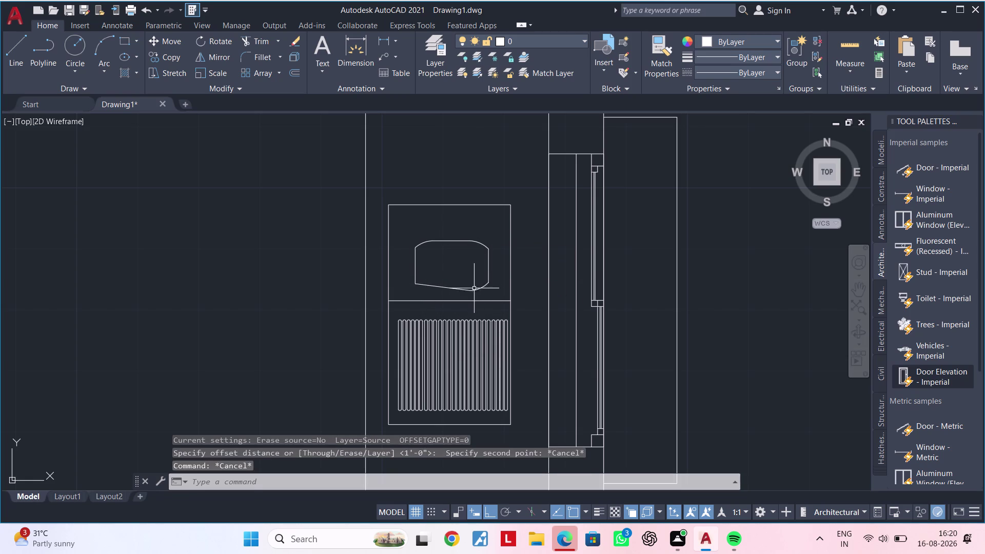
click(473, 291)
middle_drag(479, 284, 469, 260)
scroll(up, 3)
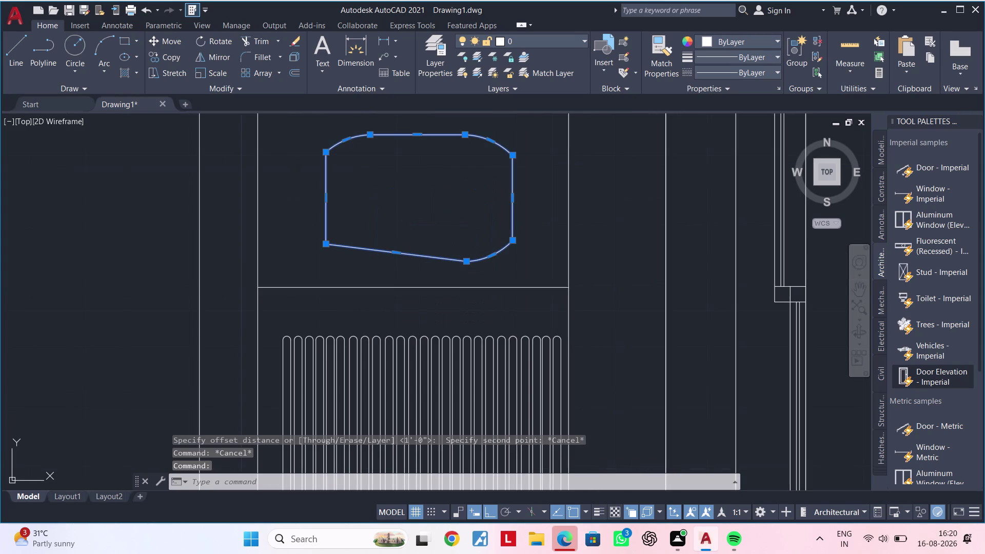
key(Escape)
click(465, 262)
click(464, 263)
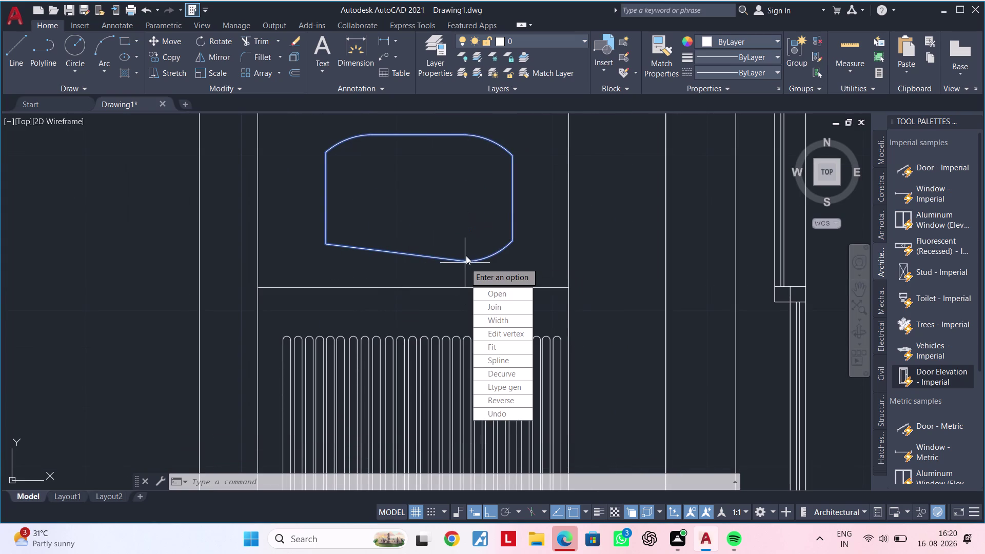
key(Escape)
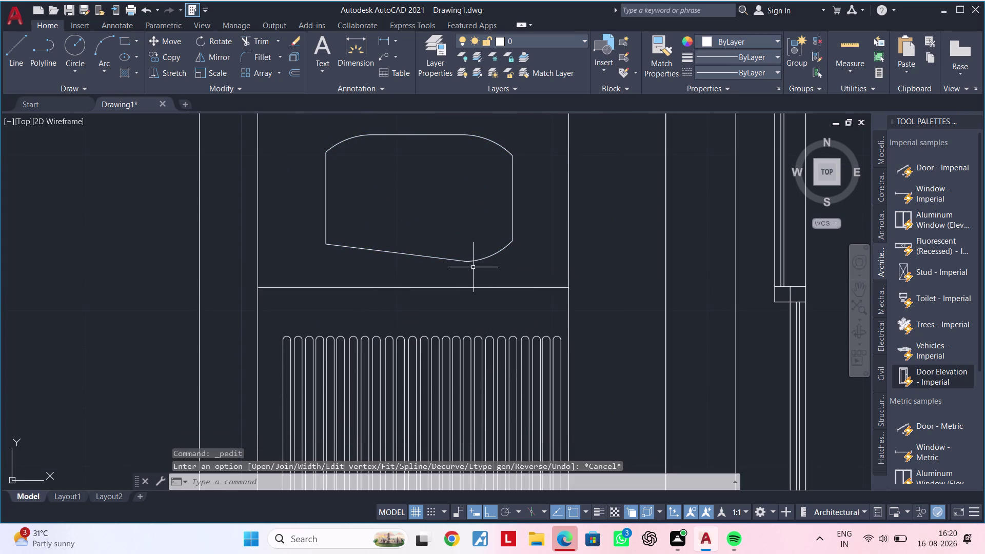
click(471, 262)
key(ctrl+z)
key(ctrl+z)
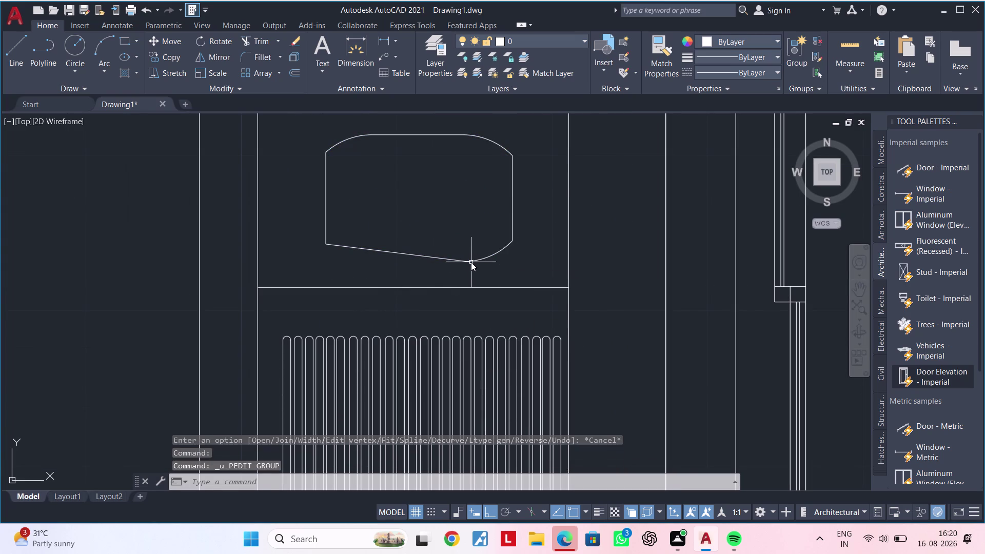
key(ctrl+z)
key(ctrl+z)
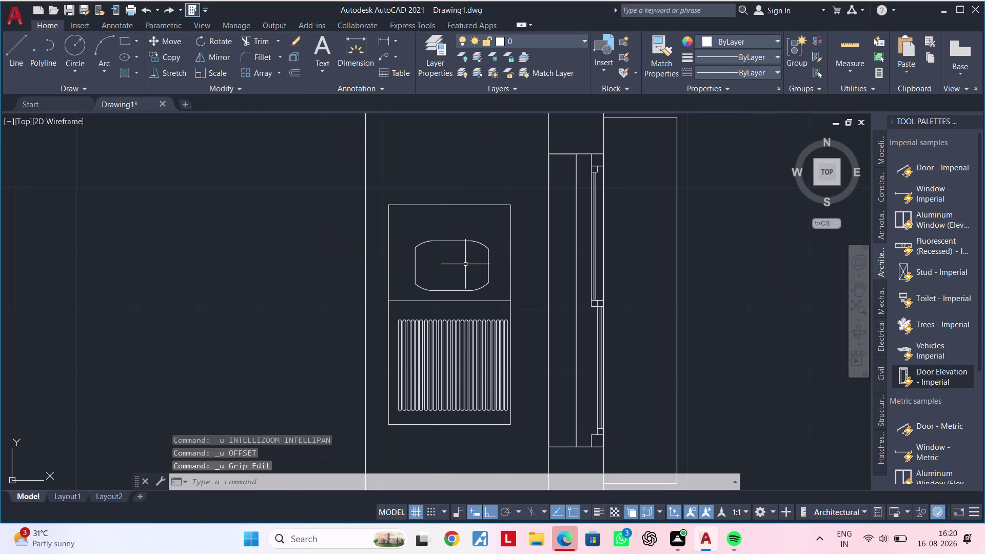
key(Escape)
key(Escape)
Make a first window selection around the basin outline, then clear it.
middle_drag(471, 273, 473, 258)
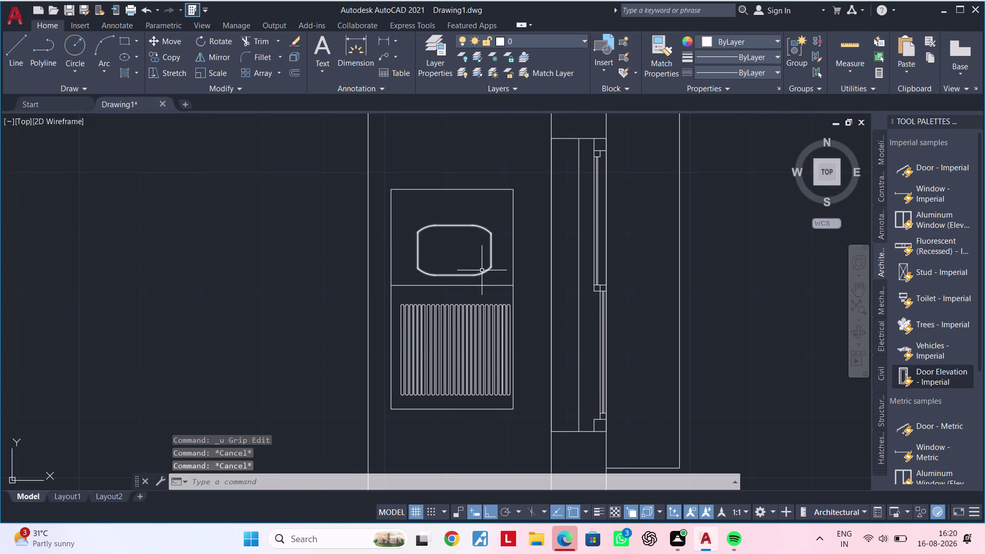
click(481, 274)
click(505, 204)
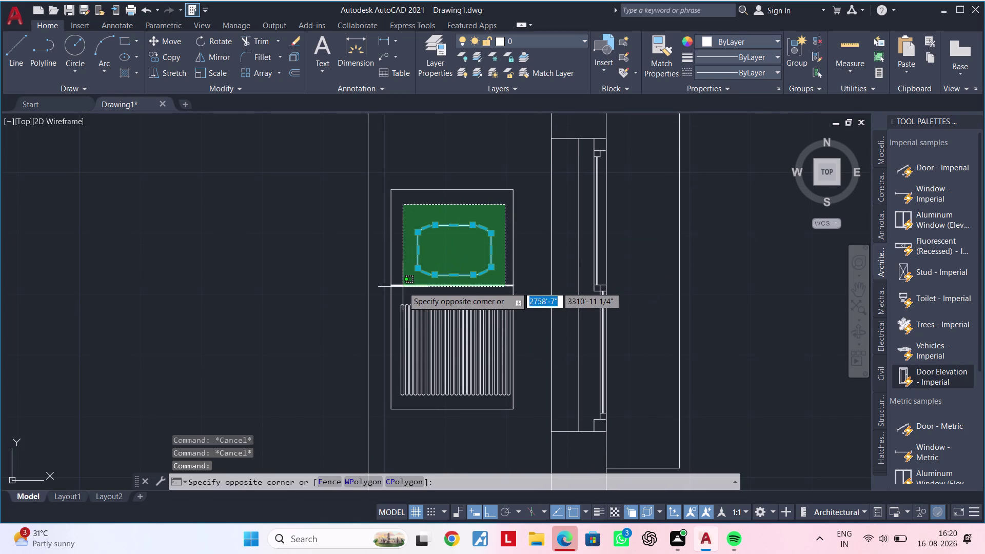
click(402, 287)
key(Escape)
key(Escape)
Rotate the basin outline a quarter turn (90°) about its centre.
click(504, 219)
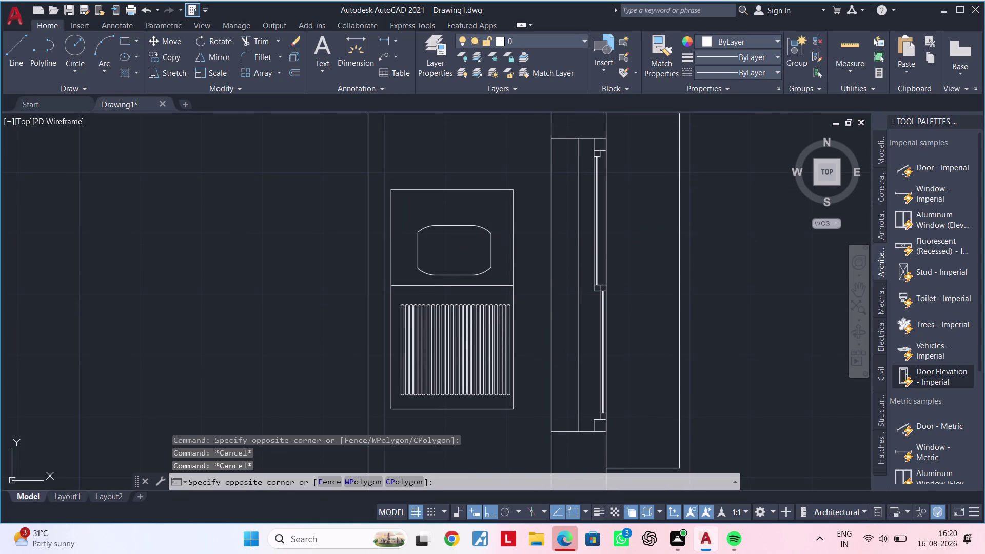
click(408, 280)
text(r)
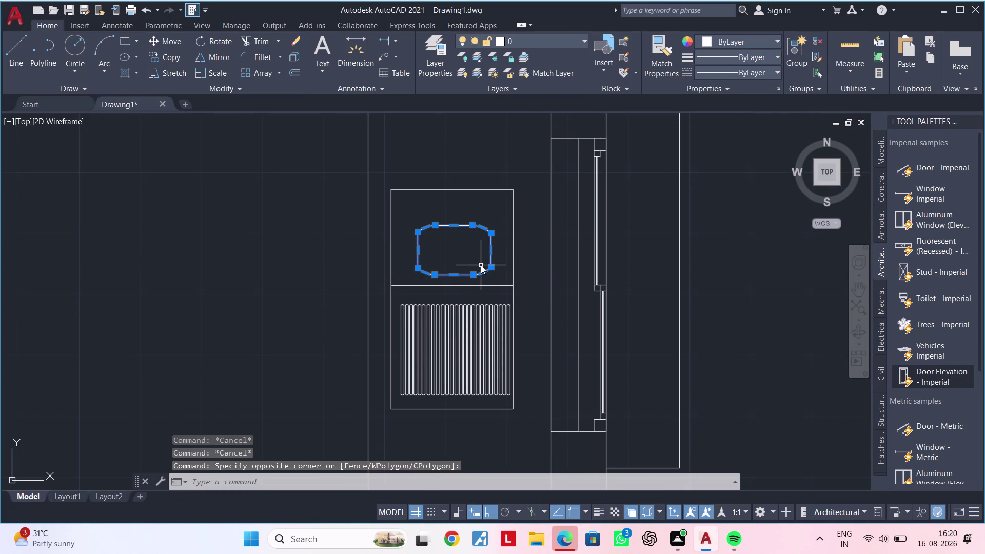
text(o)
key(space)
click(457, 251)
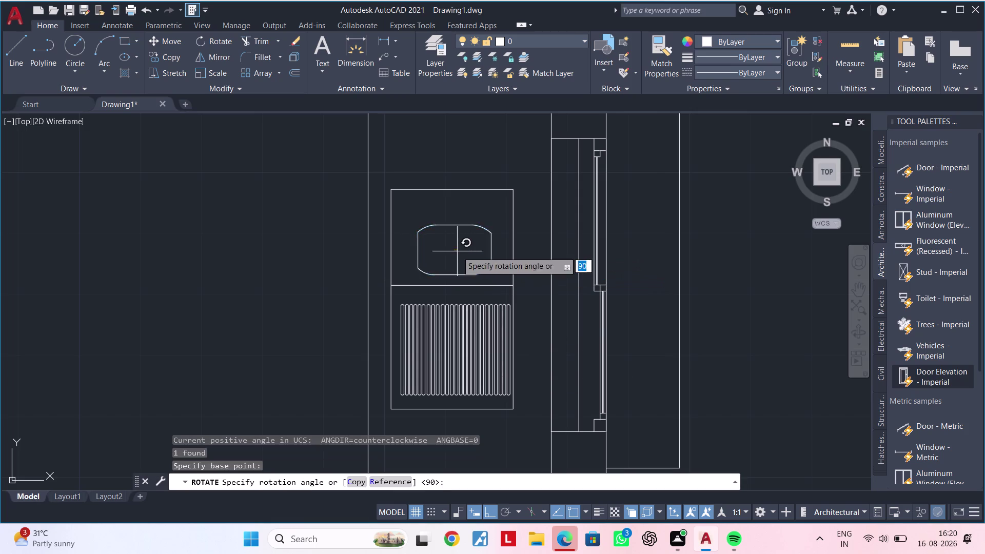
click(457, 262)
key(Escape)
middle_drag(467, 260, 460, 228)
key(Escape)
Move the rotated outline slightly higher inside the fixture.
drag(487, 213, 469, 218)
click(417, 226)
text(m)
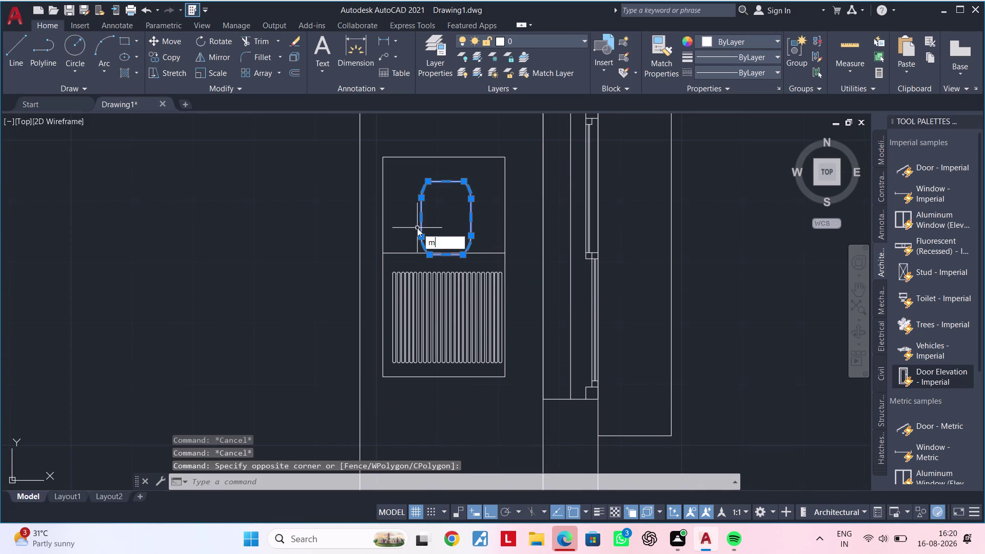
key(space)
click(443, 216)
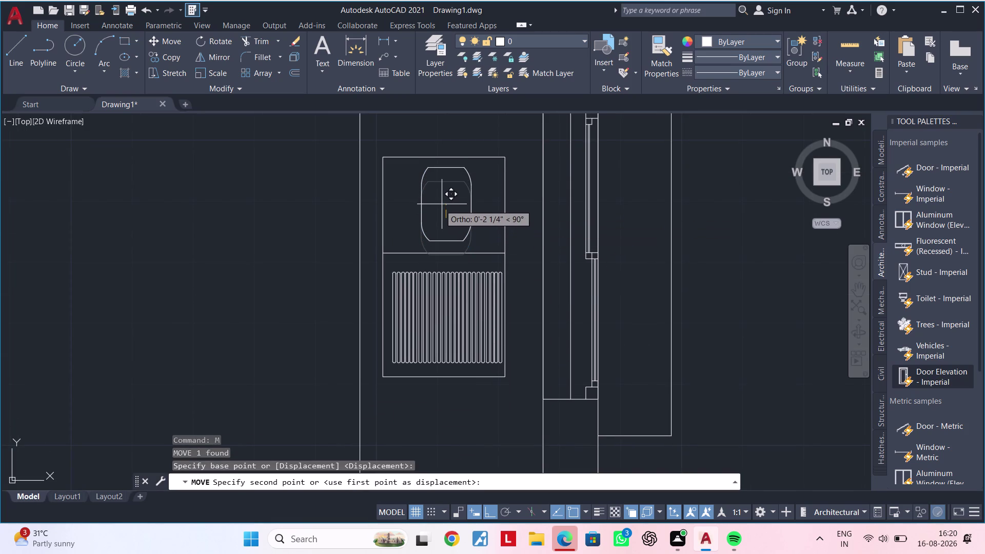
click(438, 206)
scroll(down, 3)
middle_drag(439, 243, 435, 260)
Window-select the entire basin fixture drawing.
key(Escape)
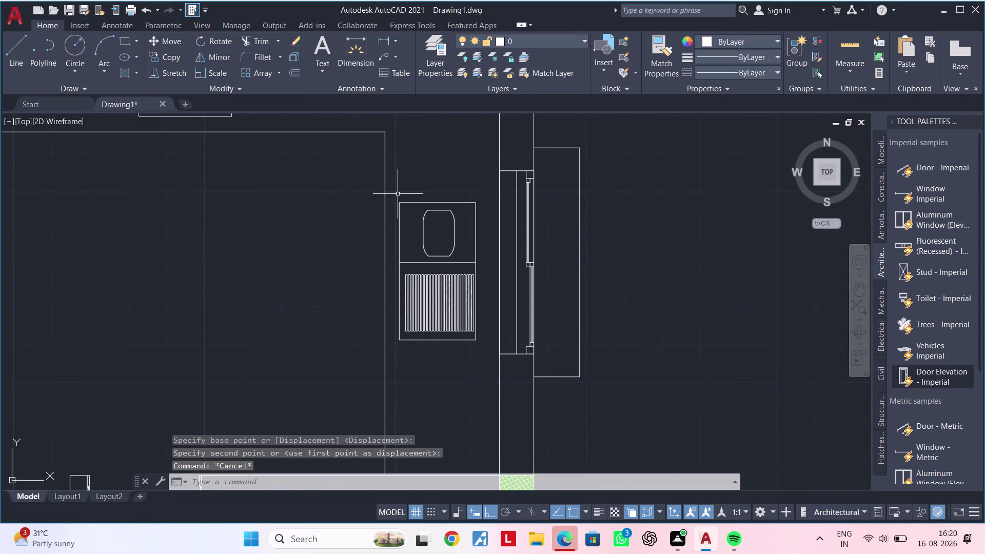
click(397, 194)
click(485, 361)
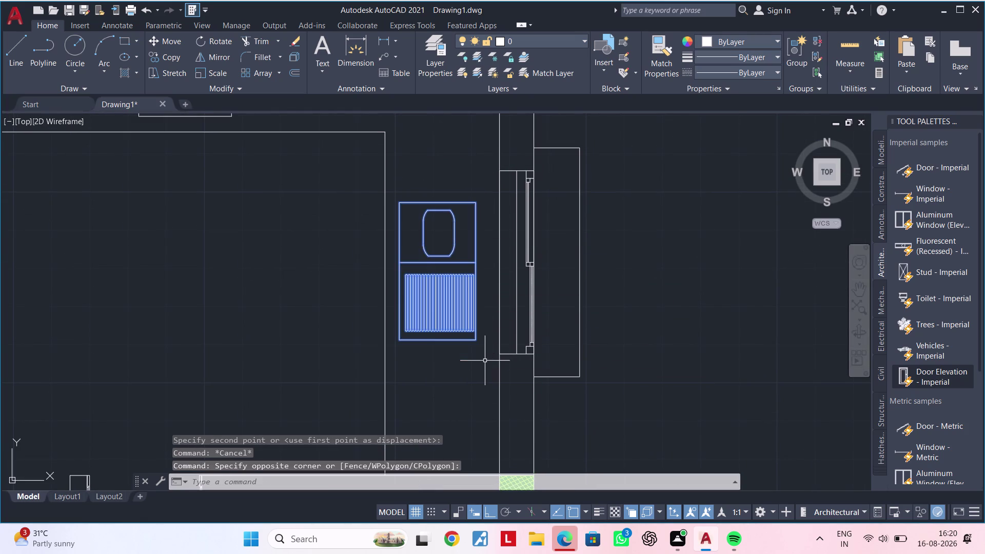
text(b)
key(space)
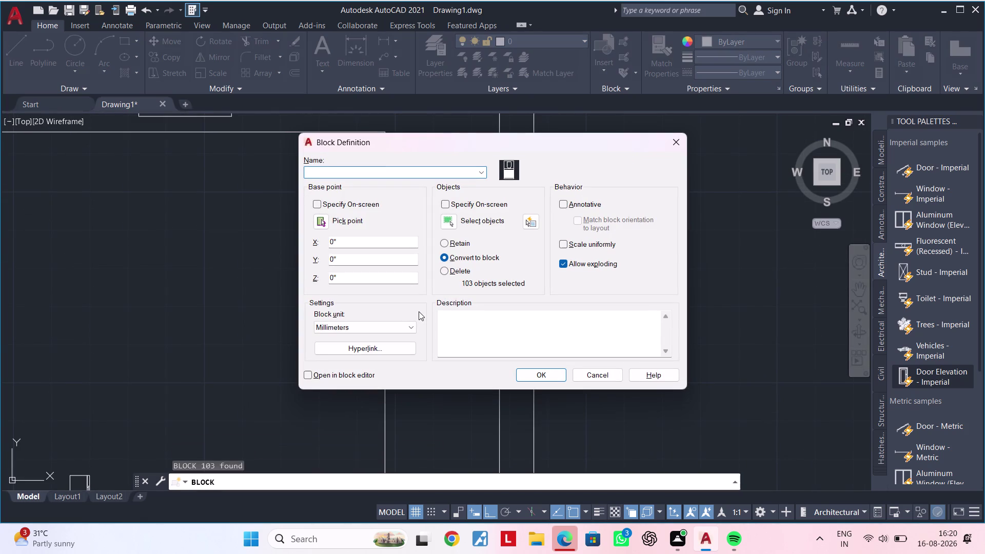
click(366, 169)
key(k)
text(ww)
key(Return)
scroll(down, 3)
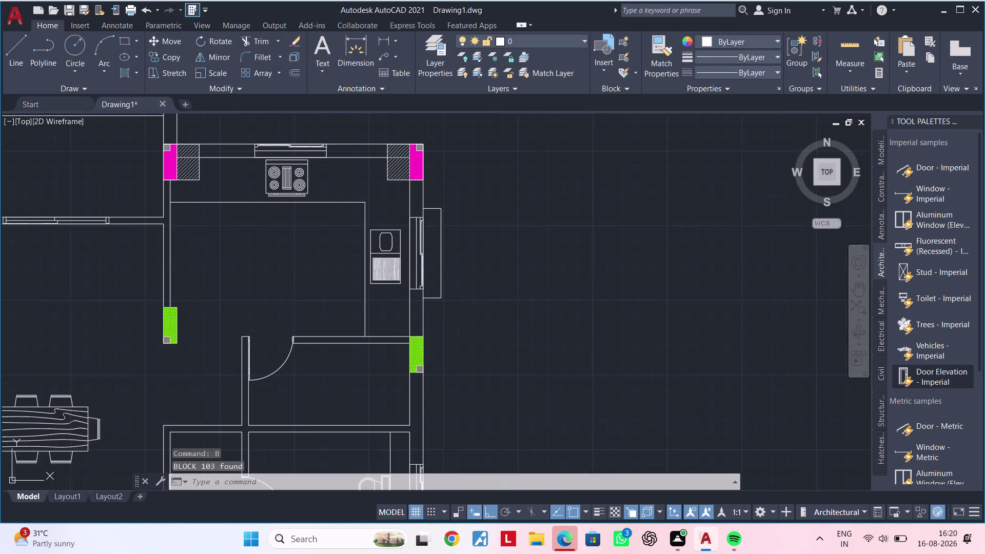
middle_drag(308, 258, 457, 251)
scroll(down, 3)
middle_drag(433, 262, 476, 257)
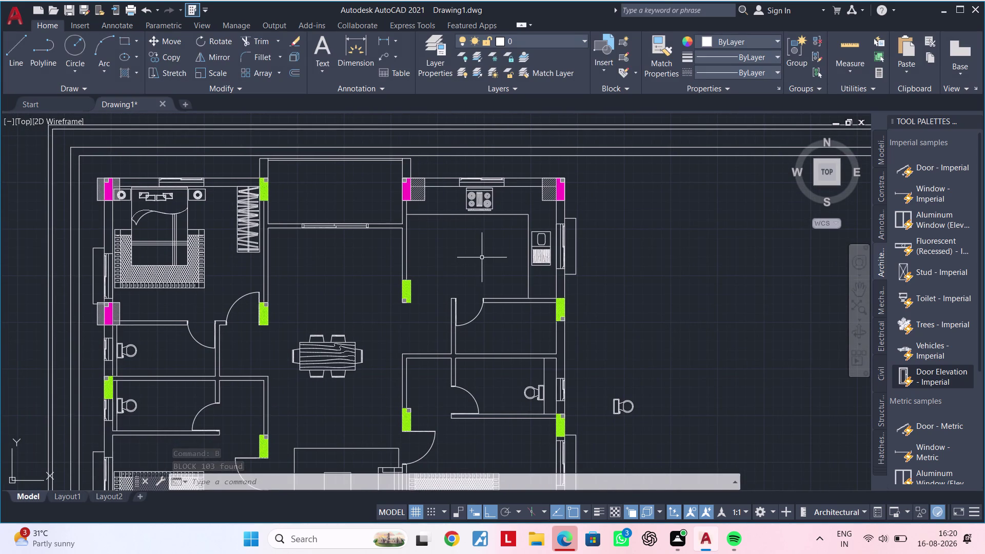
scroll(up, 3)
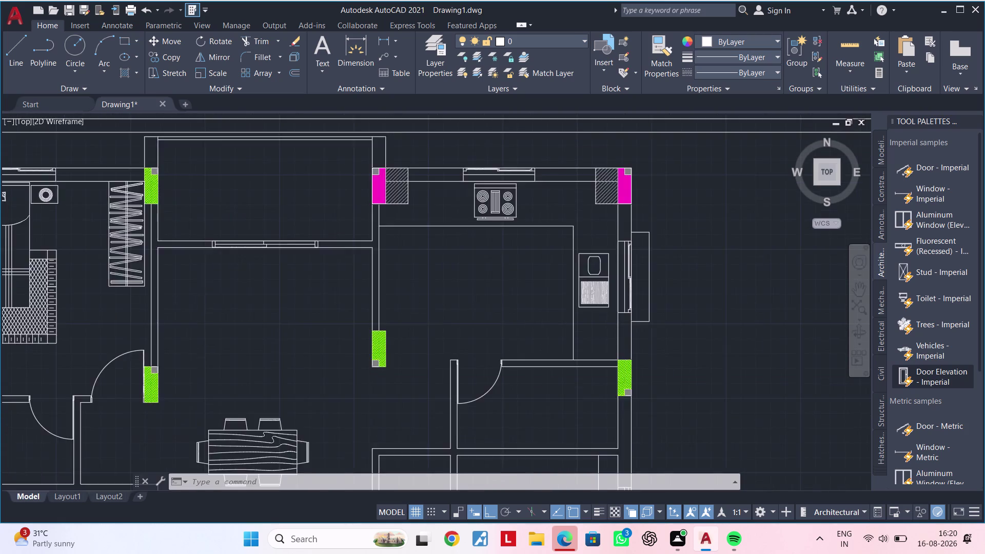
middle_drag(438, 224, 425, 273)
text(l)
key(space)
scroll(up, 3)
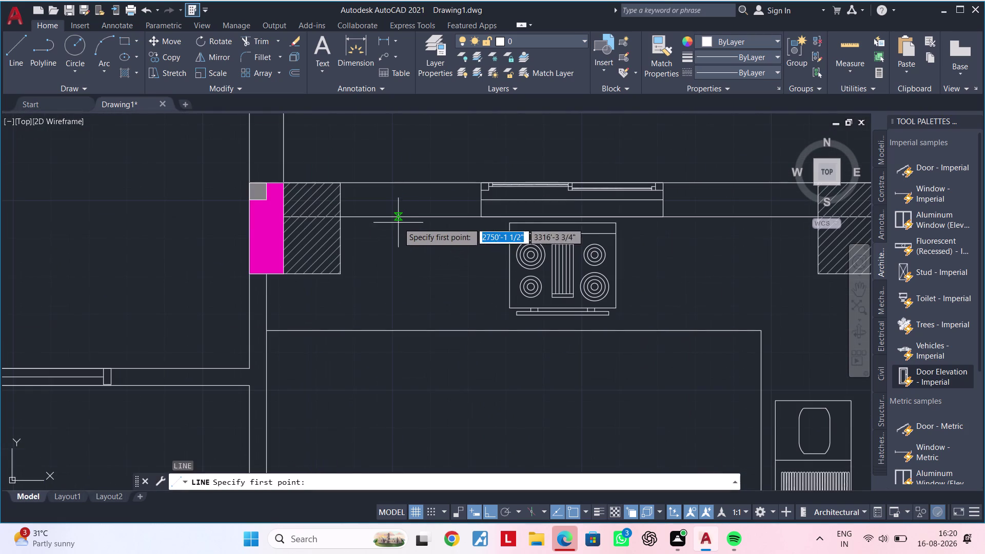
Draw a line from beside the column down to the kitchen wall, then zoom out over the kitchen.
click(408, 218)
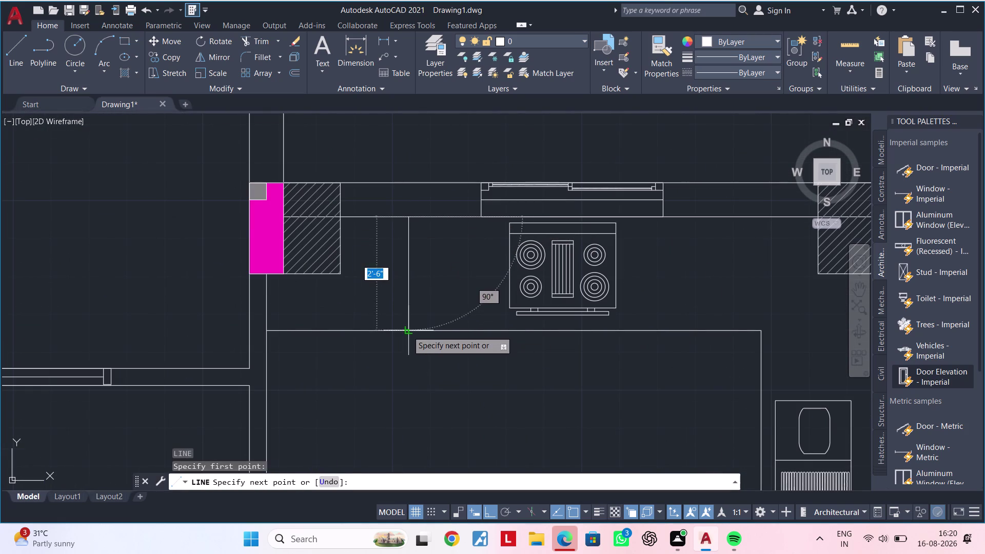
click(407, 331)
key(Escape)
scroll(down, 3)
scroll(down, 3)
middle_drag(424, 369, 409, 322)
key(Escape)
scroll(up, 3)
scroll(down, 3)
Pan across the kitchen to center the green hatched column beside the partition wall.
middle_drag(413, 325, 439, 264)
key(Escape)
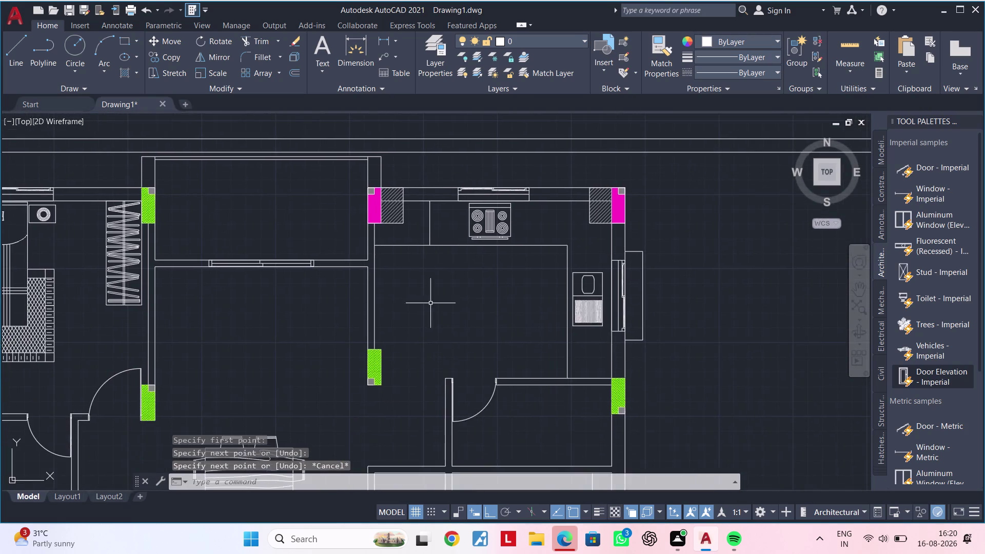
middle_drag(430, 303, 485, 243)
key(Escape)
middle_drag(482, 262, 482, 216)
key(Escape)
key(Escape)
middle_drag(470, 344, 477, 273)
key(Escape)
key(Escape)
key(Escape)
key(Escape)
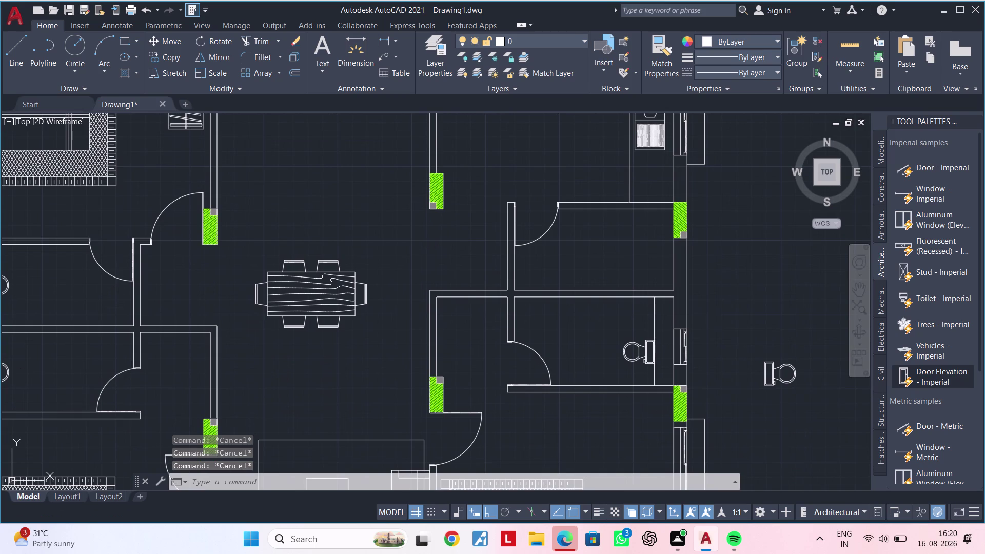
key(Escape)
key(Escape)
middle_drag(632, 267, 465, 269)
scroll(up, 3)
middle_drag(478, 241, 439, 269)
key(Escape)
key(Escape)
scroll(up, 3)
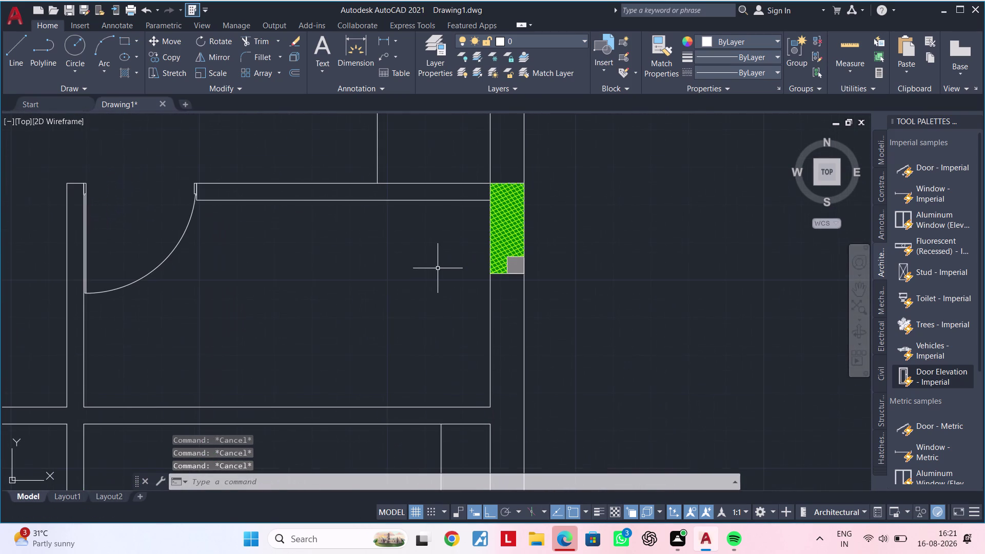
Start and cancel the Line and Offset commands without changing the drawing.
text(l)
key(space)
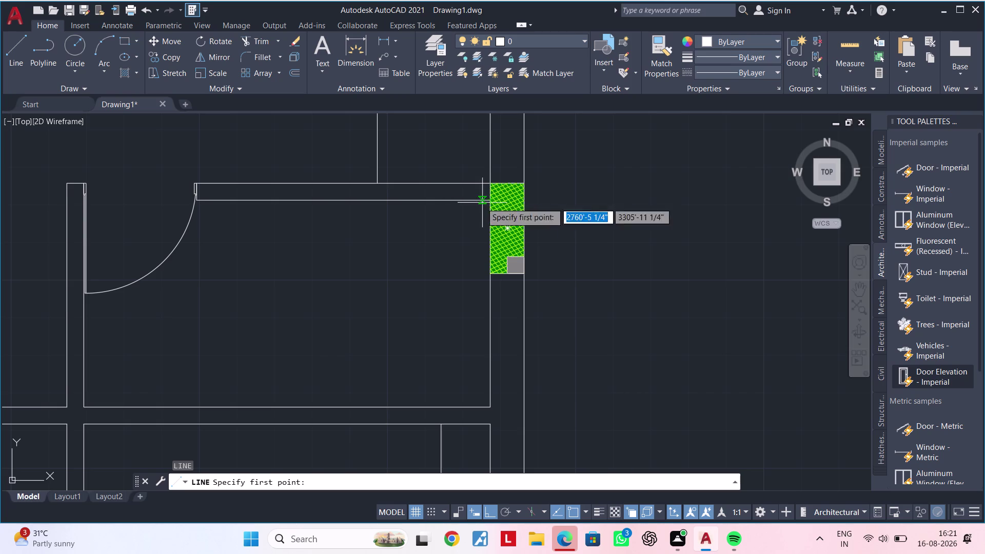
key(Escape)
key(Escape)
key(Escape)
key(Escape)
key(Escape)
key(Escape)
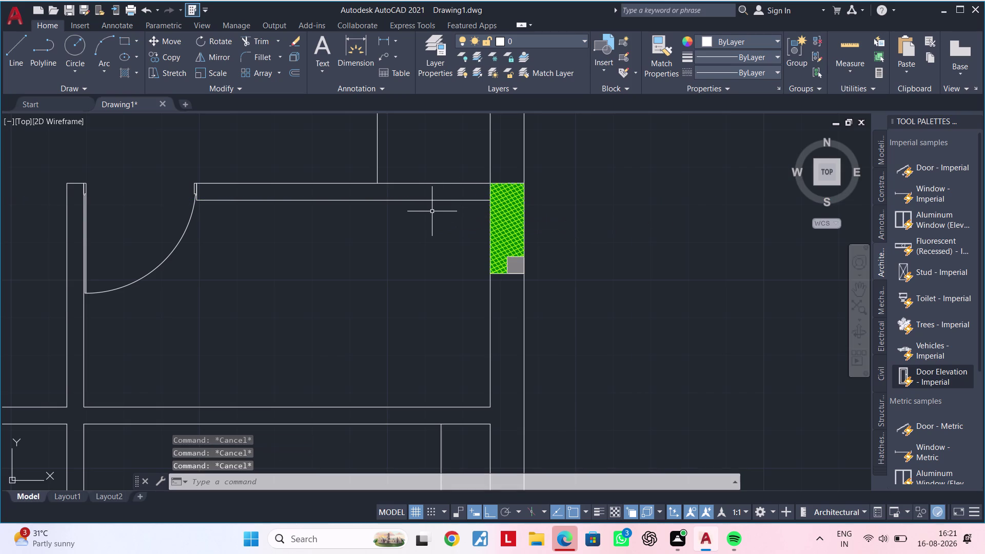
text(of)
key(space)
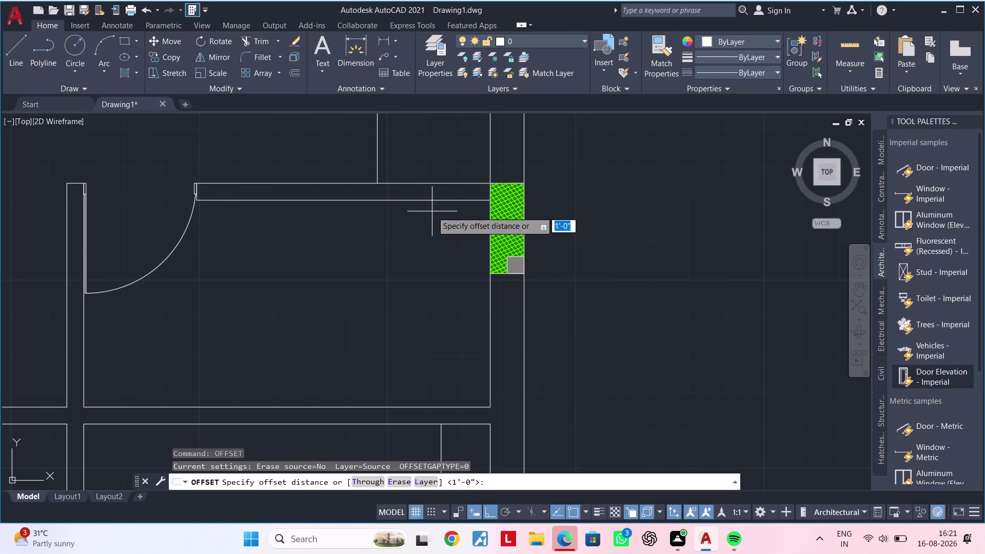
key(Escape)
key(Escape)
Draw a short vertical line down from the hatched column's bottom corner.
text(l)
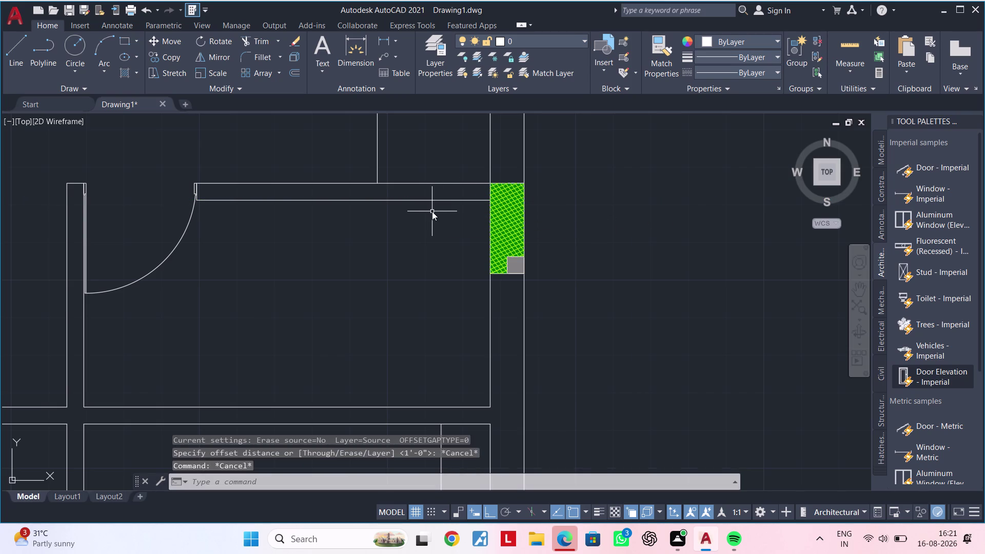
key(space)
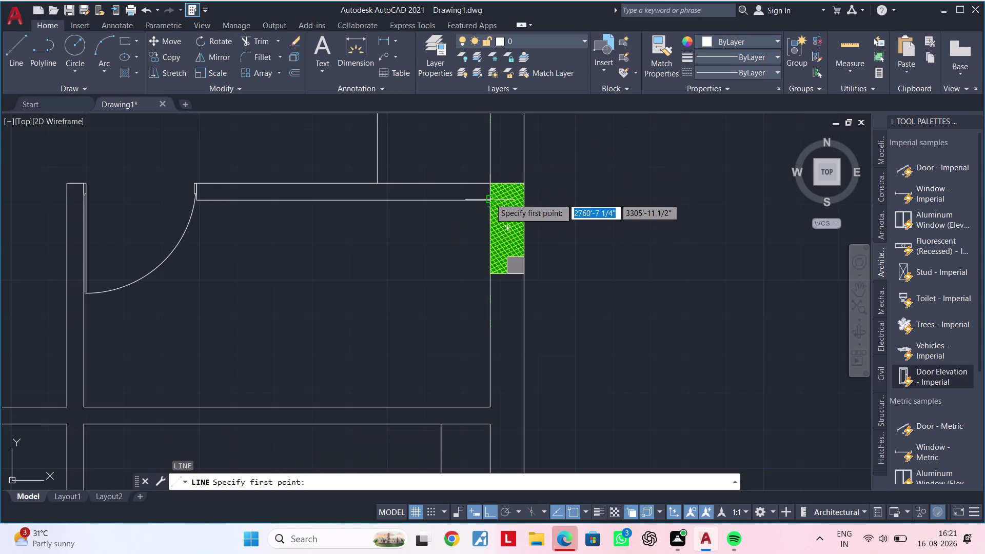
click(491, 198)
click(490, 306)
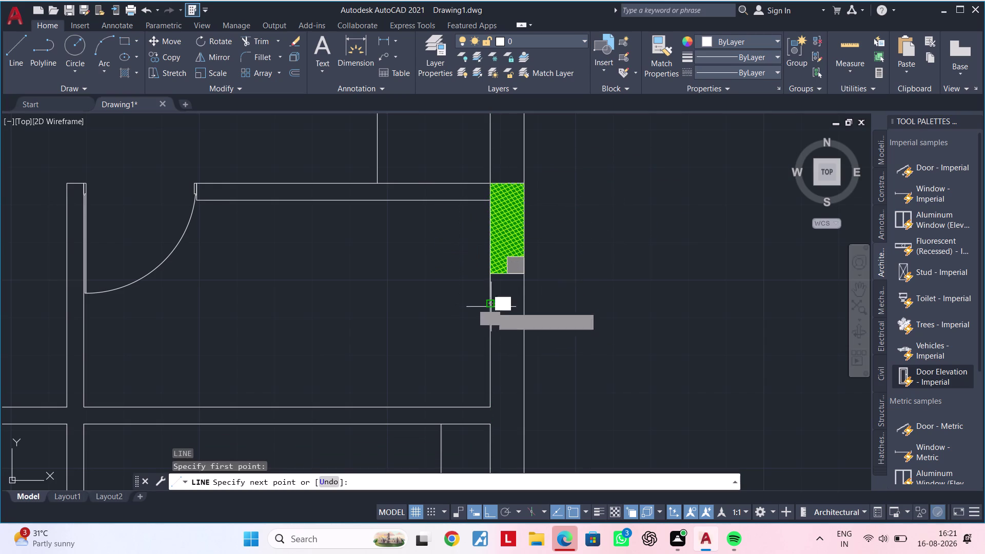
key(Escape)
key(Escape)
text(of)
key(space)
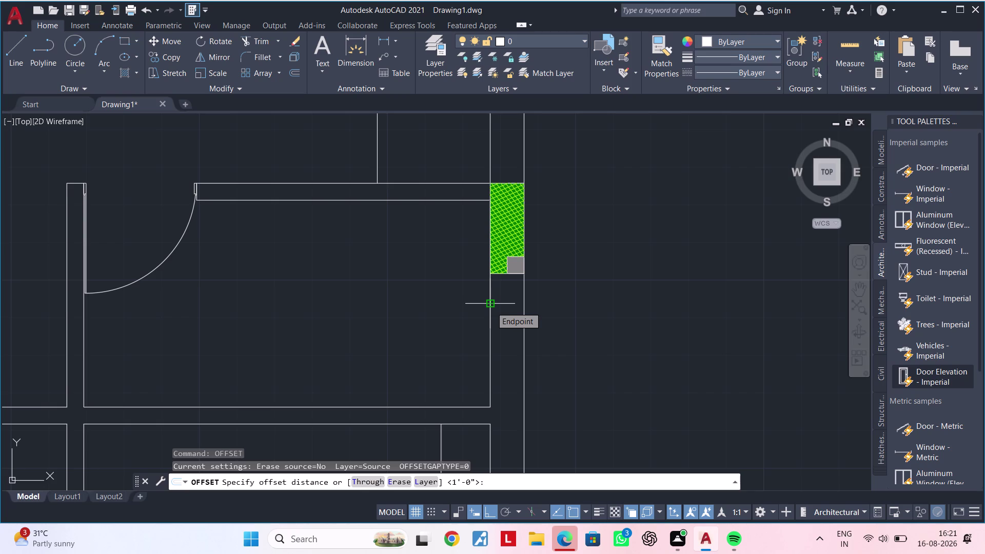
Offset the column's vertical edge line 9" to the left.
text(9")
key(Return)
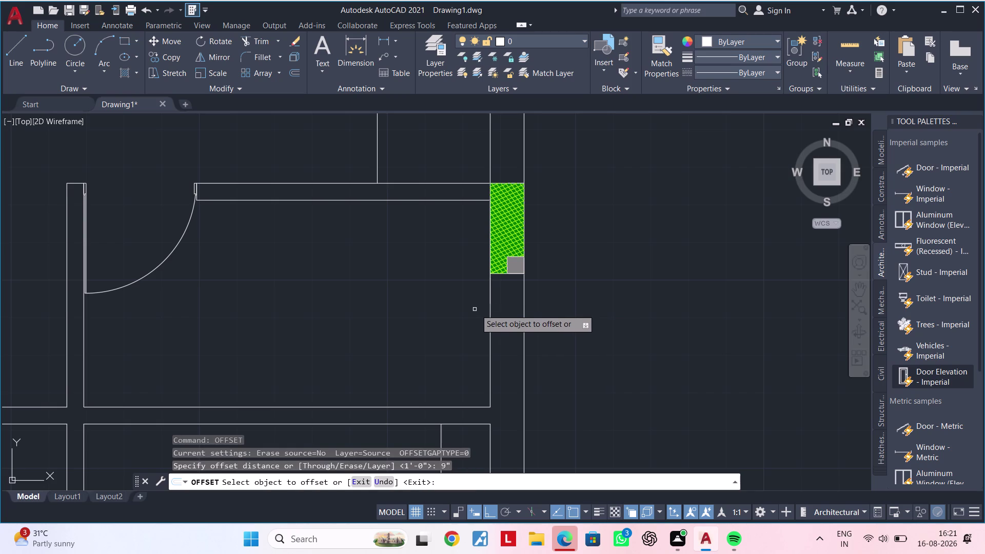
click(490, 302)
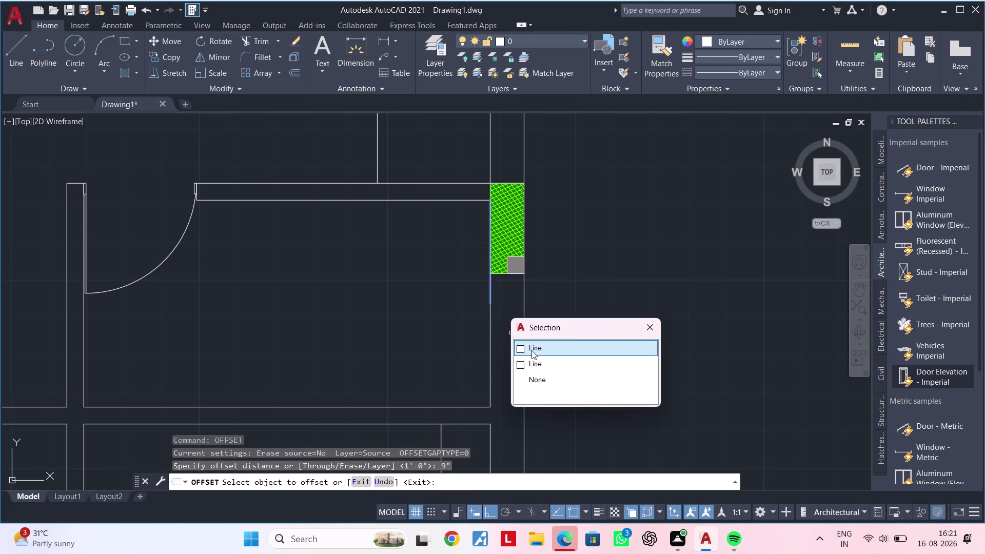
click(532, 350)
click(546, 349)
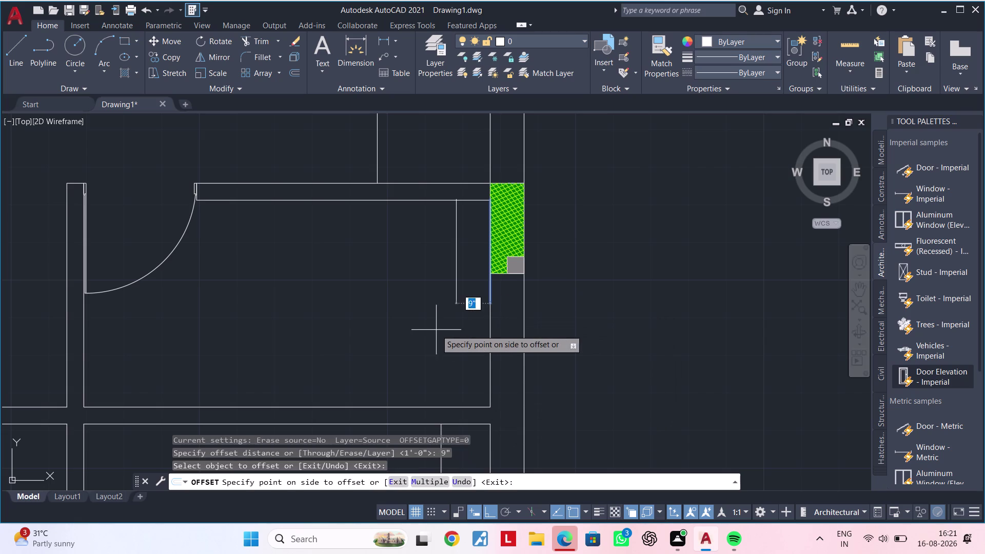
click(436, 330)
key(Escape)
key(Escape)
key(Escape)
key(Escape)
key(Escape)
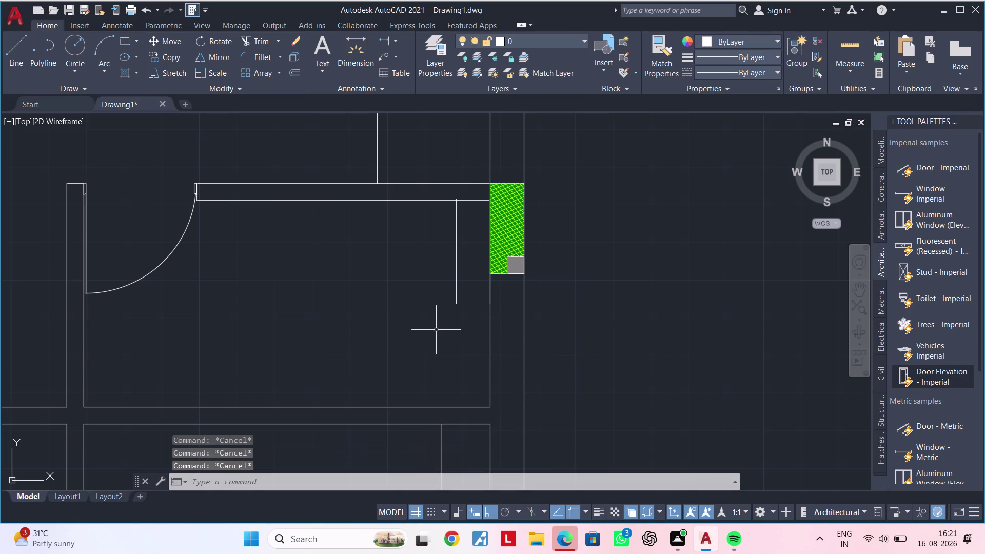
Recenter the view and adjust the new offset line's endpoint with its grip.
middle_drag(440, 310, 306, 347)
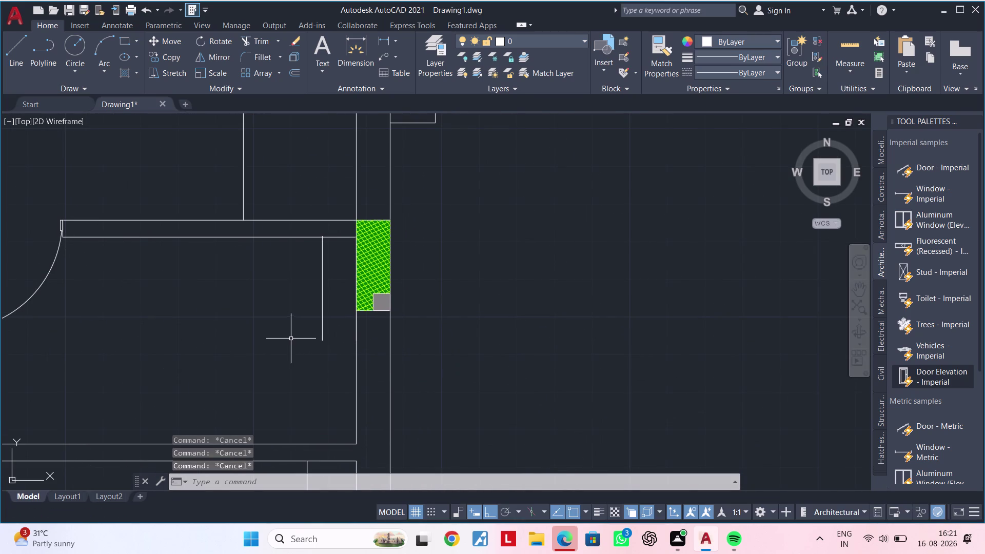
middle_drag(285, 337, 363, 334)
click(401, 276)
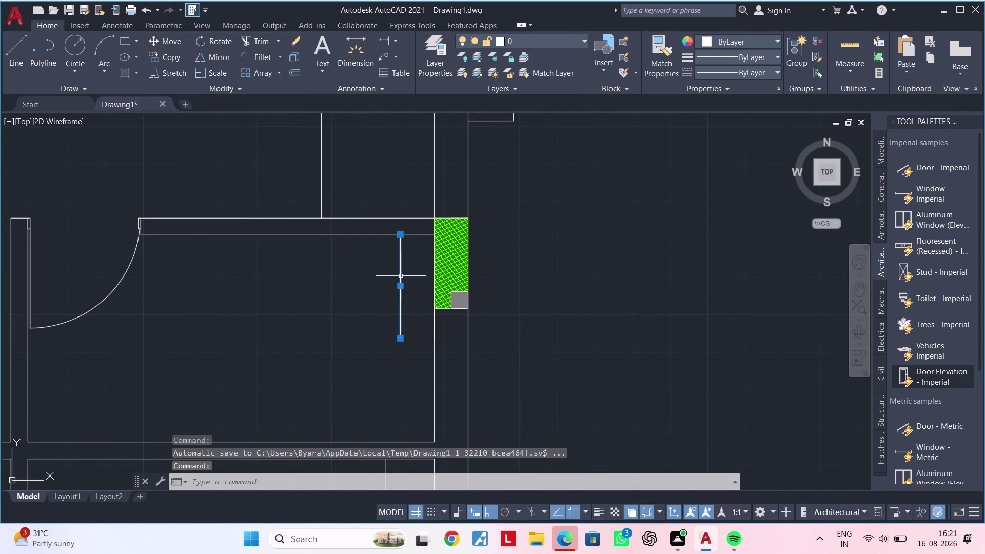
click(401, 287)
click(381, 287)
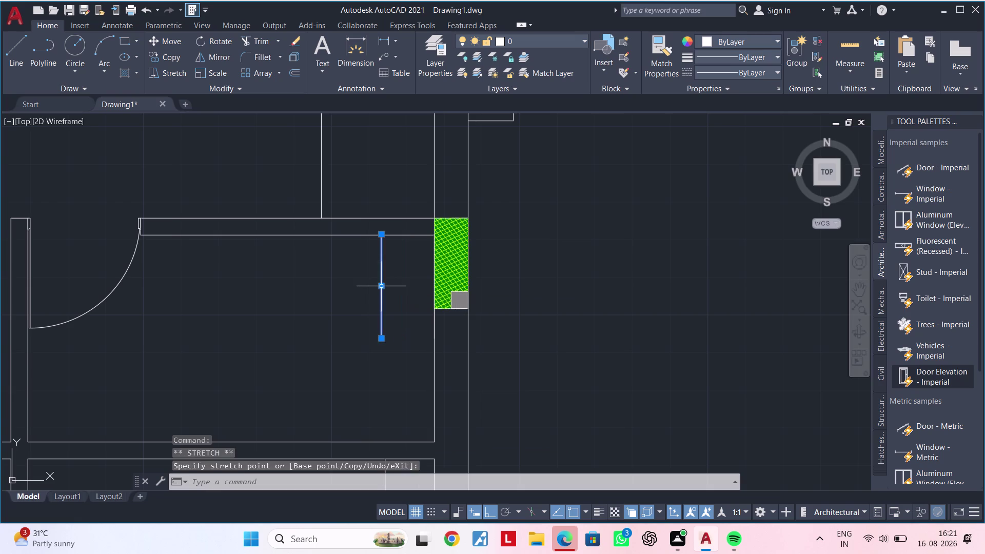
key(Escape)
key(Escape)
key(Escape)
key(Escape)
key(Escape)
key(Escape)
key(Escape)
key(Escape)
key(Escape)
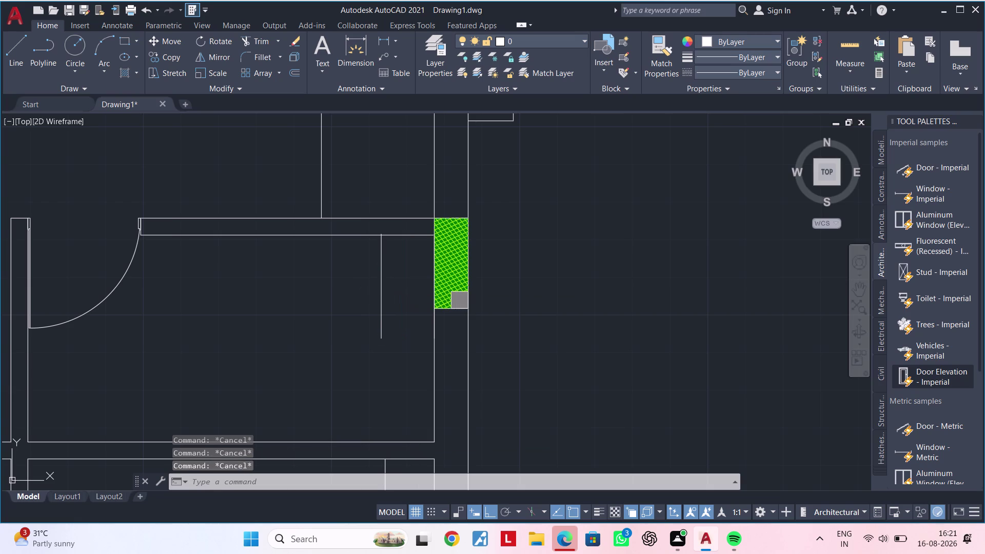
Draw a horizontal line from the column edge's bottom to the new offset line.
text(l)
key(space)
scroll(up, 3)
click(442, 314)
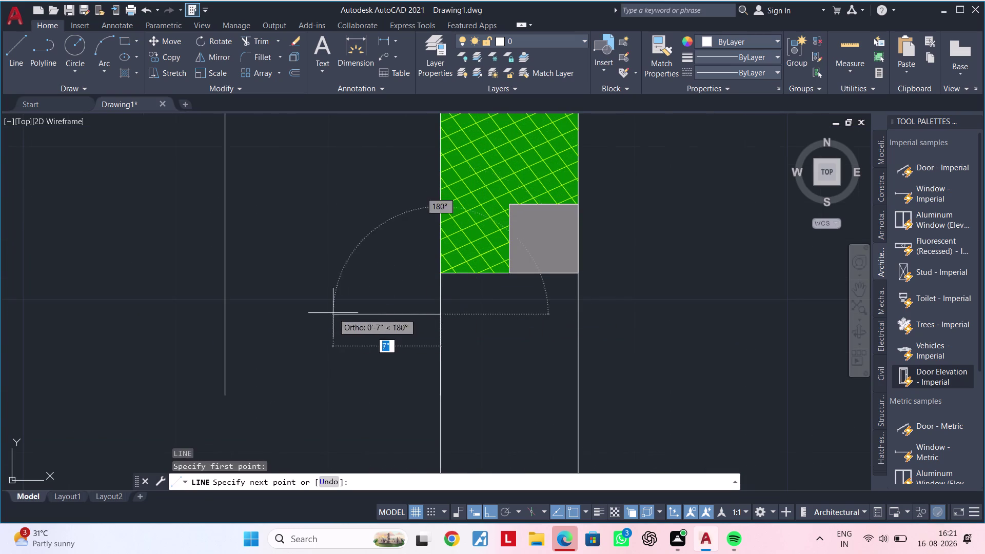
click(222, 309)
key(Escape)
key(Escape)
key(Escape)
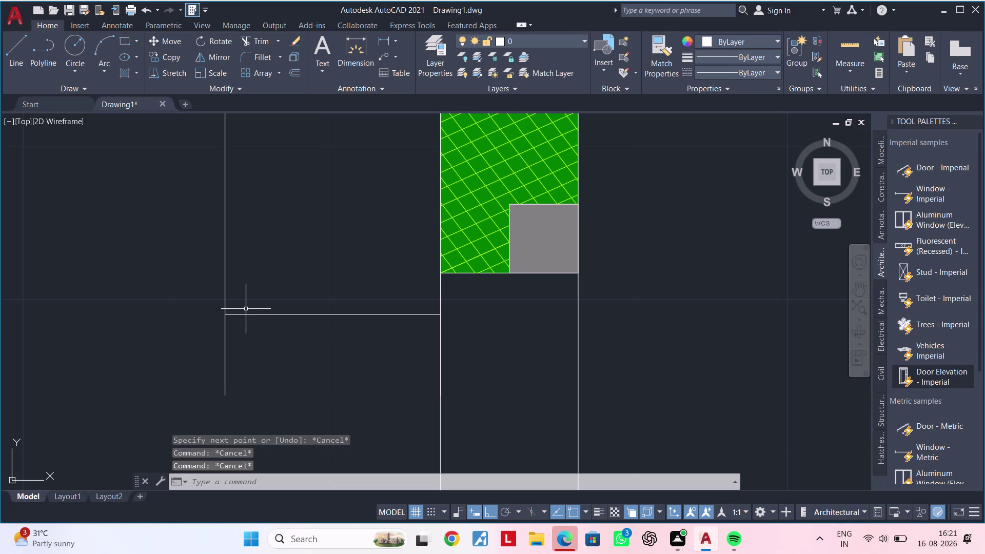
Begin trimming the excess lines at the new wall with TR.
key(t)
key(r)
key(space)
click(225, 343)
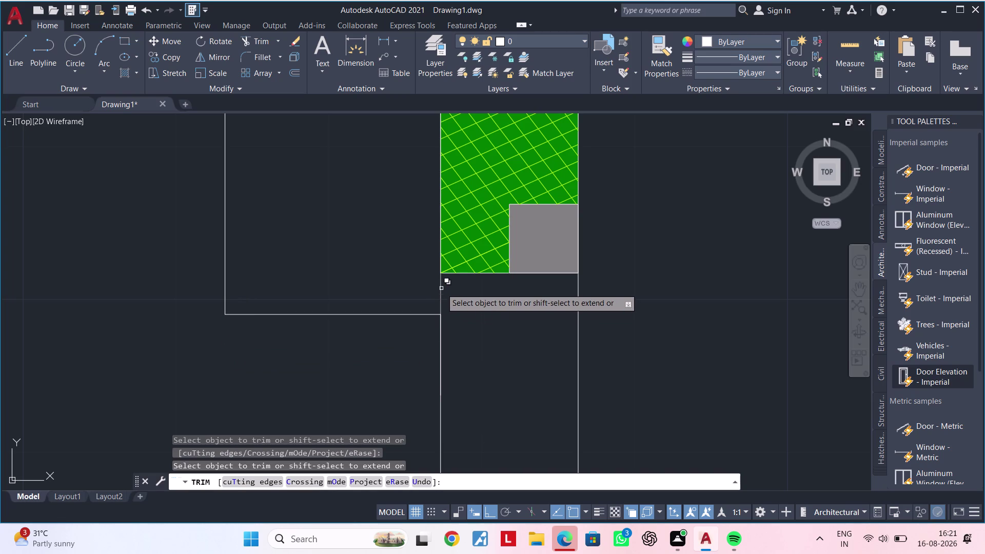
Shorten the line along the column edge so it ends at the new wall's bottom.
scroll(down, 3)
middle_drag(416, 275, 435, 393)
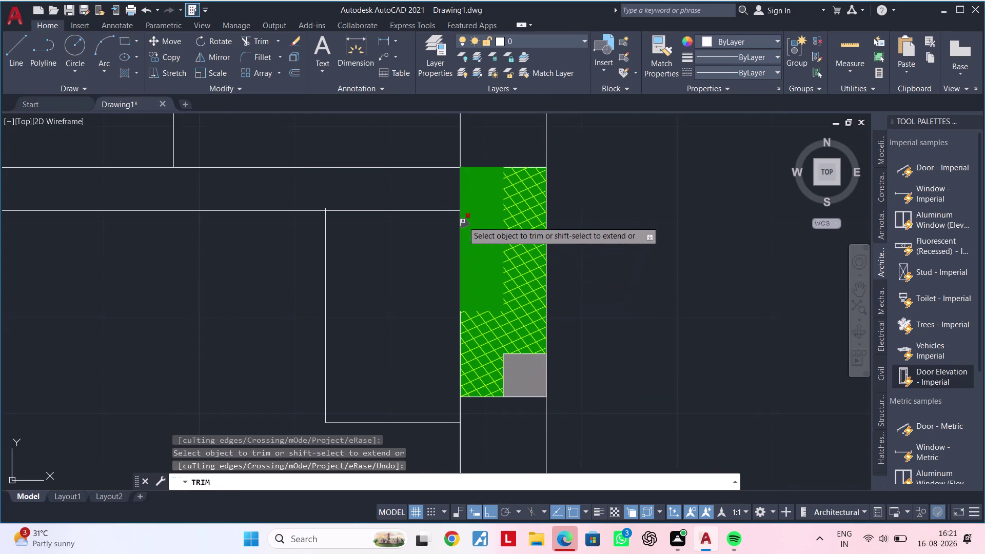
key(Escape)
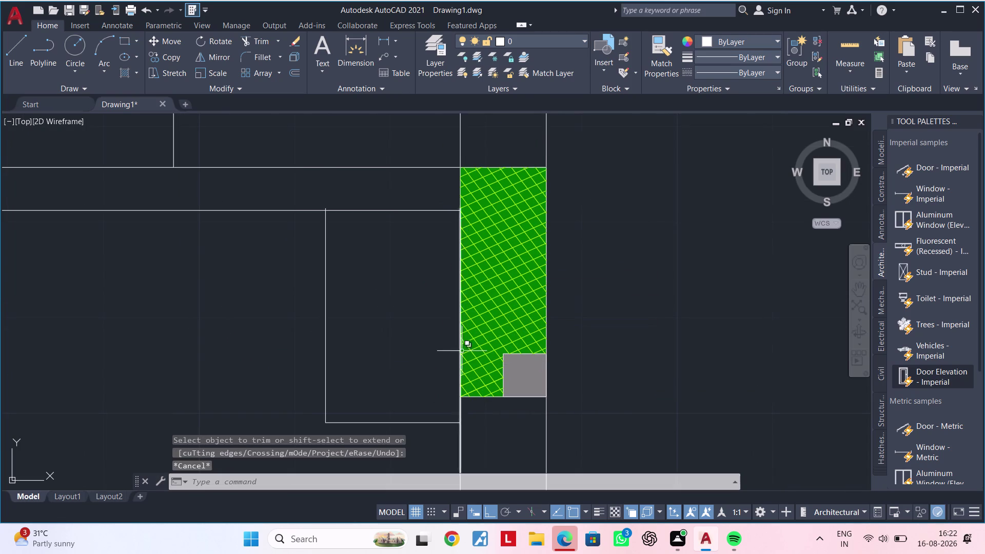
click(459, 406)
click(498, 448)
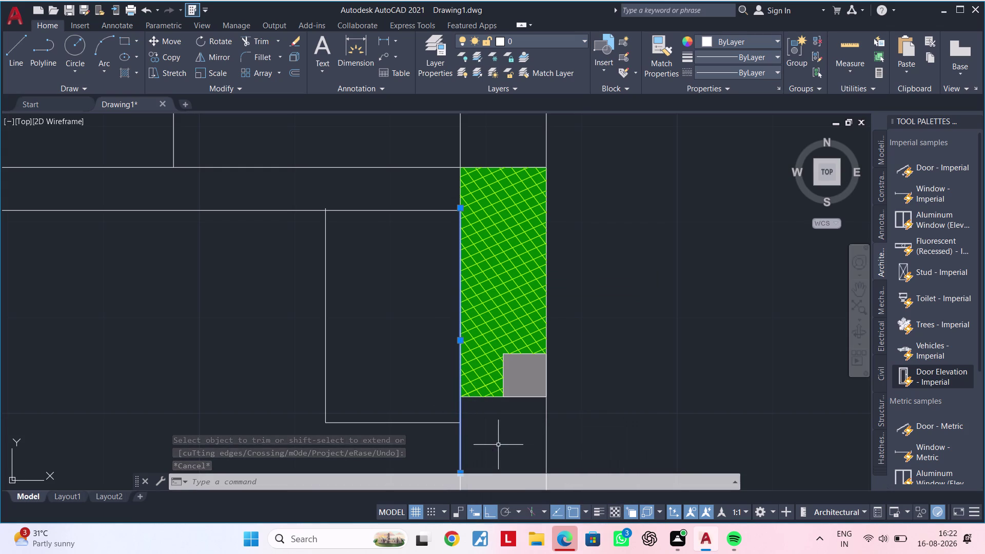
scroll(down, 3)
middle_drag(484, 405, 496, 300)
scroll(up, 3)
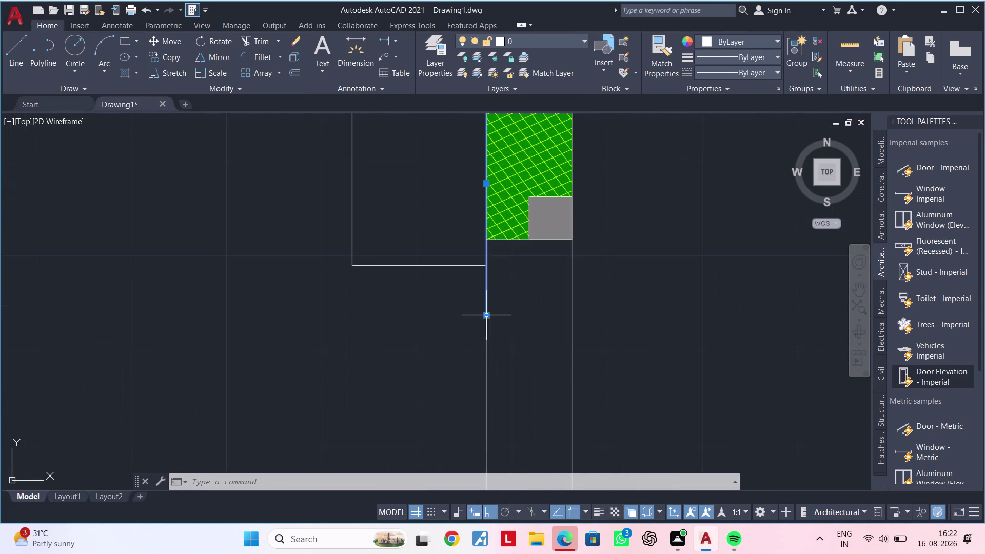
click(487, 317)
click(490, 265)
middle_drag(452, 216, 451, 280)
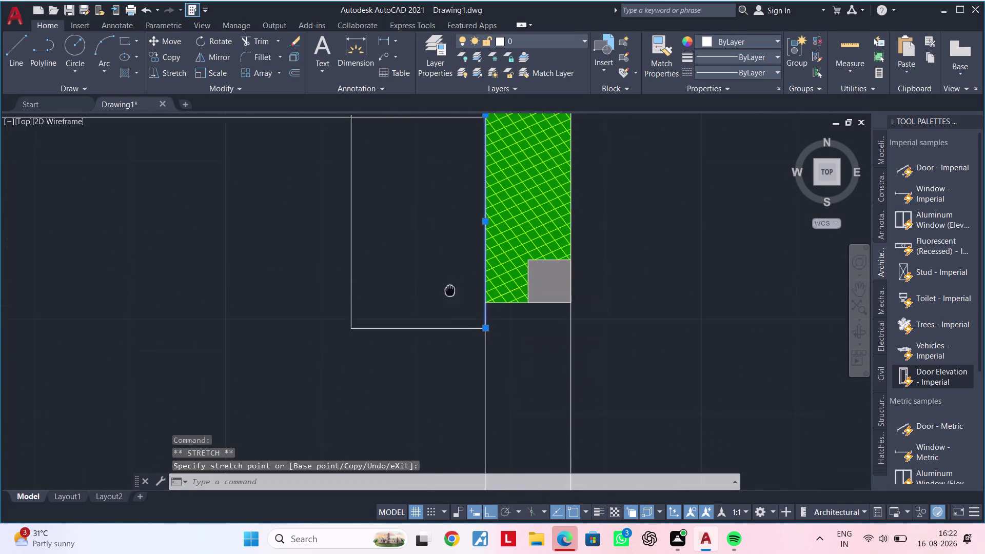
middle_drag(451, 280, 439, 446)
key(Escape)
key(Escape)
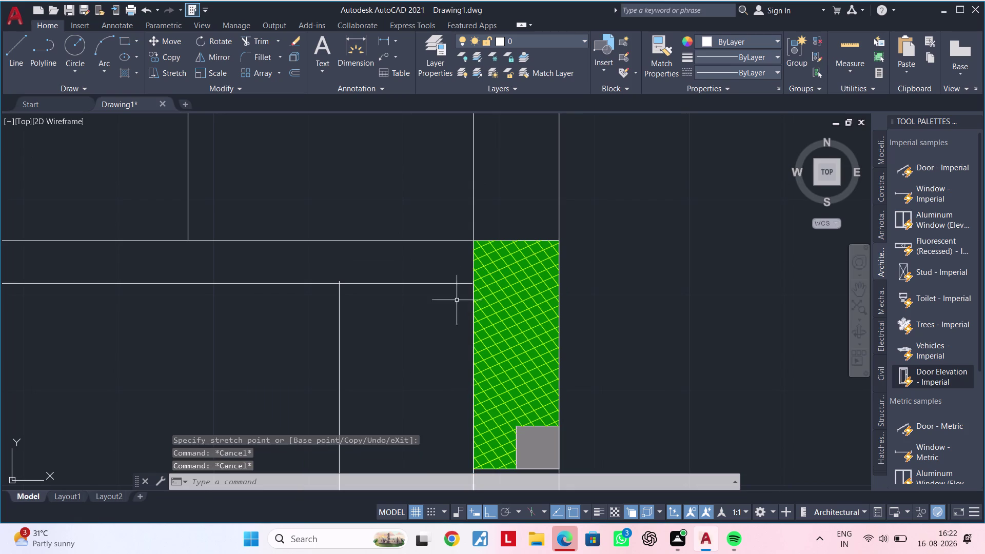
Trim off a stray line segment near the wall junction left of the column.
text(tr)
key(space)
scroll(up, 3)
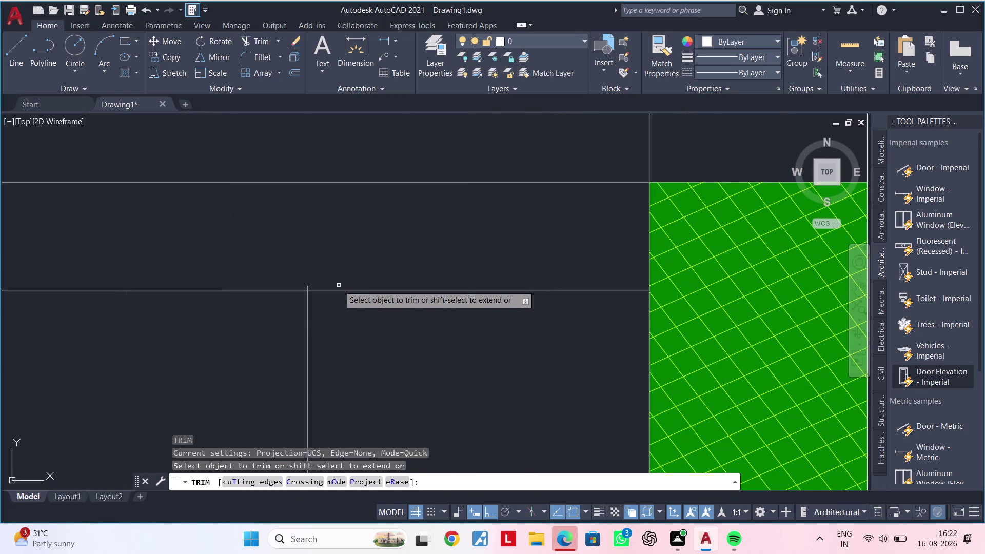
click(308, 284)
scroll(down, 3)
middle_drag(422, 274, 399, 269)
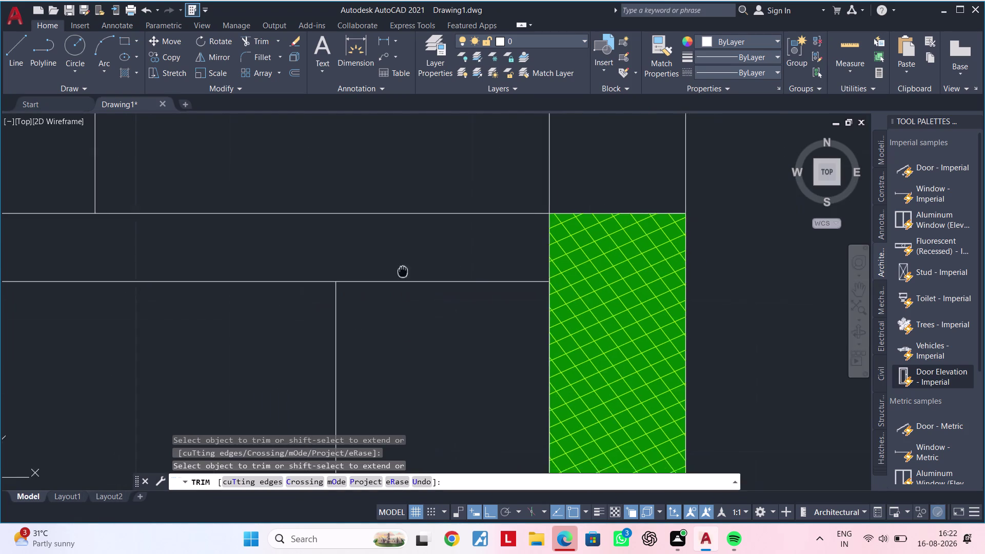
middle_drag(399, 269, 359, 263)
scroll(up, 3)
key(Escape)
key(Escape)
Draw a line from the wall corner to the hatched column's edge.
text(l)
key(space)
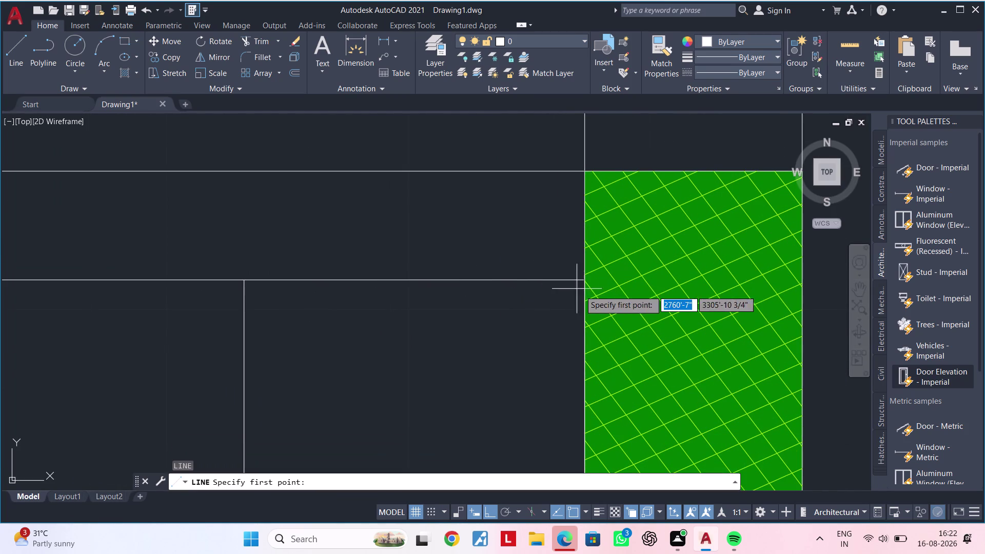
click(583, 281)
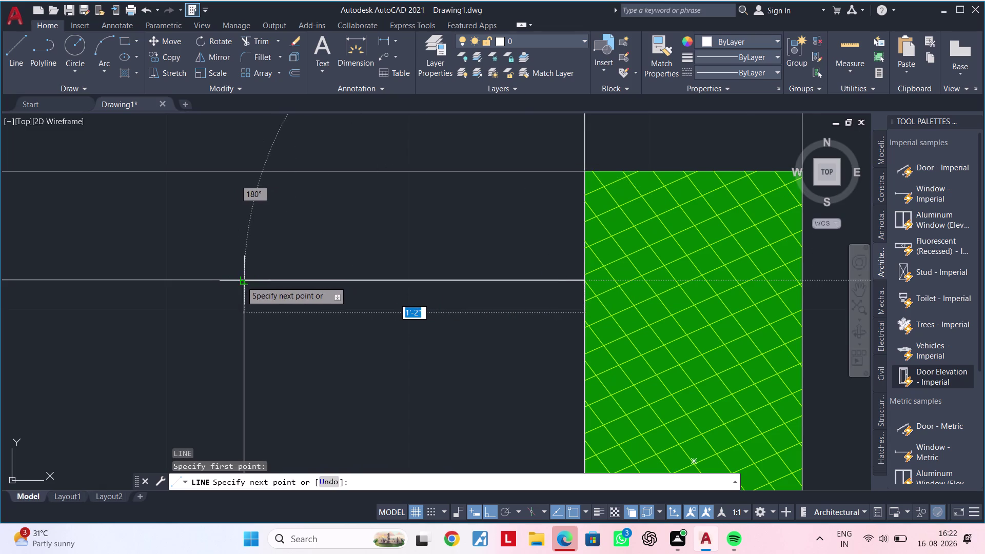
click(241, 281)
key(Escape)
key(Escape)
key(Escape)
scroll(down, 3)
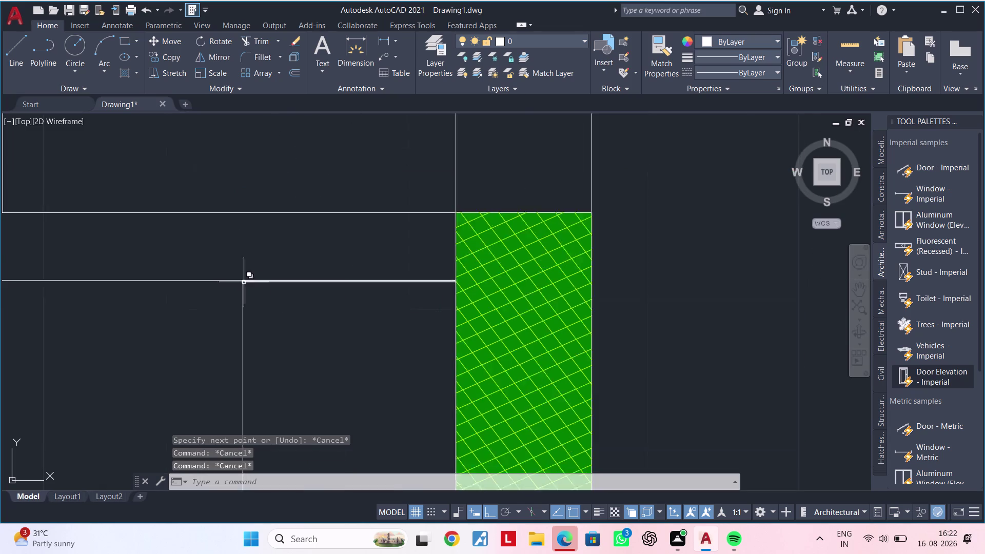
scroll(down, 3)
middle_drag(302, 320, 327, 251)
key(Escape)
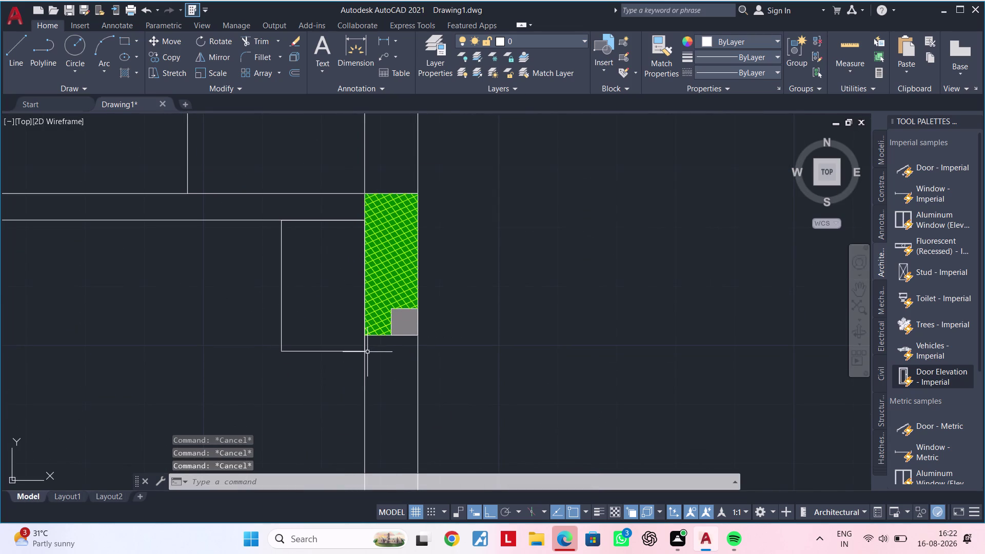
Select the wall line beside the column and try stretching its endpoint, then cancel.
scroll(up, 3)
middle_drag(374, 366, 349, 372)
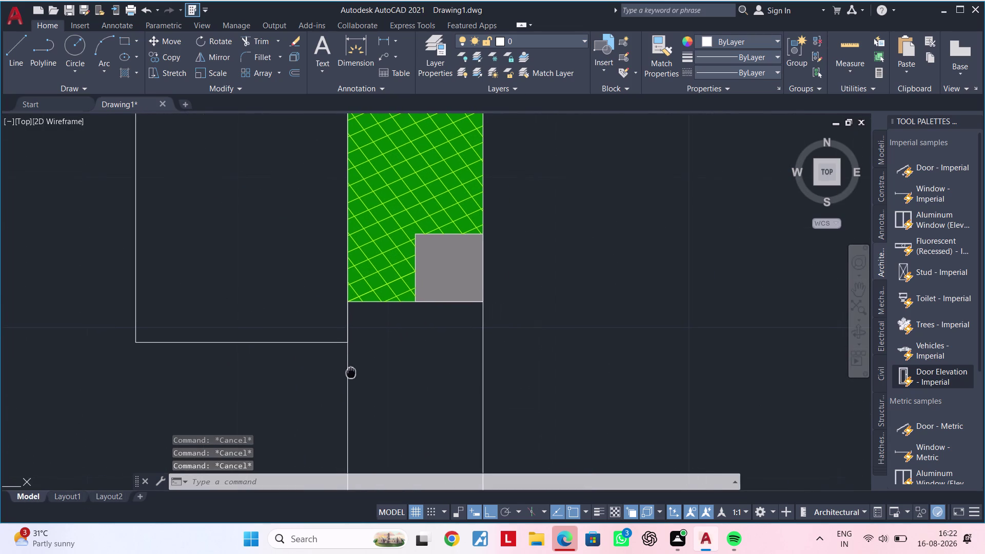
middle_drag(339, 417, 345, 437)
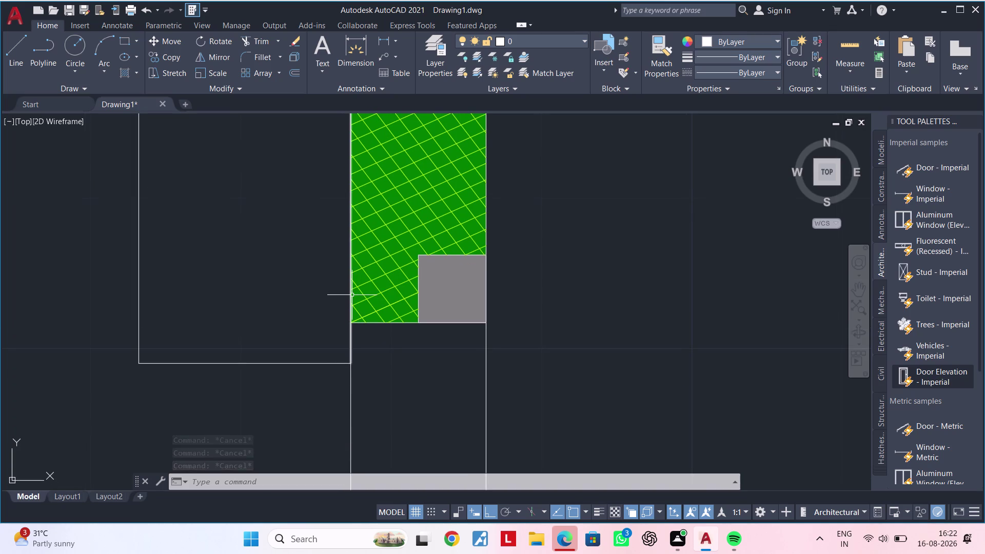
click(352, 295)
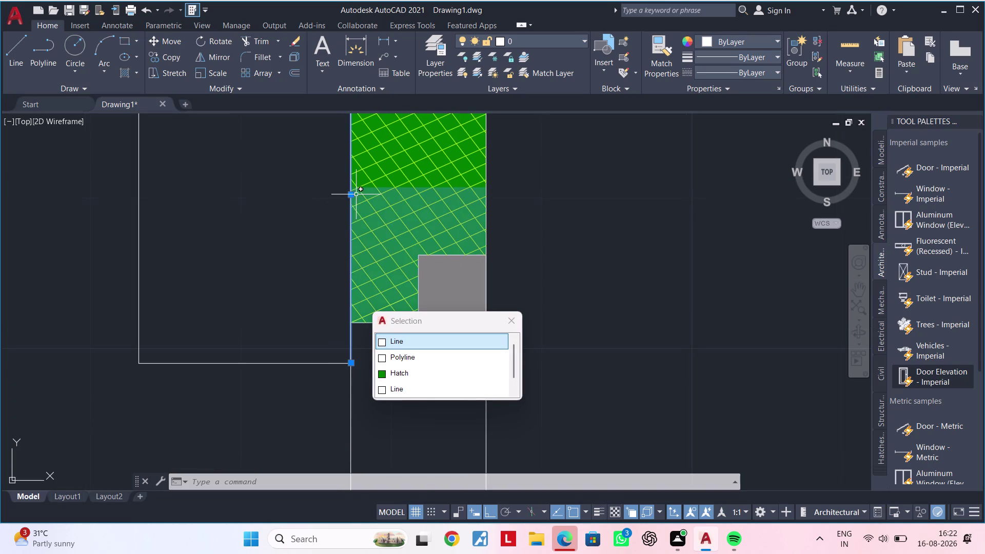
click(352, 197)
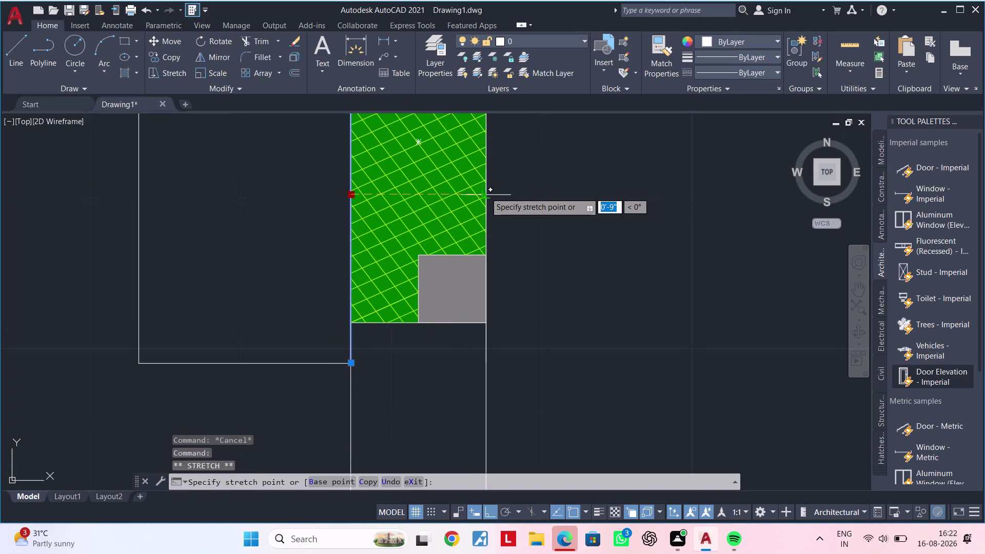
click(486, 192)
middle_drag(461, 336, 447, 343)
key(Escape)
key(Escape)
key(Escape)
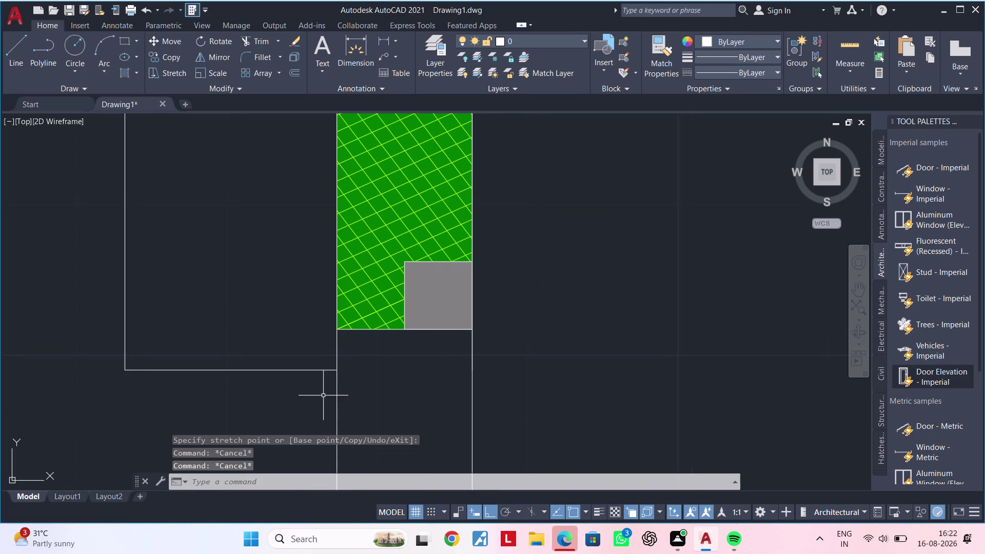
Extend the lower wall line toward the column with EX.
key(e)
key(x)
key(space)
click(295, 371)
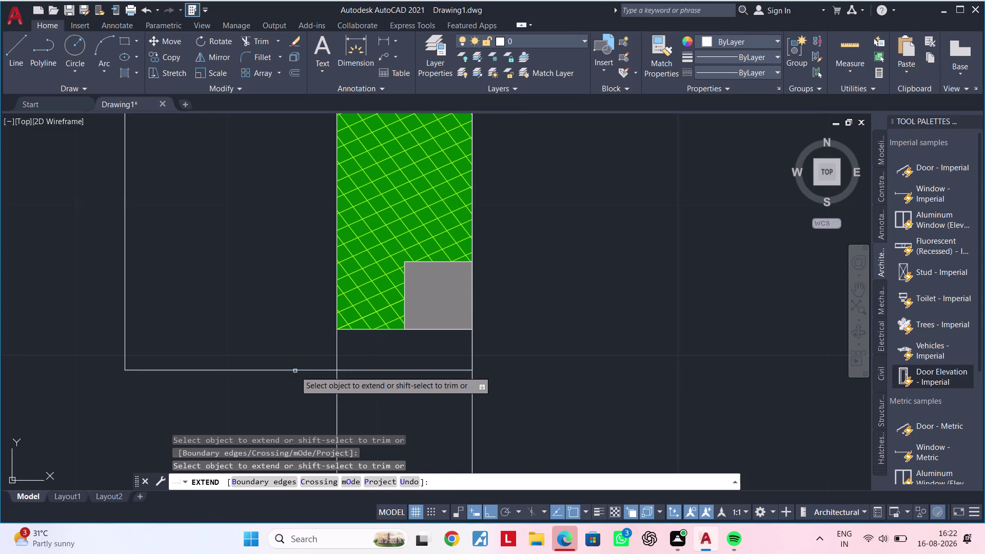
scroll(down, 3)
middle_drag(288, 291, 308, 374)
scroll(up, 3)
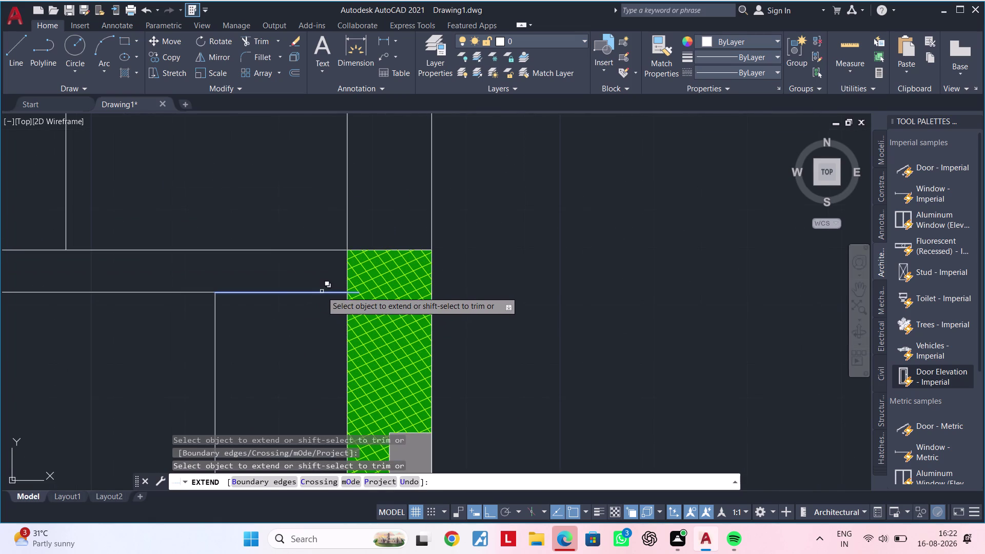
key(Escape)
scroll(up, 3)
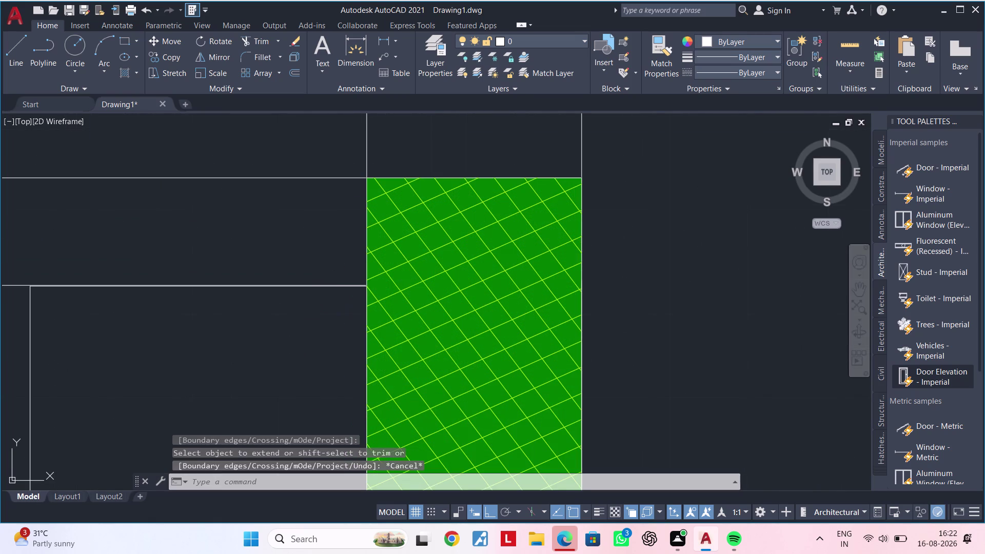
scroll(down, 3)
scroll(up, 3)
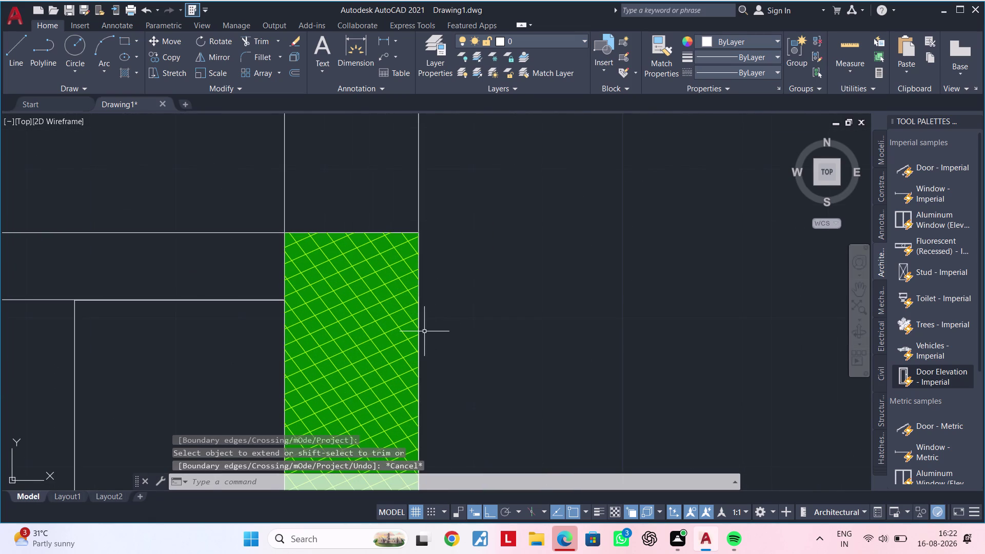
Extend the horizontal wall line to the column's edge line as boundary.
click(417, 332)
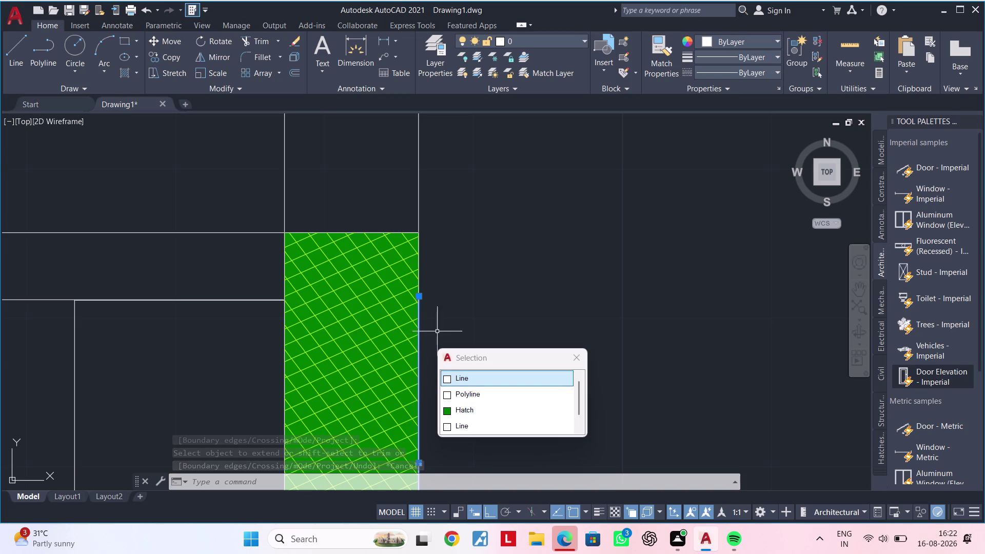
key(e)
key(x)
key(space)
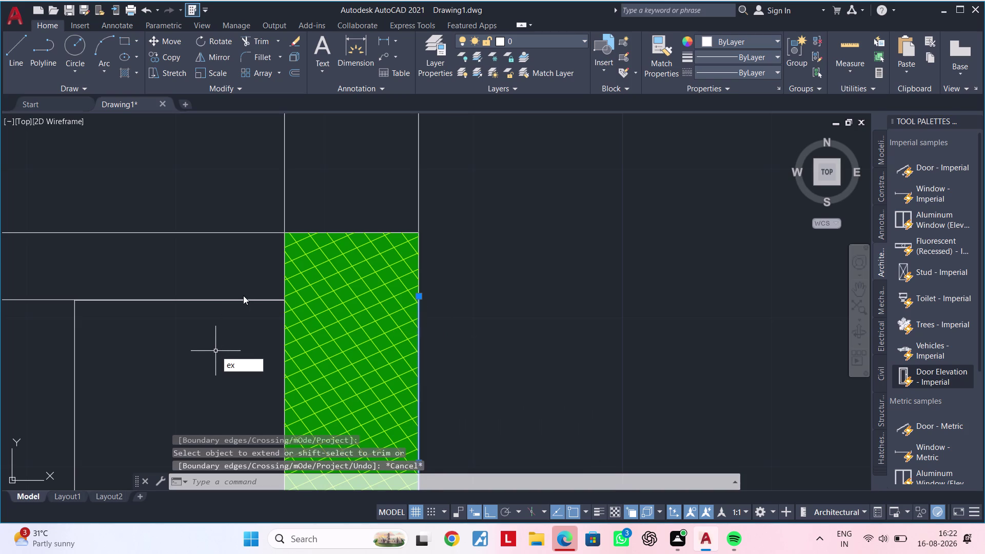
key(space)
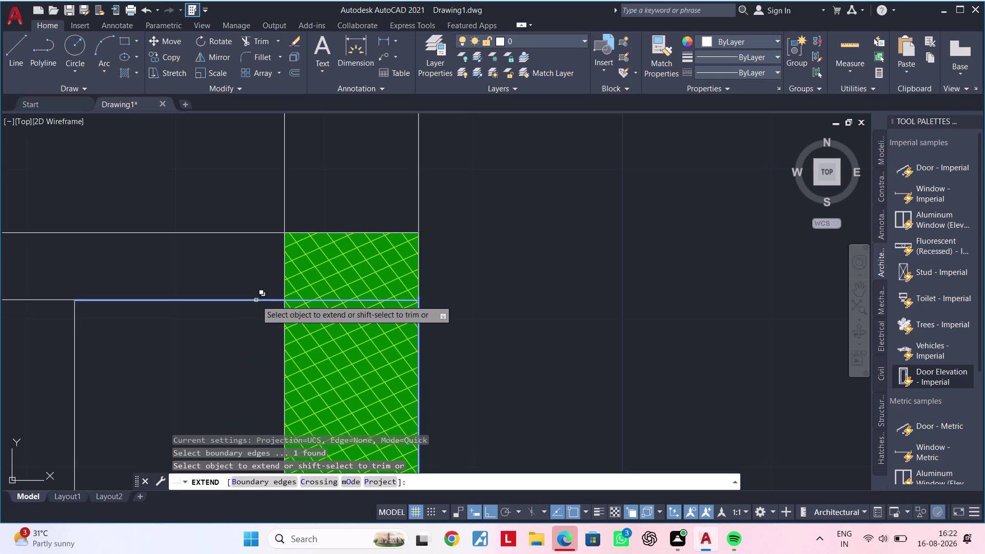
click(256, 299)
scroll(down, 3)
scroll(down, 3)
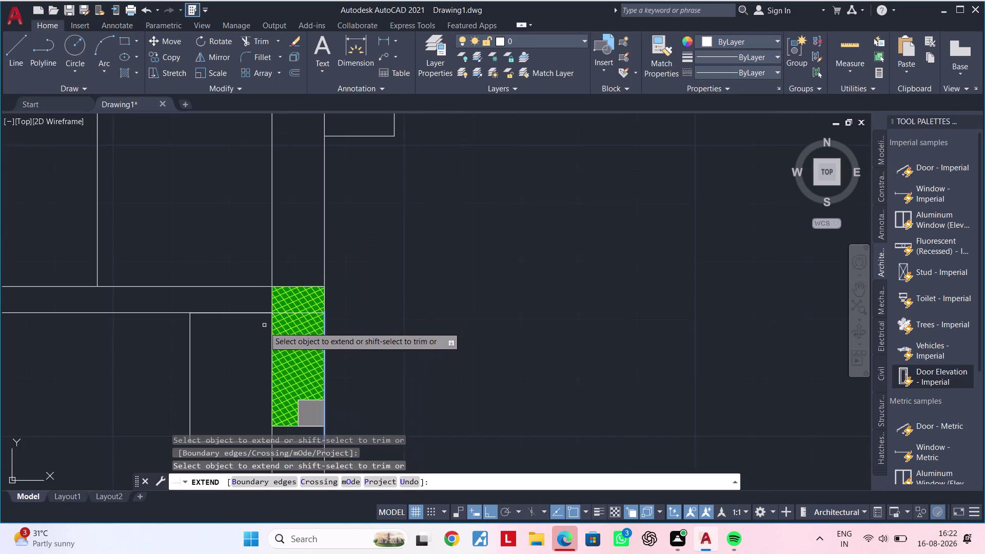
middle_drag(262, 341, 314, 261)
End the extend operation and clear any active command.
key(Escape)
key(Escape)
key(Escape)
scroll(down, 3)
middle_click(304, 301)
key(Escape)
key(Escape)
key(Escape)
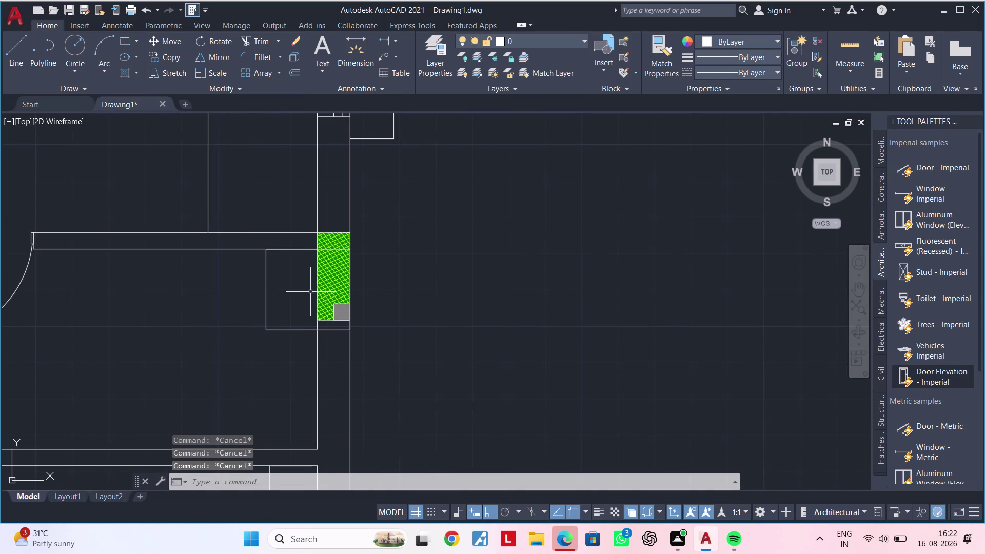
key(Escape)
key(Escape)
key(Escape)
key(Escape)
Hatch the new wall area beside the column, which produces a solid fill.
text(h)
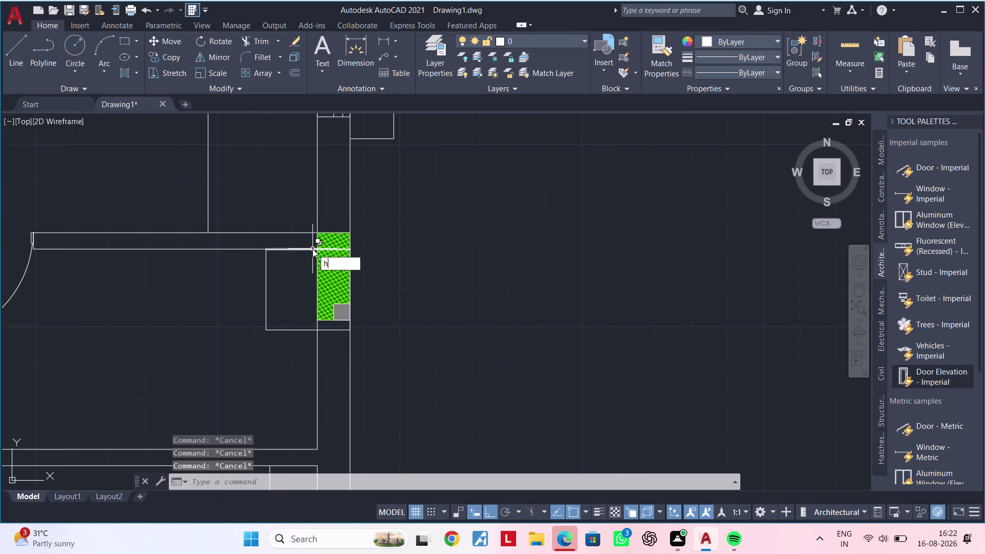
text(a)
key(space)
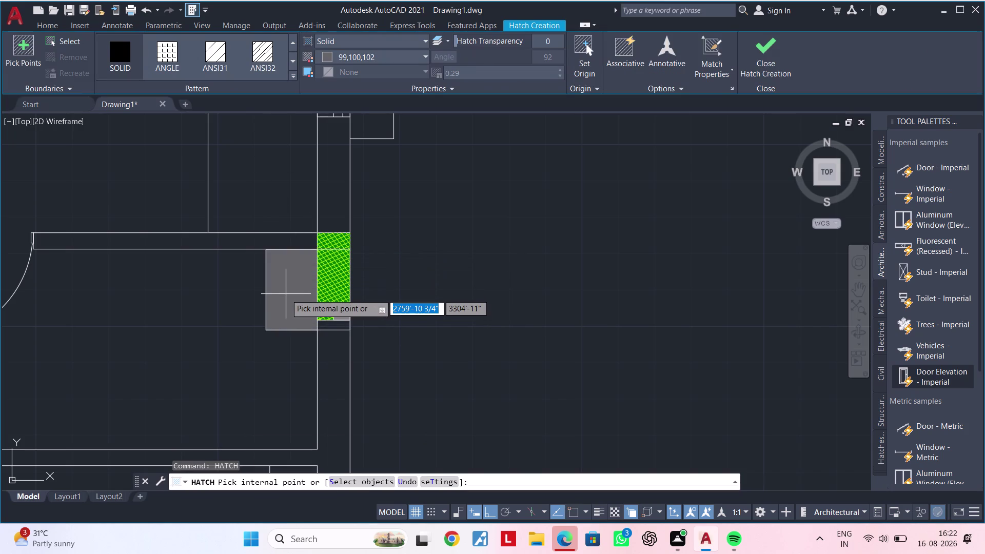
click(286, 294)
scroll(up, 3)
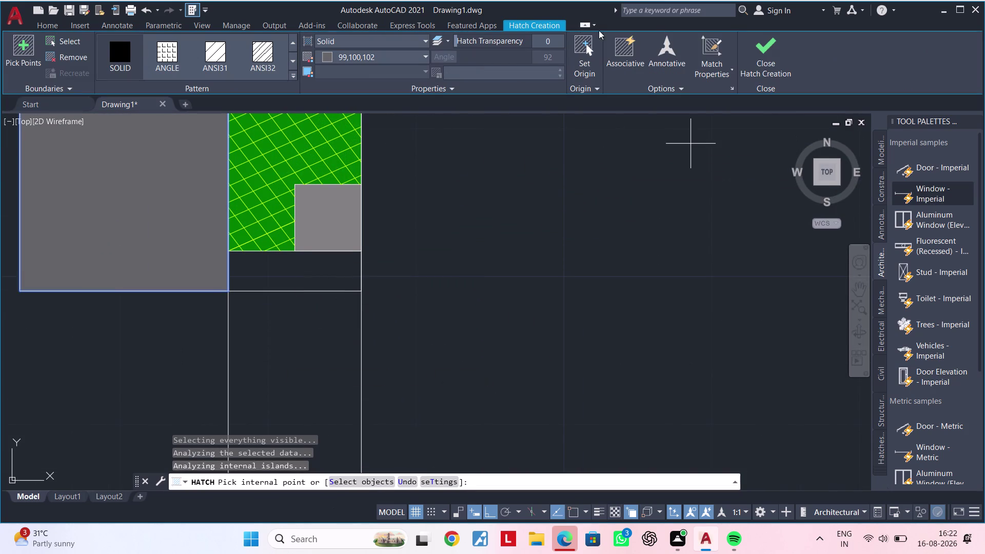
click(586, 54)
scroll(down, 3)
middle_drag(588, 130, 742, 204)
scroll(down, 3)
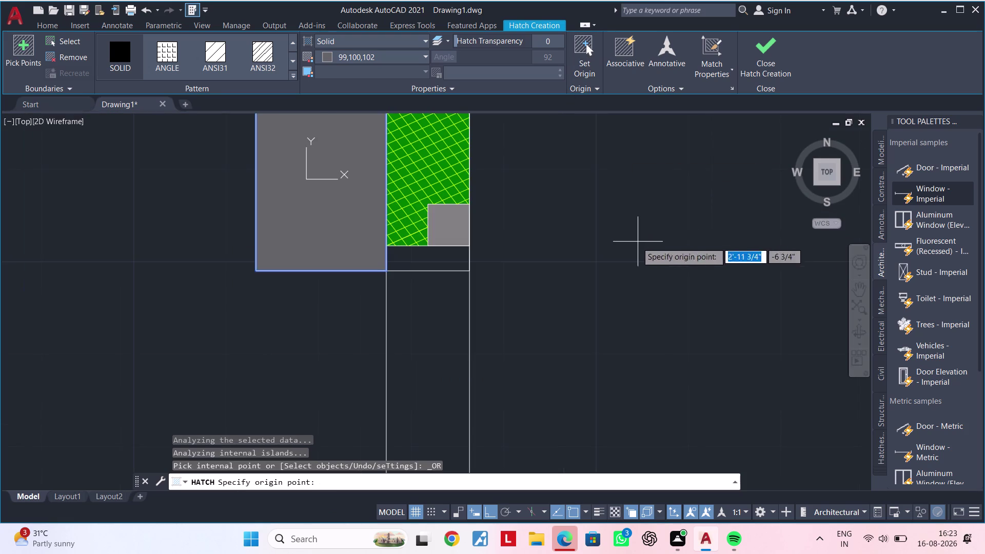
middle_drag(624, 243, 693, 257)
click(484, 273)
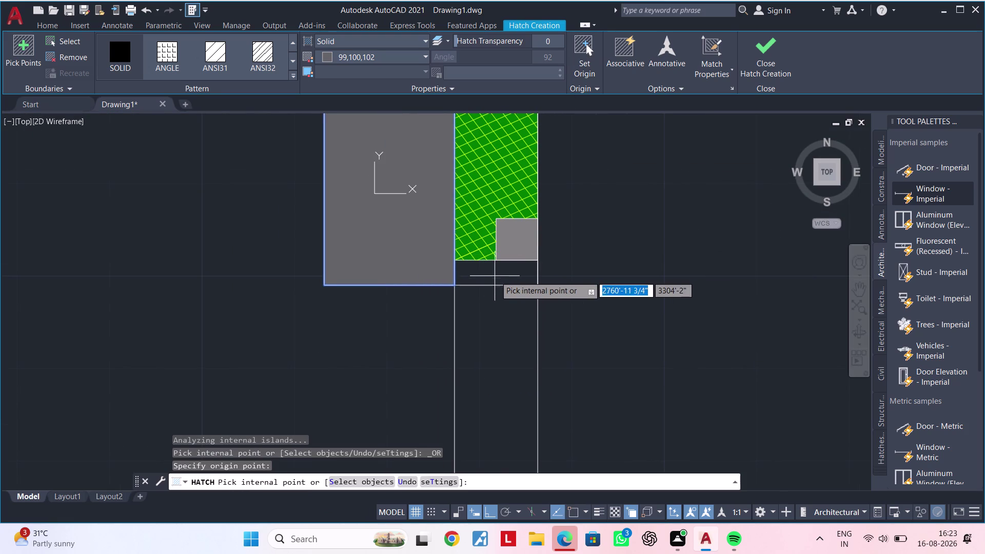
key(Escape)
key(Escape)
Delete the unwanted solid fill.
click(420, 255)
key(Delete)
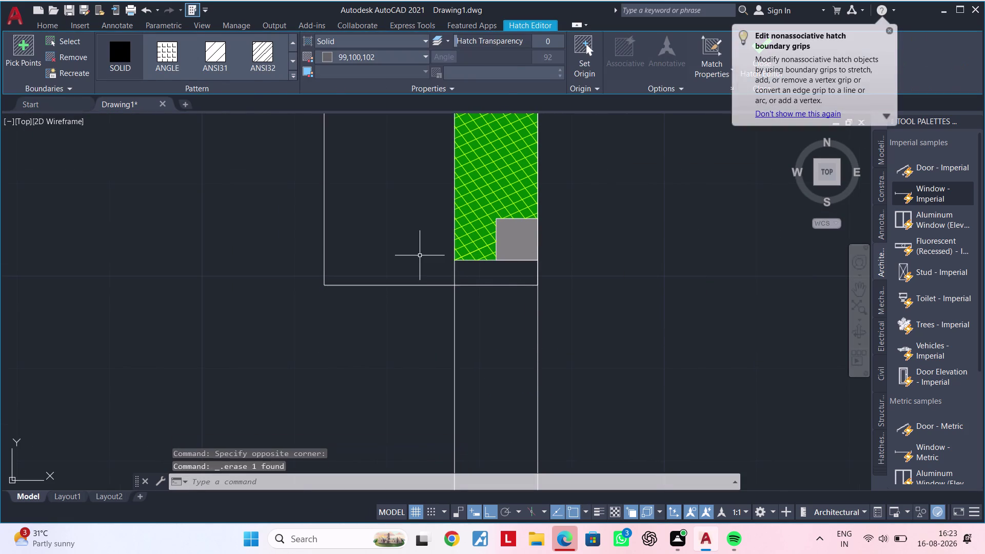
middle_drag(410, 233, 406, 286)
key(Escape)
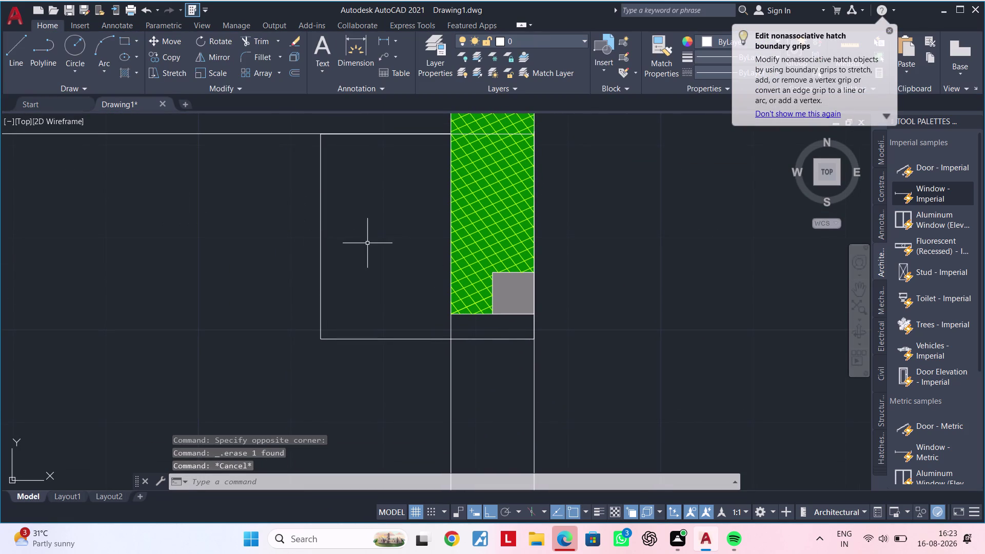
Fill the wall area beside the column and the area below it with ANSI31 hatch.
text(h)
key(space)
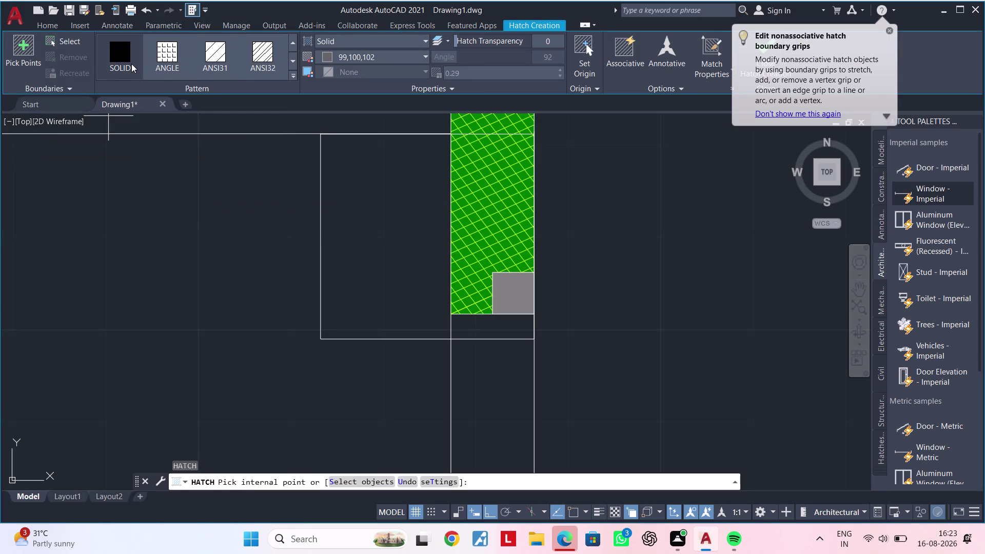
click(217, 65)
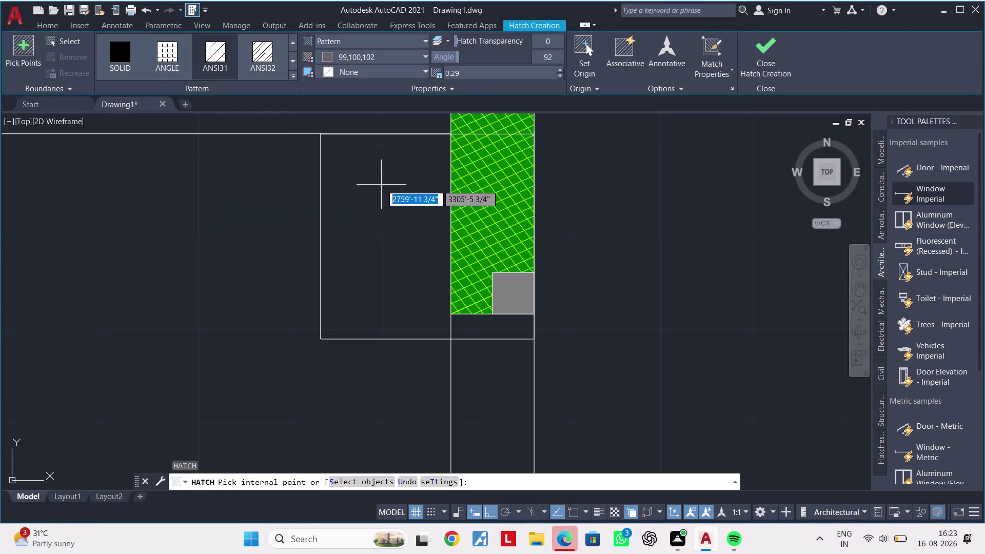
click(381, 186)
click(494, 330)
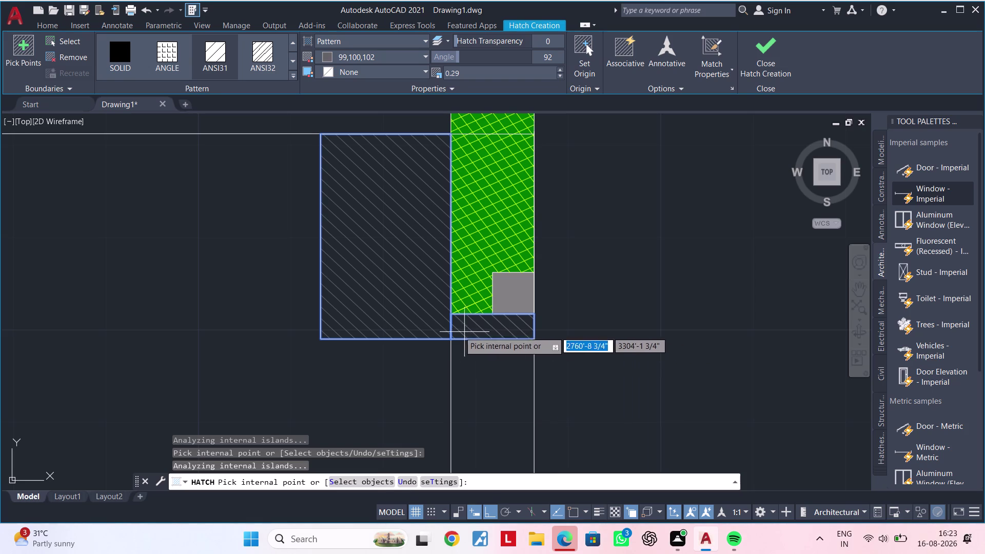
key(Escape)
key(Escape)
scroll(down, 3)
middle_drag(275, 322, 517, 319)
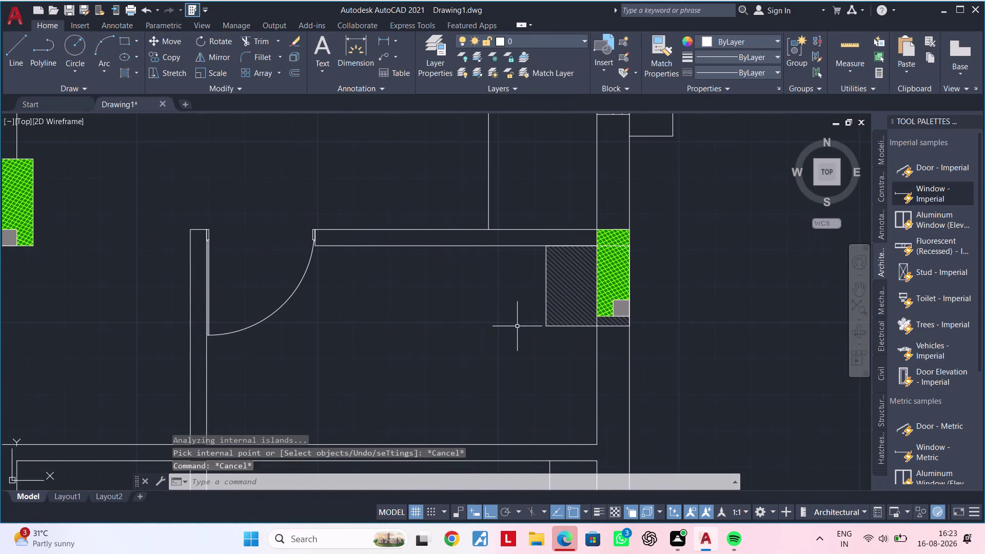
Zoom out and pan across the rooms to center the entire furnished floor plan.
scroll(down, 3)
middle_drag(519, 354, 503, 332)
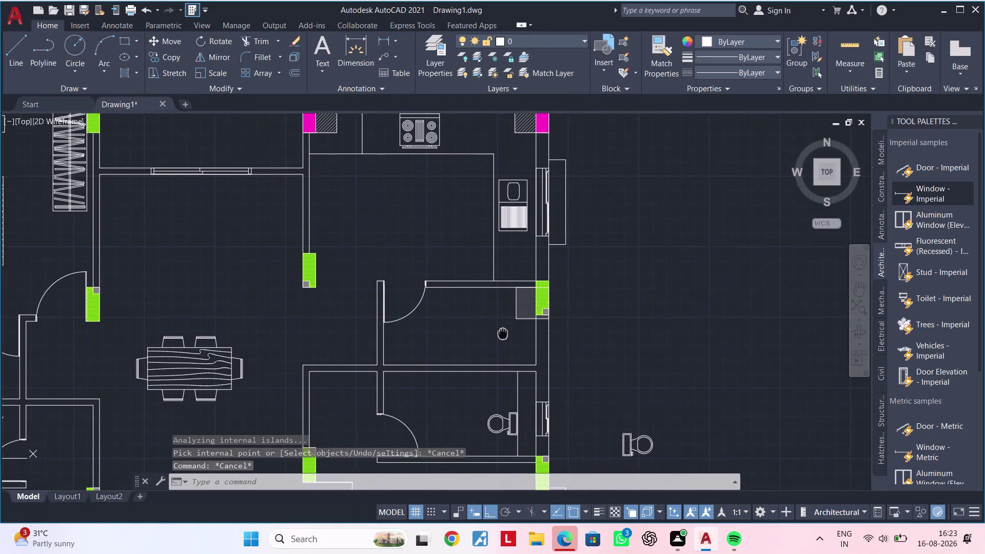
middle_drag(484, 334, 545, 302)
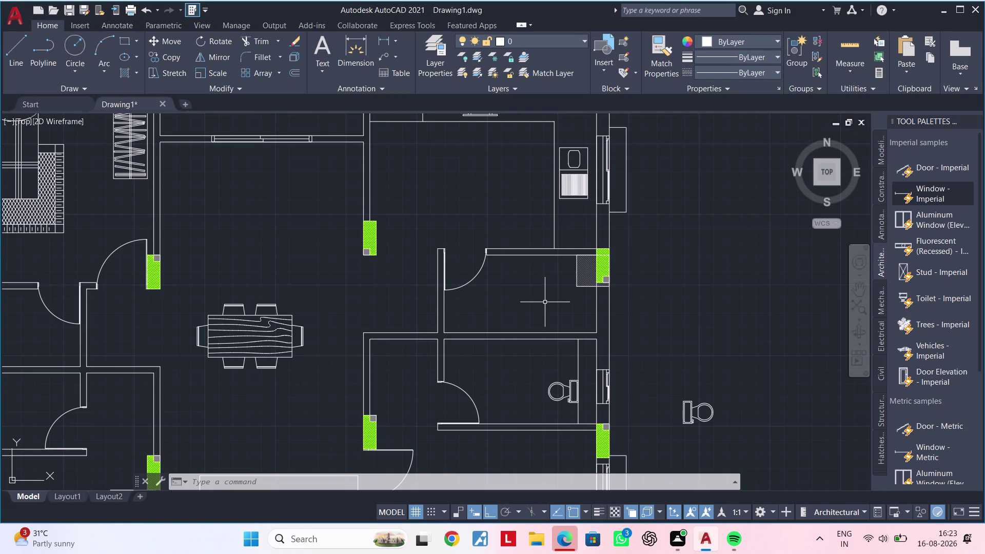
scroll(down, 3)
middle_drag(388, 242, 527, 238)
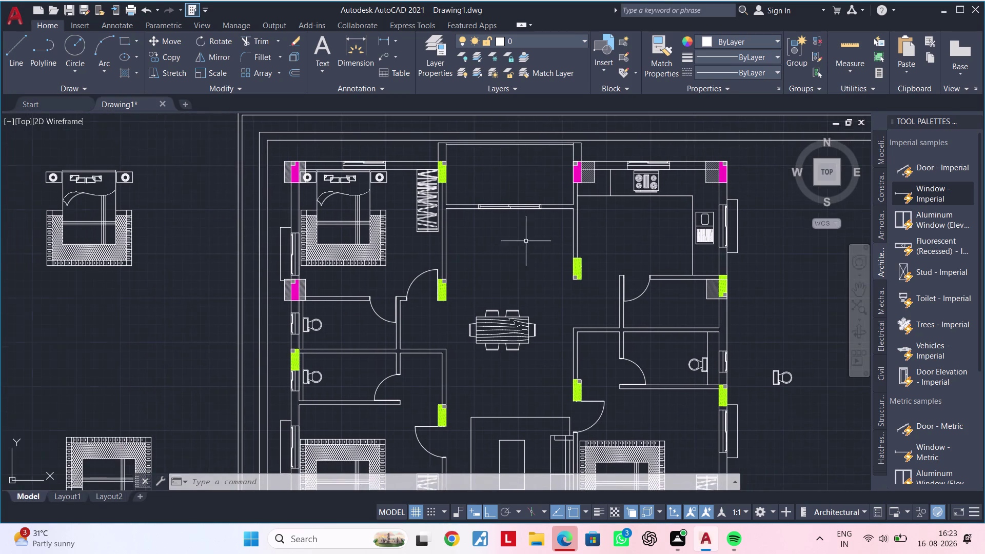
middle_drag(521, 253, 511, 218)
middle_drag(510, 227, 489, 205)
middle_drag(454, 286, 491, 275)
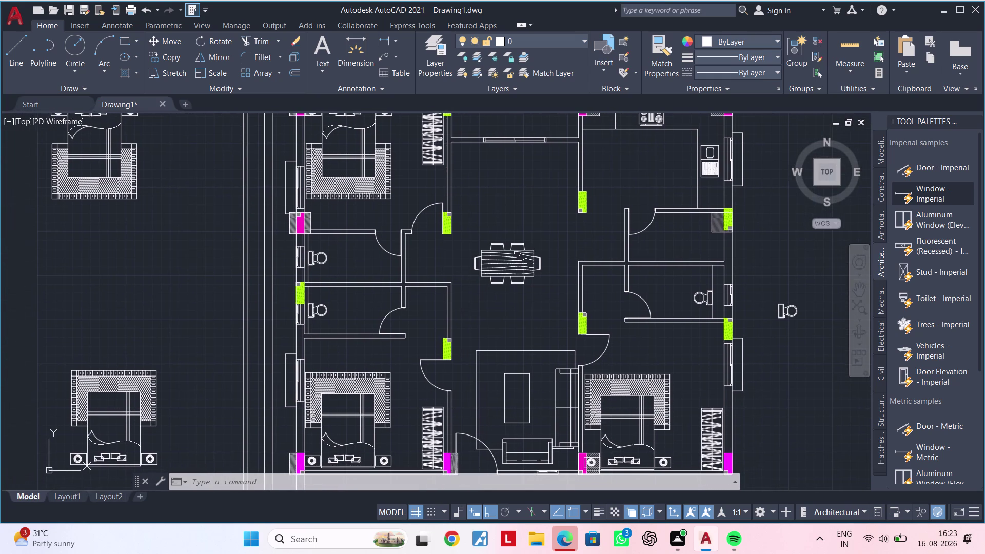